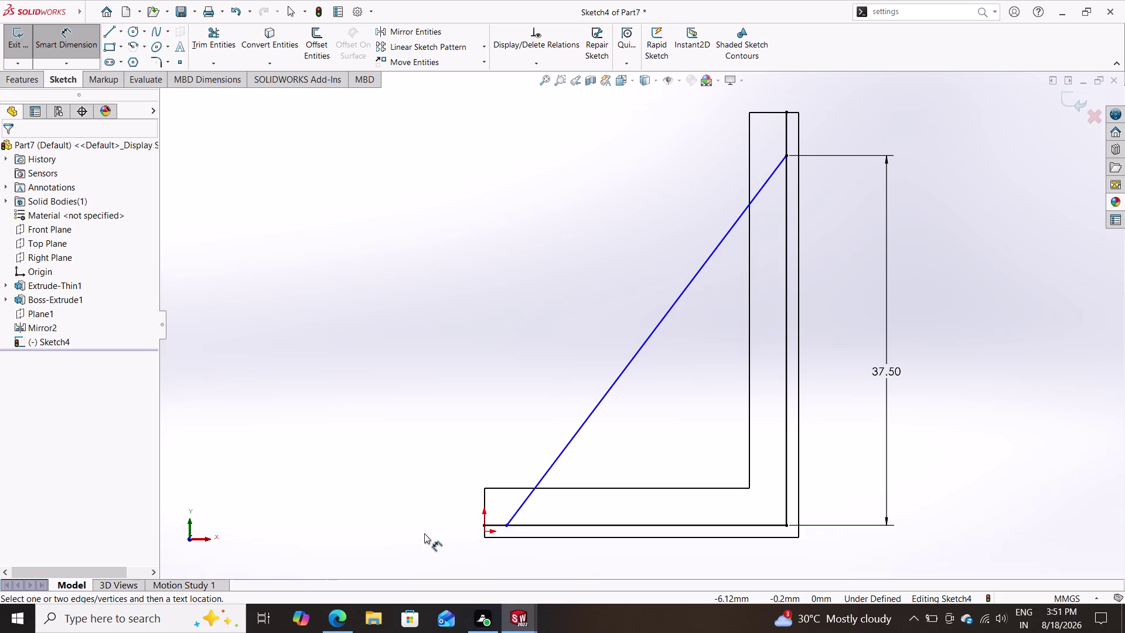
Dimension the diagonal line's base at 27.50 mm from the vertical line, fully defining the sketch.
click(506, 525)
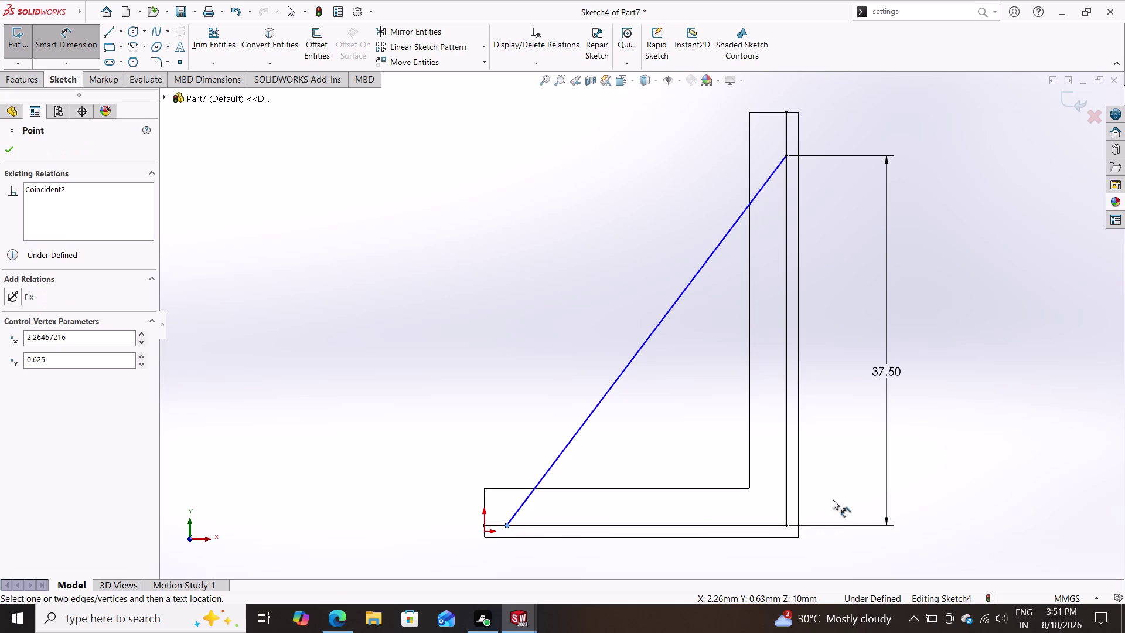
drag(786, 489, 731, 536)
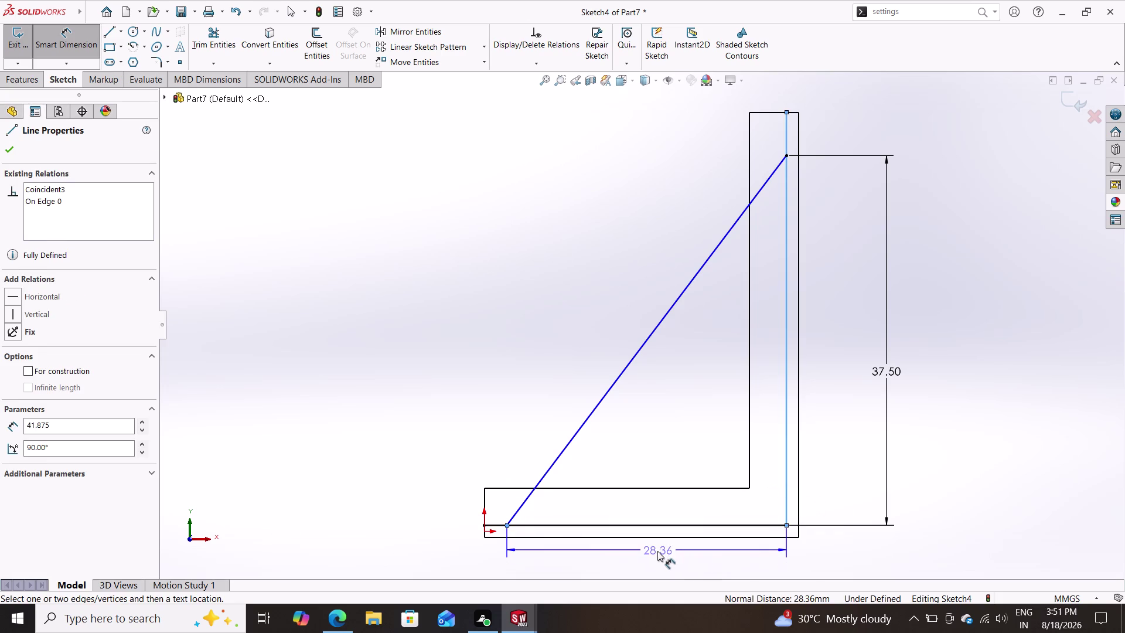
click(657, 551)
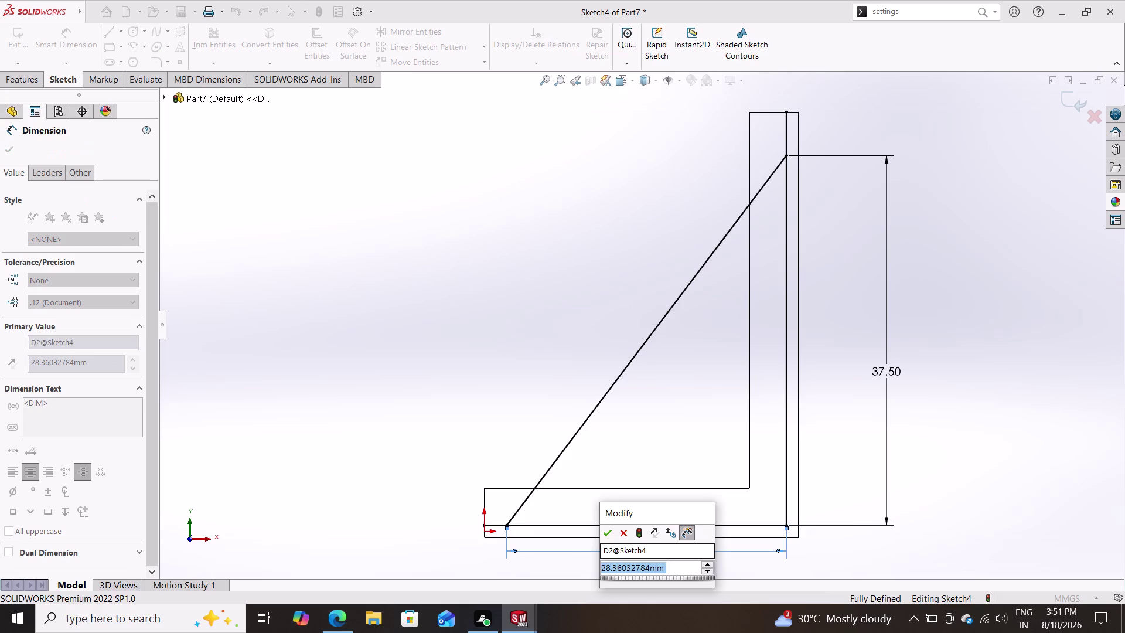
text(27.5)
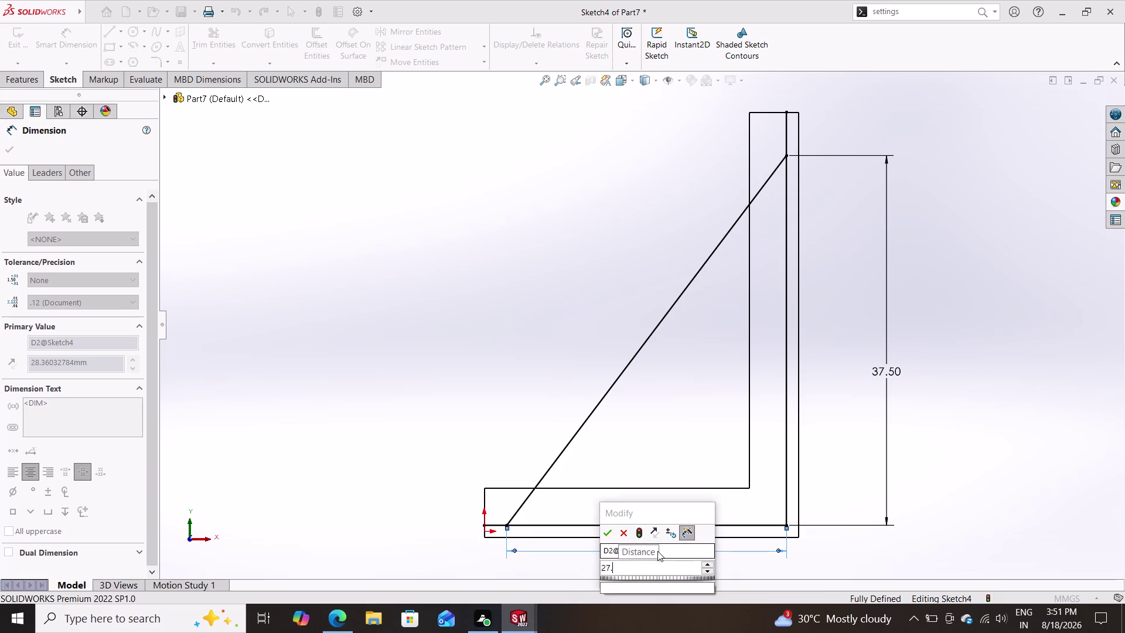
text(0)
key(Return)
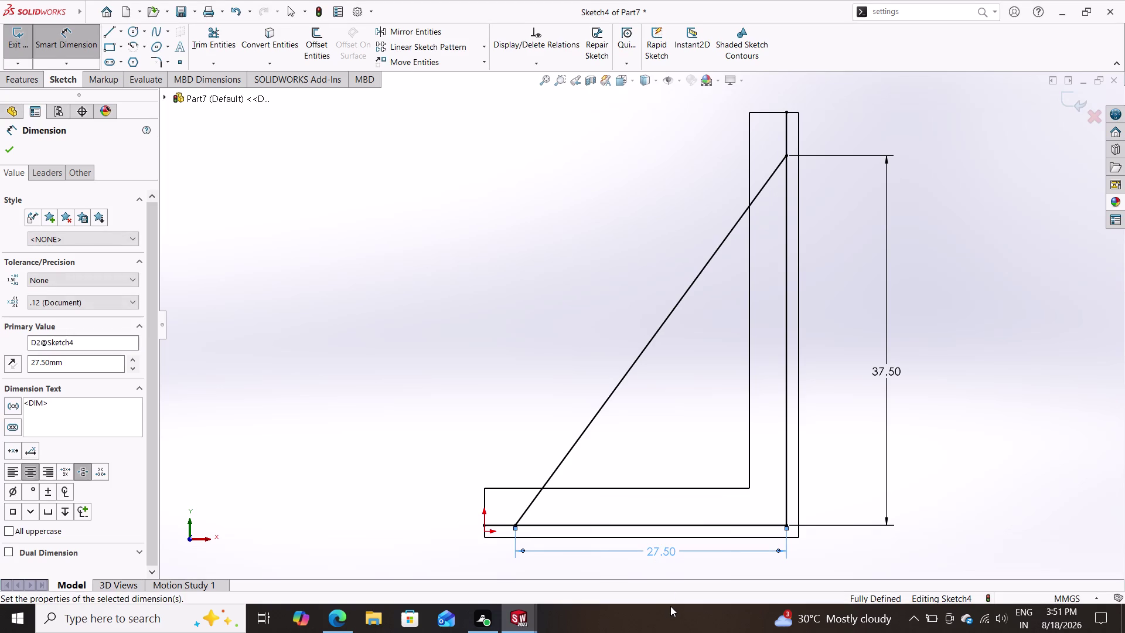
Return to the face-on sketch view and clear the active command.
key(space)
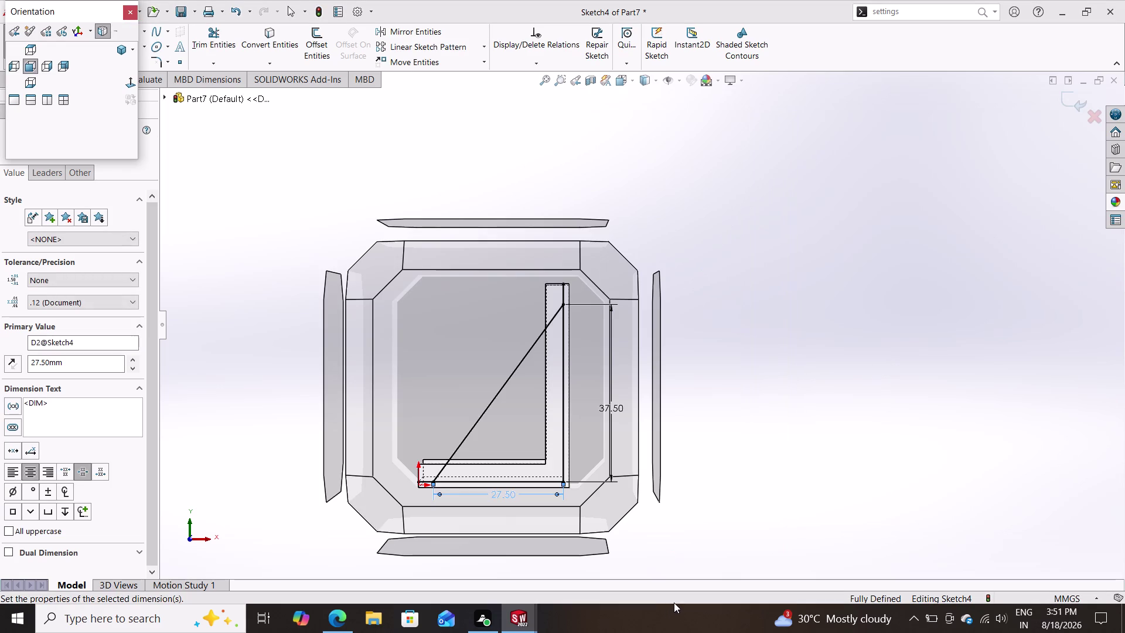
key(Escape)
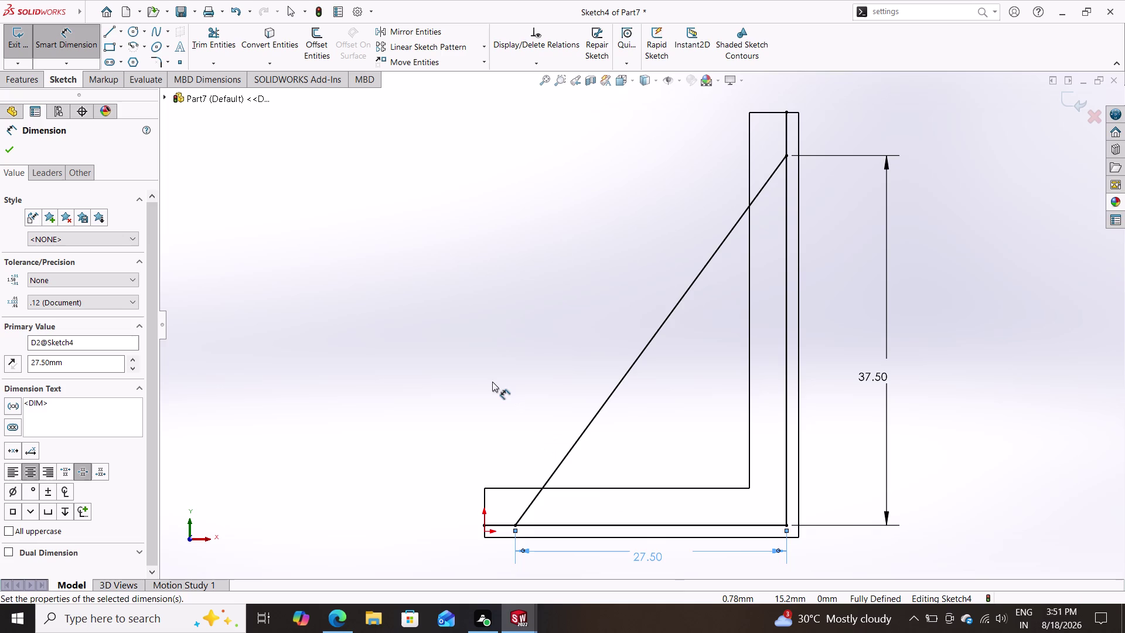
key(Escape)
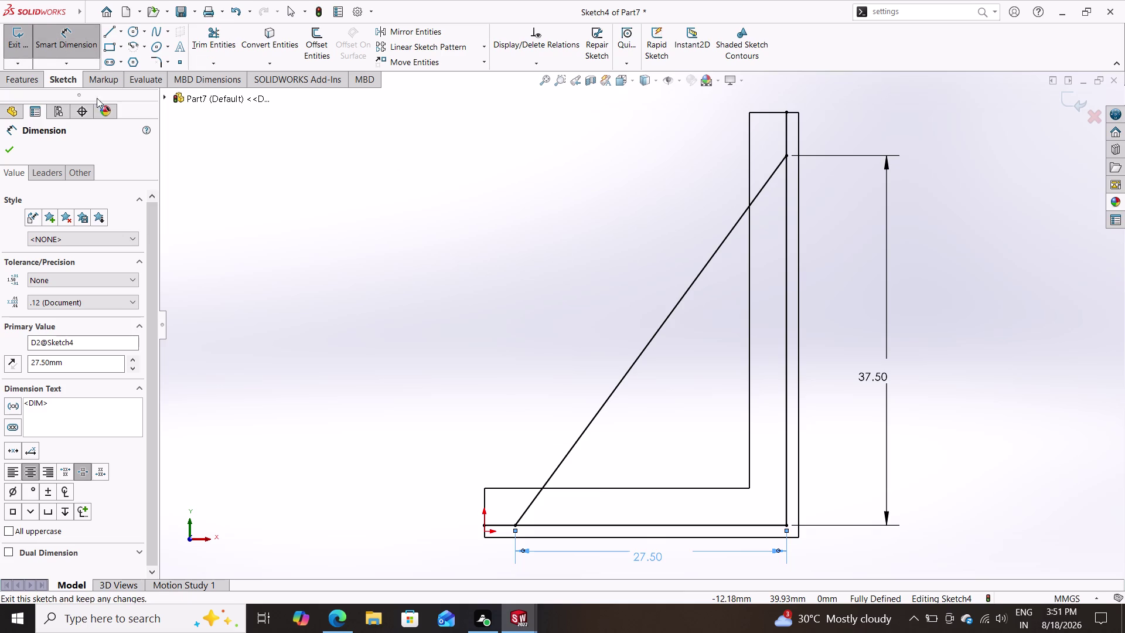
click(212, 39)
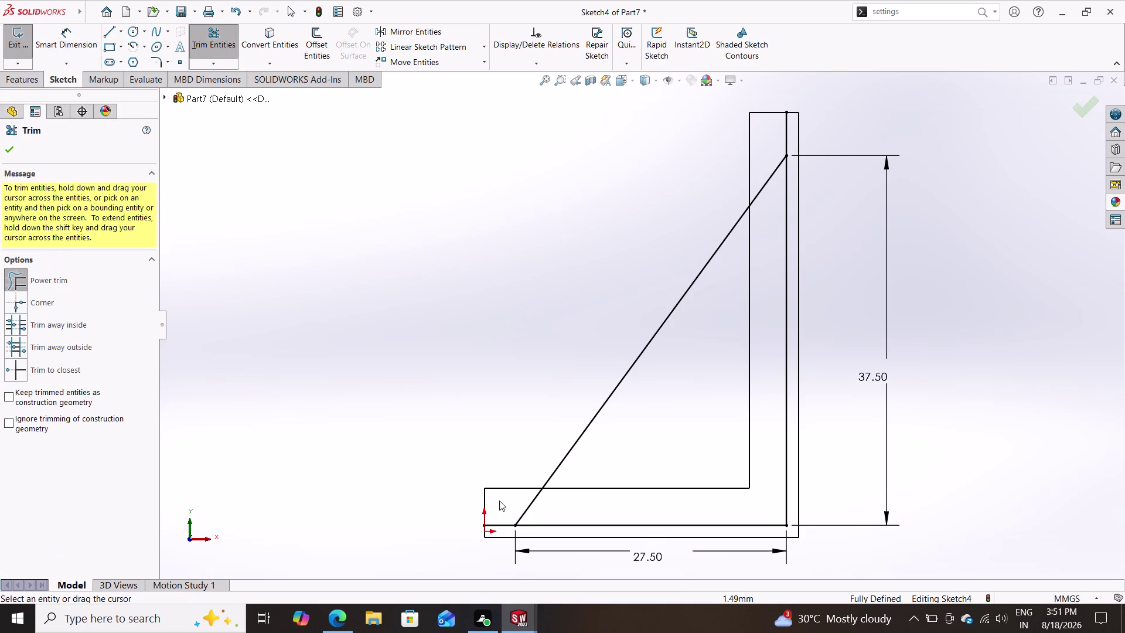
Power-trim the four stray line ends so the rib sketch forms a closed triangle.
drag(499, 500, 497, 529)
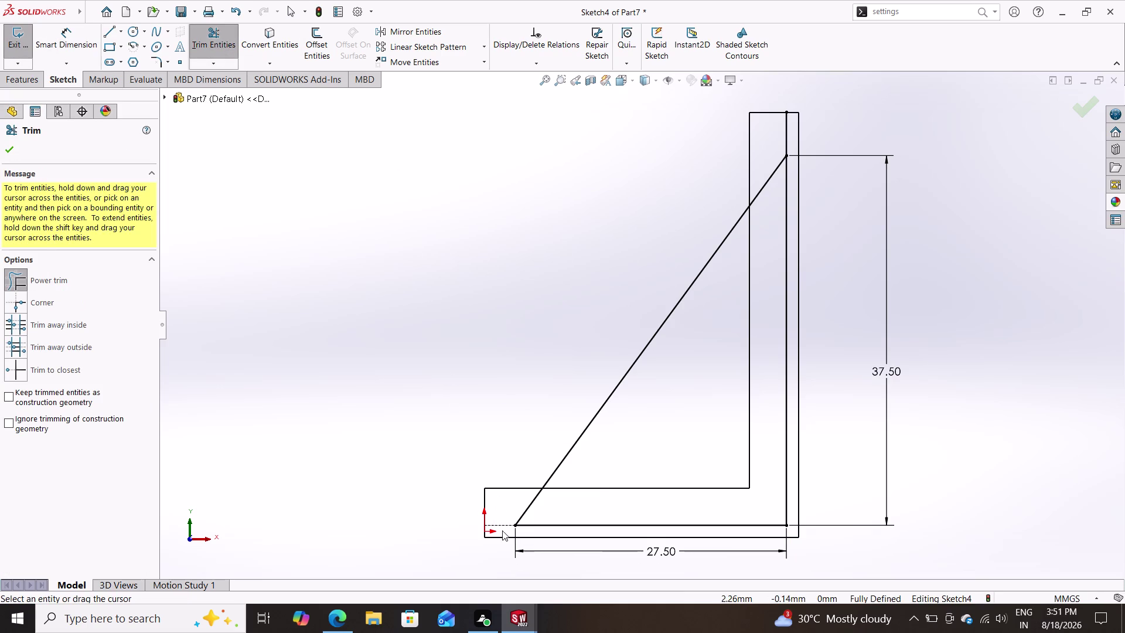
drag(499, 529, 497, 549)
drag(465, 514, 486, 508)
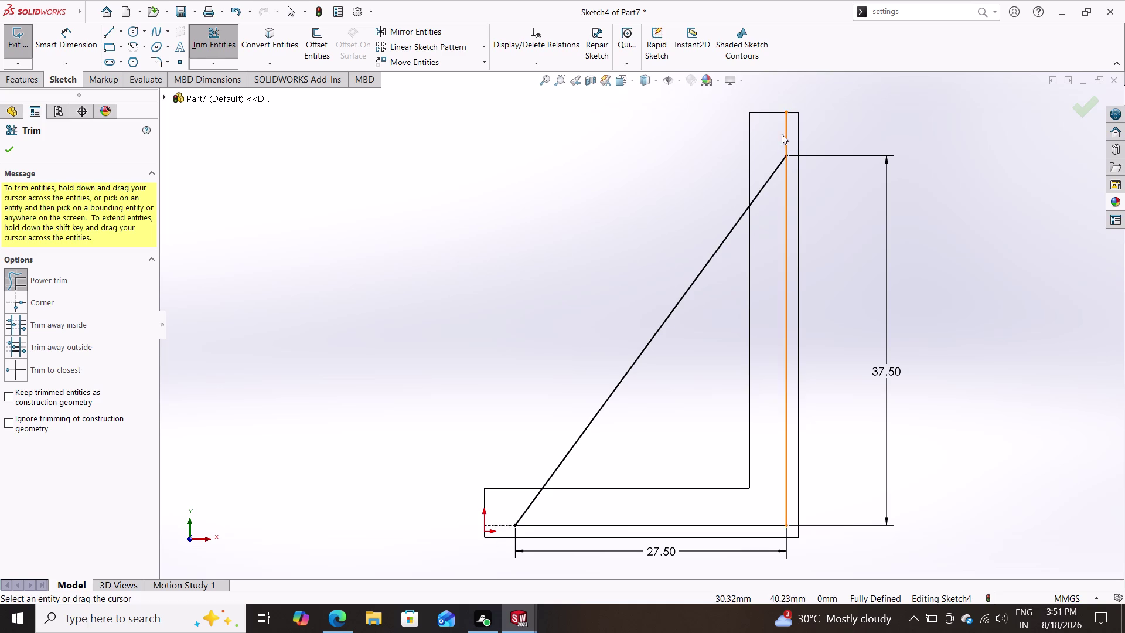
drag(768, 128, 808, 127)
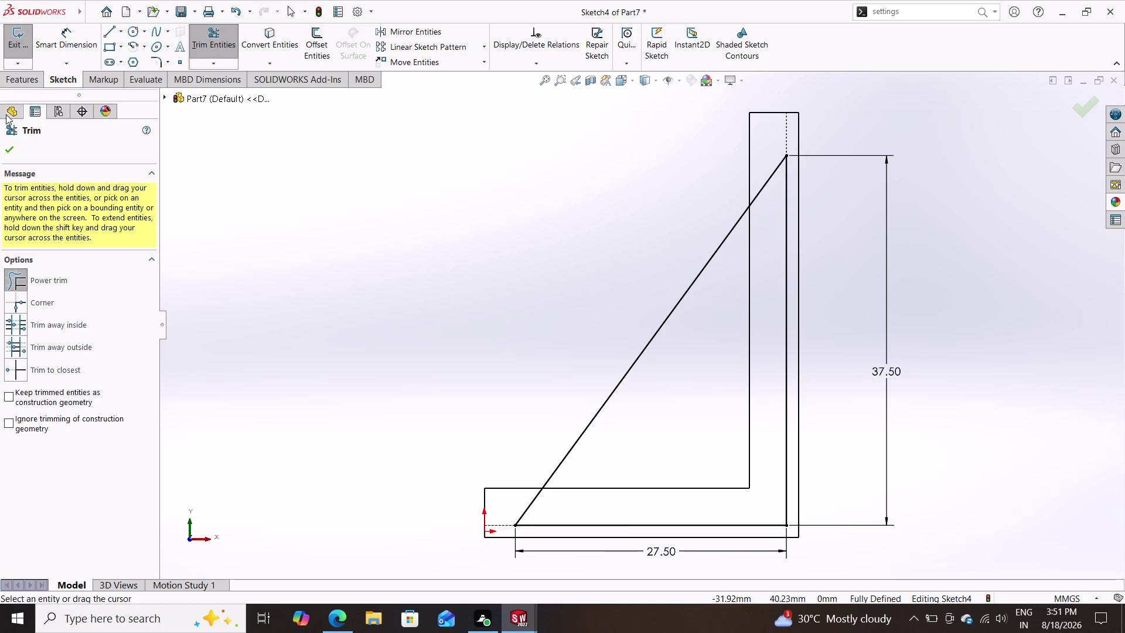
click(5, 151)
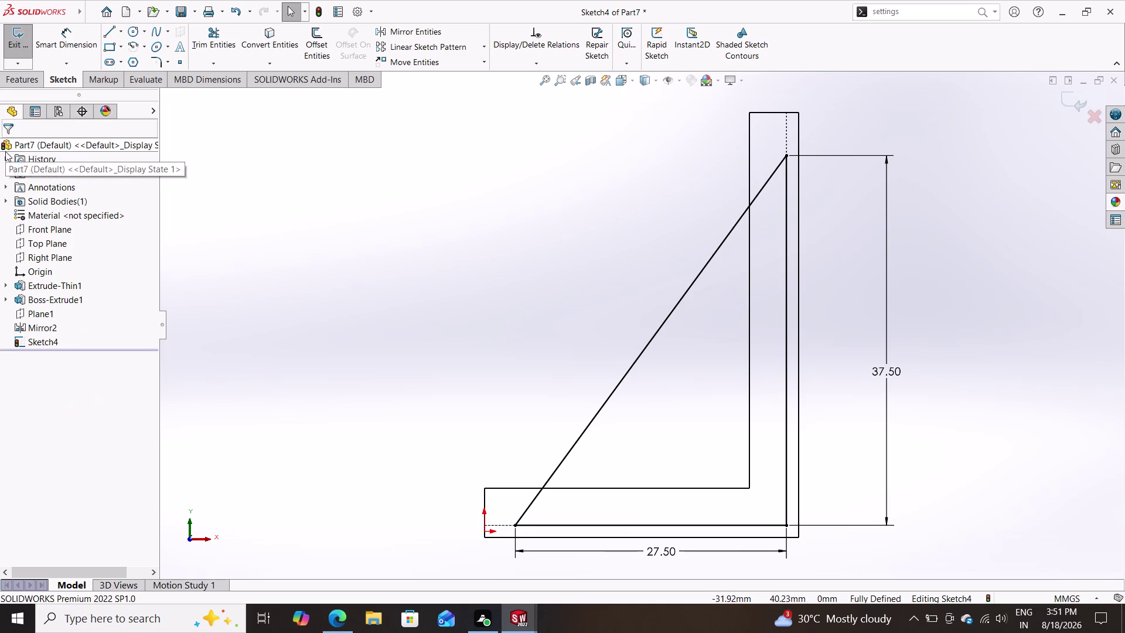
click(36, 82)
click(30, 43)
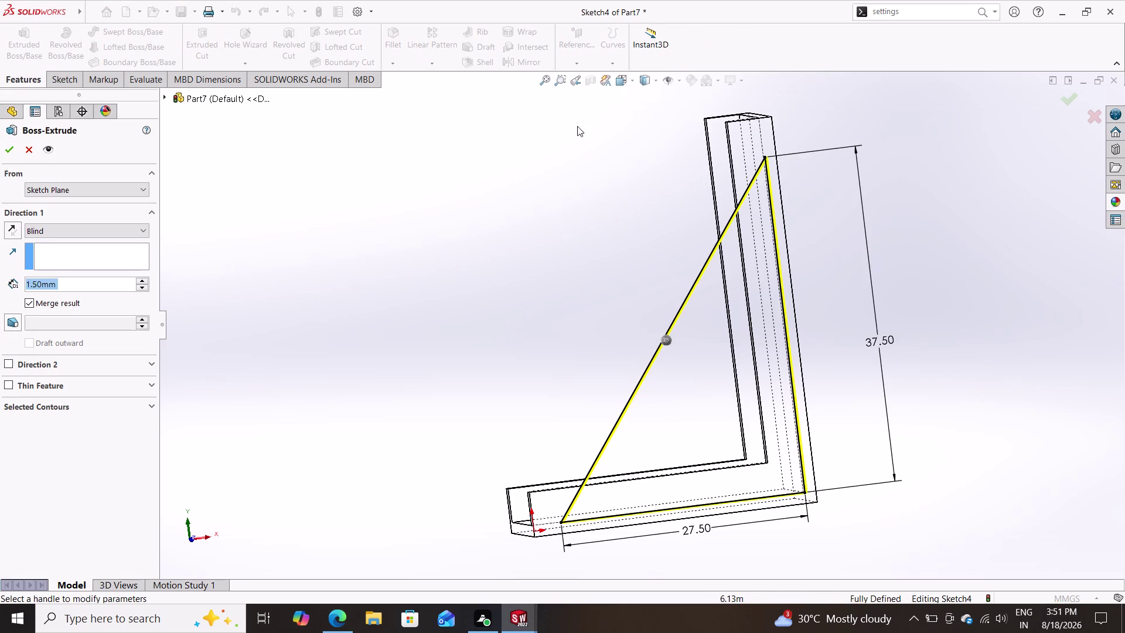
Switch to shaded display and inspect the rib extrusion preview.
click(658, 82)
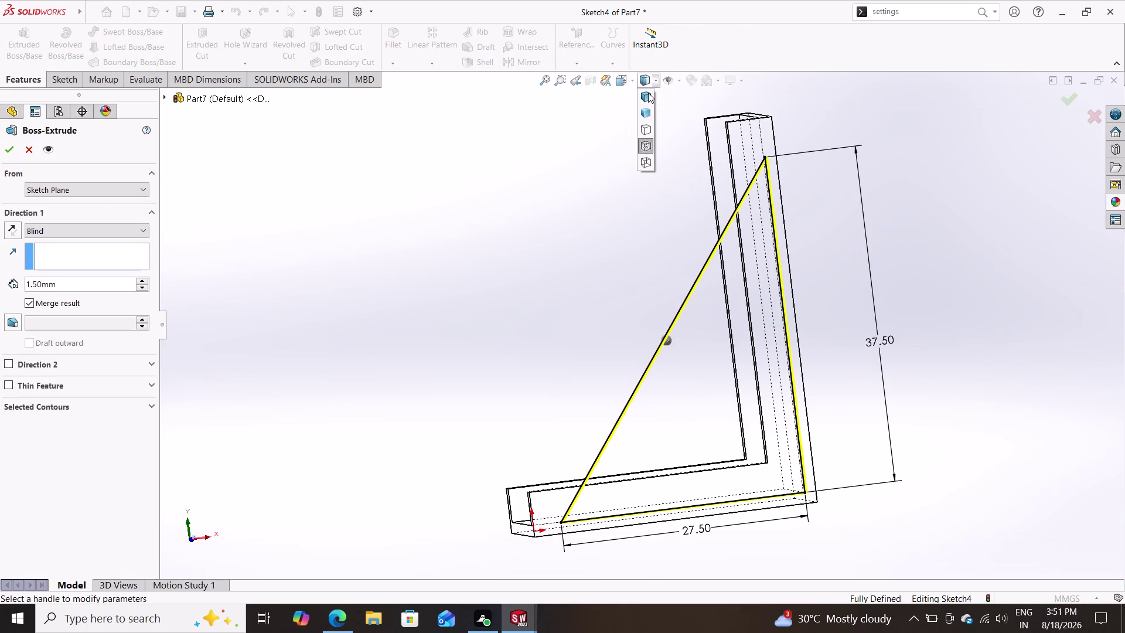
click(647, 94)
middle_drag(499, 182, 594, 238)
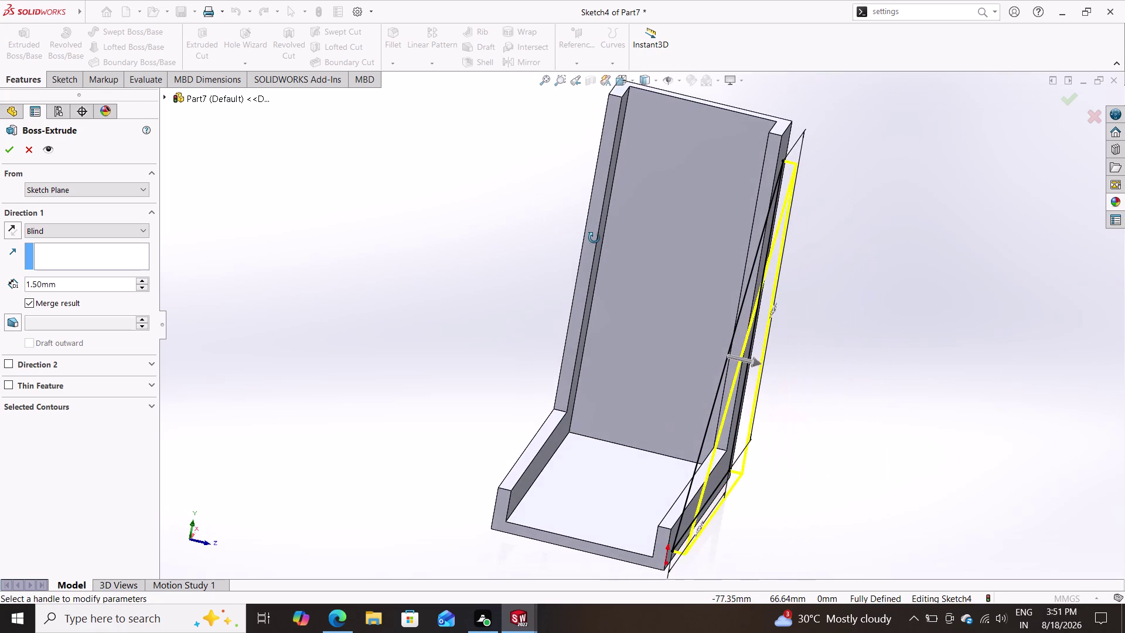
middle_drag(594, 238, 595, 263)
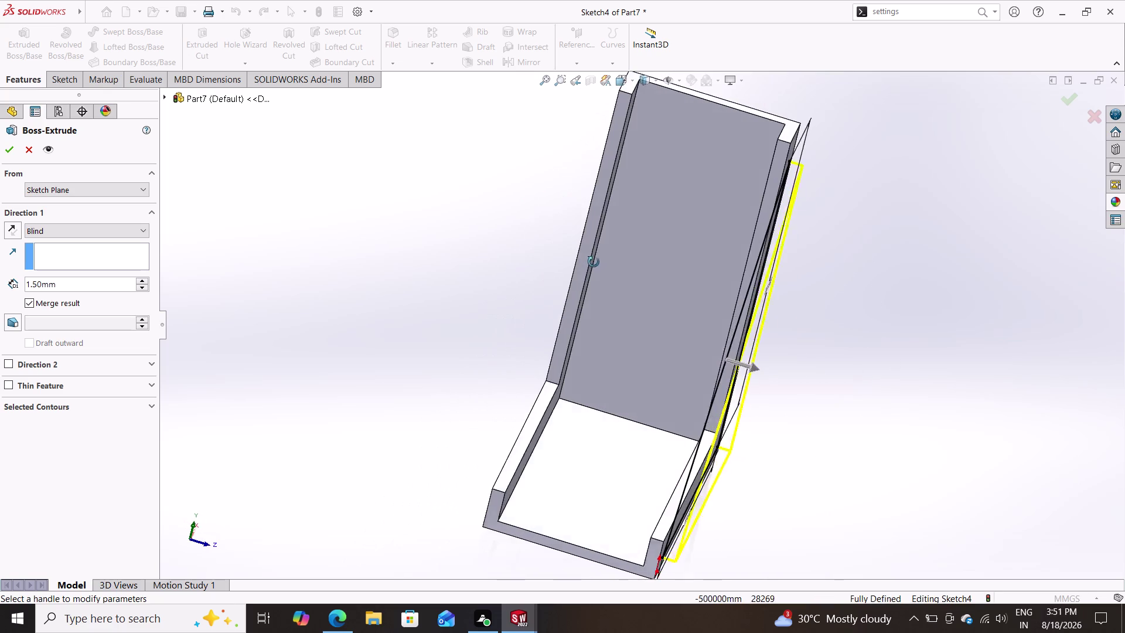
middle_drag(595, 264, 590, 260)
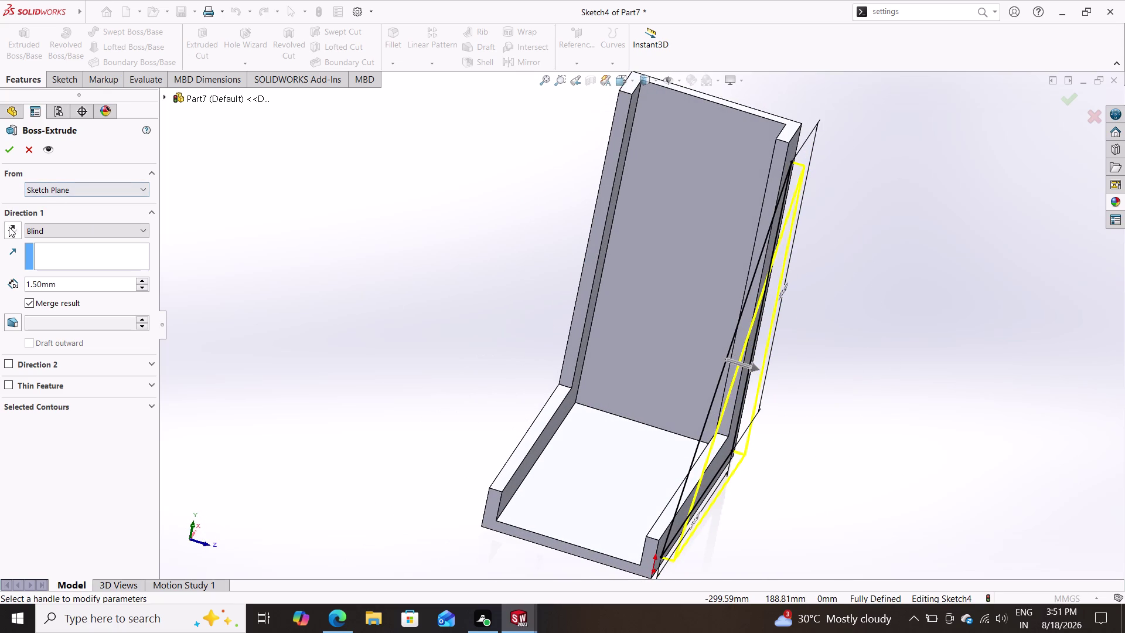
Reverse the rib extrusion into the bracket and accept the 1.50 mm Blind gusset.
click(9, 227)
middle_drag(140, 296, 206, 325)
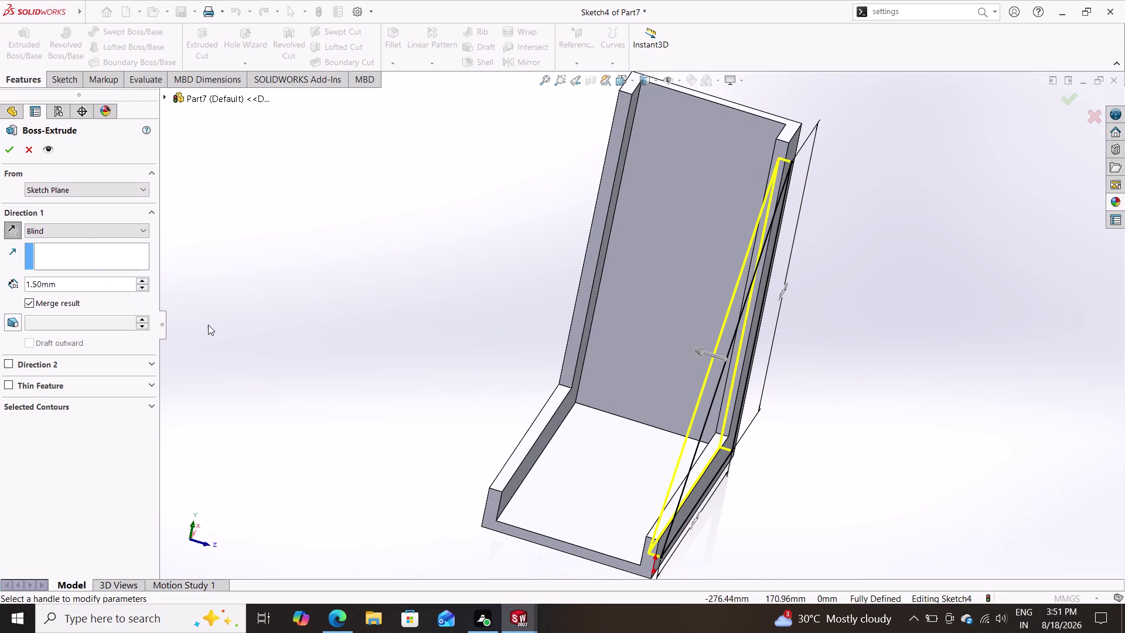
middle_drag(241, 323, 275, 339)
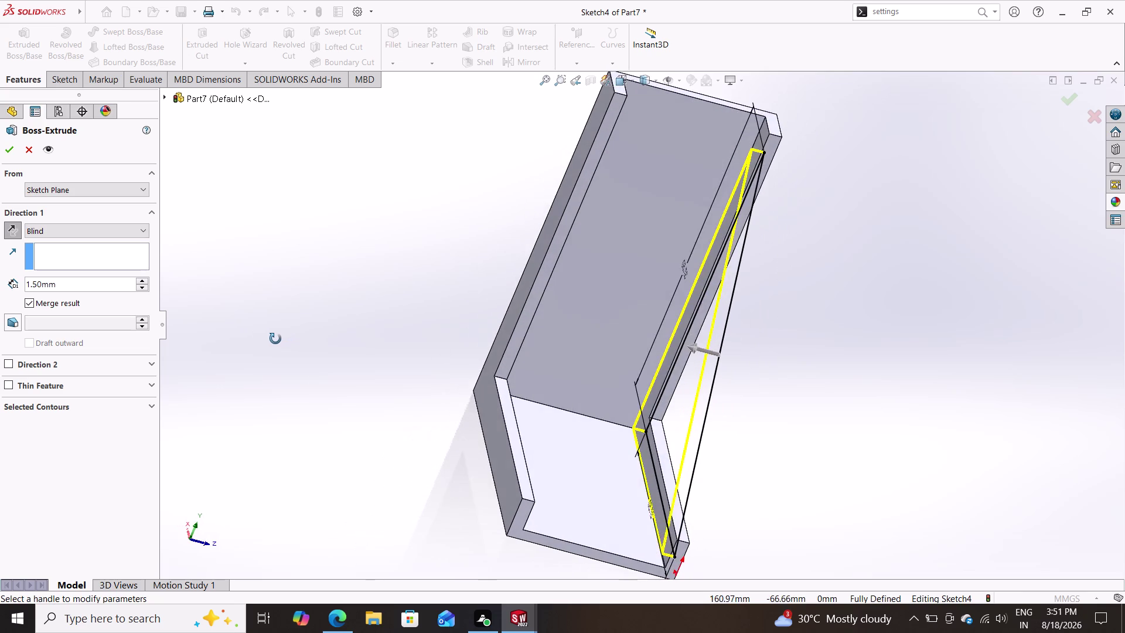
middle_drag(275, 339, 248, 317)
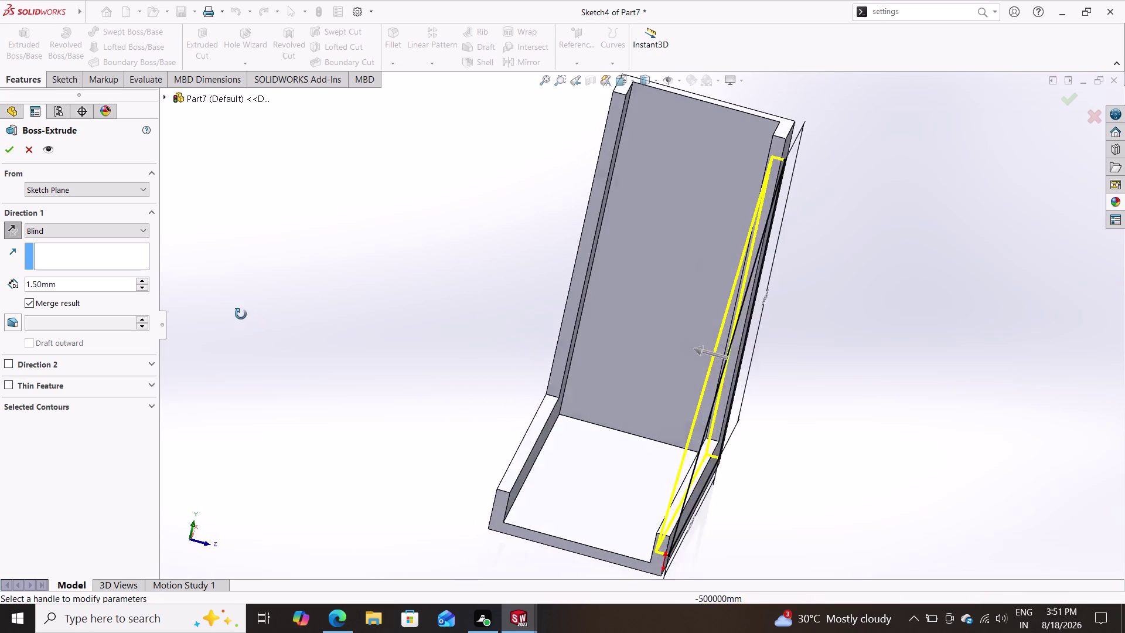
middle_drag(248, 316, 284, 314)
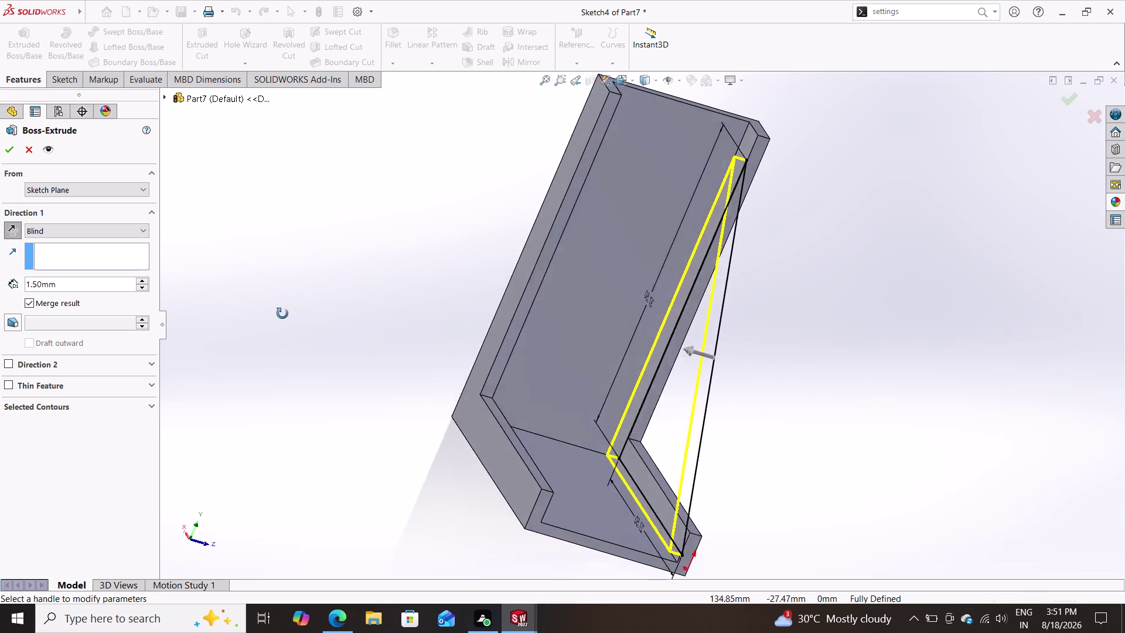
middle_drag(285, 314, 235, 287)
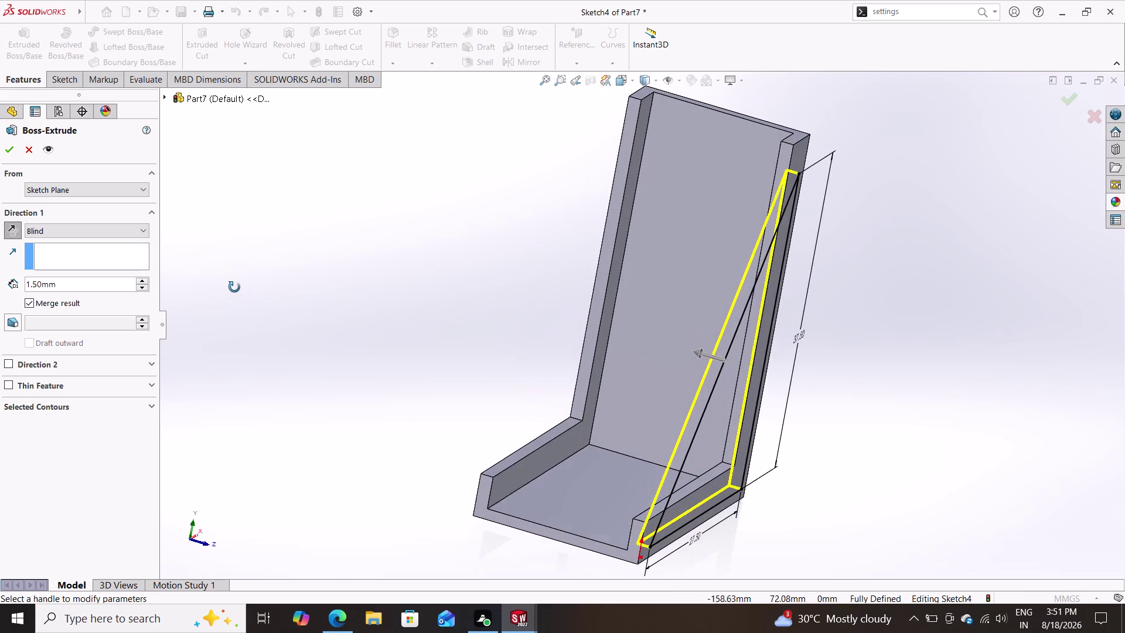
middle_drag(235, 287, 179, 269)
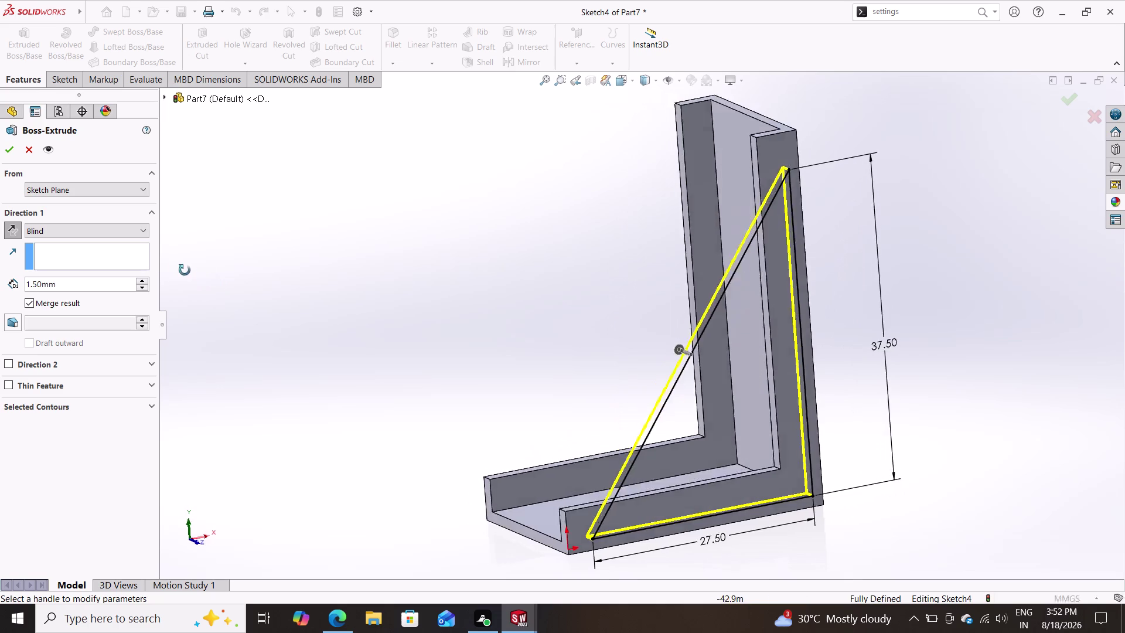
middle_drag(179, 268, 283, 315)
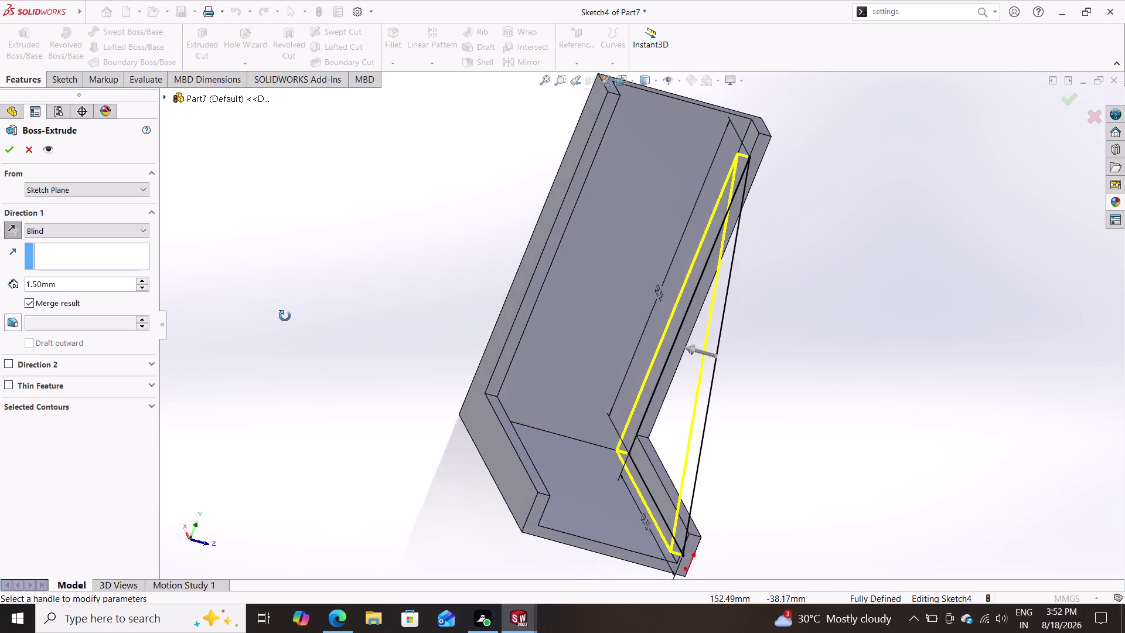
middle_drag(283, 315, 253, 270)
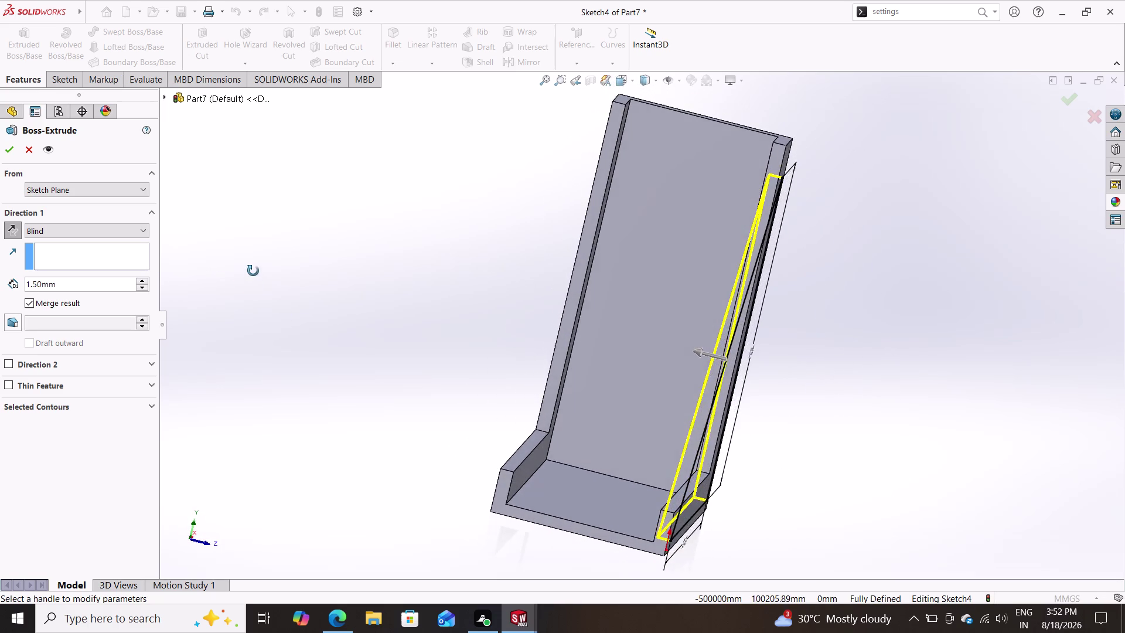
middle_drag(253, 270, 259, 281)
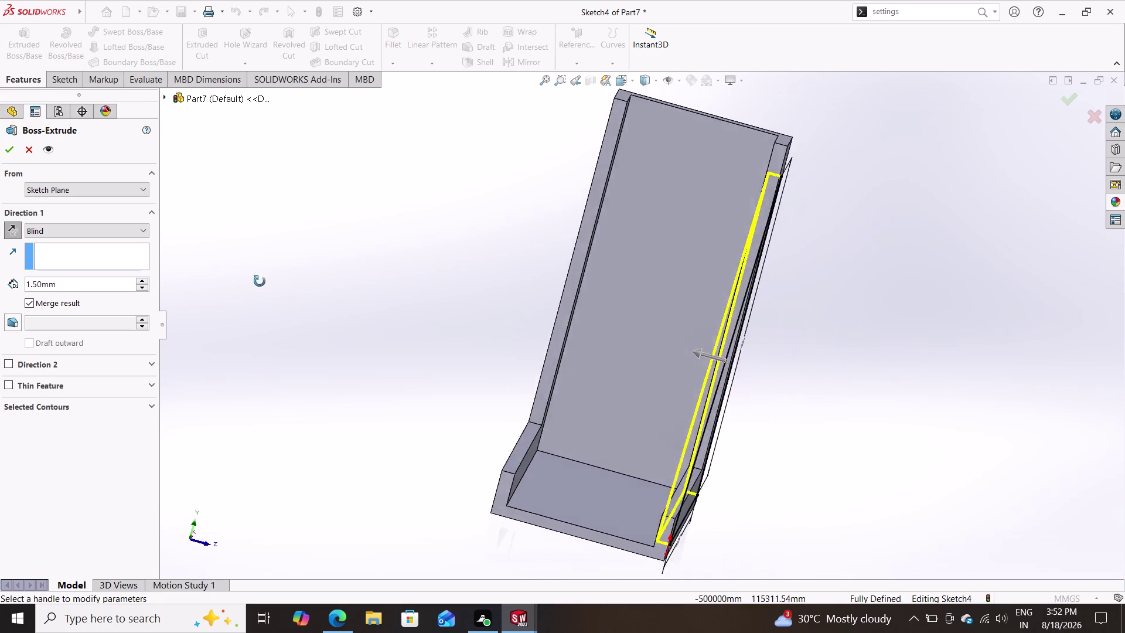
middle_drag(259, 281, 262, 286)
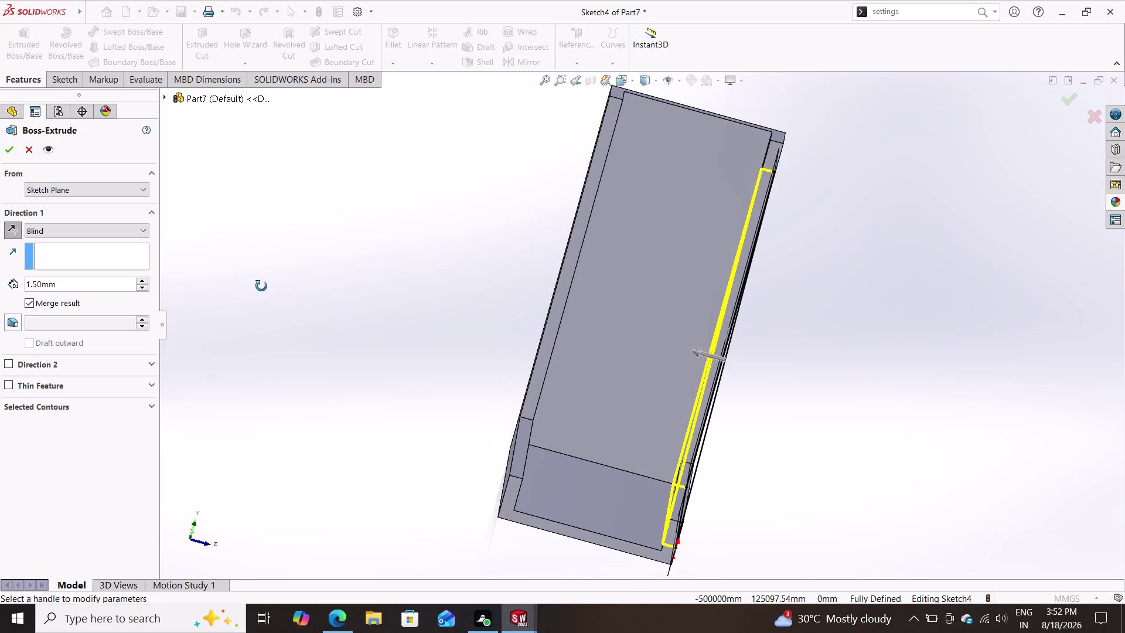
middle_drag(262, 286, 261, 286)
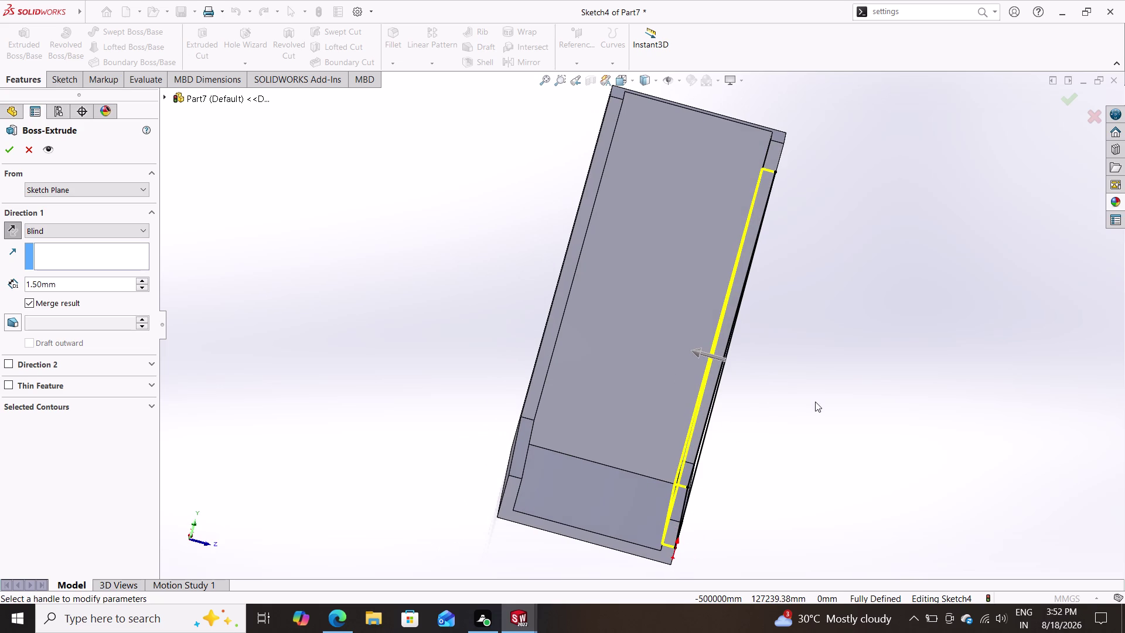
middle_drag(814, 401, 766, 411)
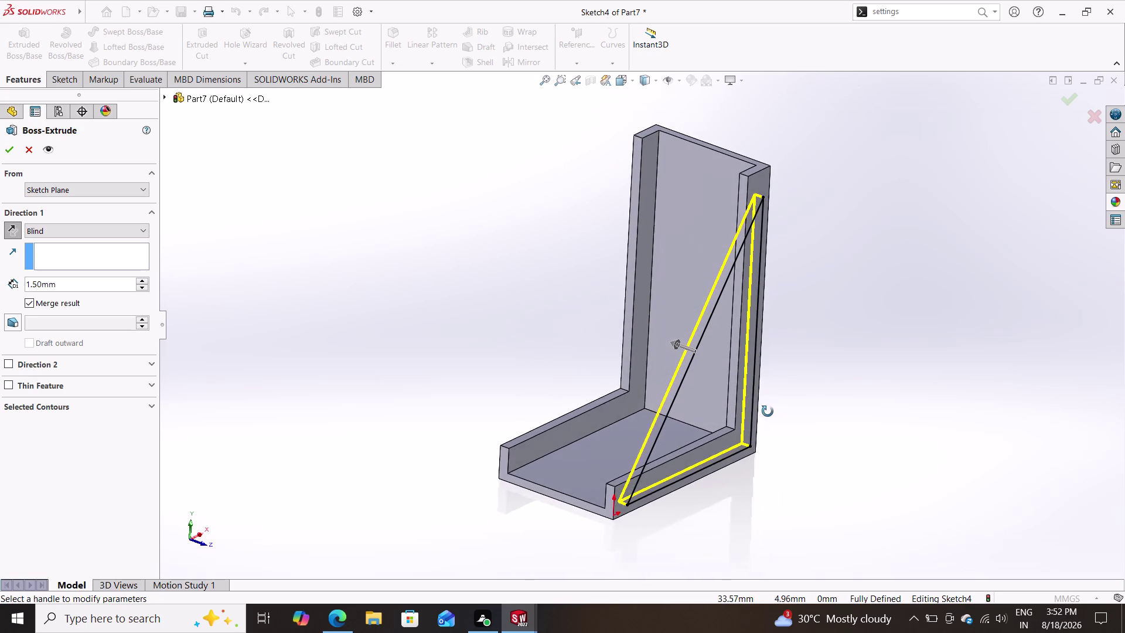
middle_drag(766, 411, 854, 418)
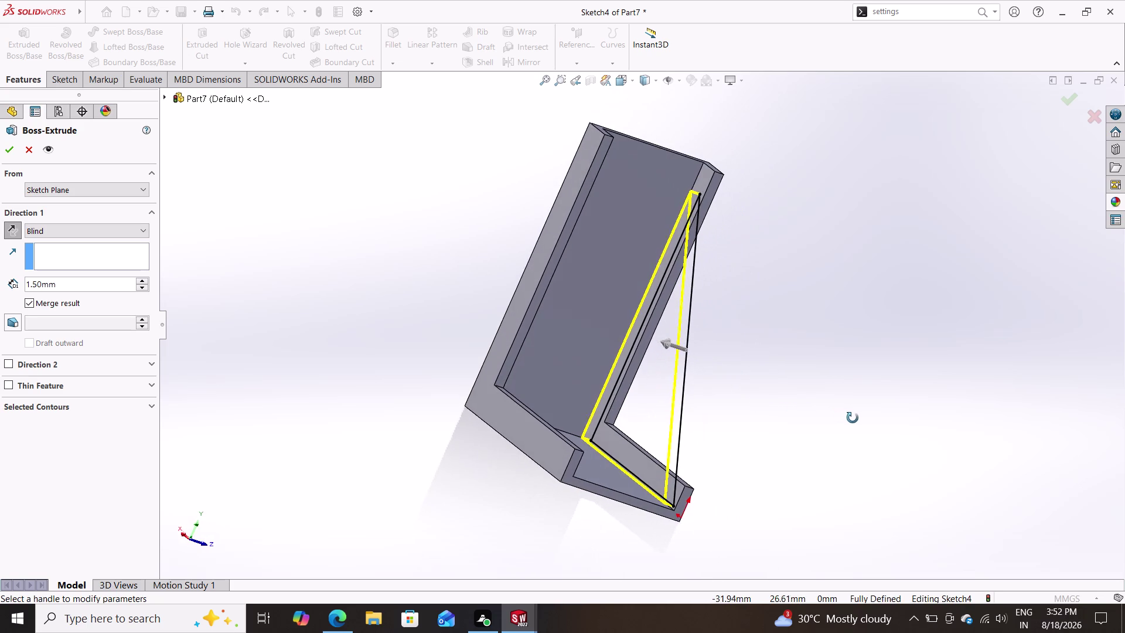
middle_drag(854, 417, 795, 413)
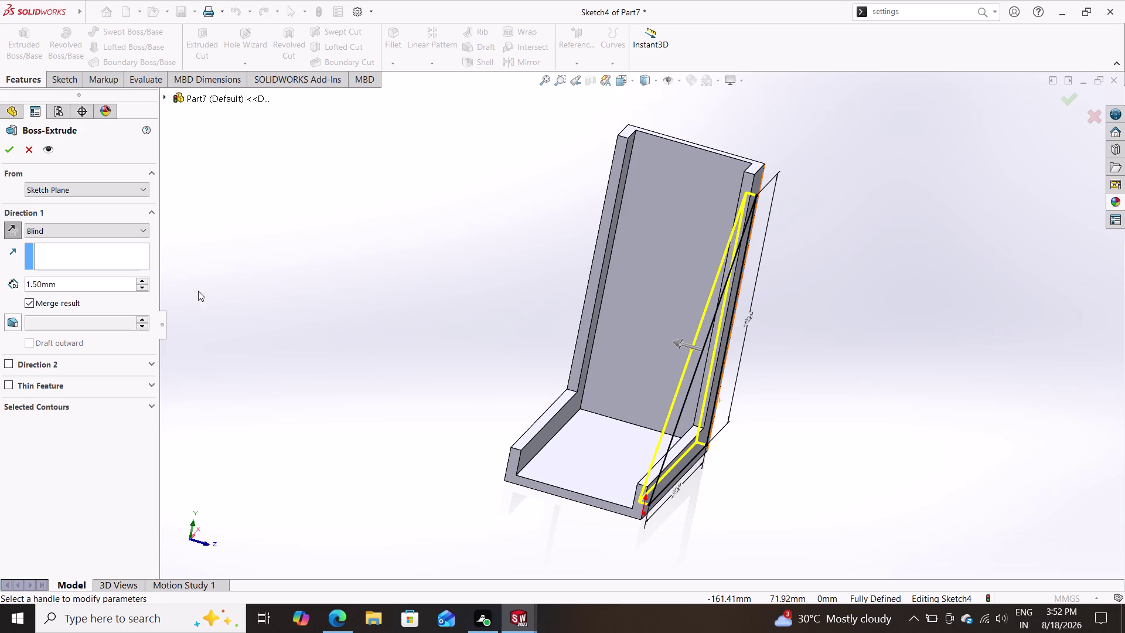
click(9, 155)
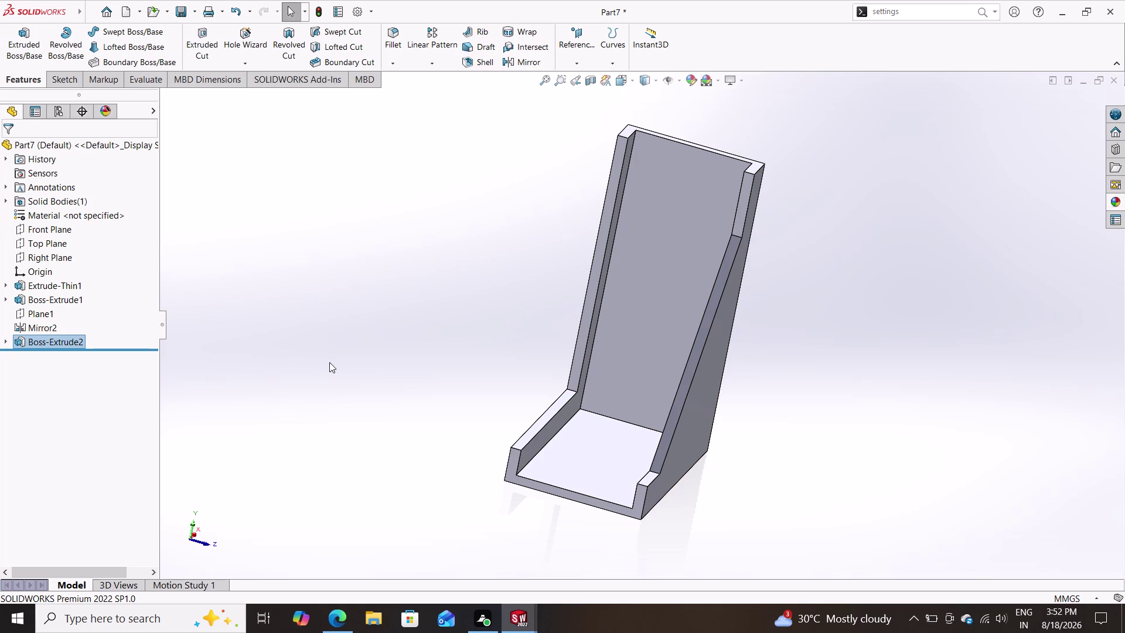
Undo Boss-Extrude2 to return to the 37.50 × 27.50 triangle Sketch4, checking its placement.
middle_drag(343, 380, 387, 393)
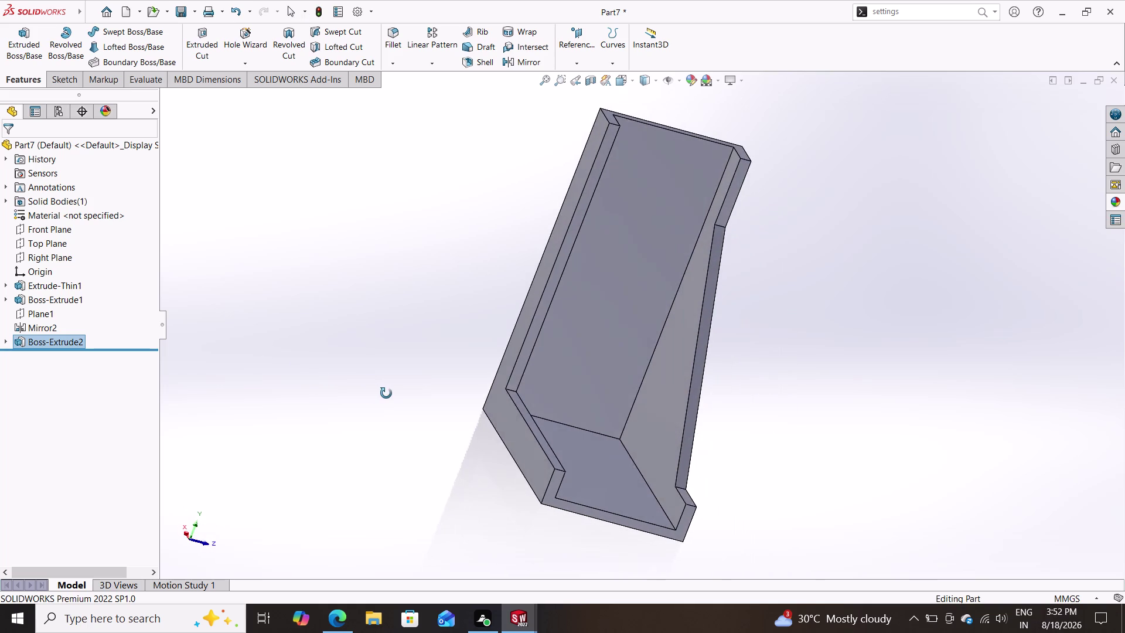
middle_drag(386, 393, 380, 387)
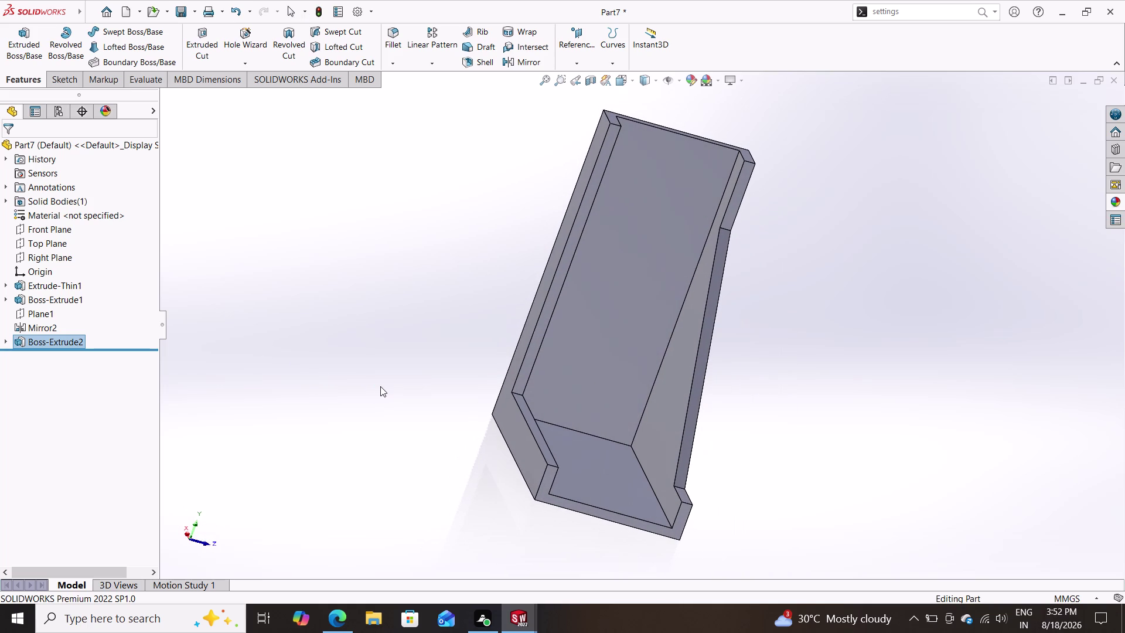
key(ctrl+z)
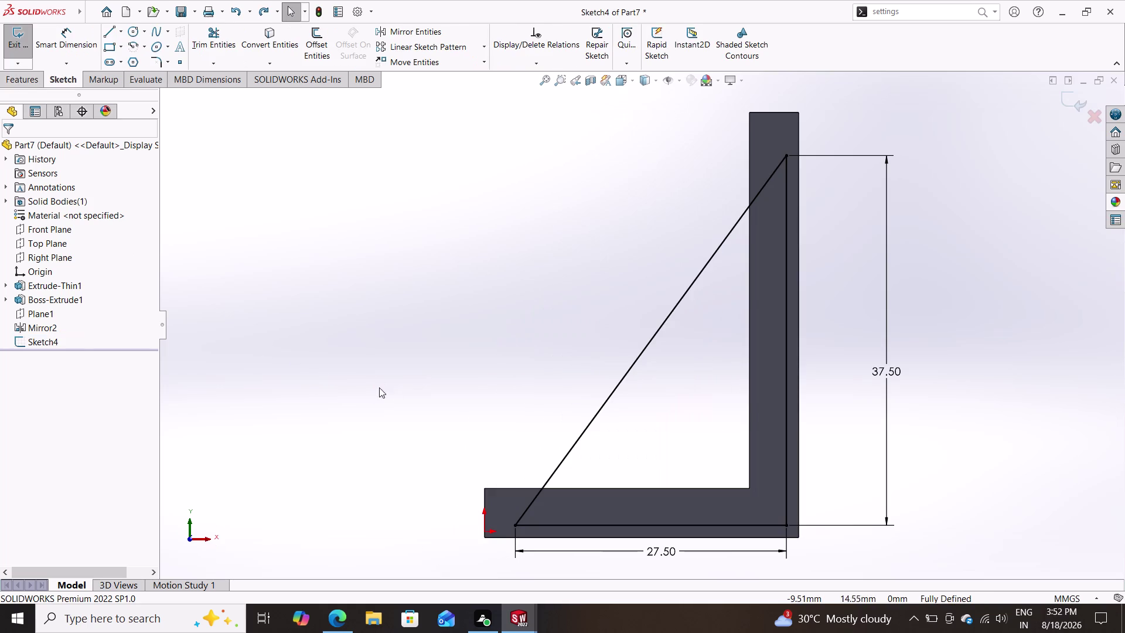
middle_drag(362, 388, 491, 414)
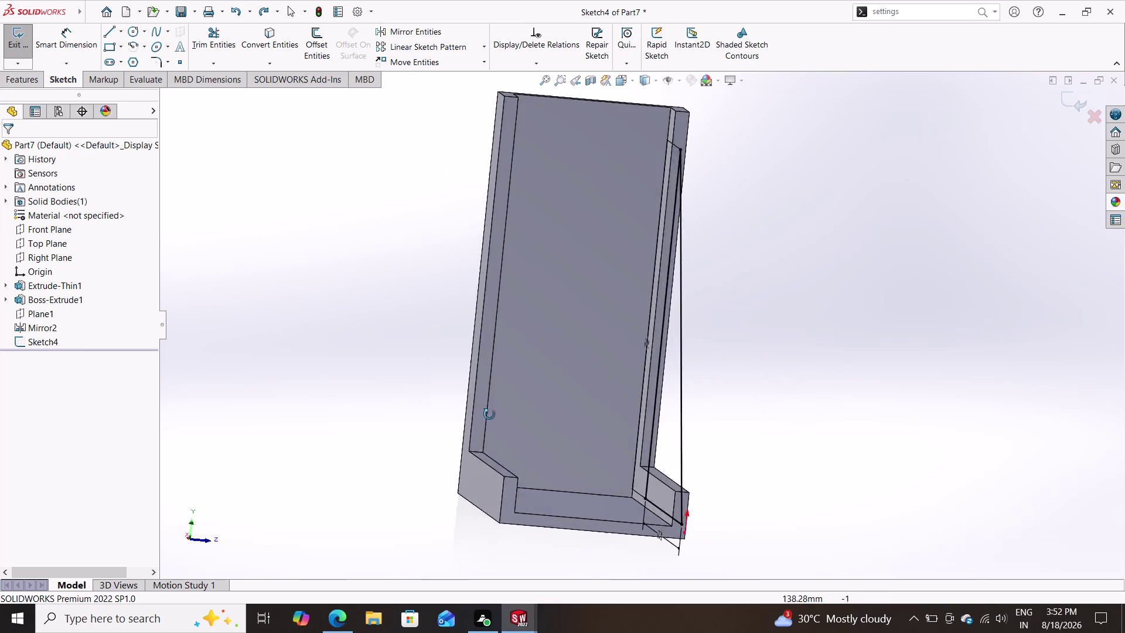
middle_drag(491, 414, 452, 409)
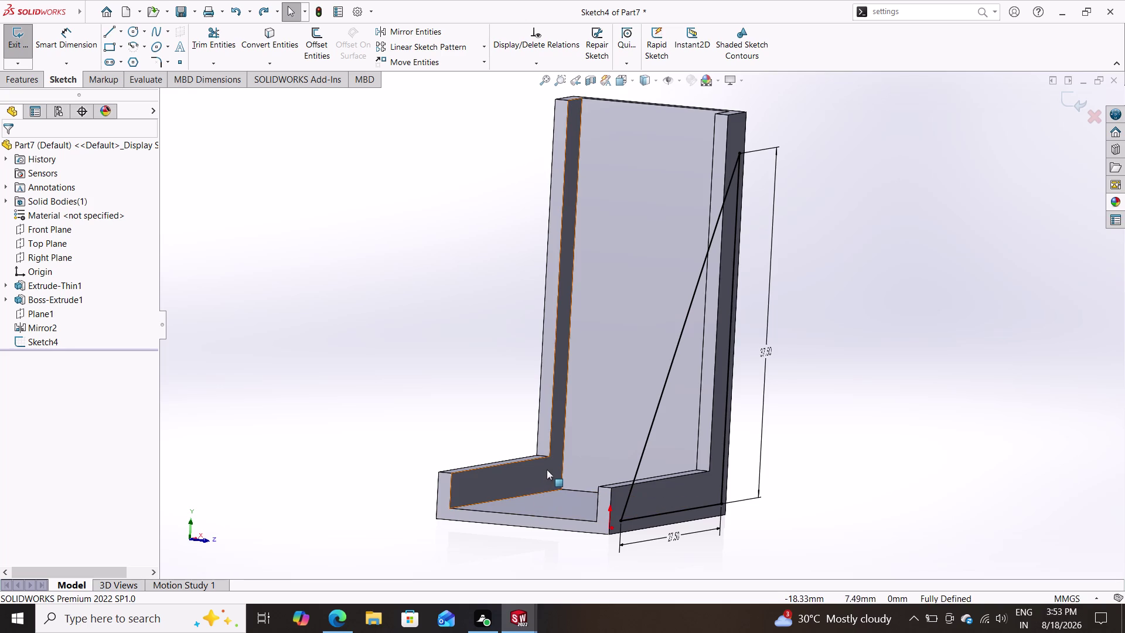
middle_drag(337, 446, 367, 466)
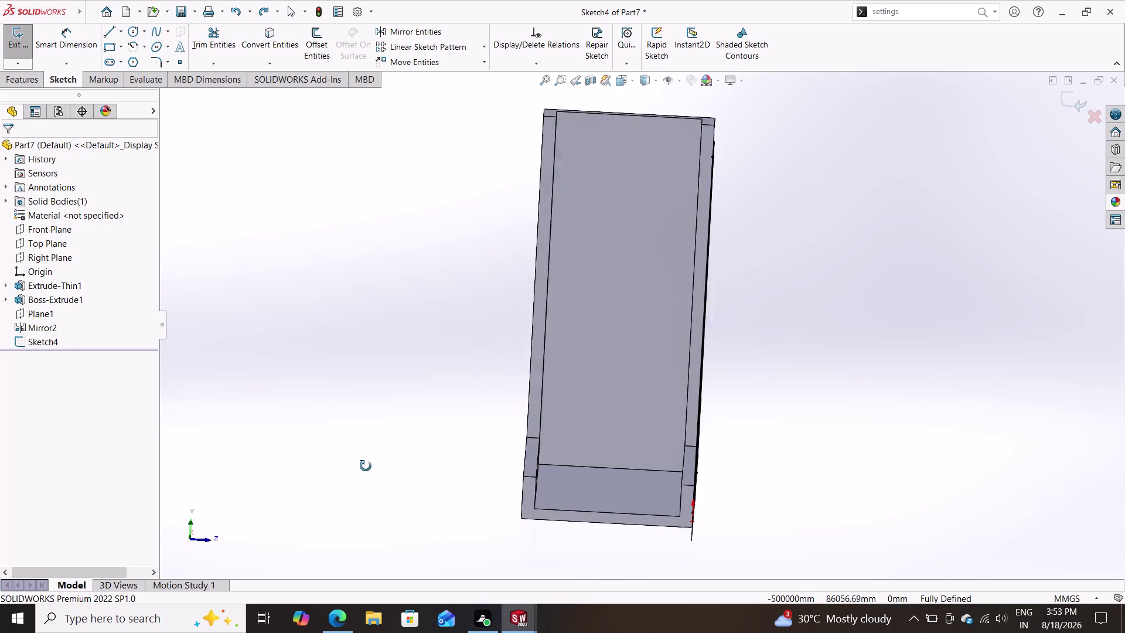
middle_drag(367, 466, 378, 471)
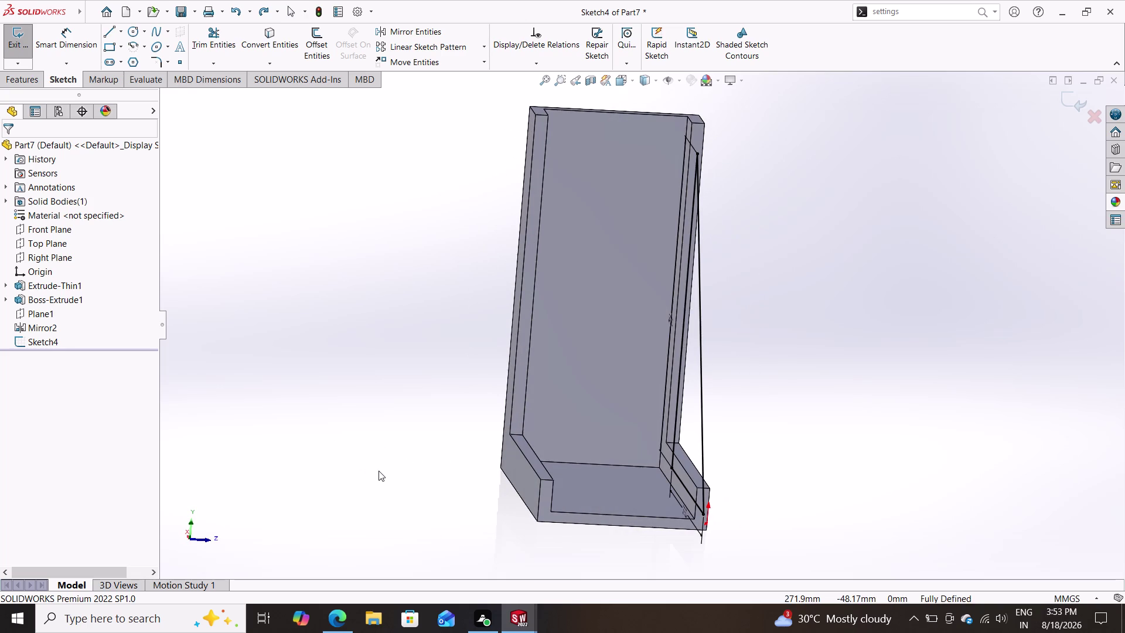
middle_click(378, 471)
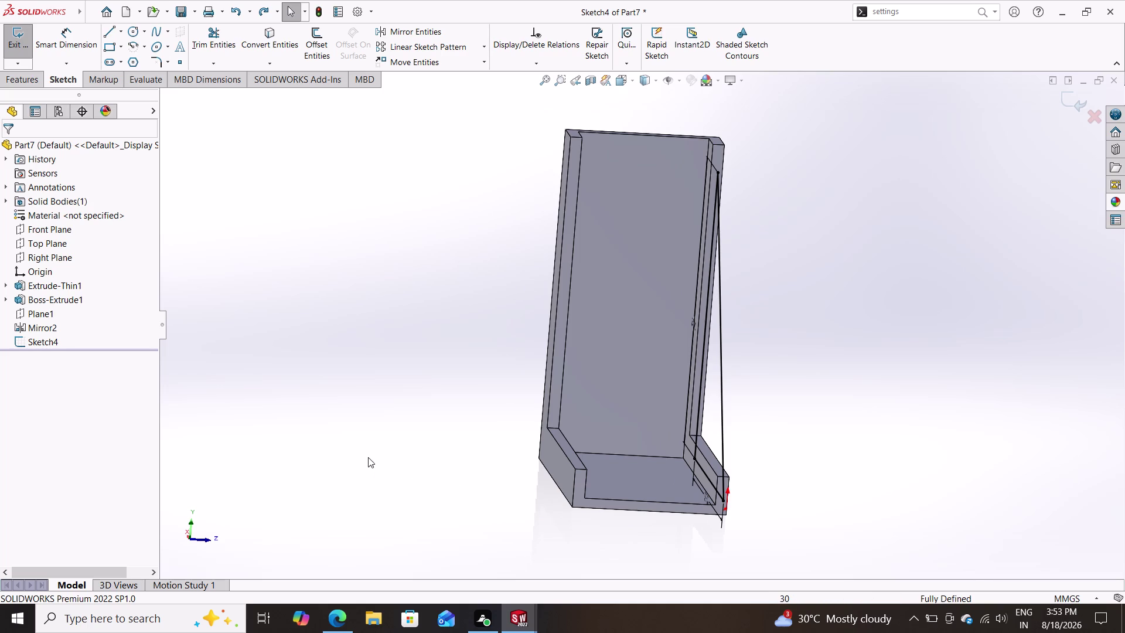
click(18, 82)
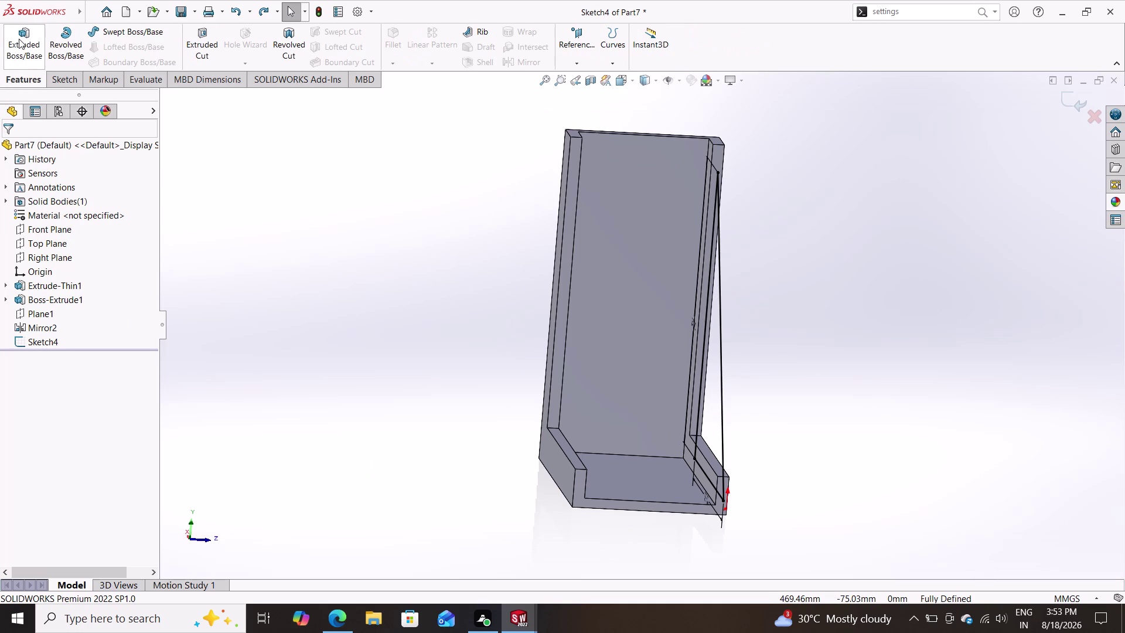
Extrude the triangle sketch 2.5 mm Blind, reversed into the bracket, as Boss-Extrude3.
click(19, 38)
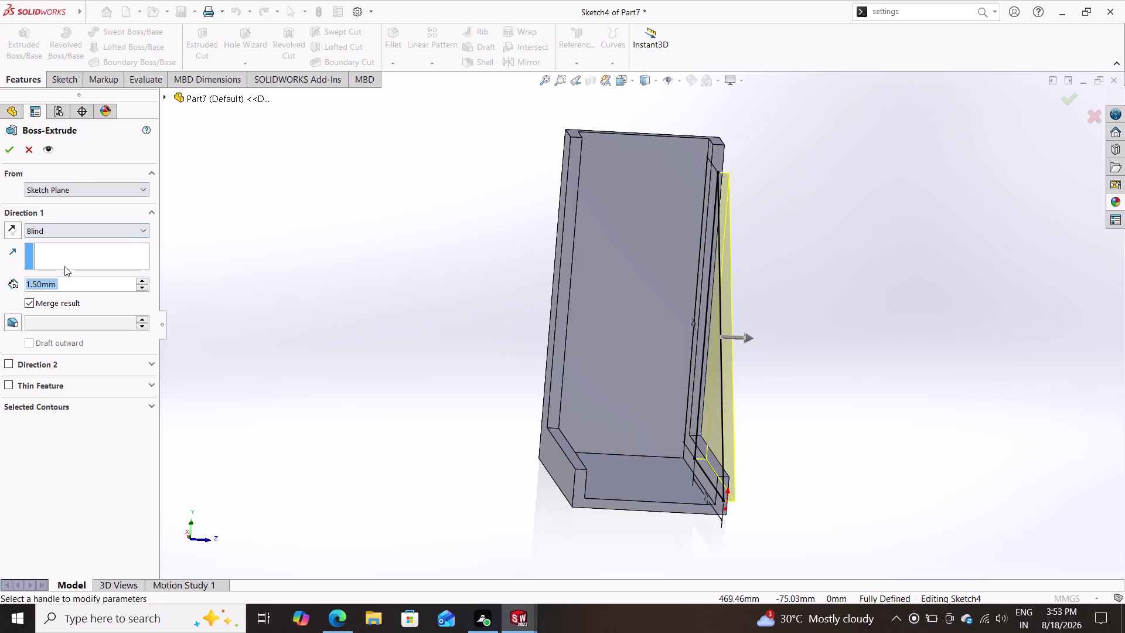
key(2)
key(Return)
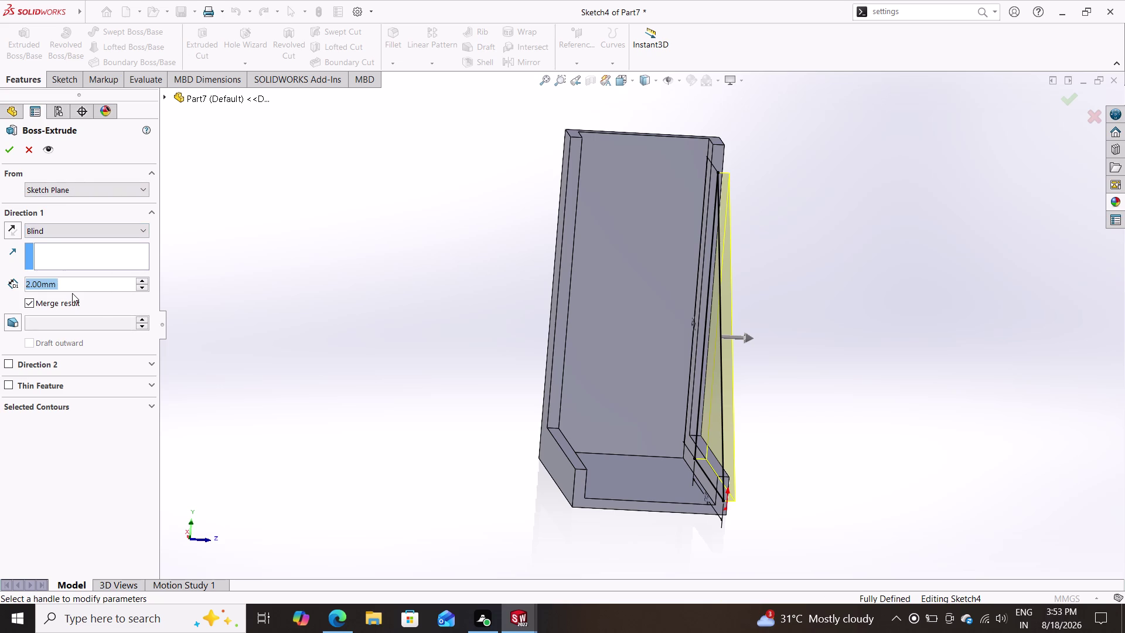
click(13, 231)
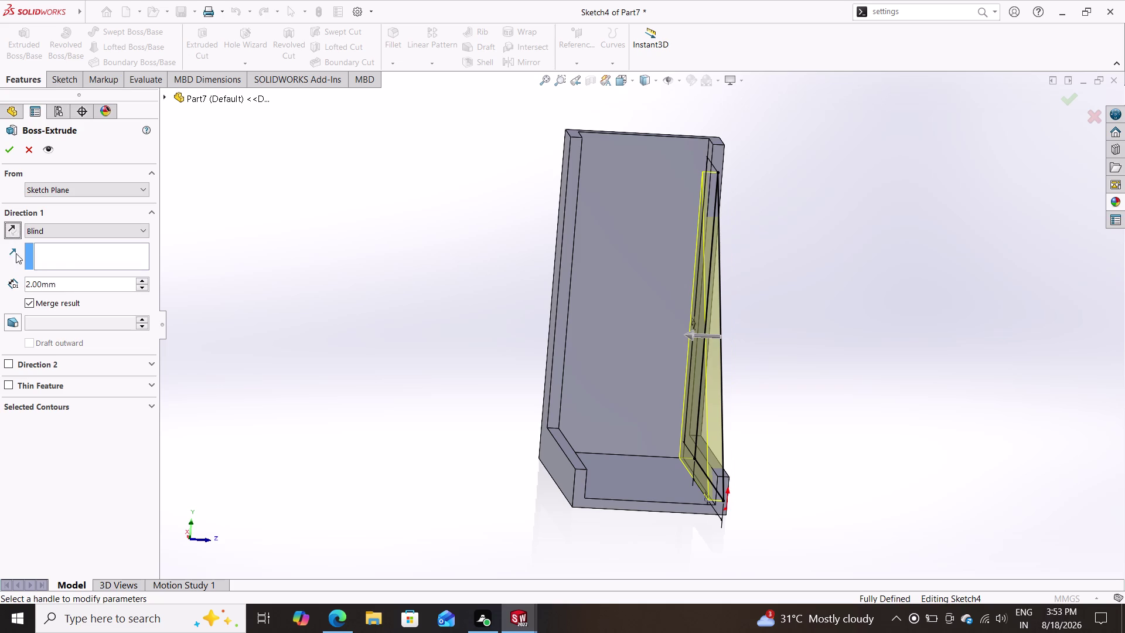
drag(77, 285, 0, 293)
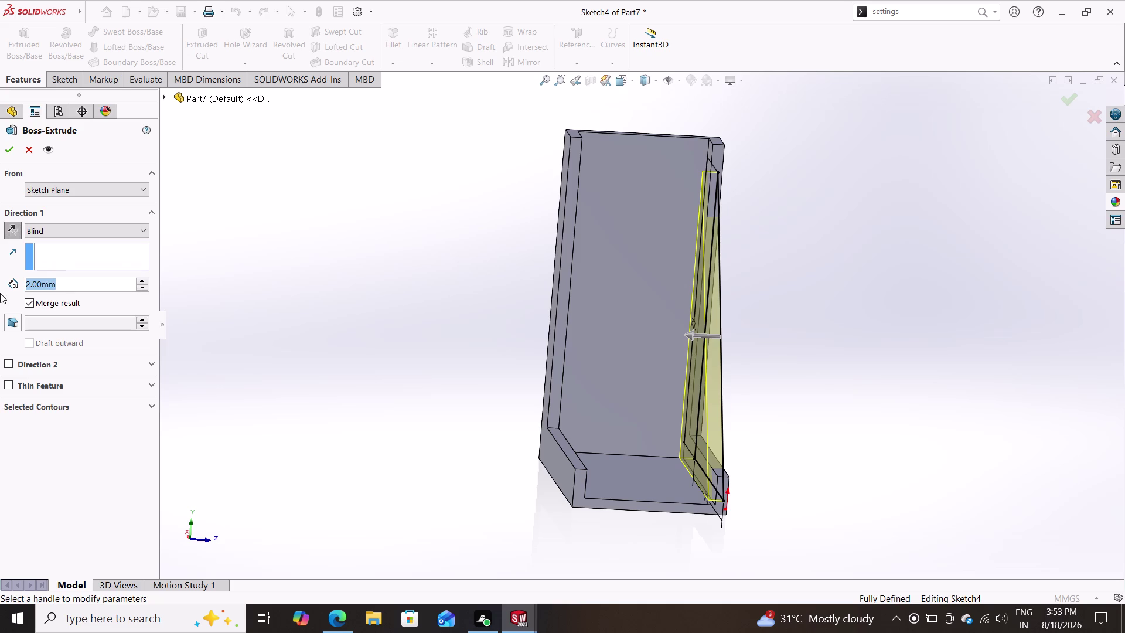
text(2.5)
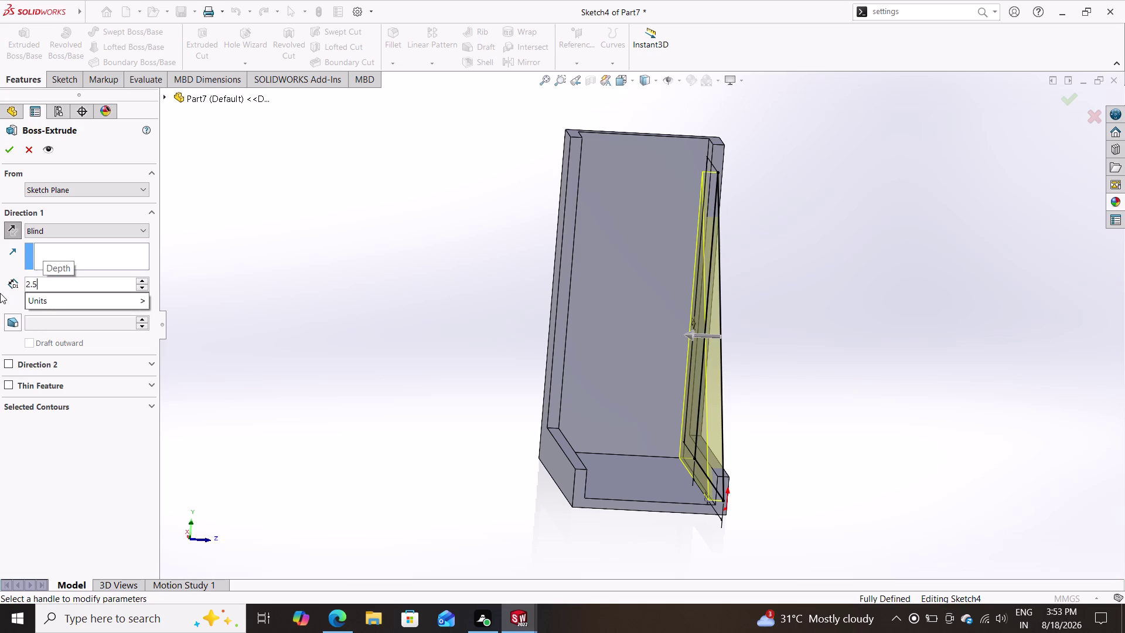
key(Return)
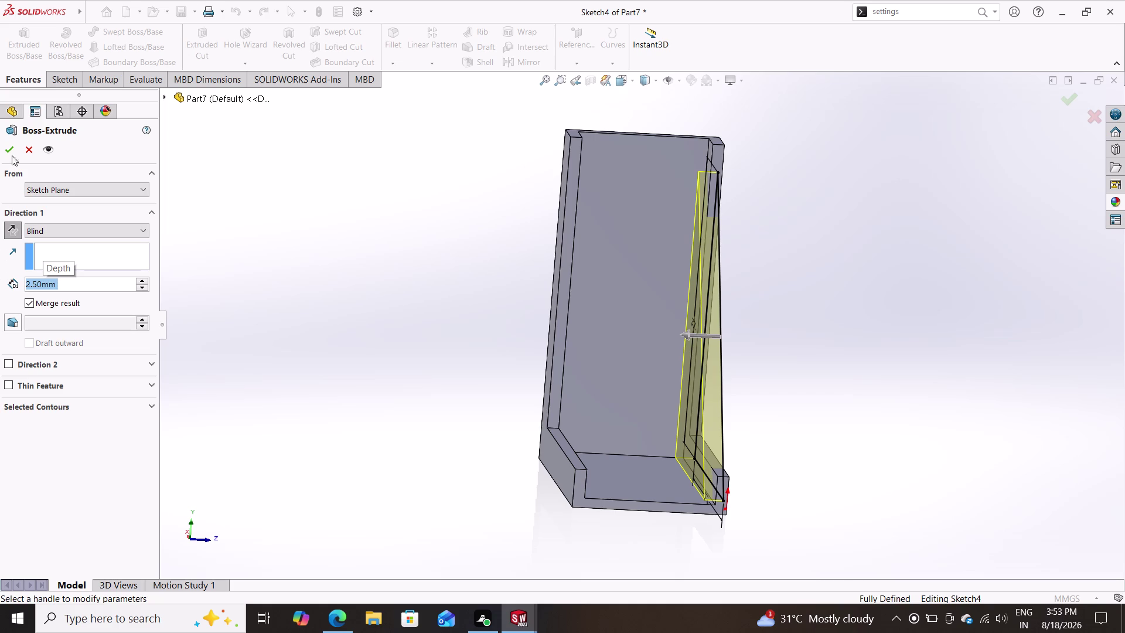
click(9, 148)
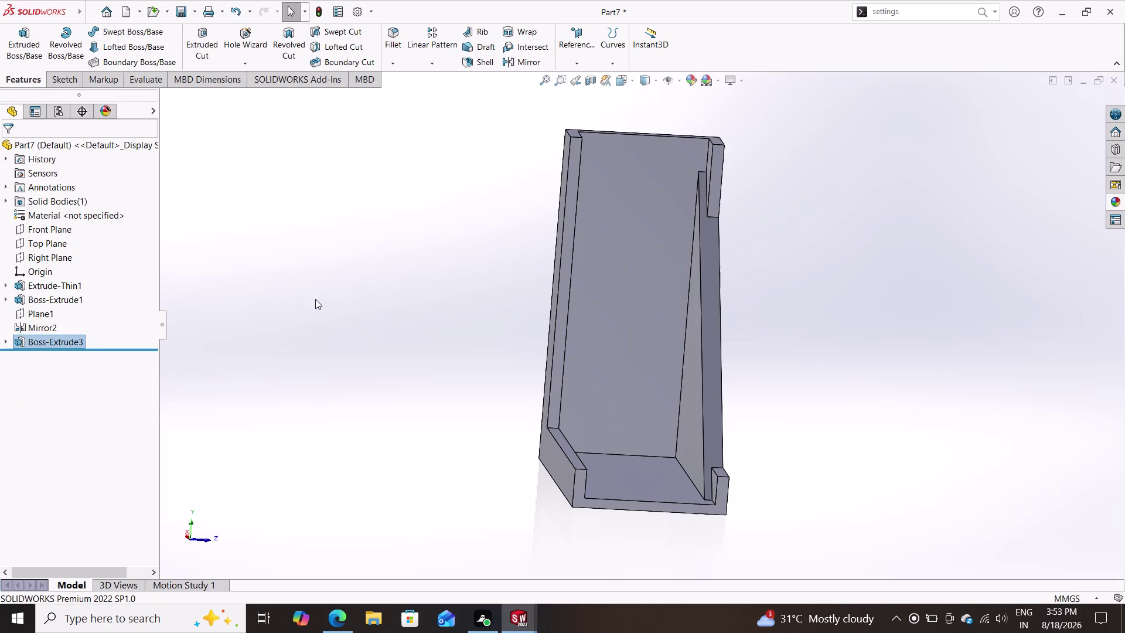
Inspect the 2.5 mm gusset from several angles, then undo Boss-Extrude3.
middle_drag(777, 363, 719, 382)
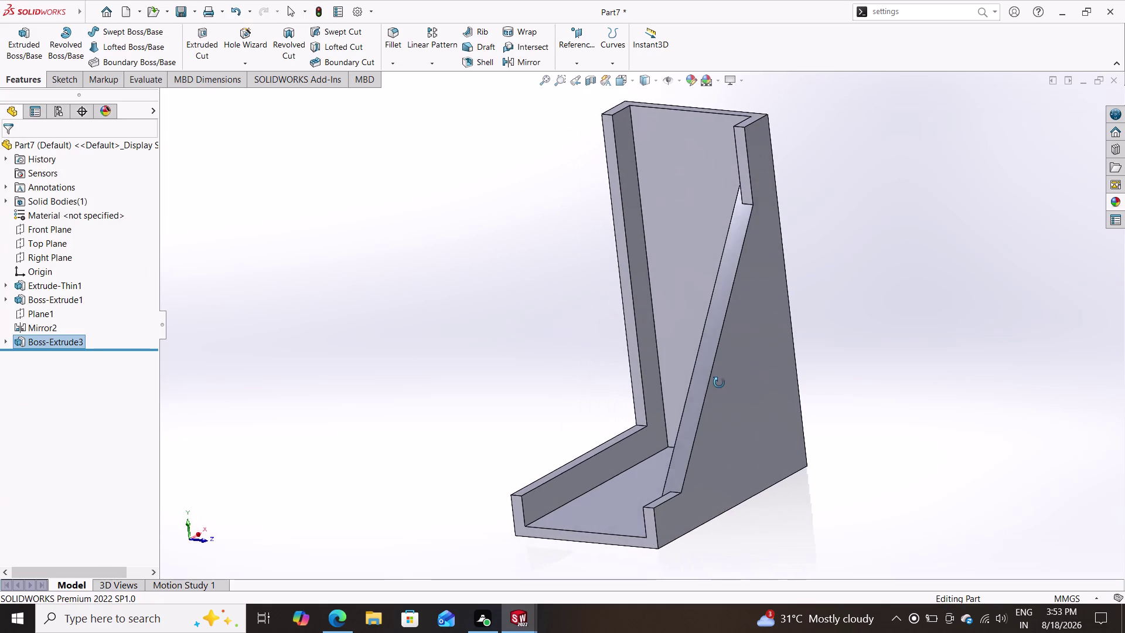
middle_drag(719, 383, 767, 410)
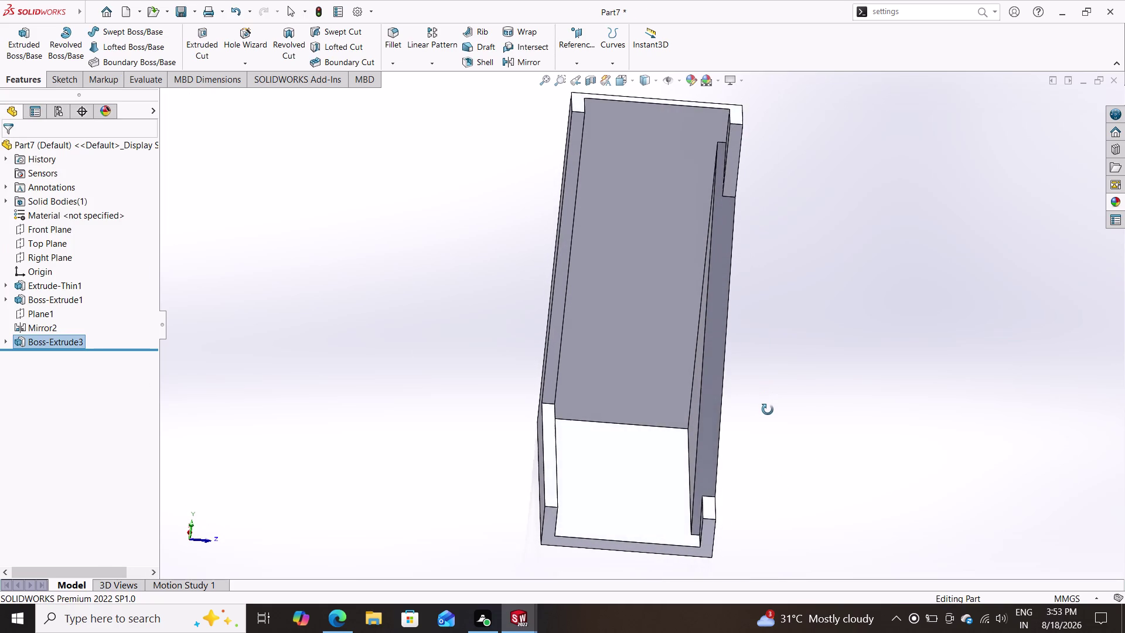
middle_drag(768, 409, 796, 398)
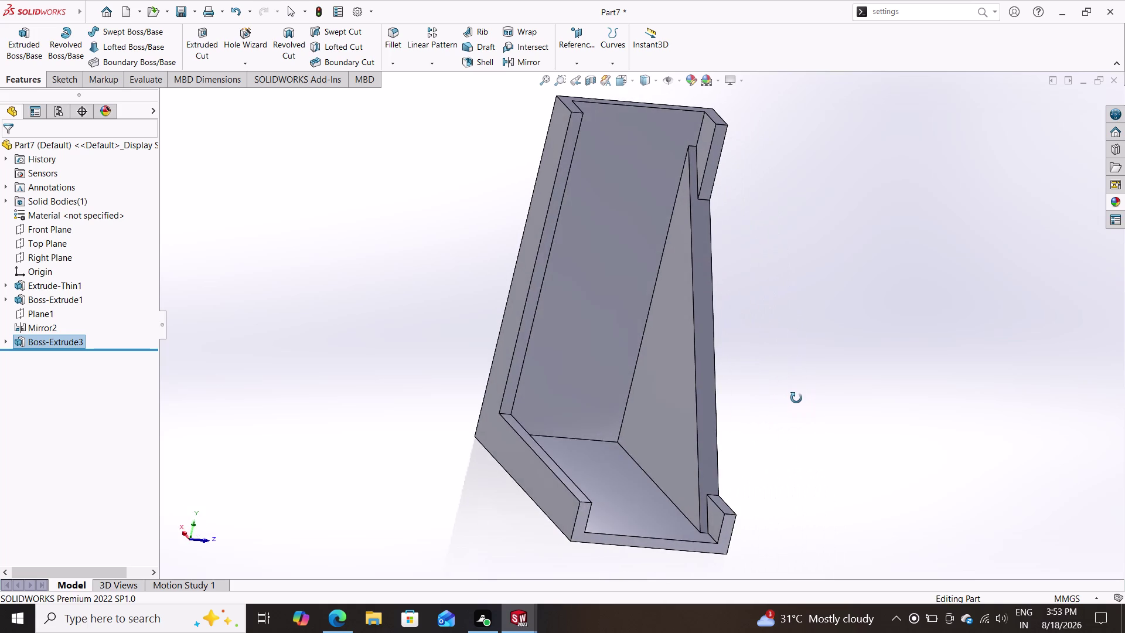
middle_drag(796, 398, 726, 382)
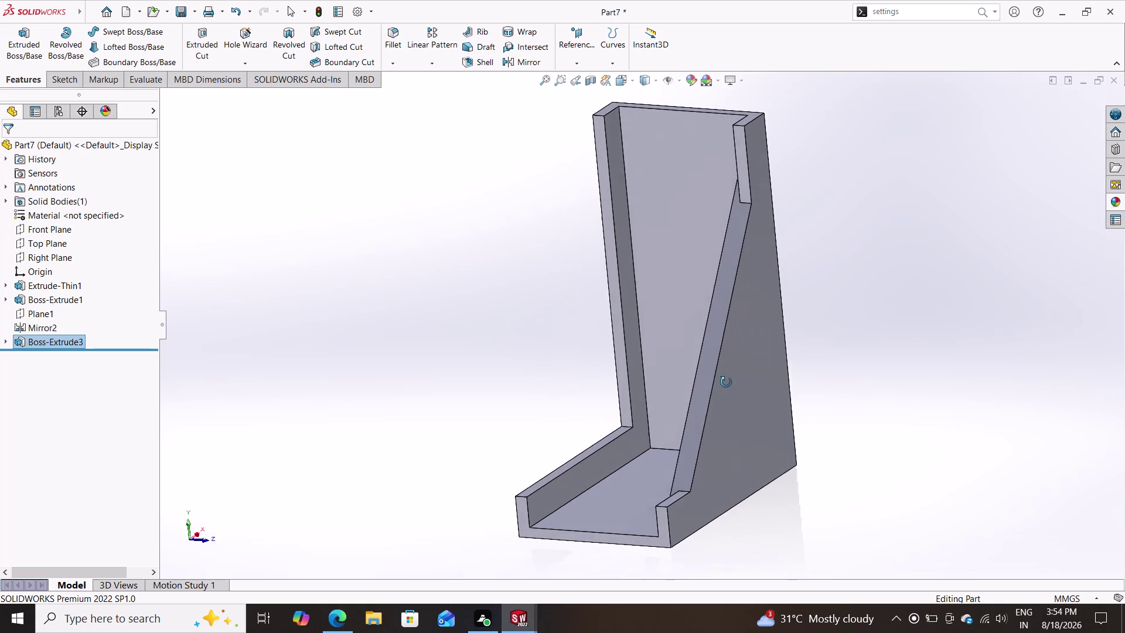
middle_drag(726, 382, 747, 390)
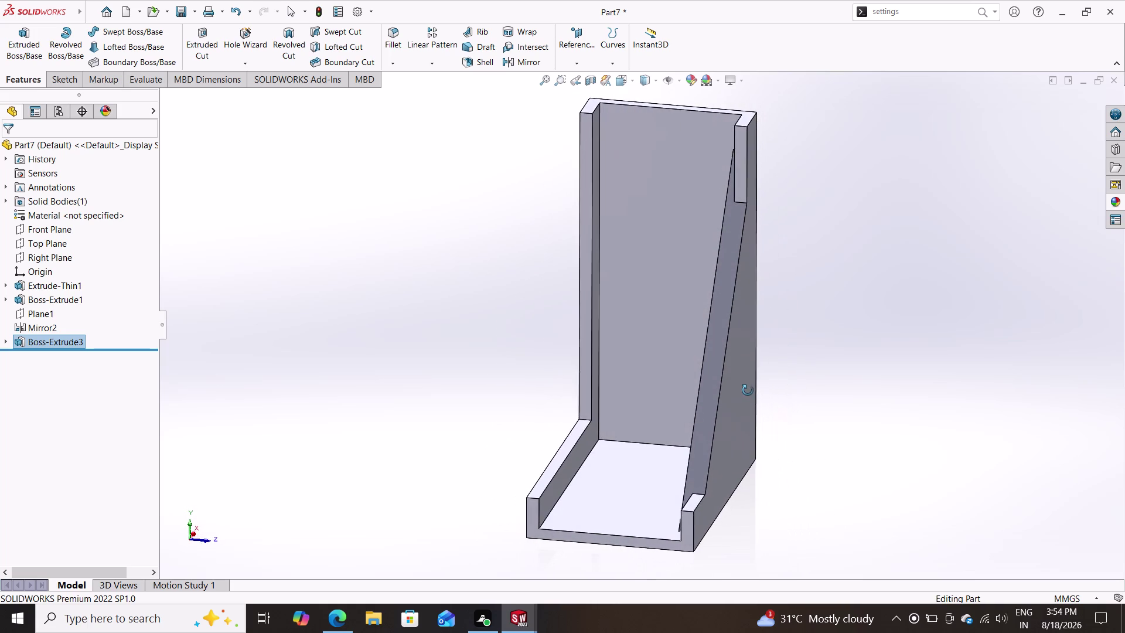
middle_drag(747, 390, 764, 389)
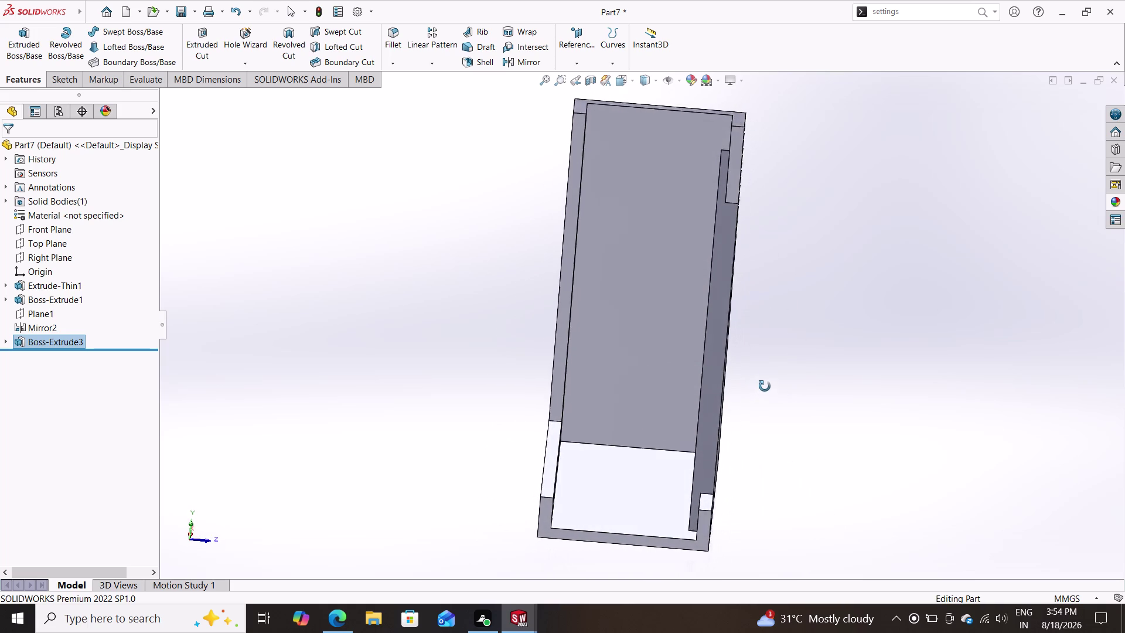
middle_drag(764, 389, 761, 371)
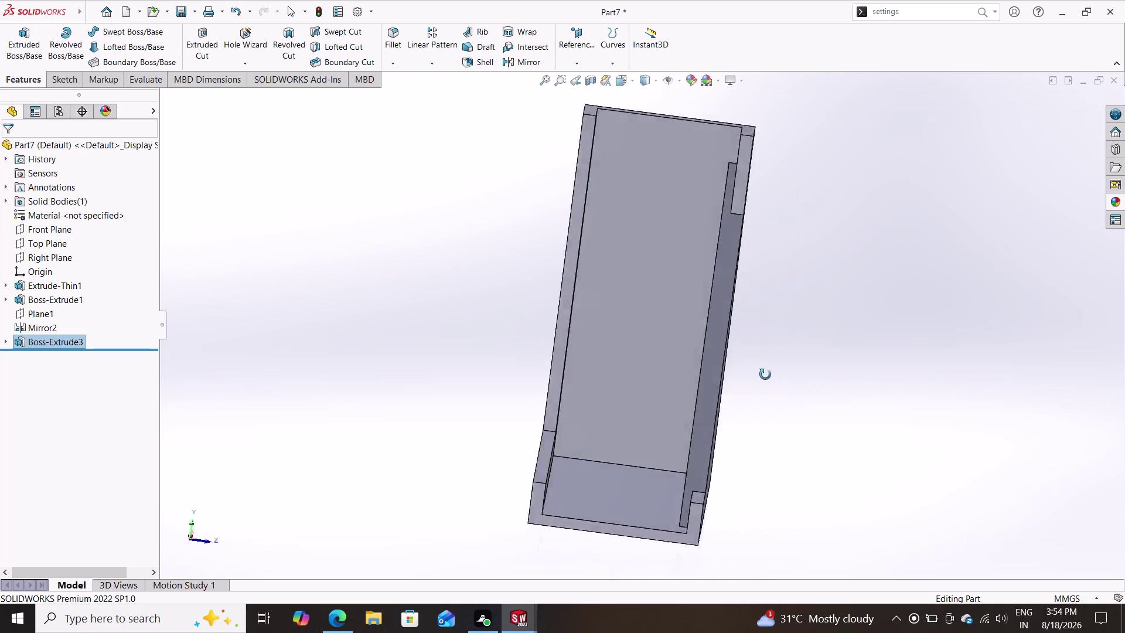
middle_drag(762, 371, 764, 382)
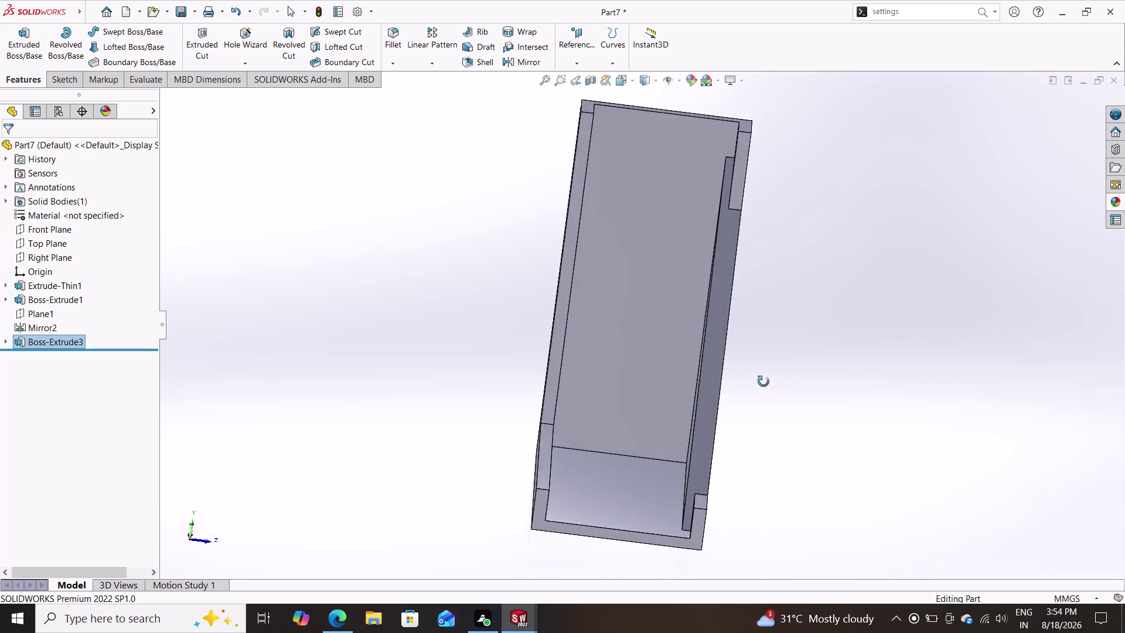
middle_drag(764, 382, 739, 367)
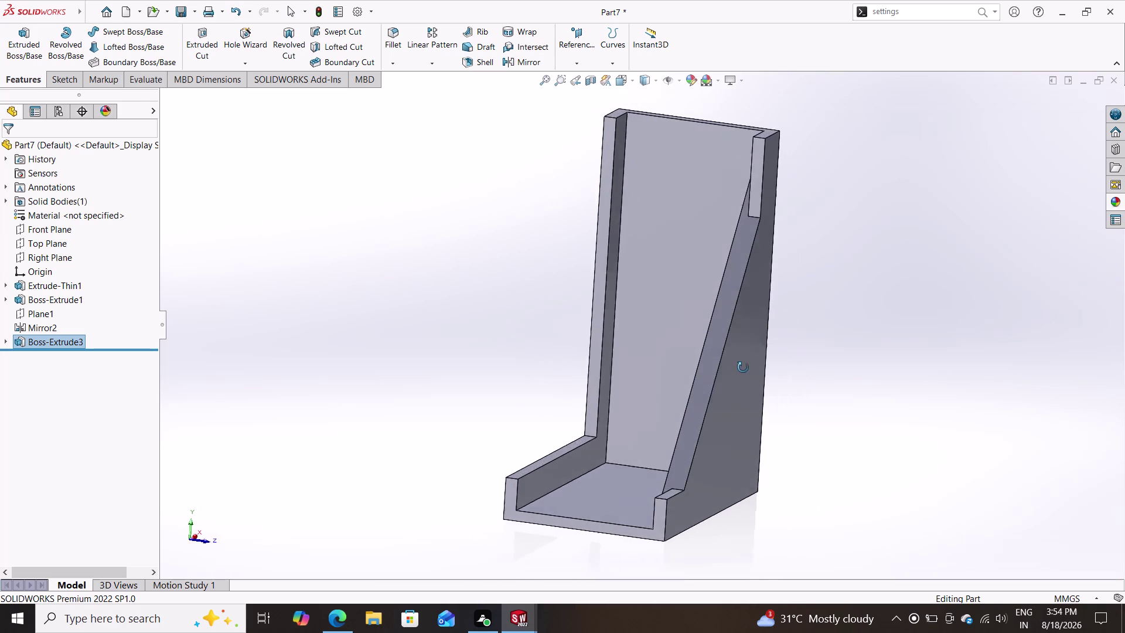
middle_drag(740, 368, 782, 374)
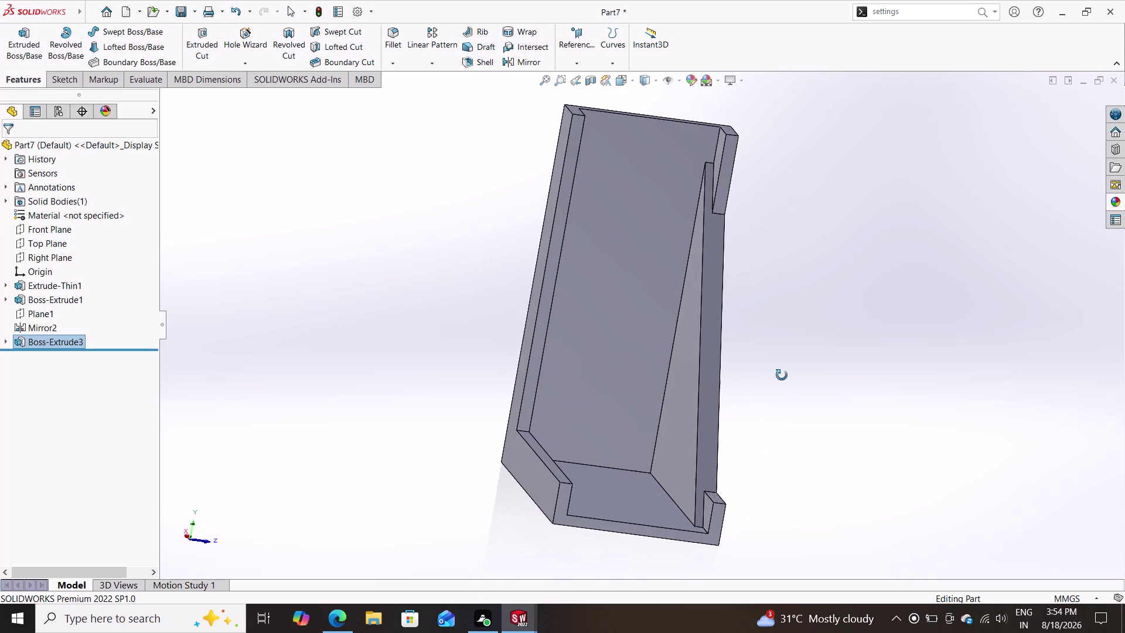
middle_drag(781, 375, 764, 374)
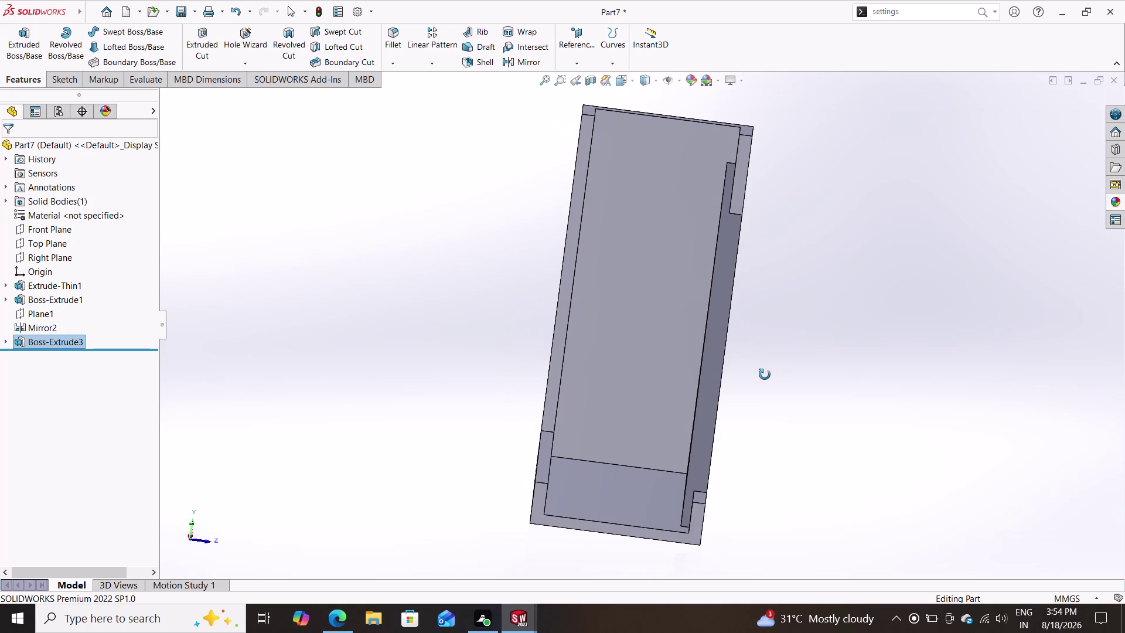
middle_drag(765, 374, 744, 374)
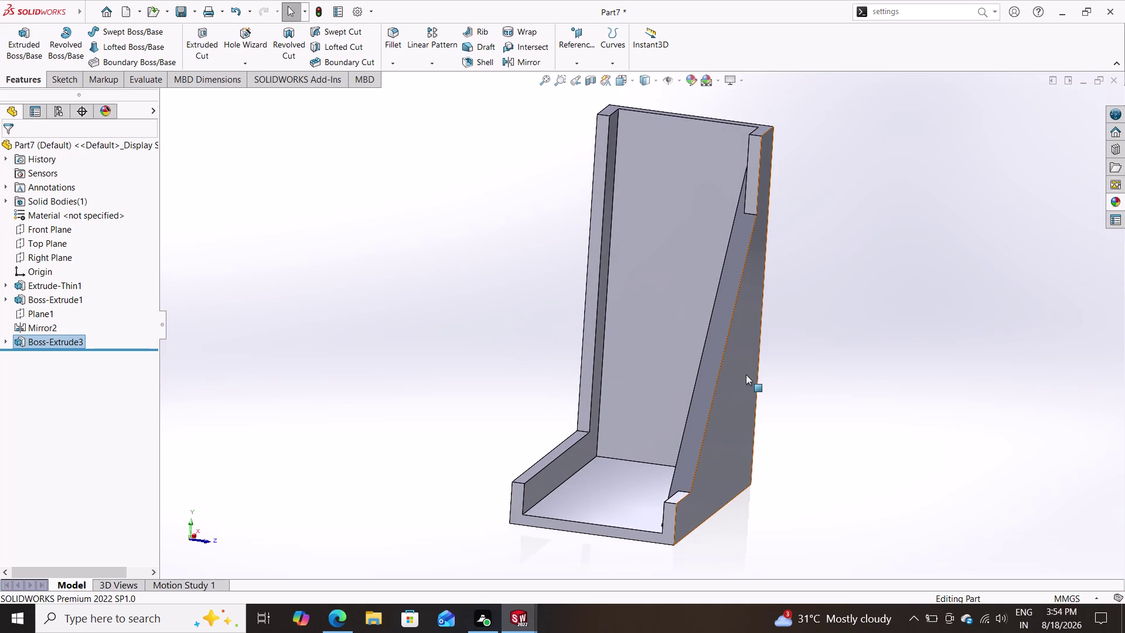
key(ctrl+z)
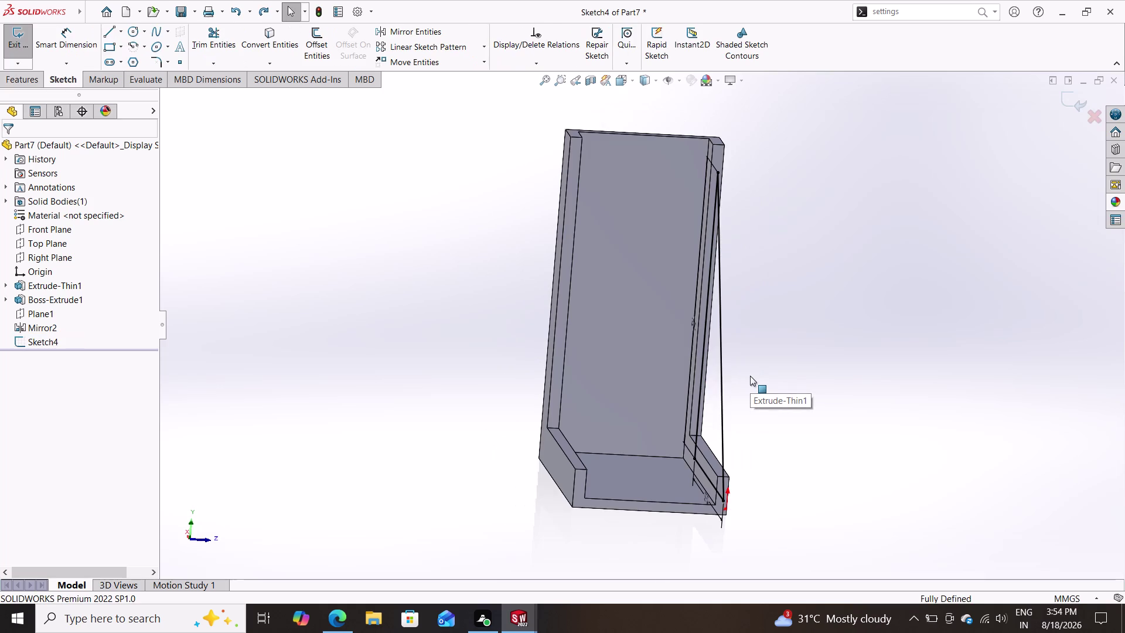
Delete the triangle's dimensioned edge lines from Sketch4, confirming each deletion.
click(721, 375)
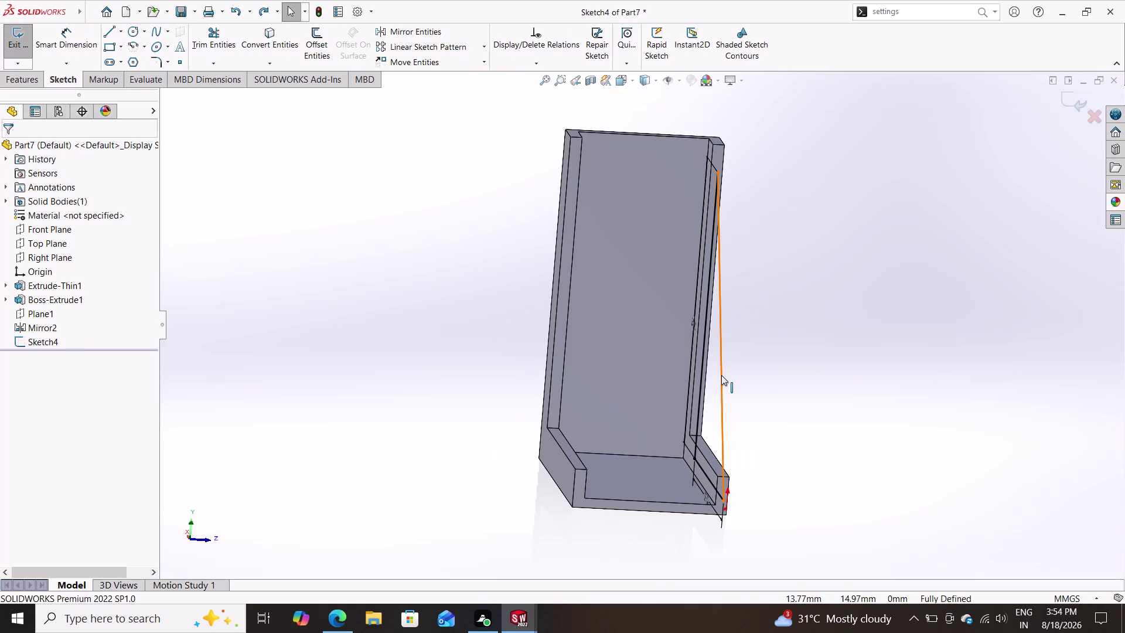
key(Delete)
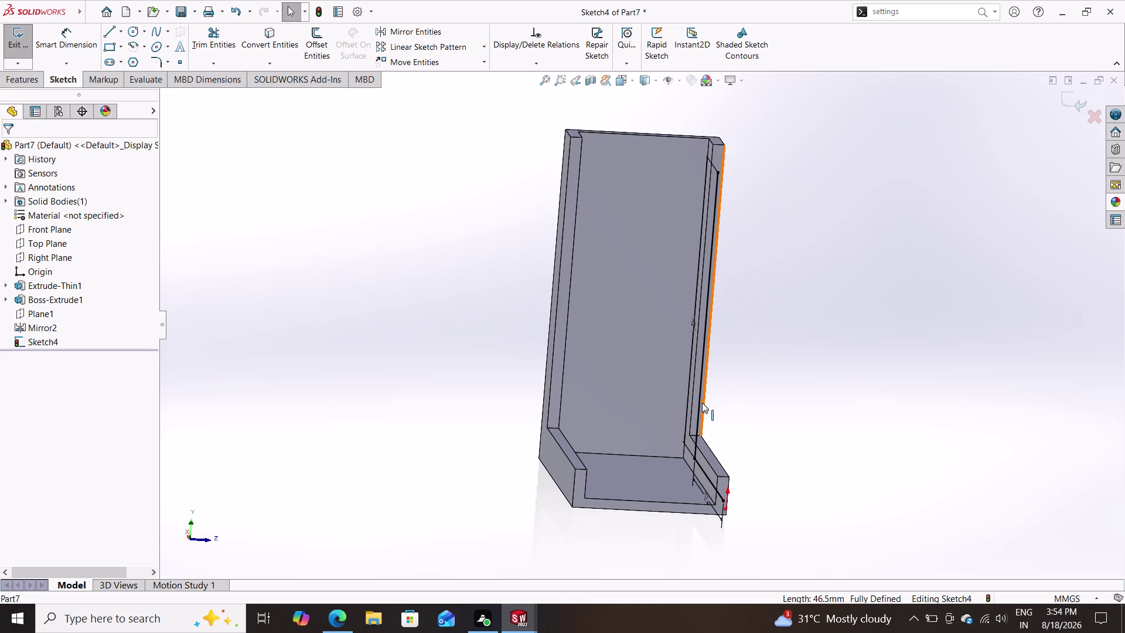
middle_drag(777, 399, 693, 421)
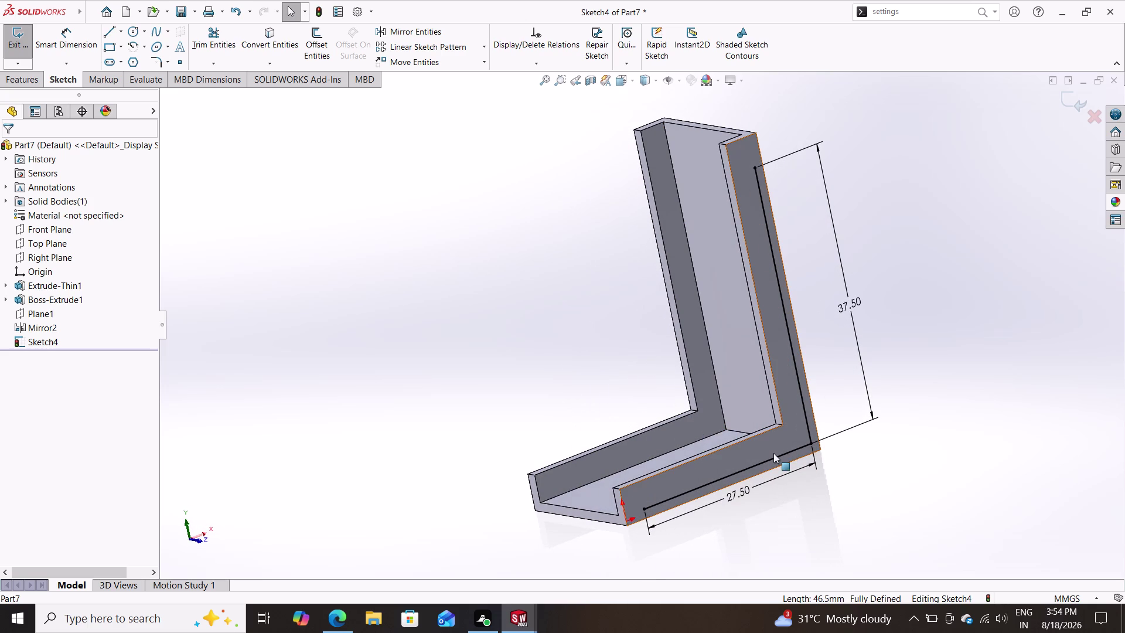
click(771, 456)
key(Delete)
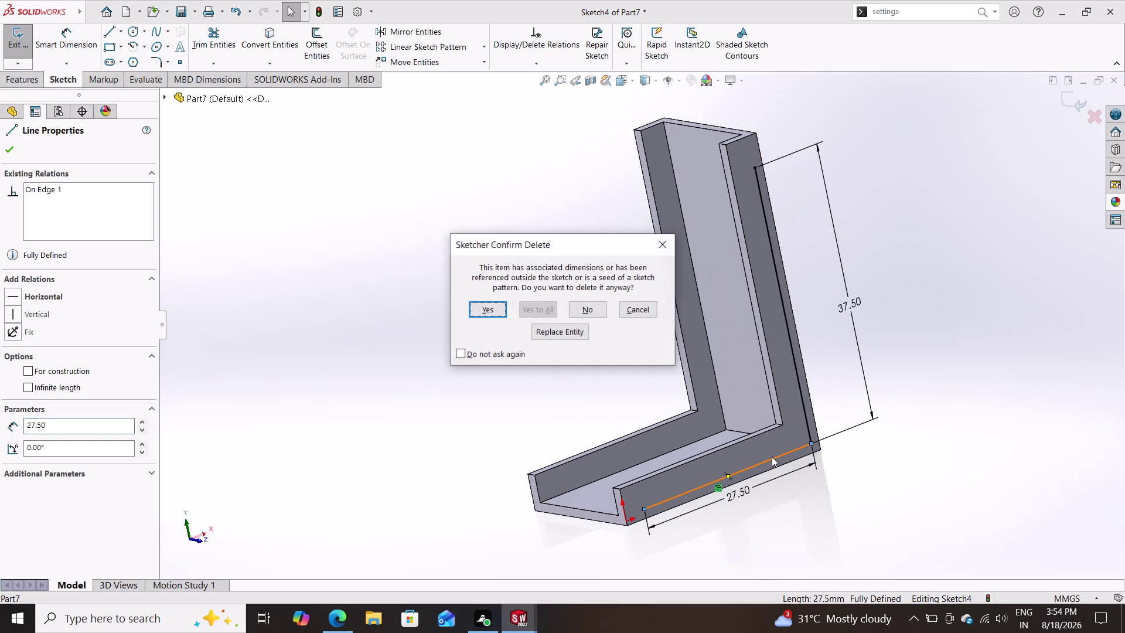
click(483, 309)
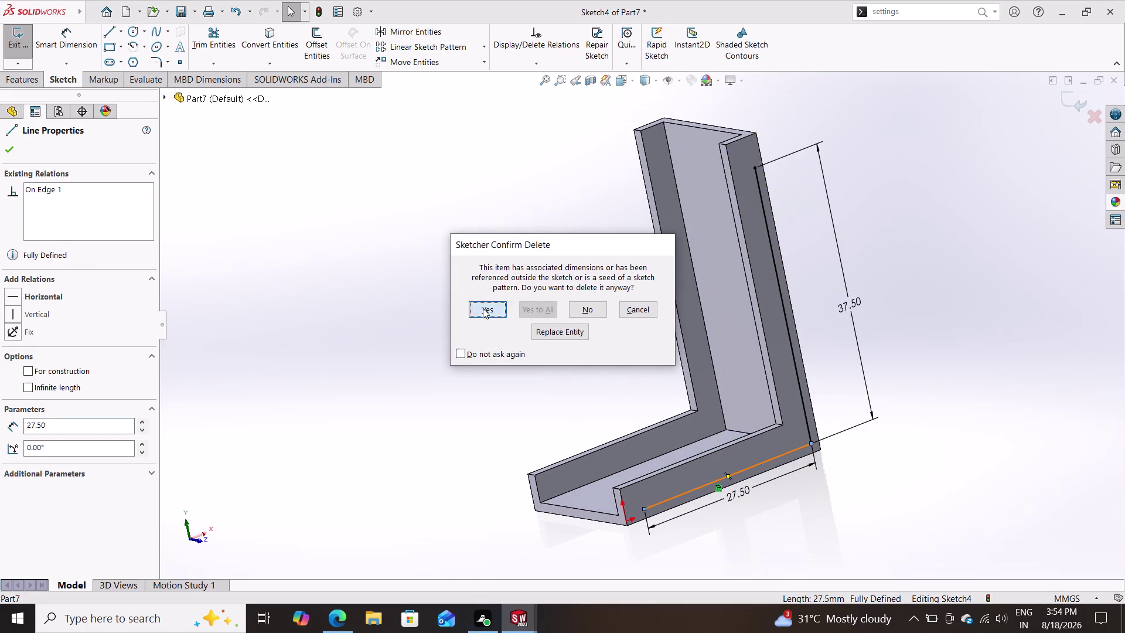
click(784, 314)
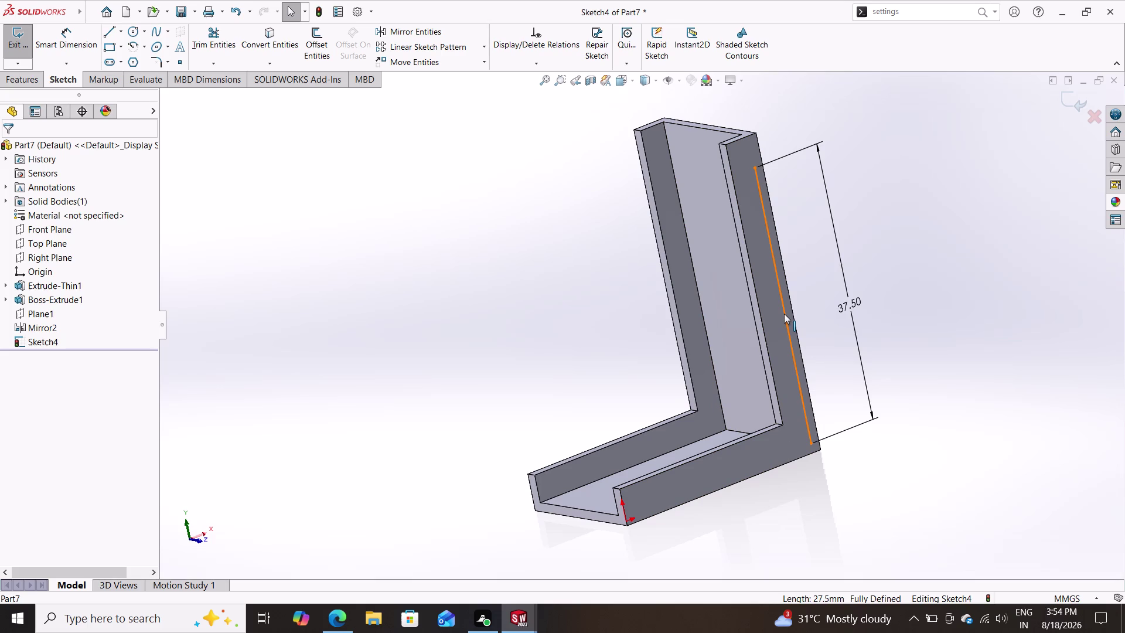
key(Delete)
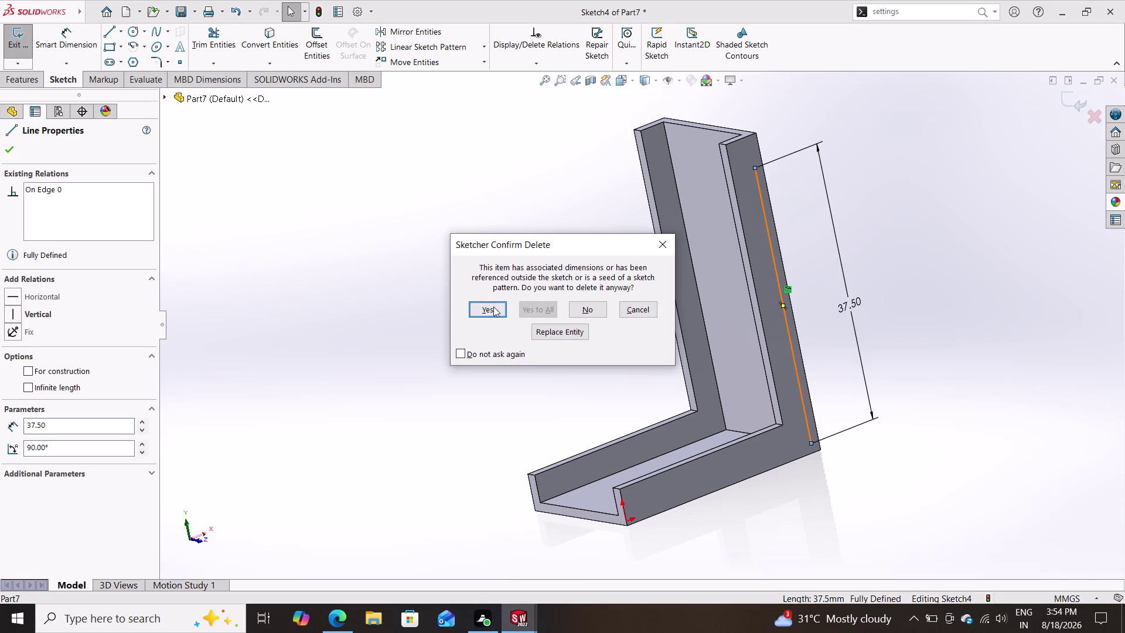
click(491, 309)
Discard the empty Sketch4 and select the inner face of the back plate.
middle_drag(506, 335, 511, 335)
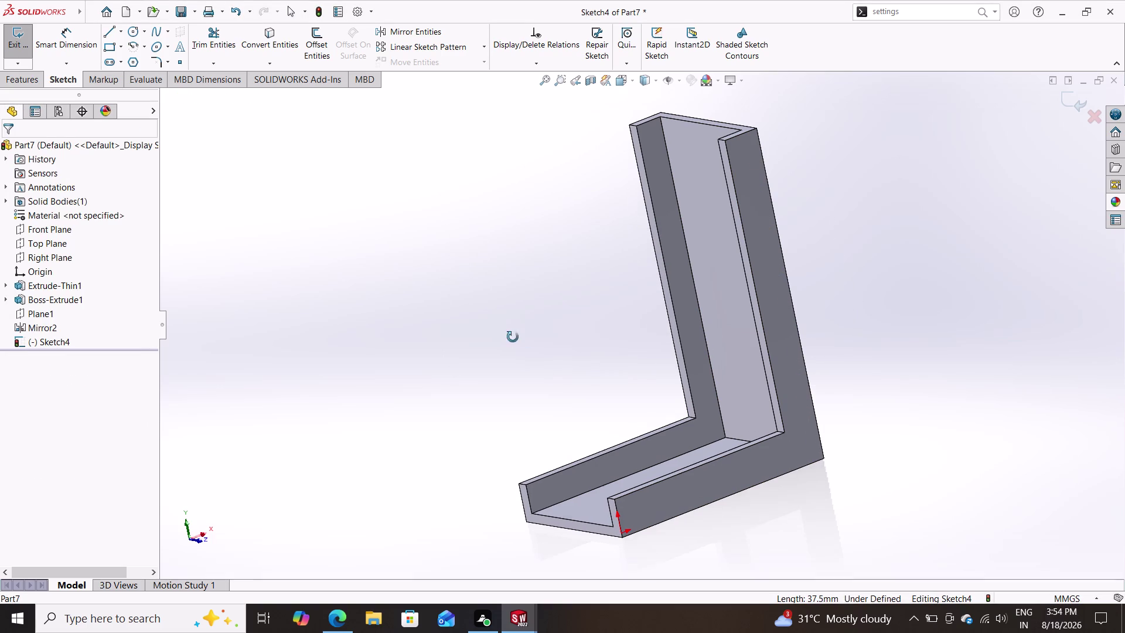
middle_drag(510, 335, 539, 343)
click(669, 276)
drag(697, 238, 604, 249)
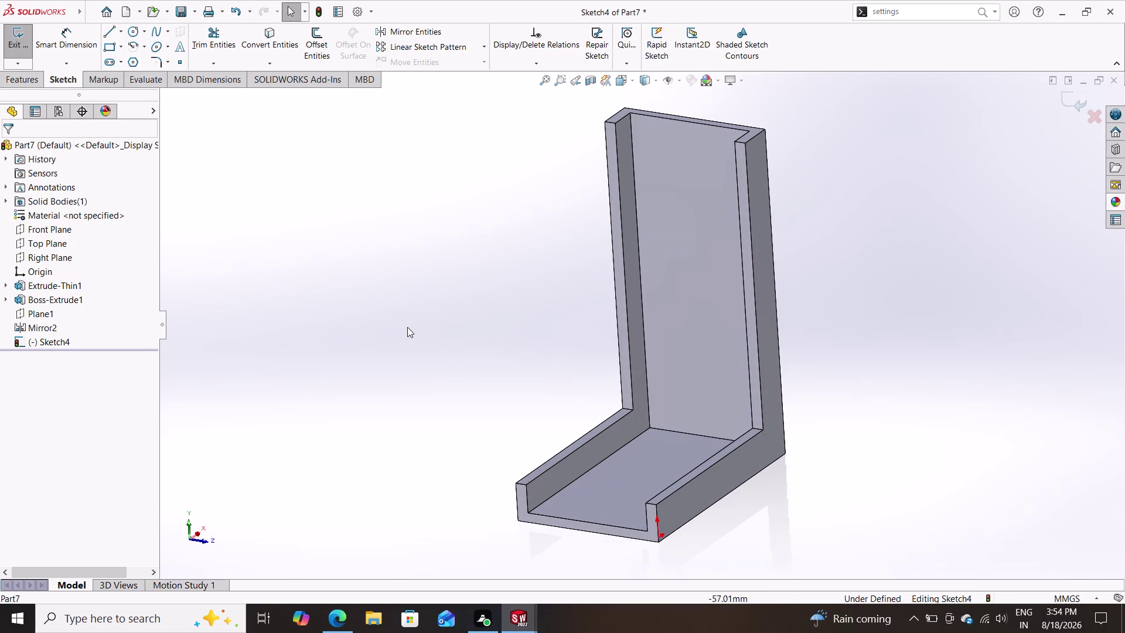
click(1079, 96)
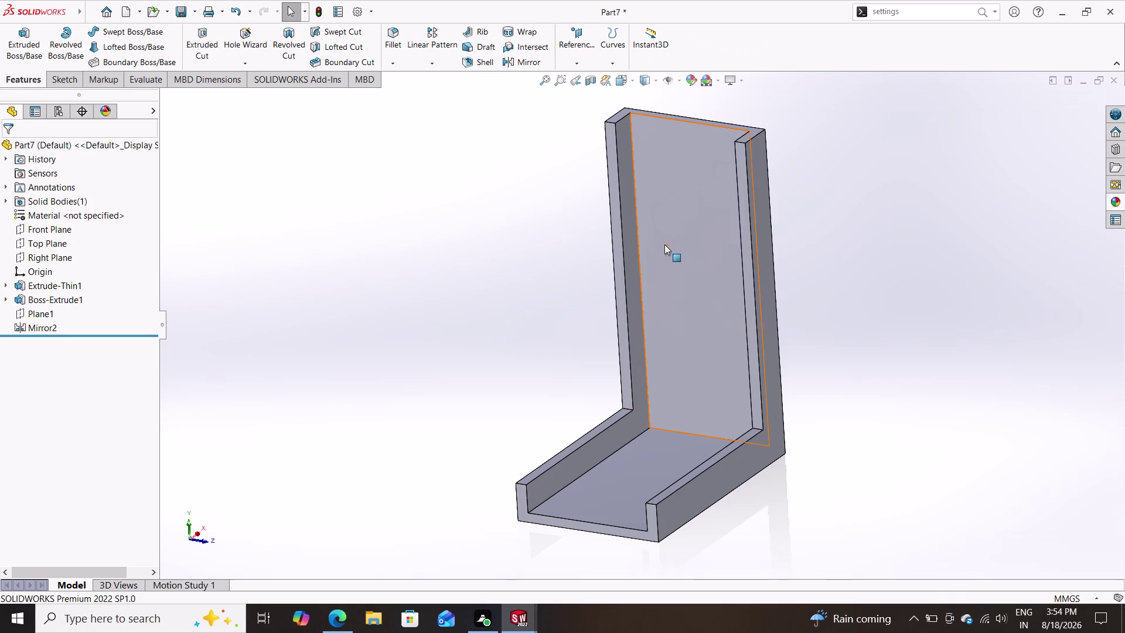
click(665, 244)
Sketch a tall corner rectangle near the top of the back plate's inner face.
click(715, 208)
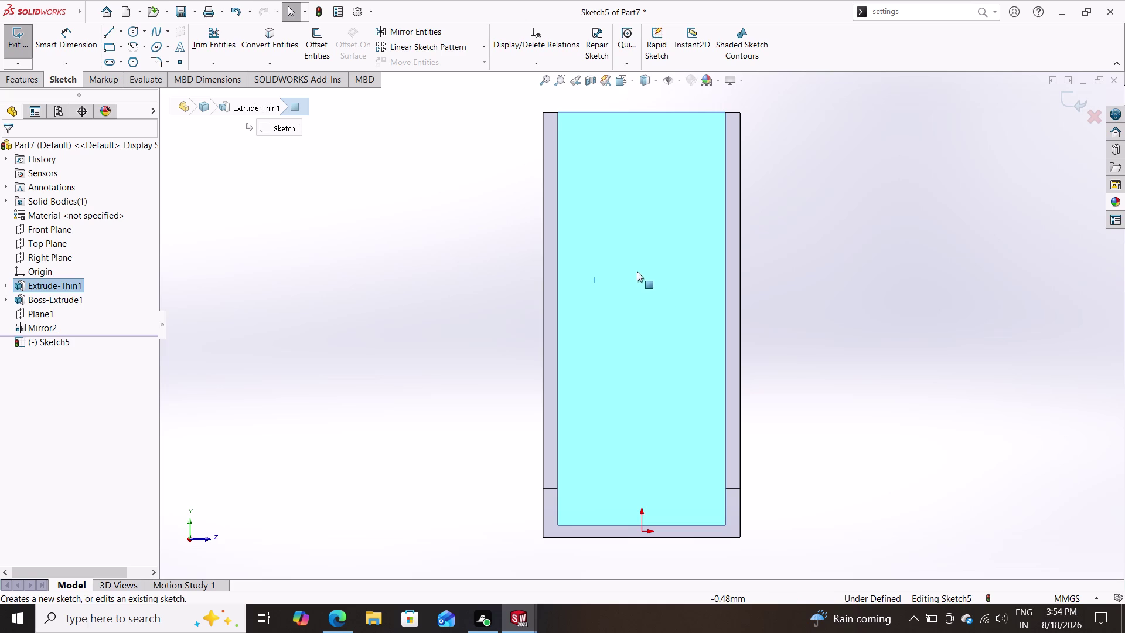
click(110, 48)
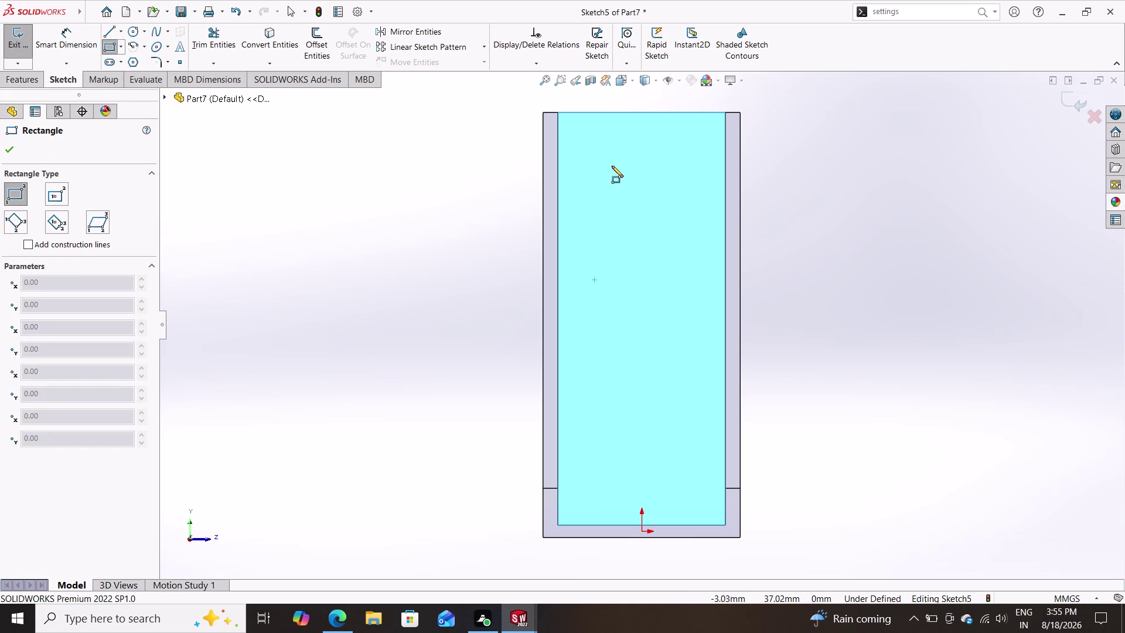
click(607, 163)
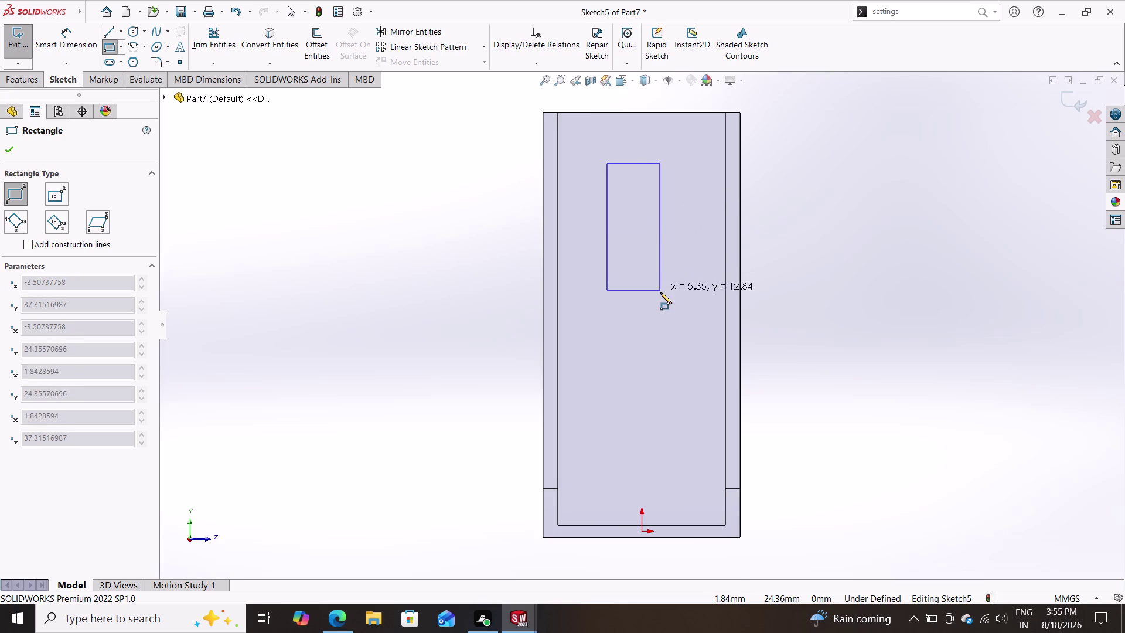
click(660, 293)
key(Escape)
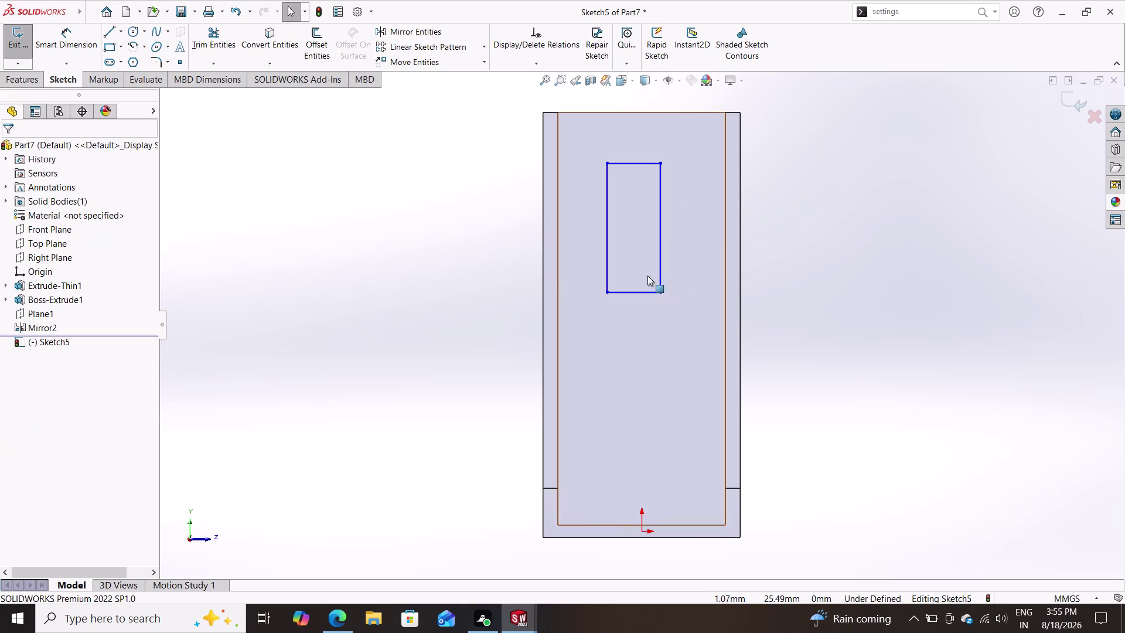
click(65, 48)
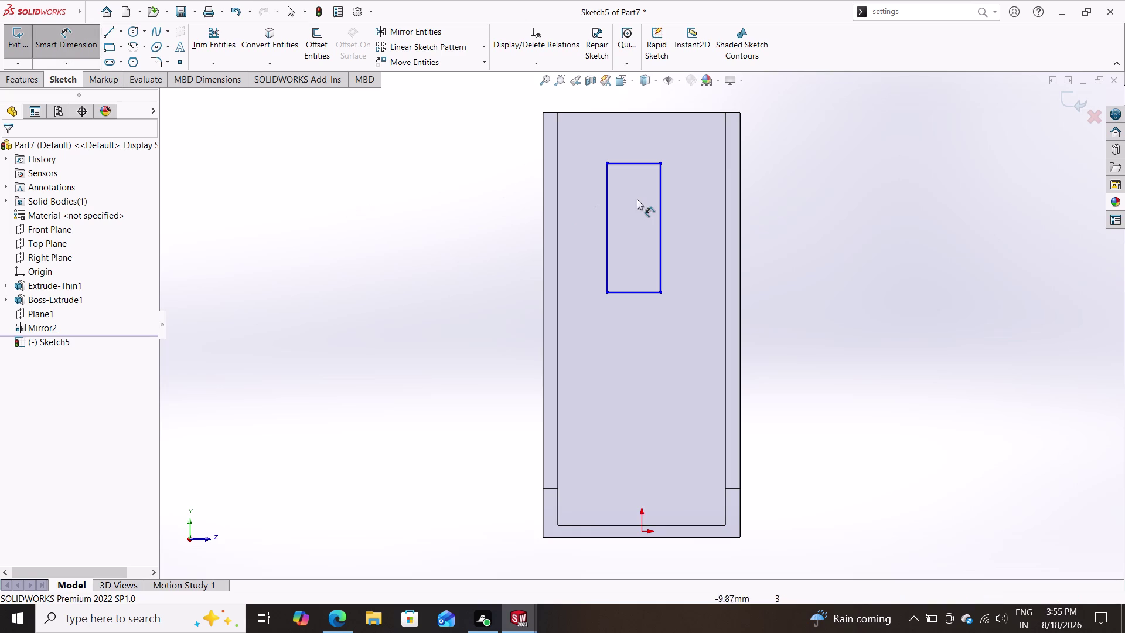
Dimension the rectangle's left edge to a height of 22.50 mm.
click(607, 208)
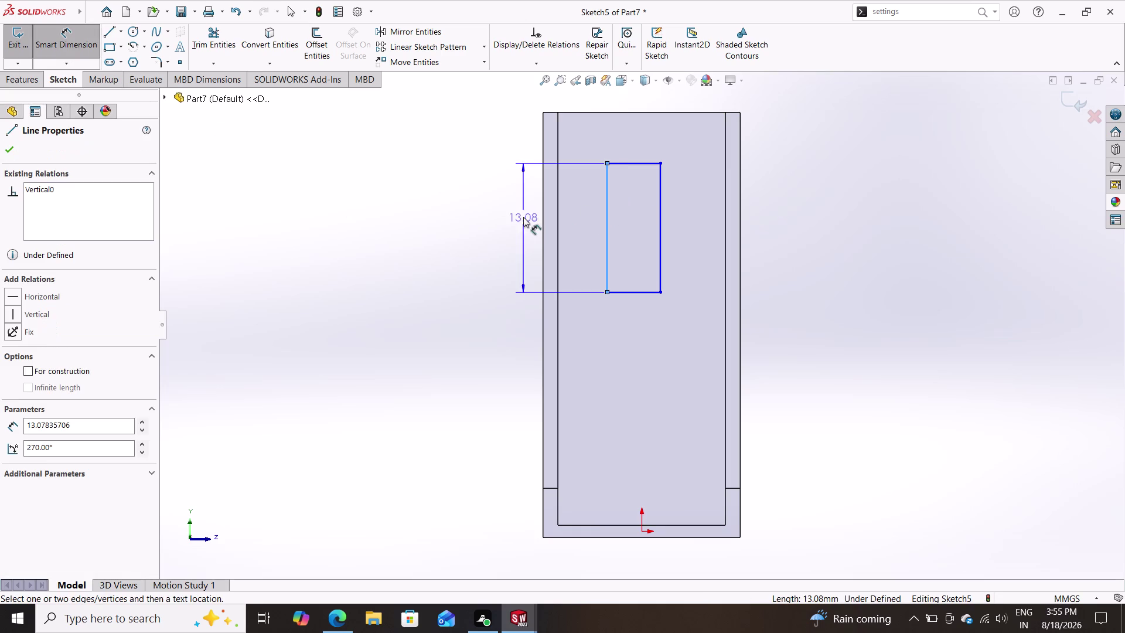
click(476, 220)
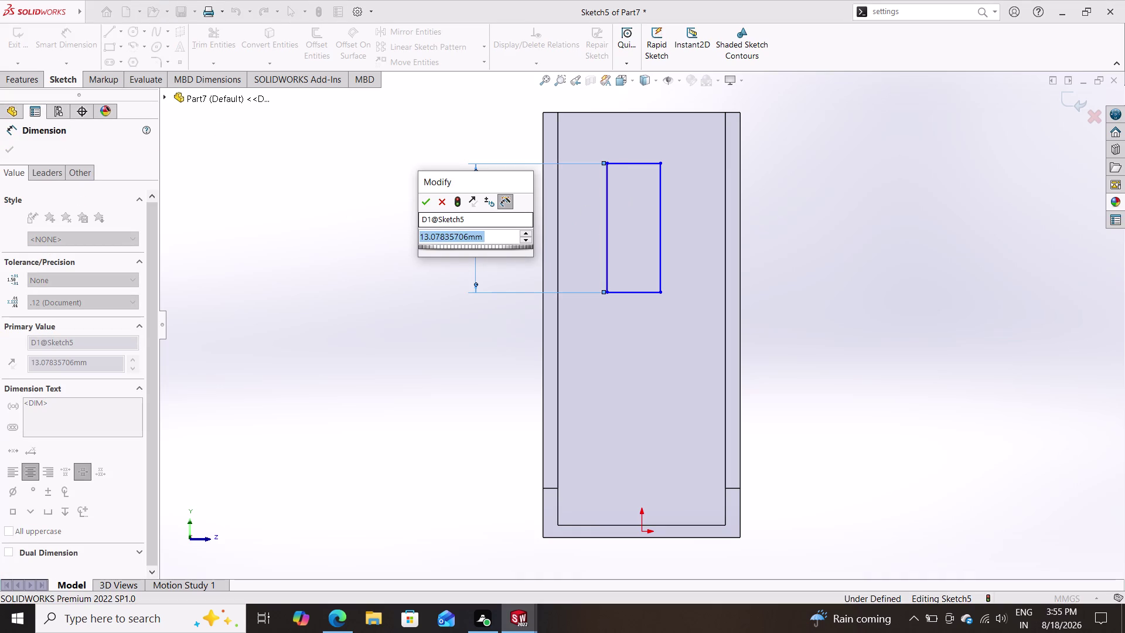
text(22.)
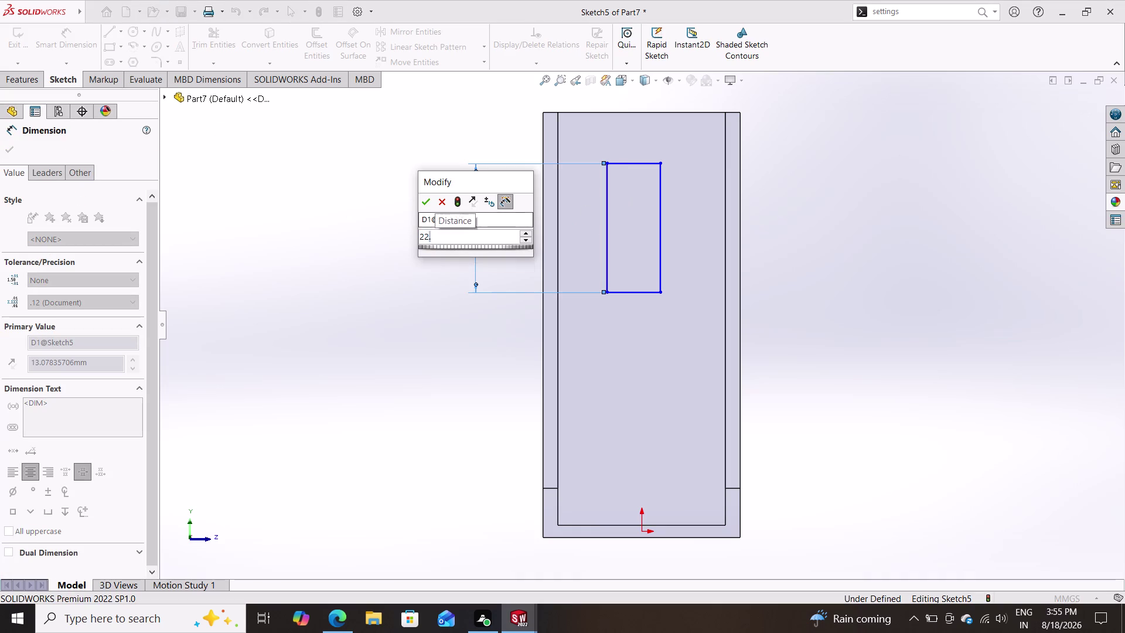
text(5)
key(Return)
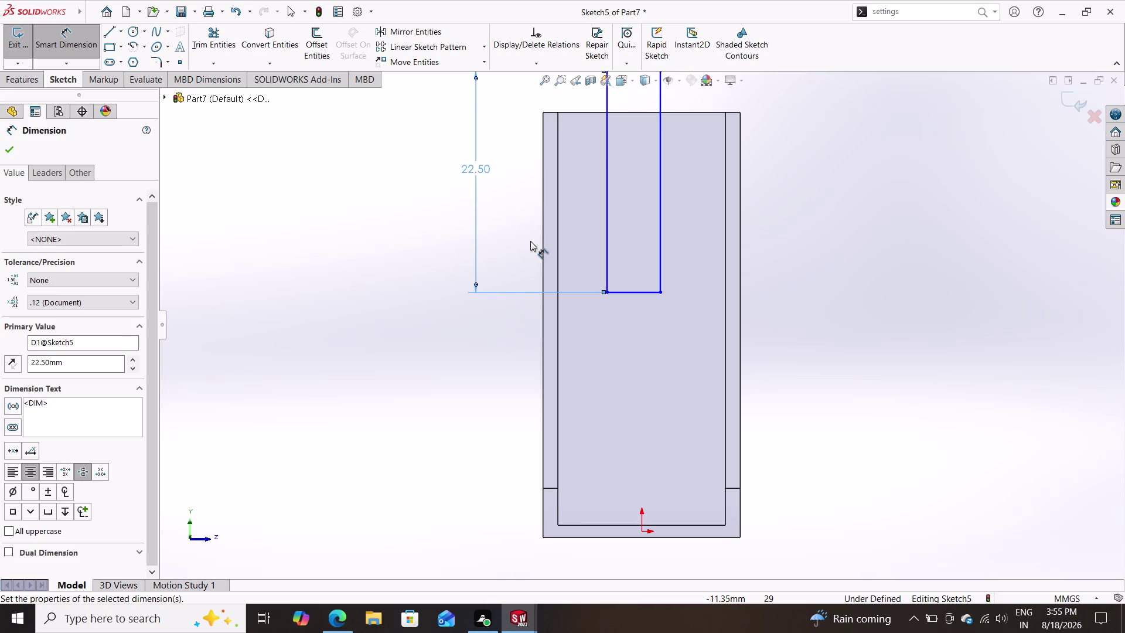
Zoom out, start a dimension from the rectangle's top-left corner to the plate's top corner, then cancel it.
scroll(down, 3)
scroll(up, 3)
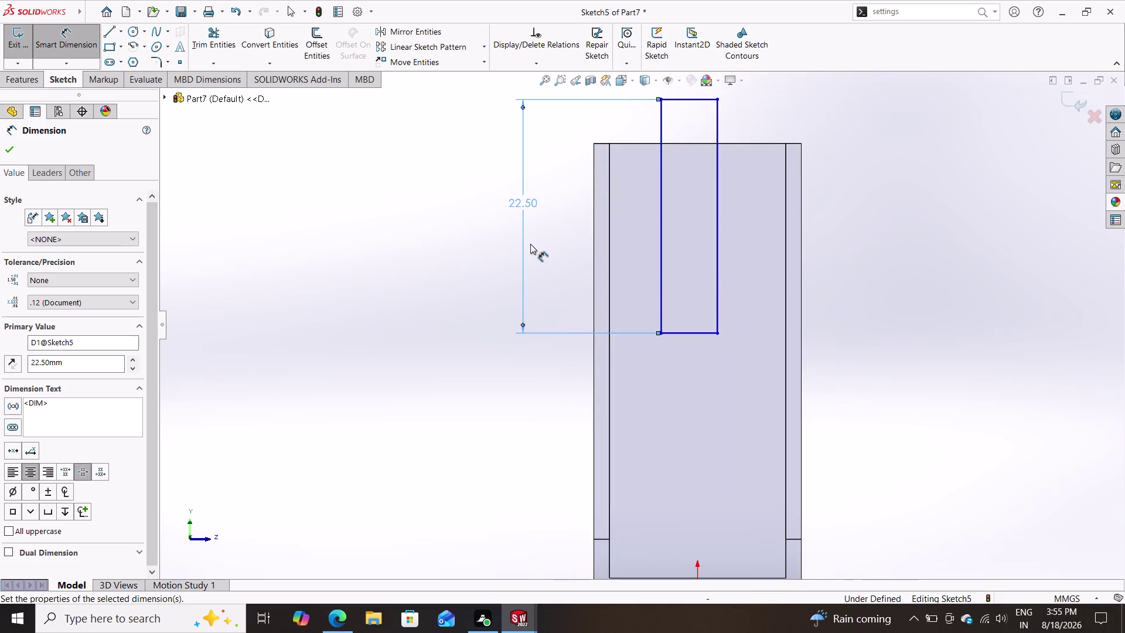
scroll(up, 3)
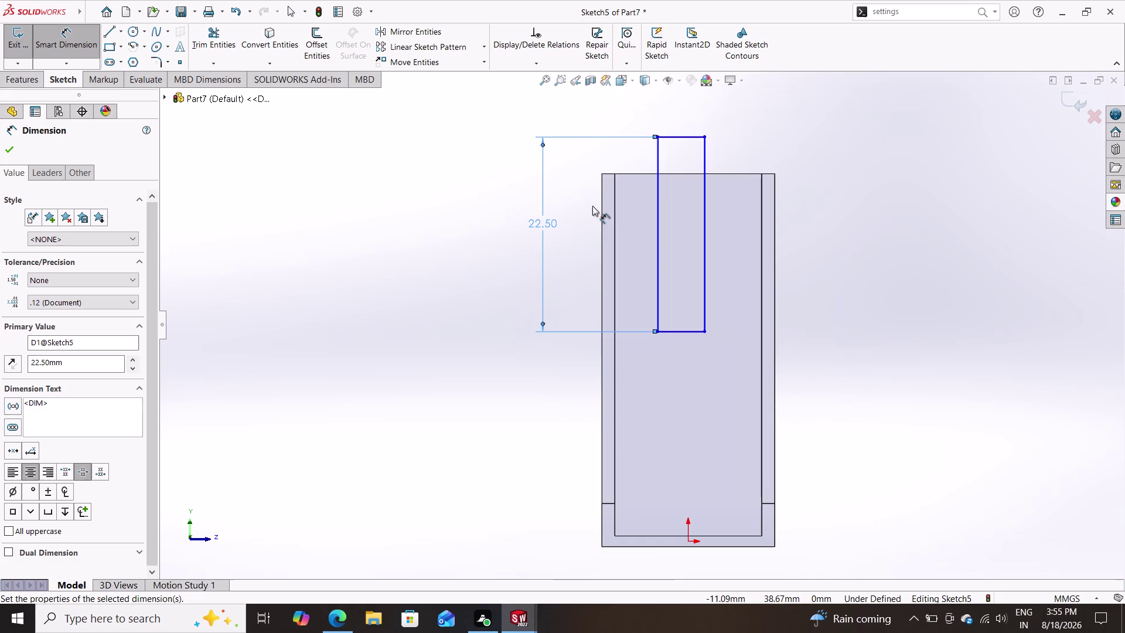
click(616, 175)
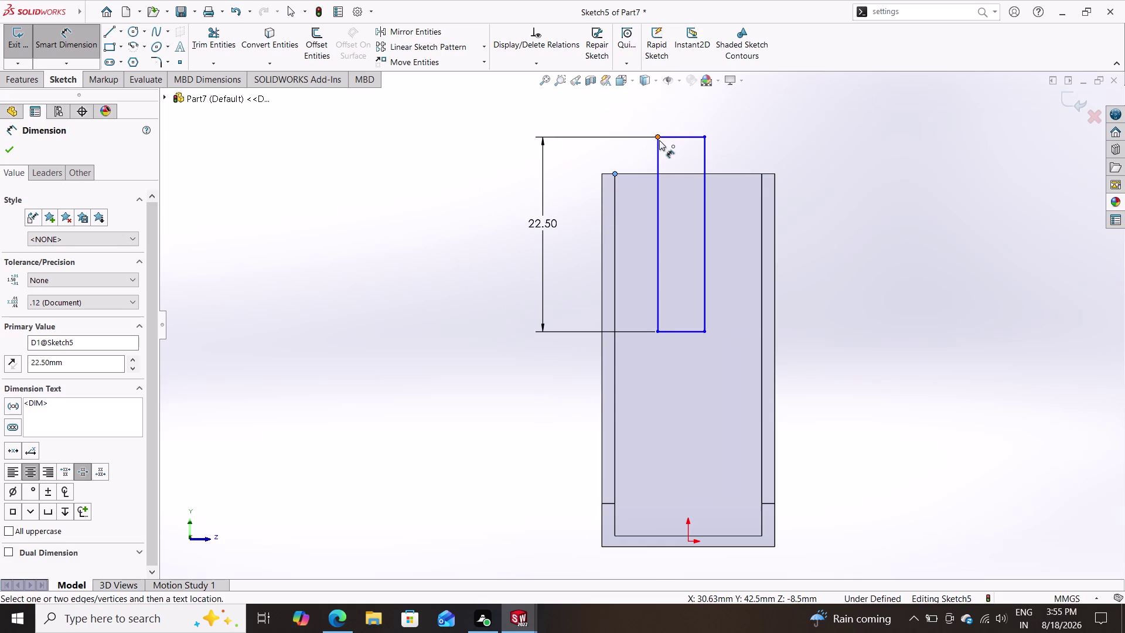
click(659, 137)
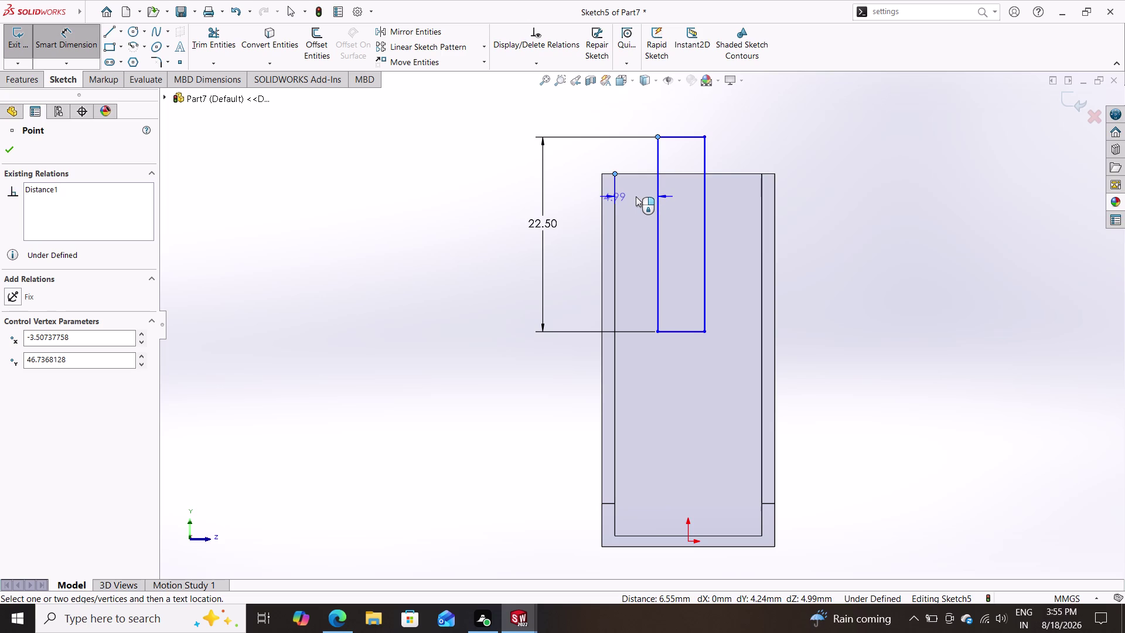
key(Escape)
key(Escape)
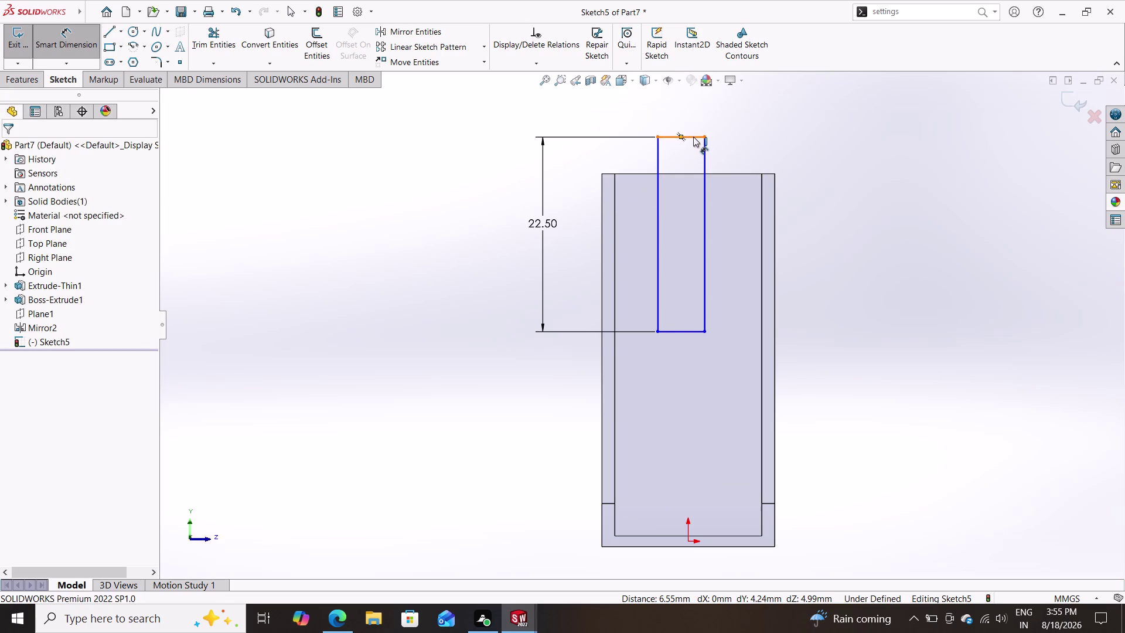
Orbit slightly and try repositioning the rectangle by dragging its left edge.
middle_drag(693, 137, 691, 157)
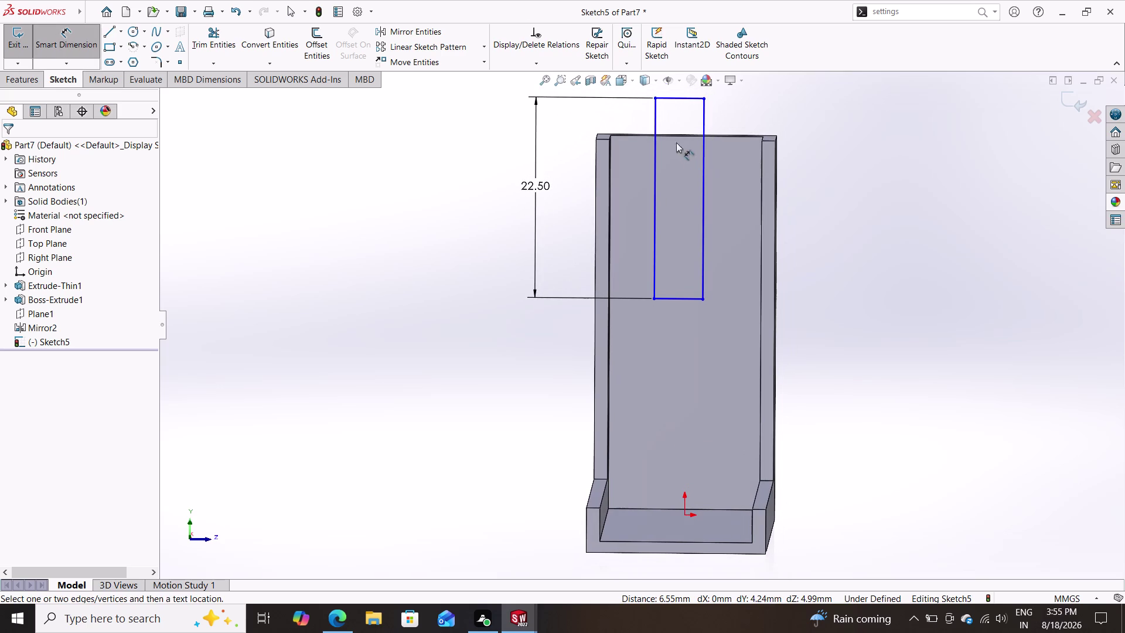
drag(654, 122, 655, 193)
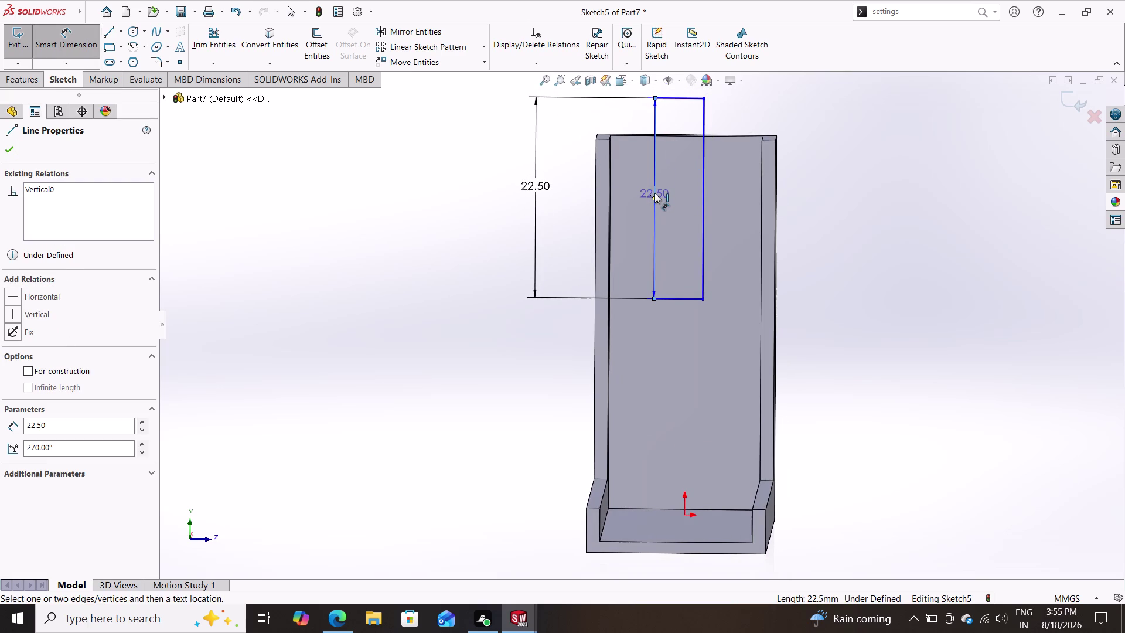
key(Escape)
key(Escape)
key(Escape)
drag(654, 191, 659, 242)
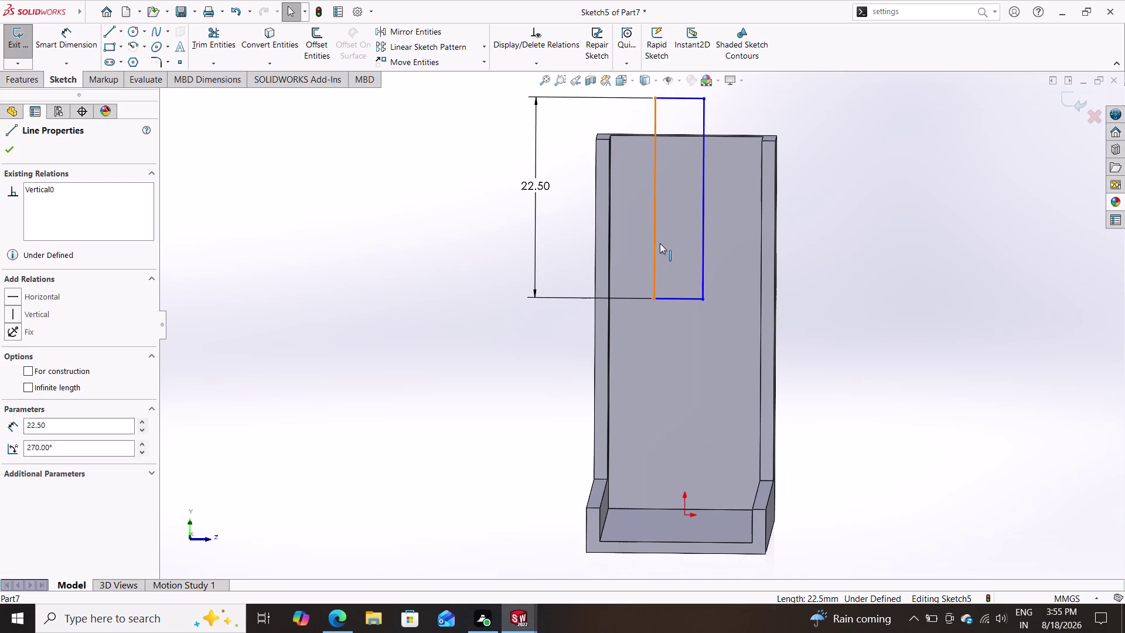
drag(660, 242, 659, 242)
key(Escape)
key(grave)
key(Escape)
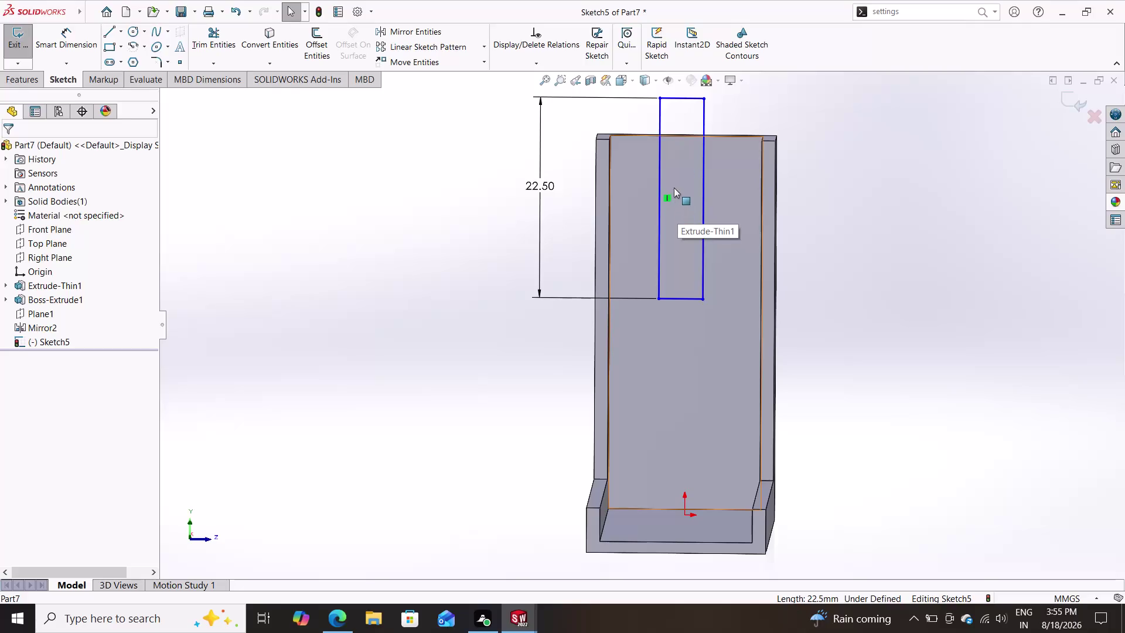
Drag the rectangle's top edge down so the whole rectangle lies inside the back plate.
drag(687, 96, 684, 156)
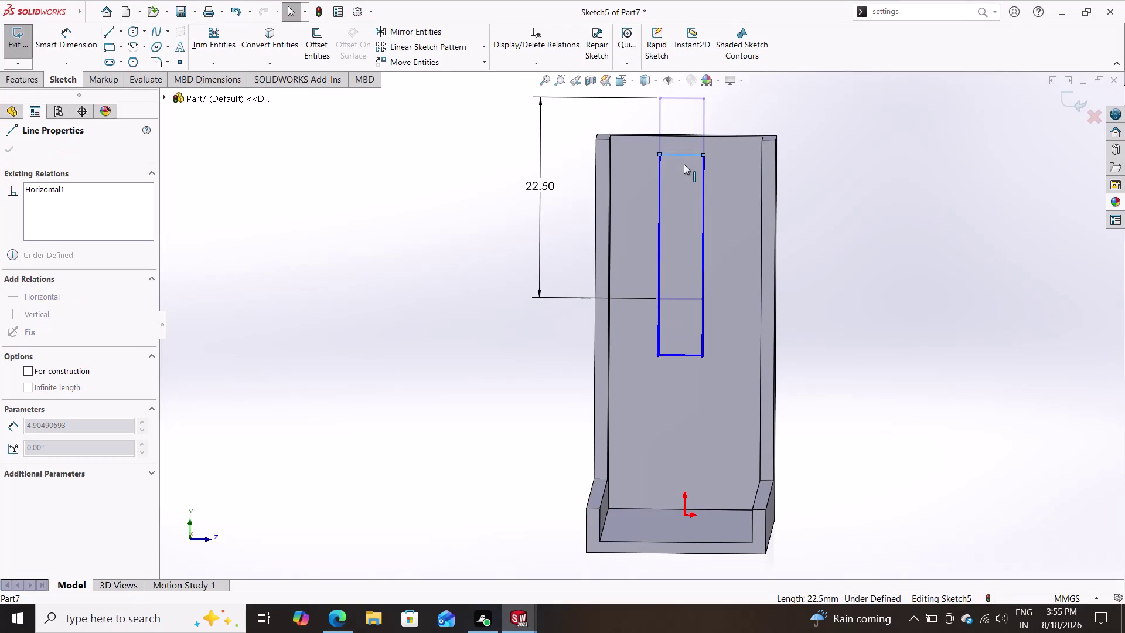
drag(684, 156, 683, 196)
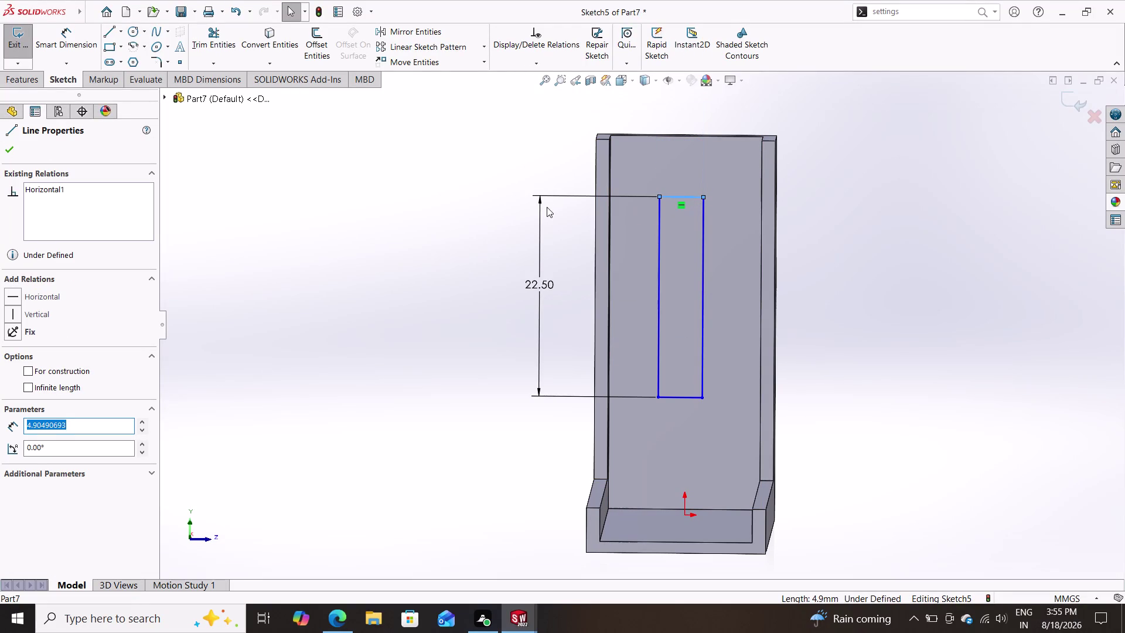
key(Escape)
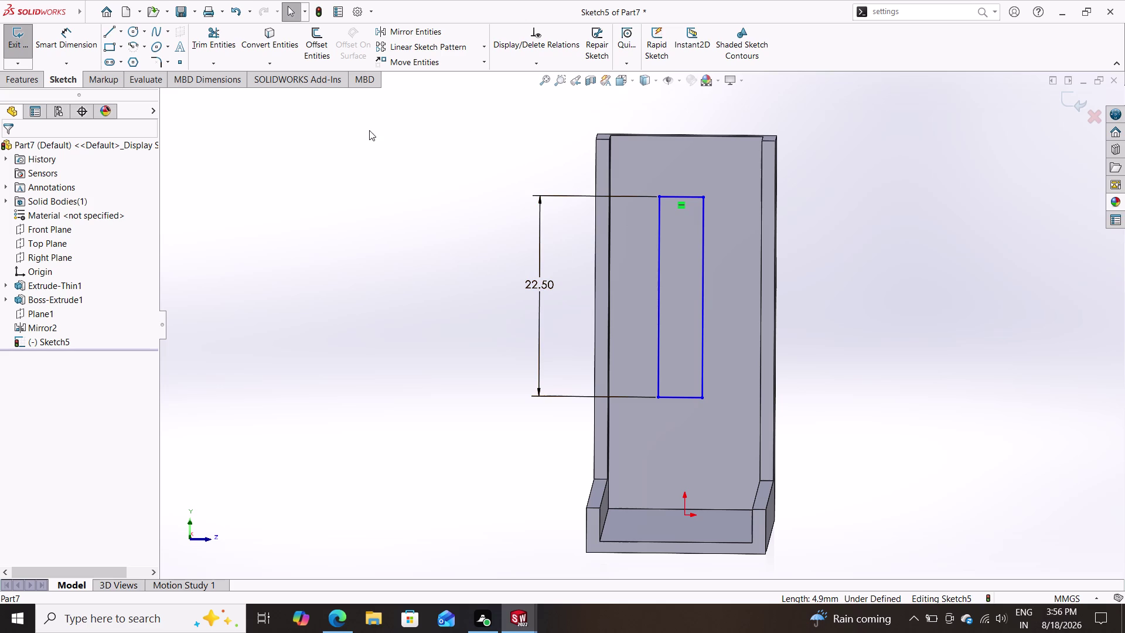
click(137, 31)
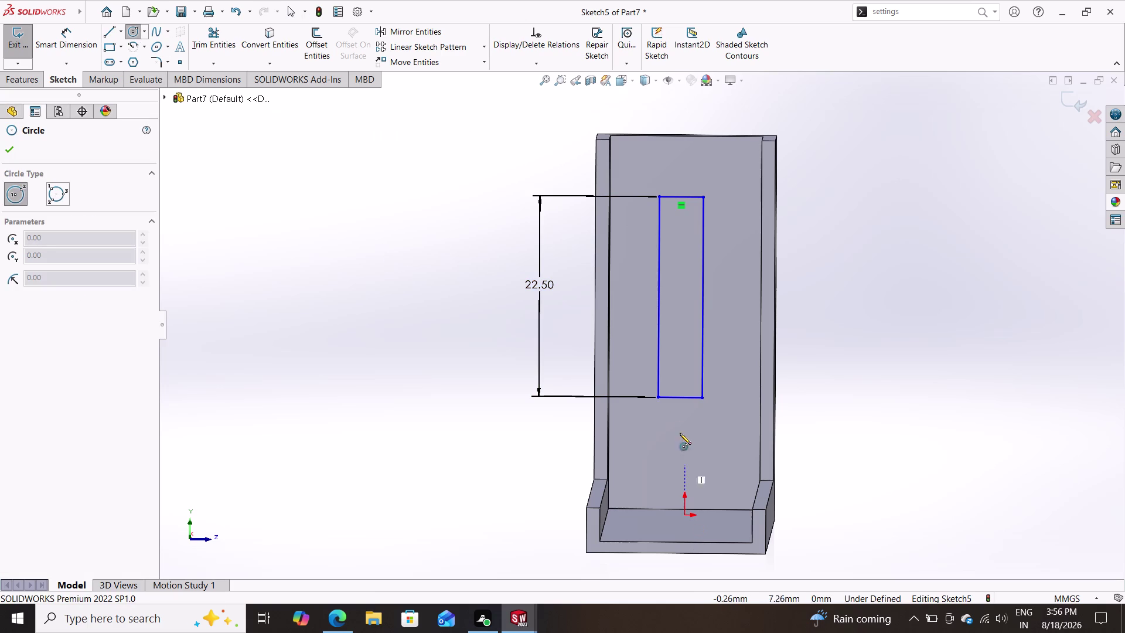
Place a circle inside the slot rectangle.
click(683, 229)
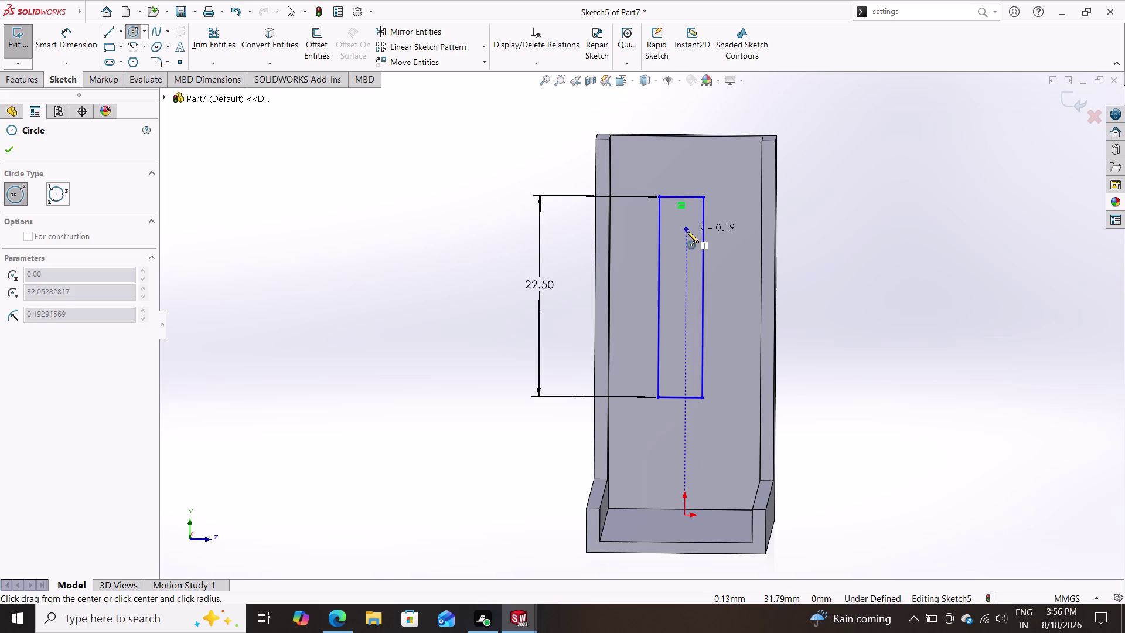
click(693, 236)
key(Escape)
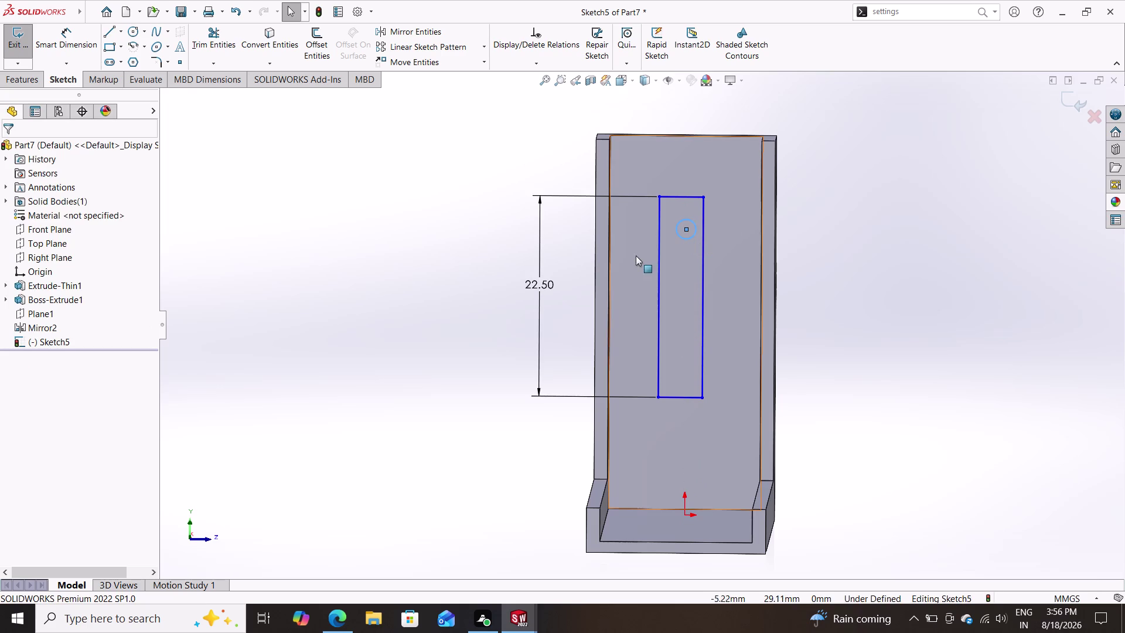
Dimension the circle centre 7.50 mm below the bracket's top edge.
click(69, 34)
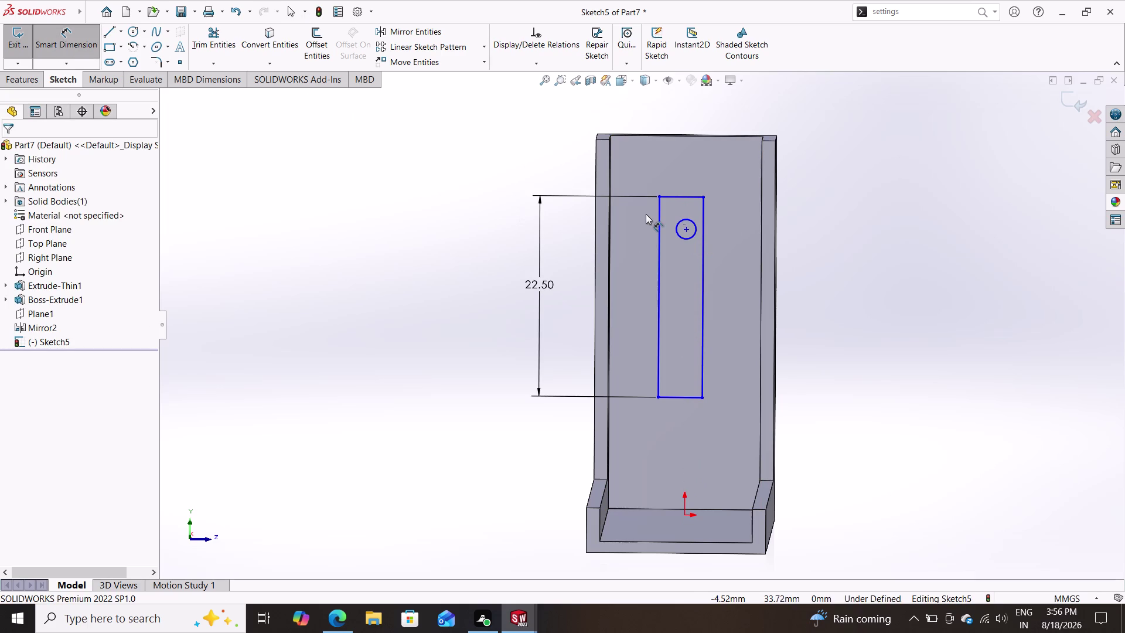
click(686, 226)
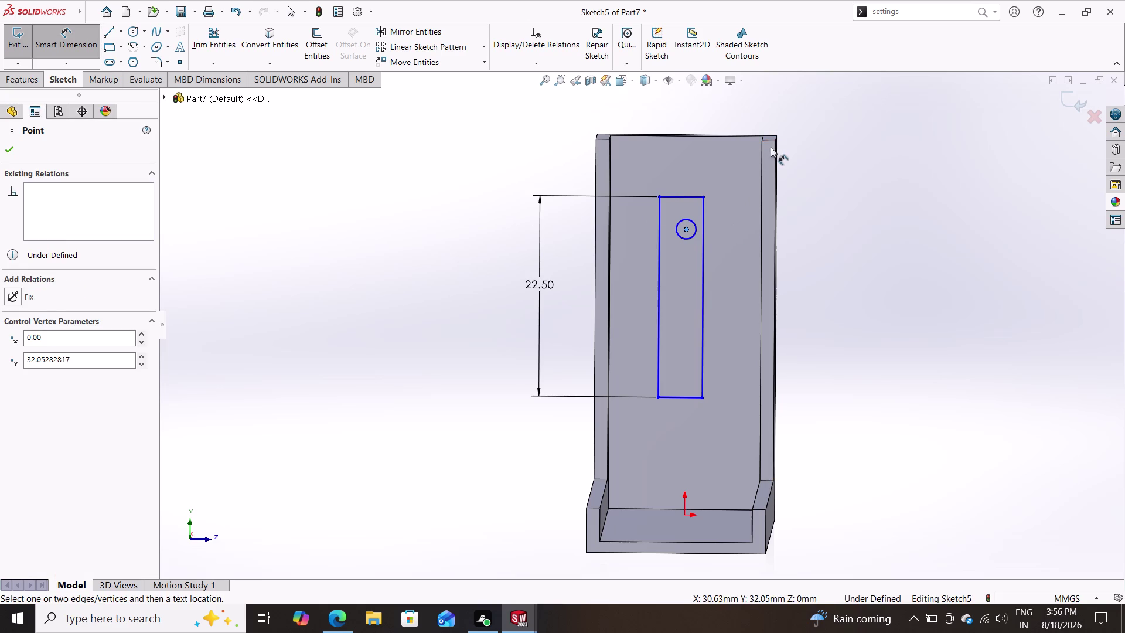
click(775, 142)
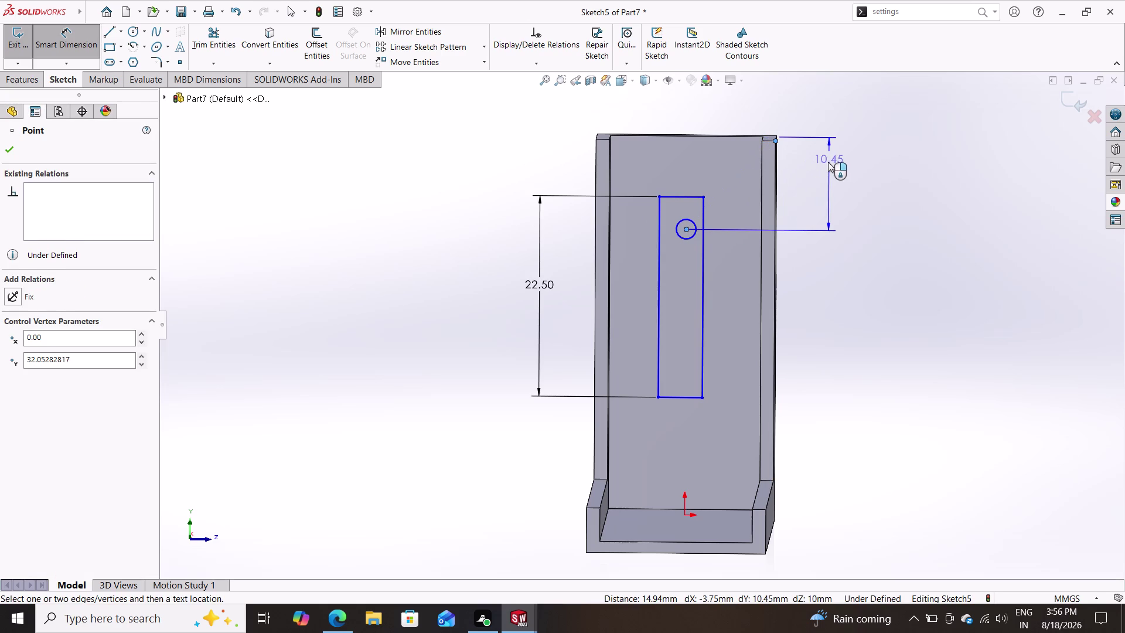
click(828, 162)
text(7)
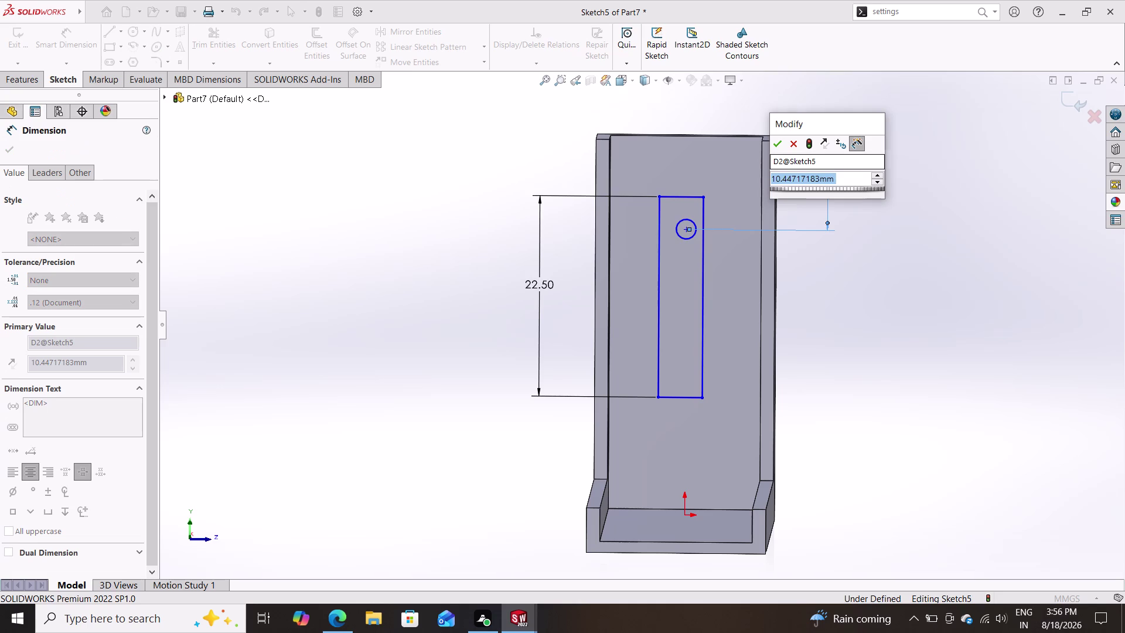
text(.5)
key(Return)
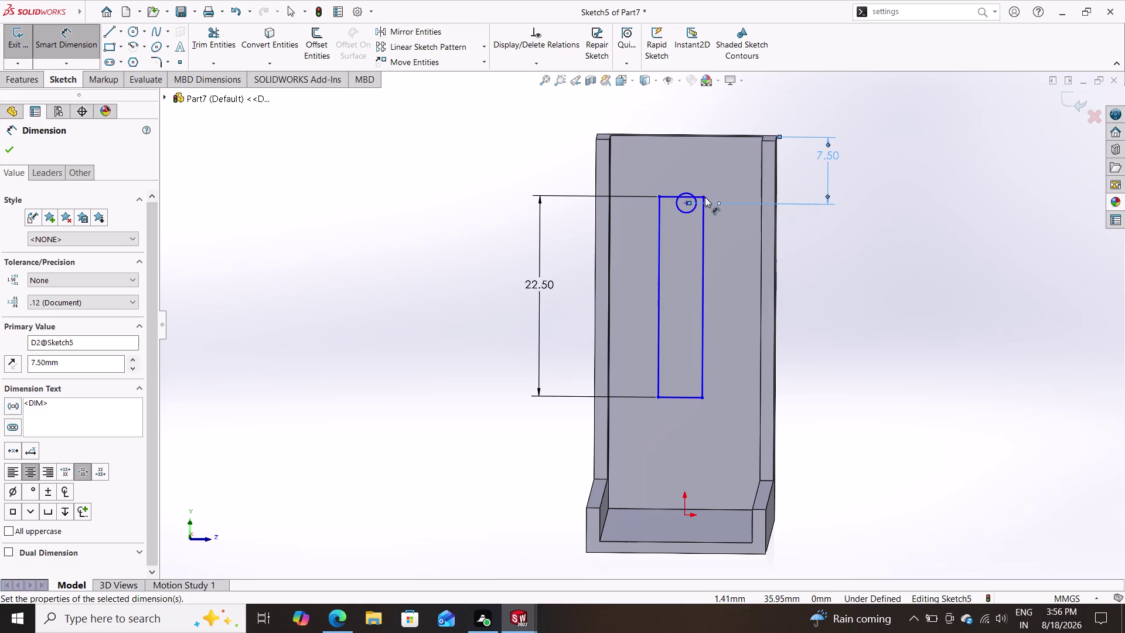
Dimension the rectangle's top corner 2.50 mm below the bracket's top edge.
click(706, 196)
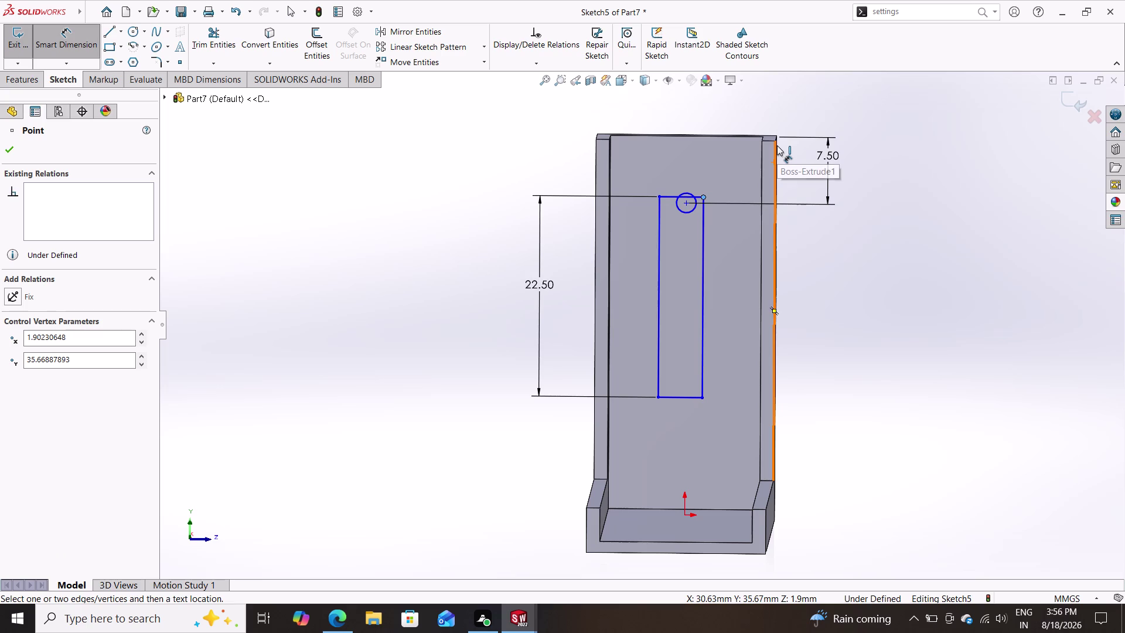
click(776, 142)
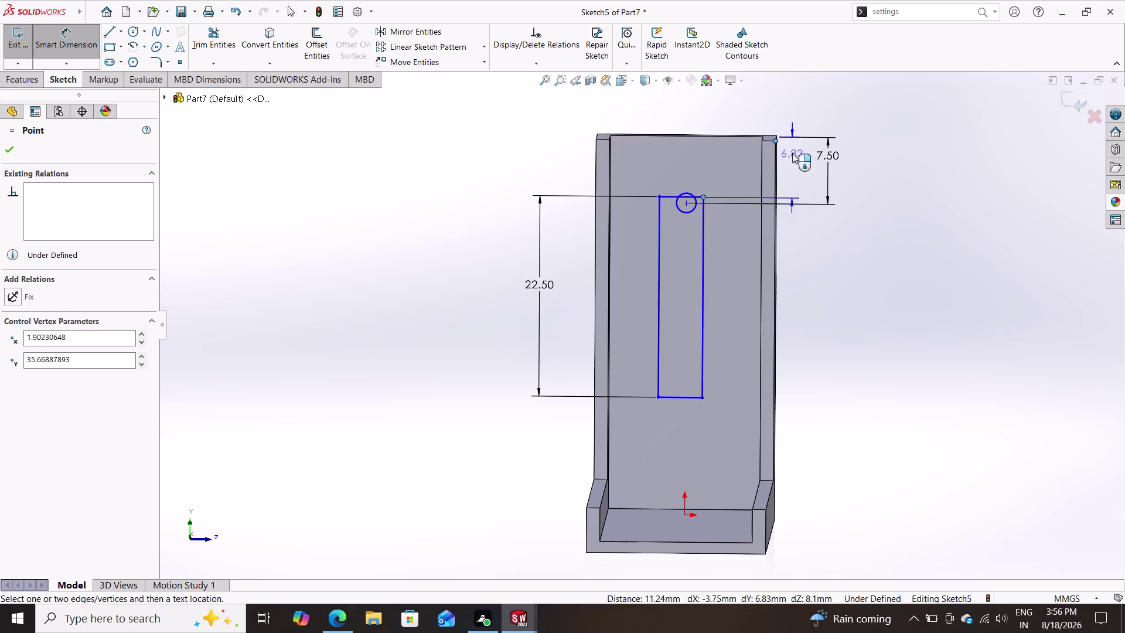
click(792, 154)
text(2.)
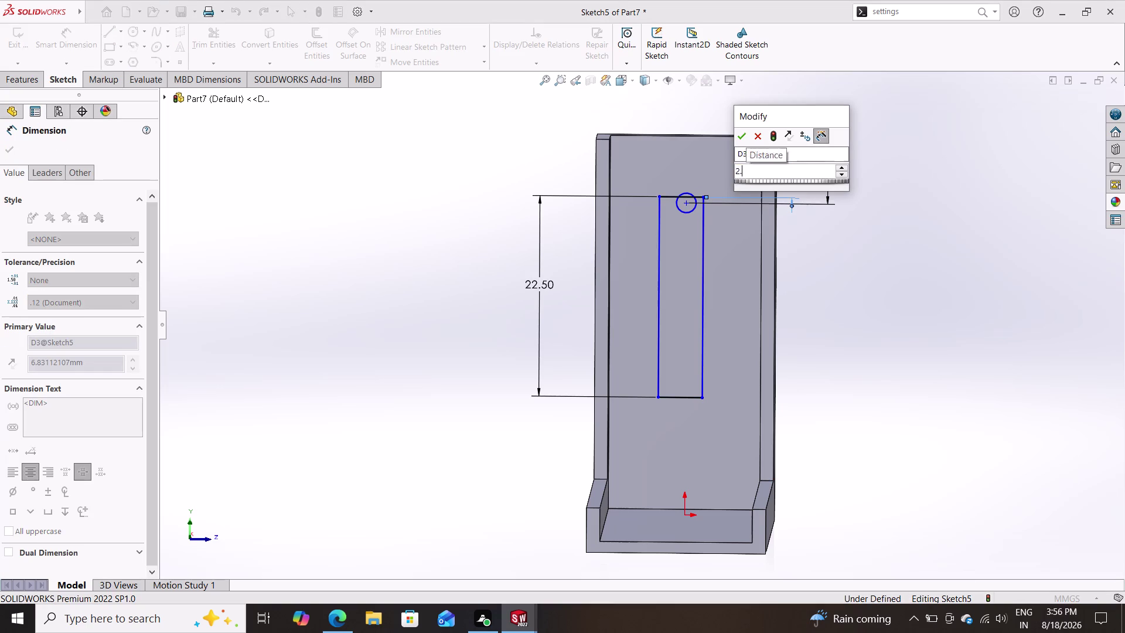
text(5)
key(Return)
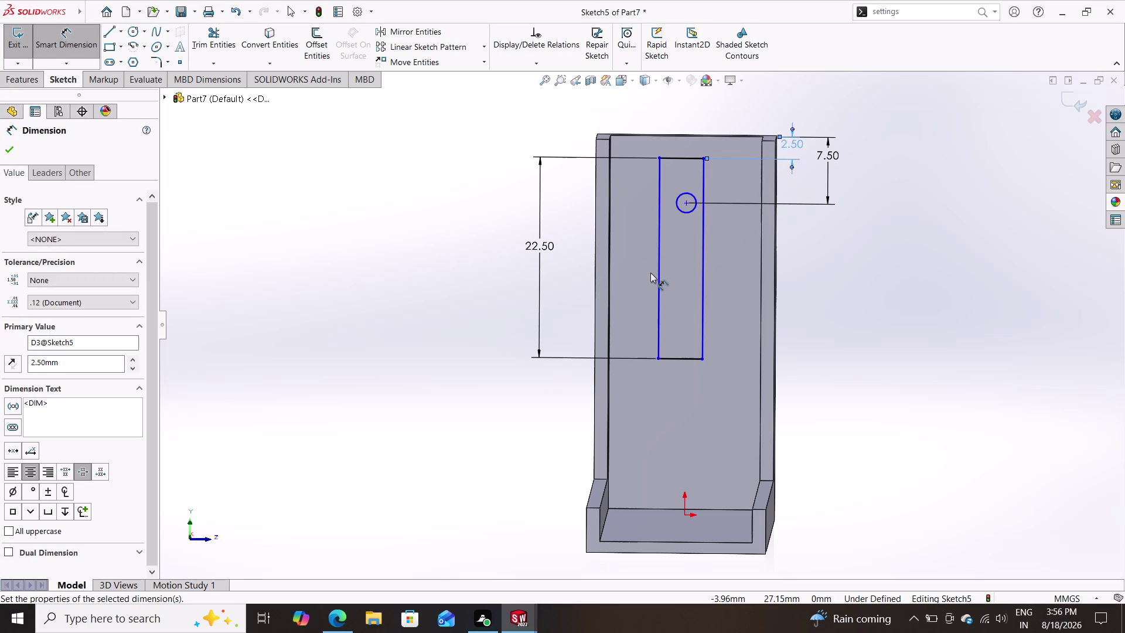
key(Escape)
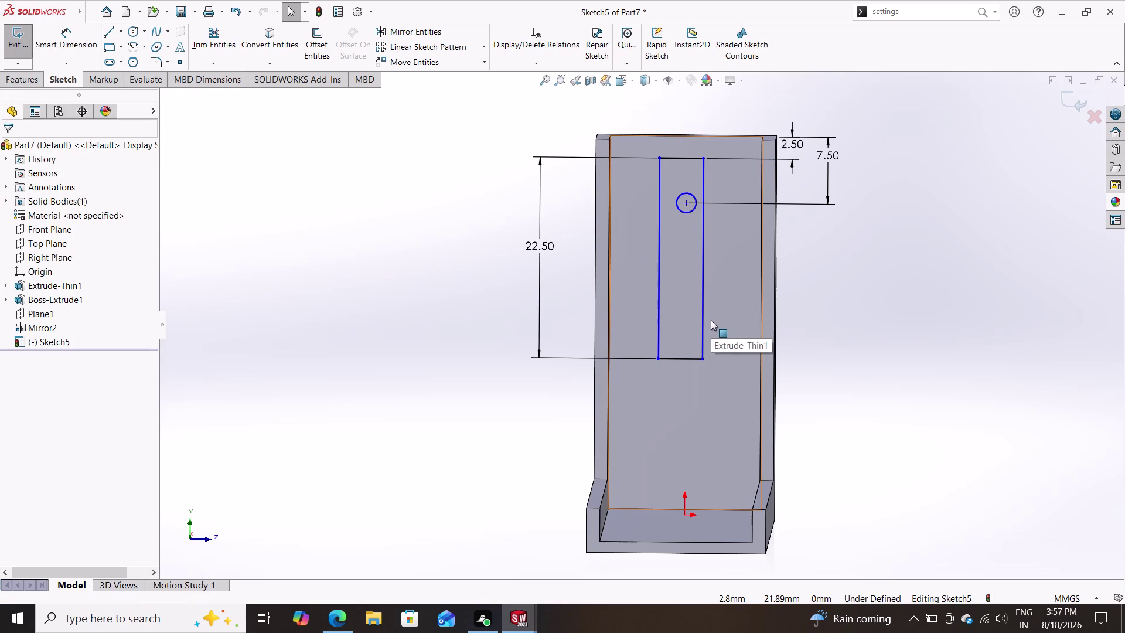
Undo the 2.50 and 7.50 offsets, the circle and the rectangle, clearing Sketch5.
key(ctrl+z)
key(ctrl+z)
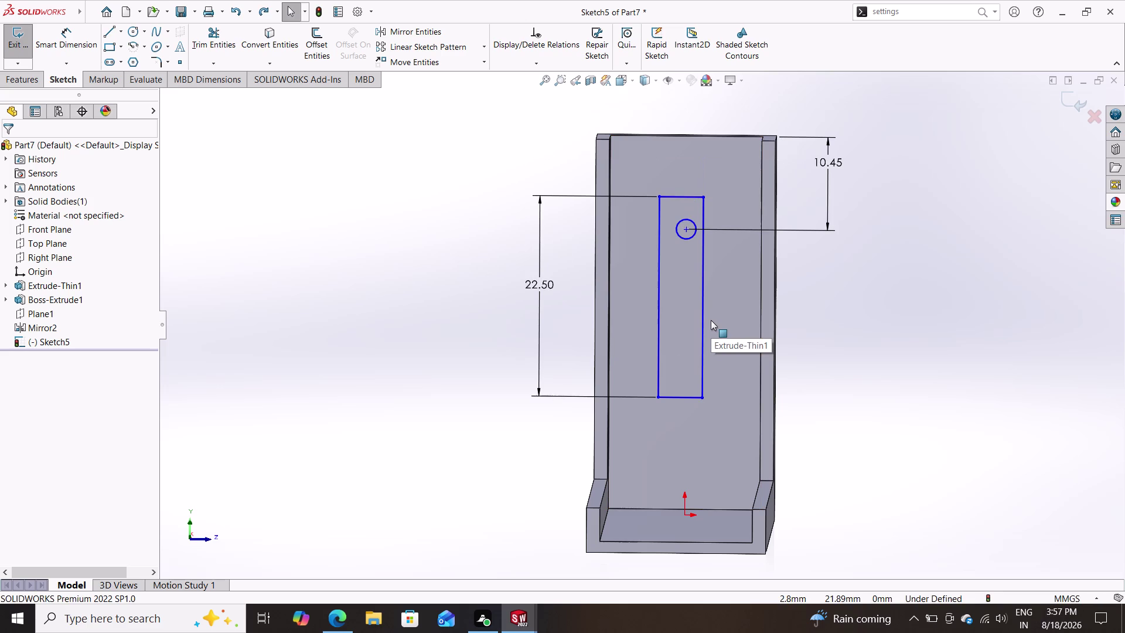
key(ctrl+z)
key(ctrl+z)
key(ctrl+z)
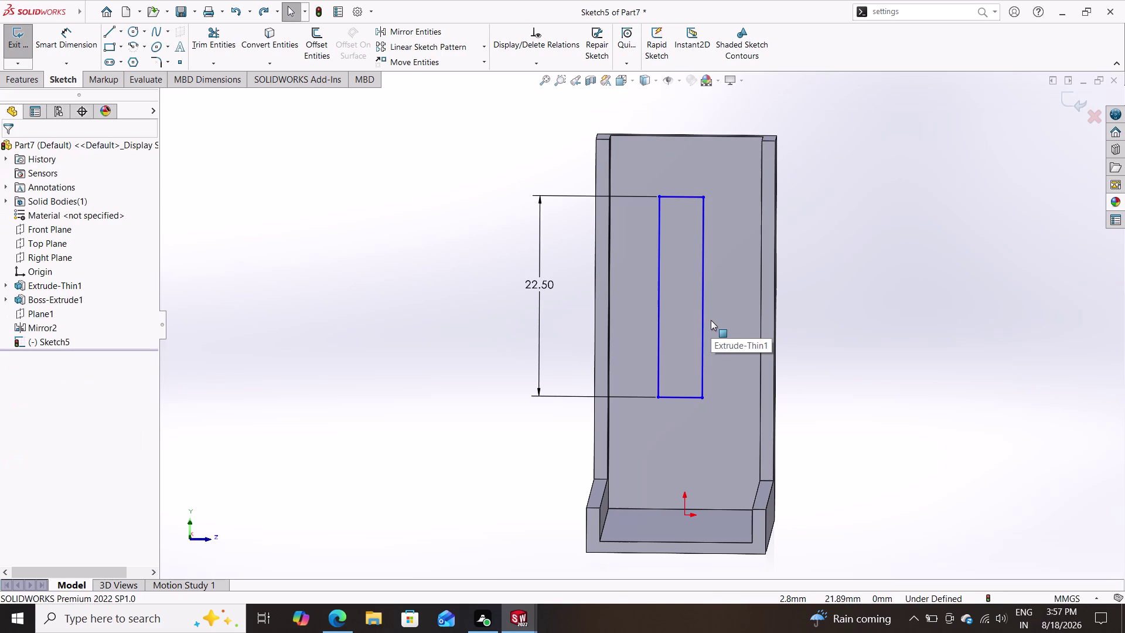
key(ctrl+z)
key(ctrl+z)
key(ctrl+z)
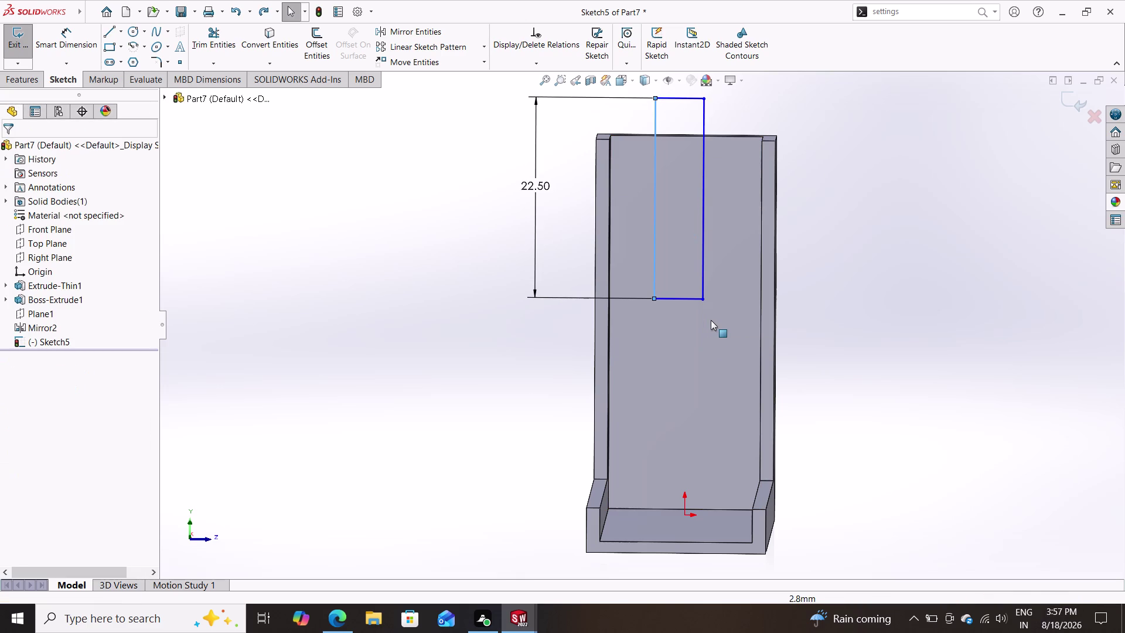
key(ctrl+z)
key(ctrl+z)
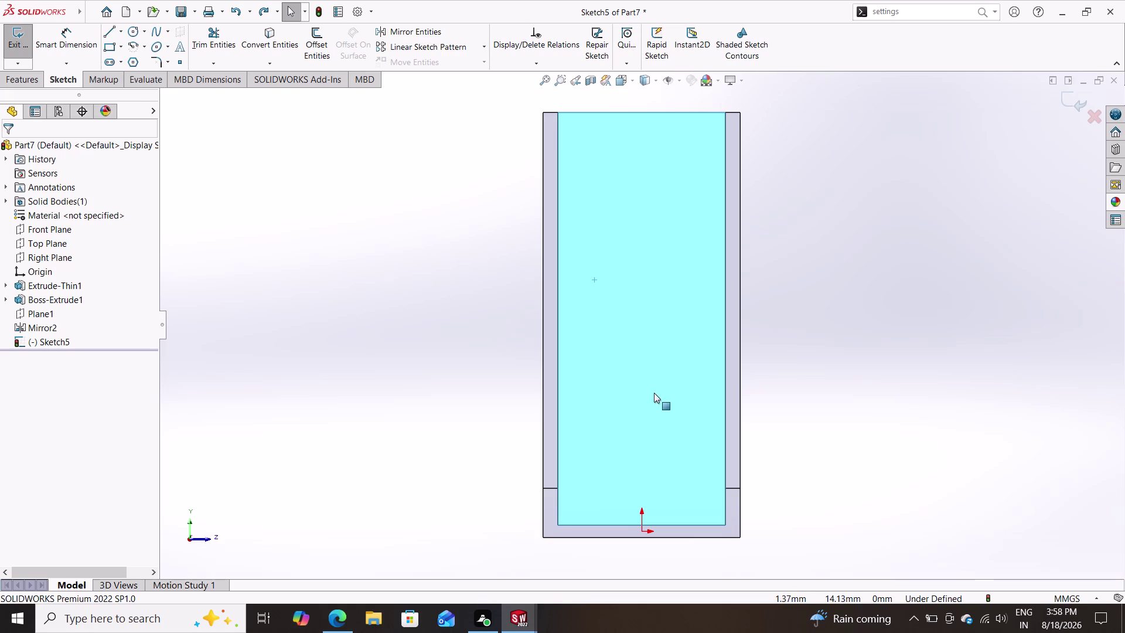
click(110, 48)
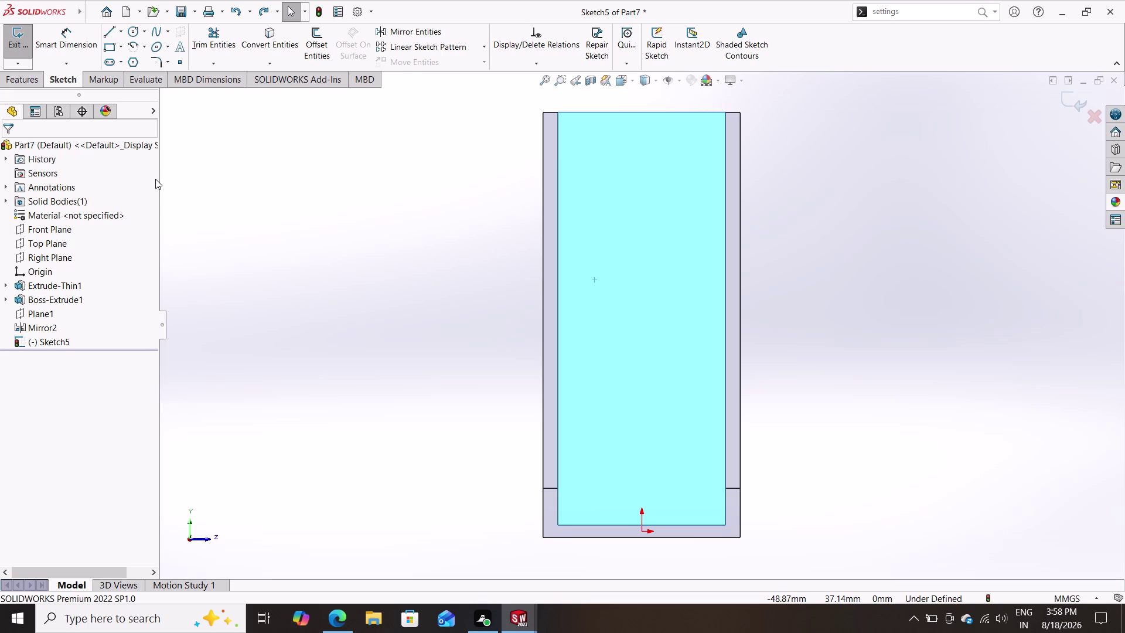
Activate the Rectangle tool for the empty Sketch5 on the back plate.
click(106, 48)
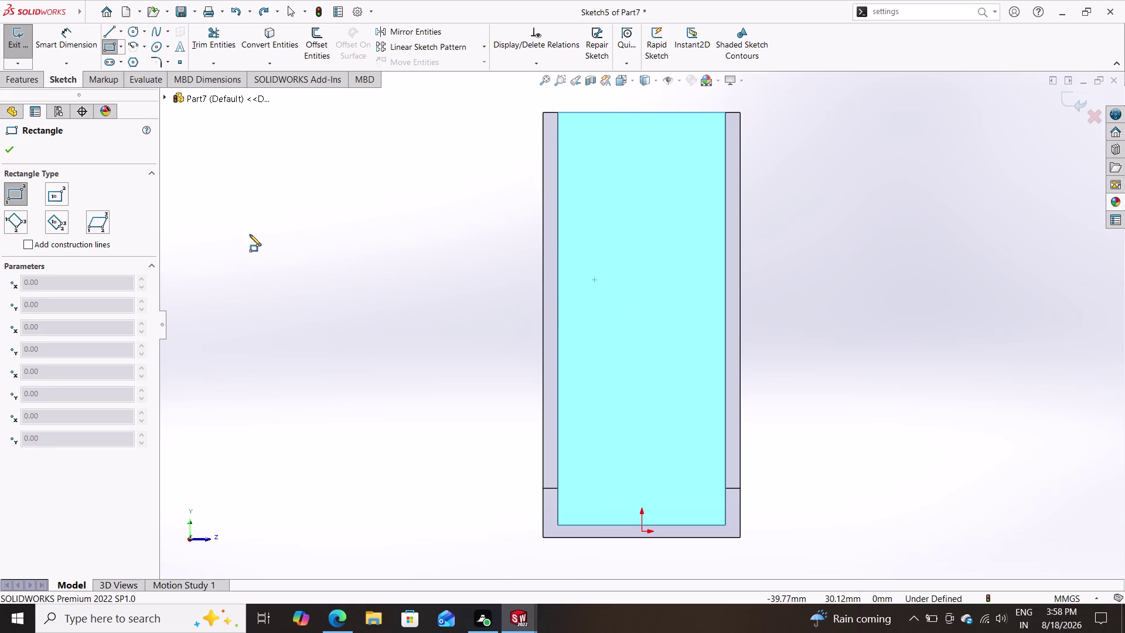
Draw a center rectangle centred above the origin on the back plate.
click(121, 45)
click(134, 76)
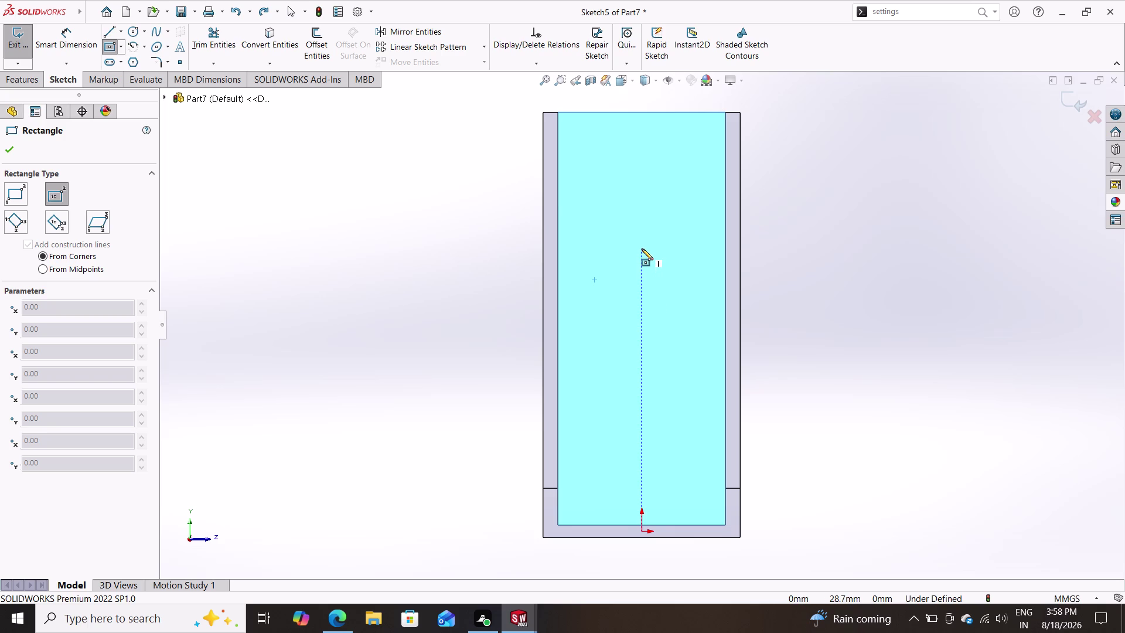
click(642, 264)
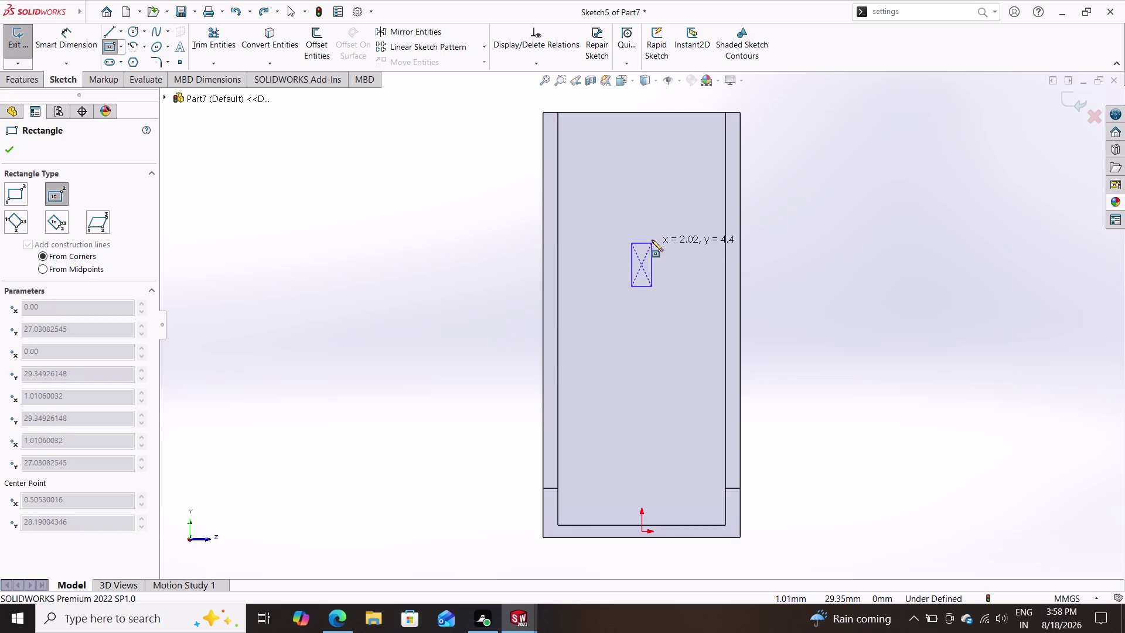
click(666, 207)
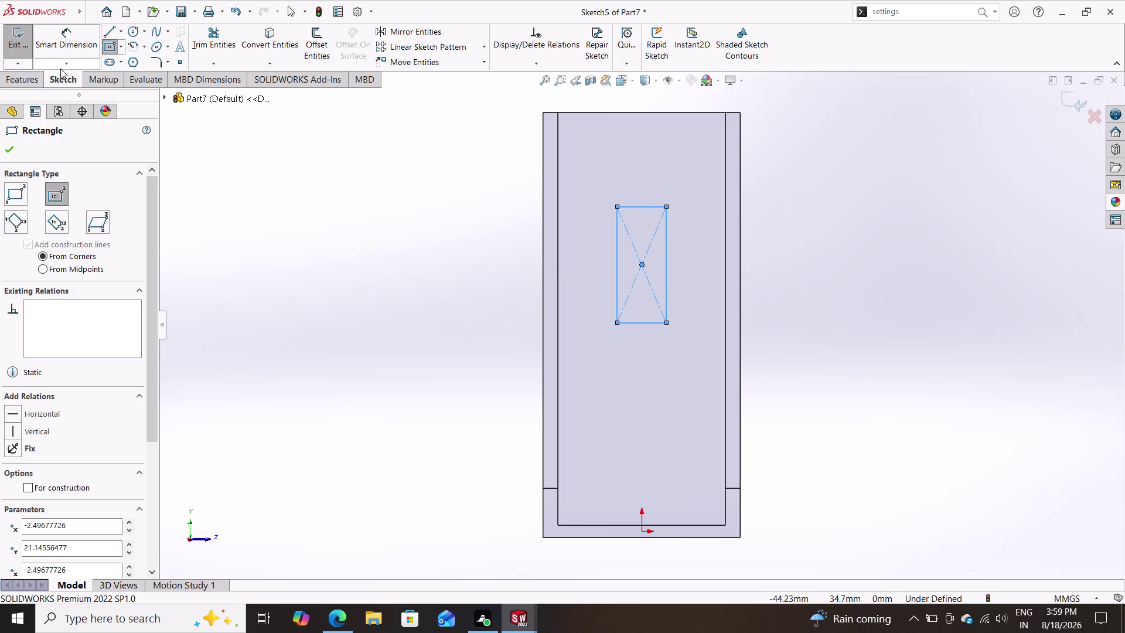
Dimension the rectangle 22.50 mm tall and 7.50 mm wide.
click(77, 42)
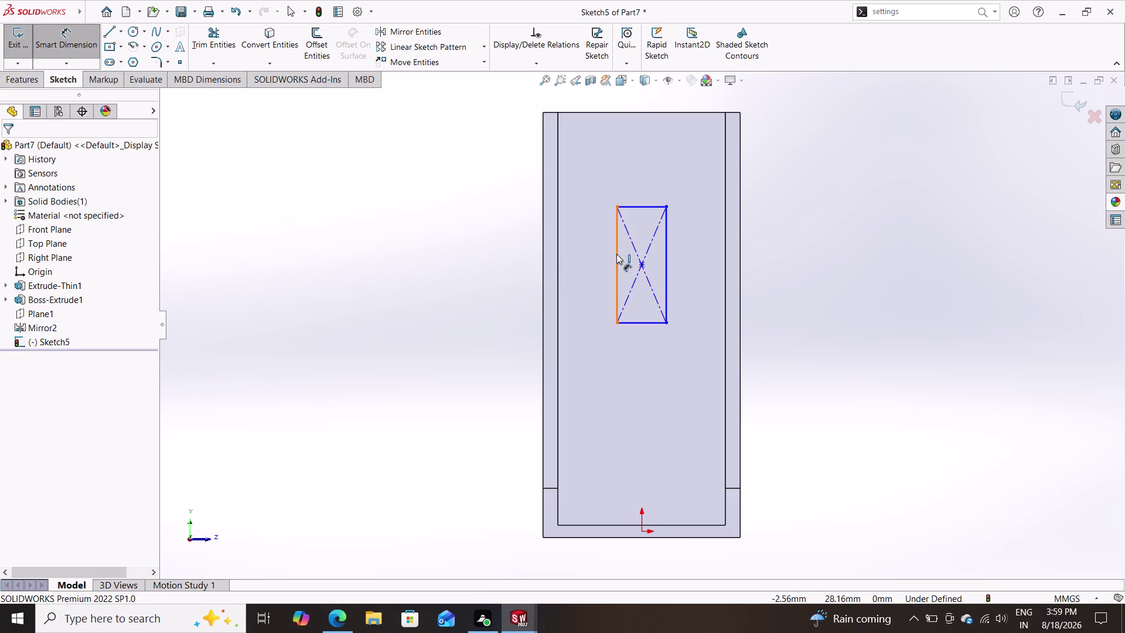
drag(617, 253, 591, 255)
click(479, 242)
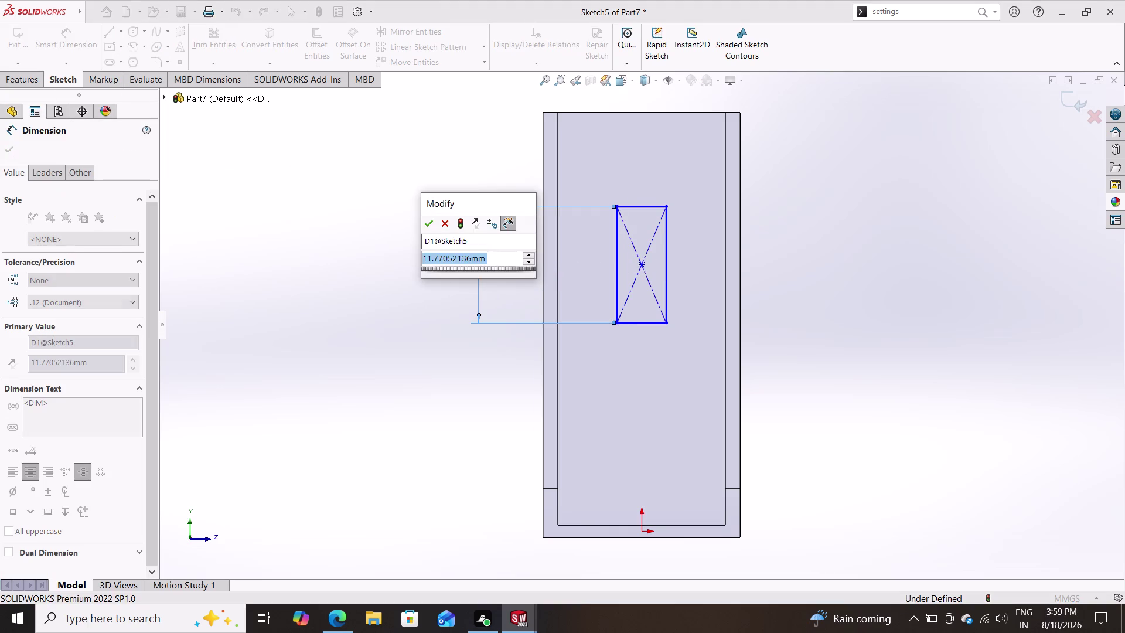
text(22.5)
key(Return)
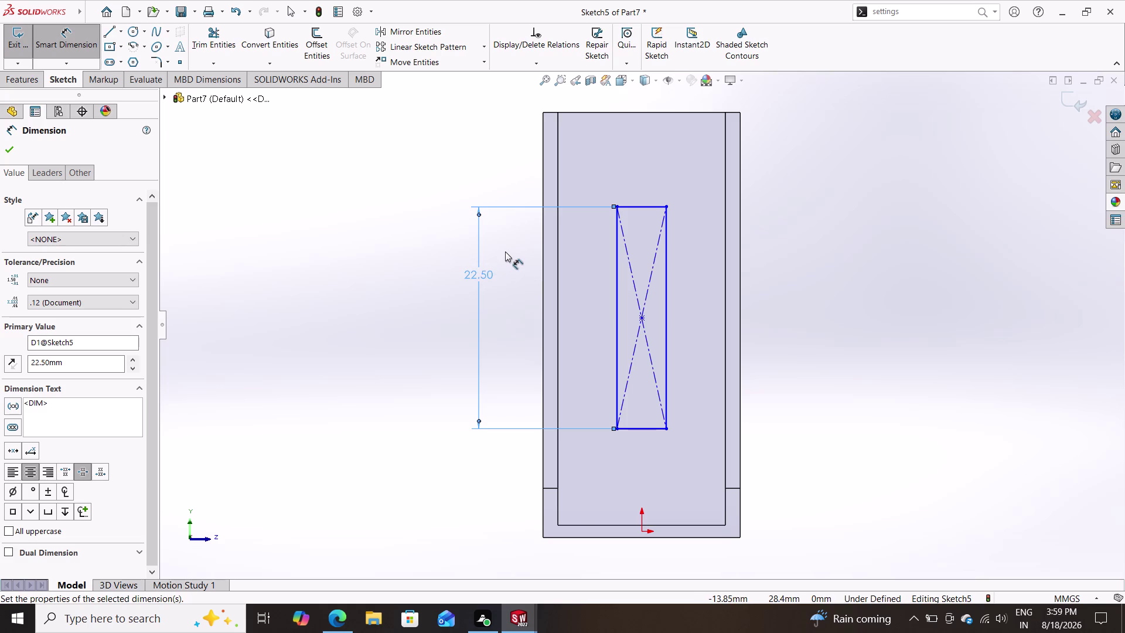
click(639, 205)
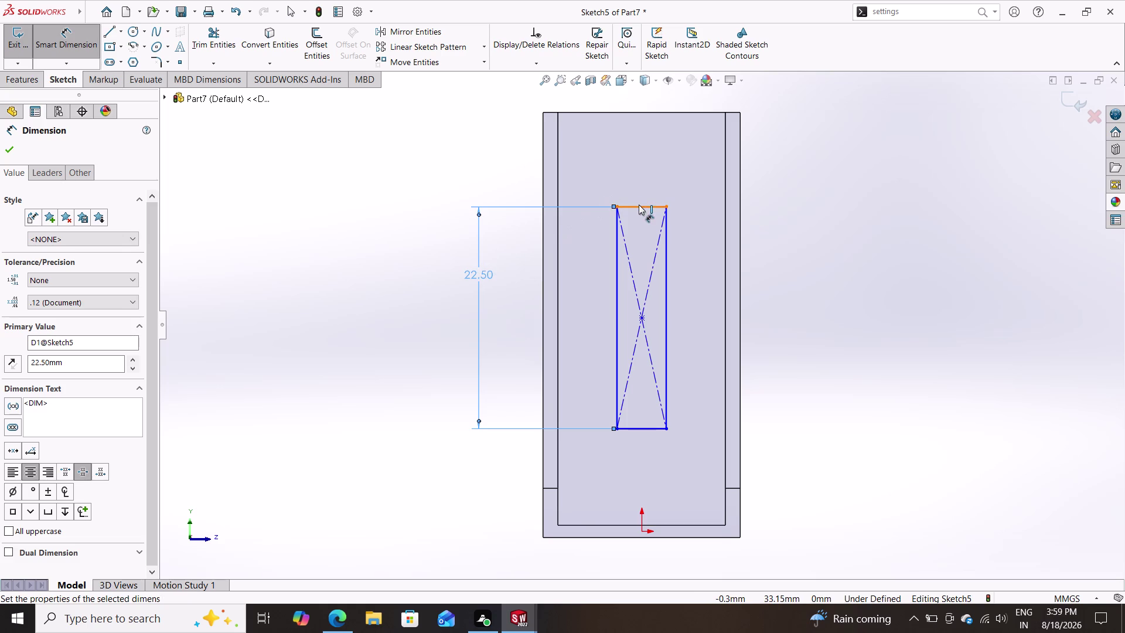
click(638, 167)
text(7)
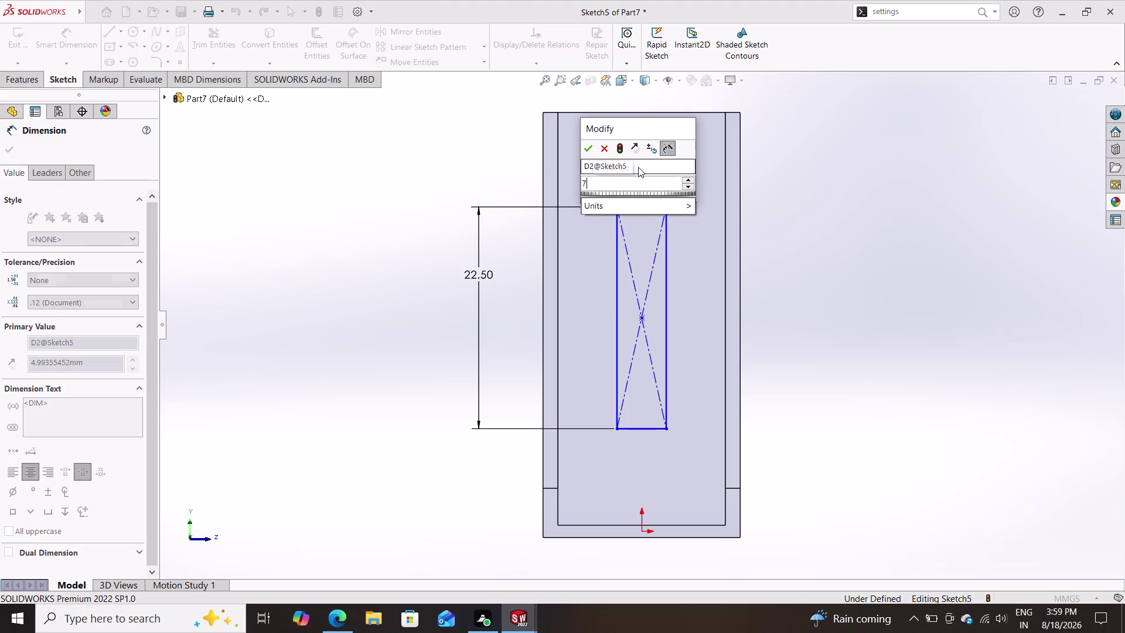
text(.5)
key(Return)
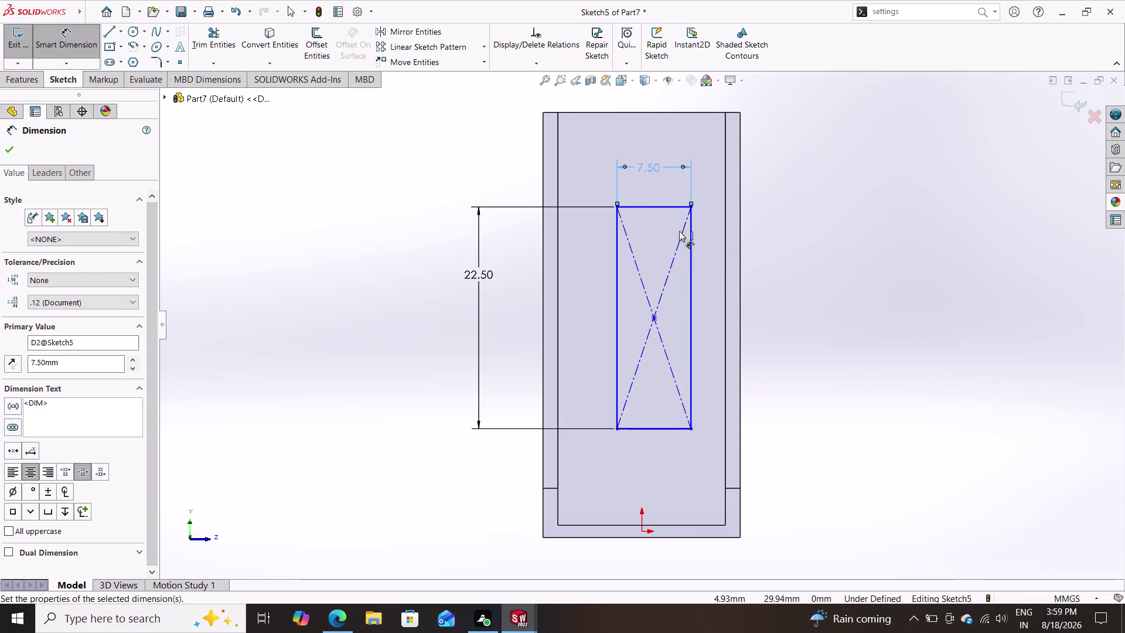
click(617, 205)
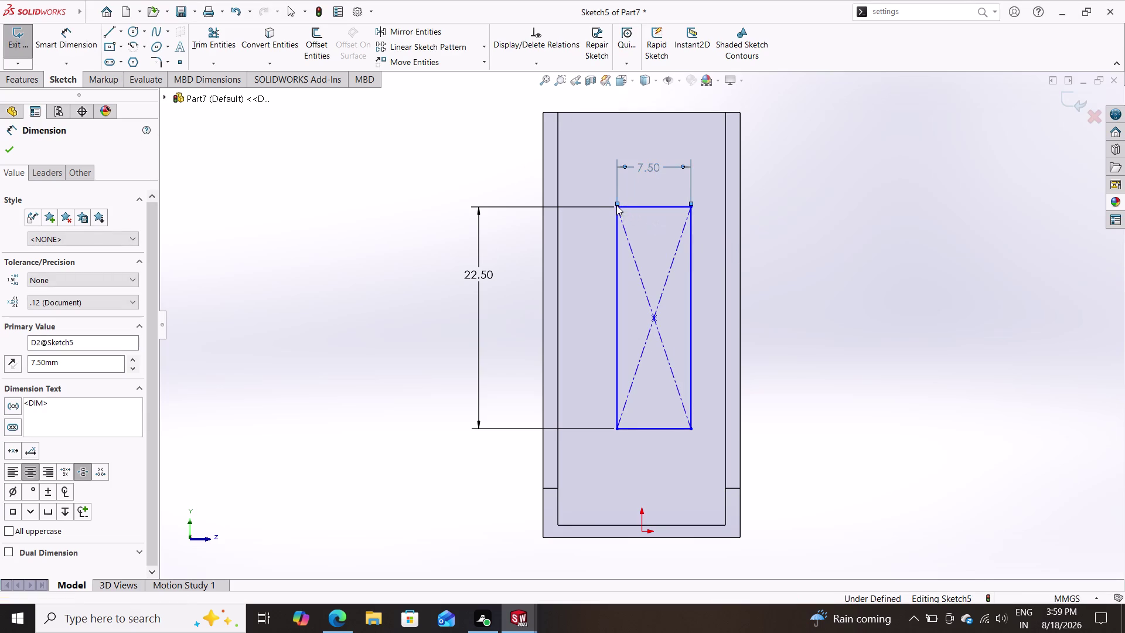
Dimension the rectangle's top corner 6.25 mm from the bracket's top edge.
key(Escape)
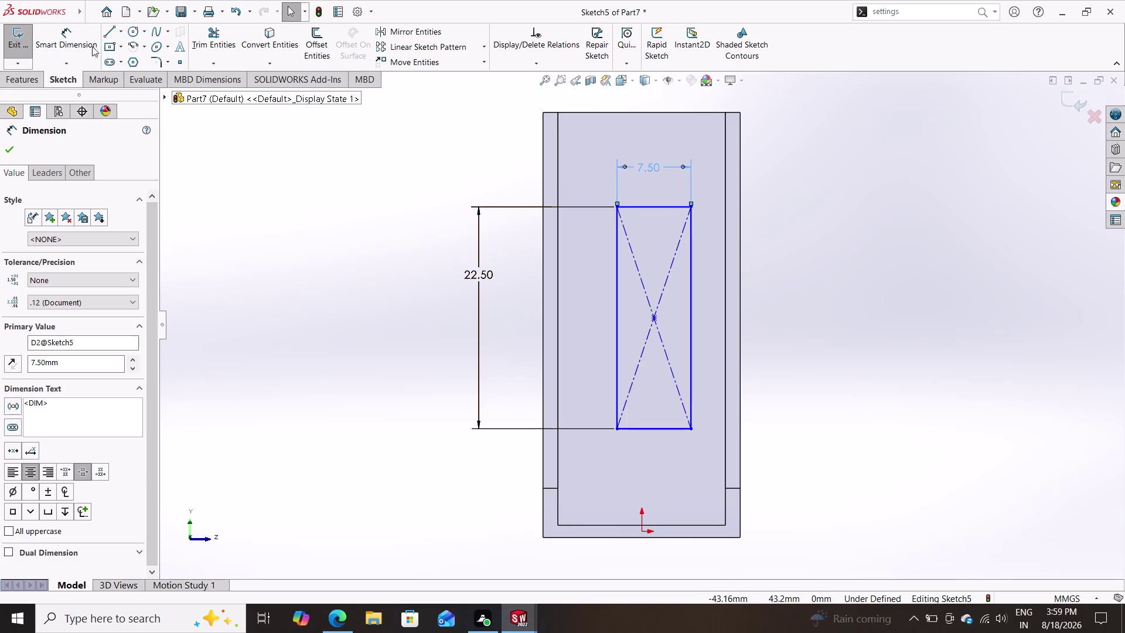
click(75, 39)
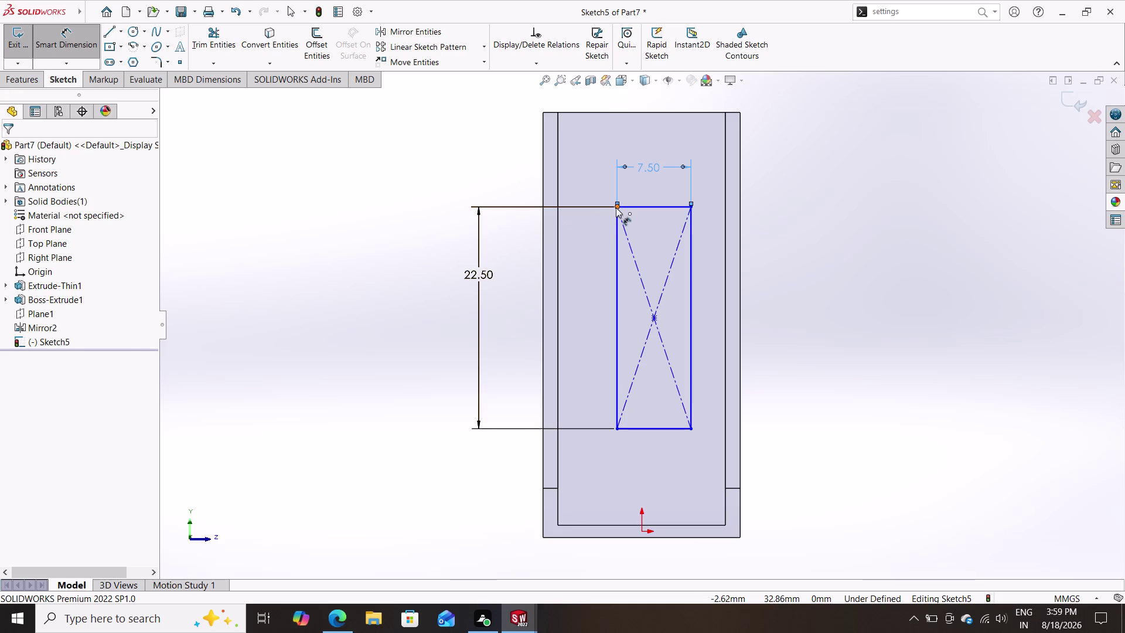
click(615, 207)
click(558, 113)
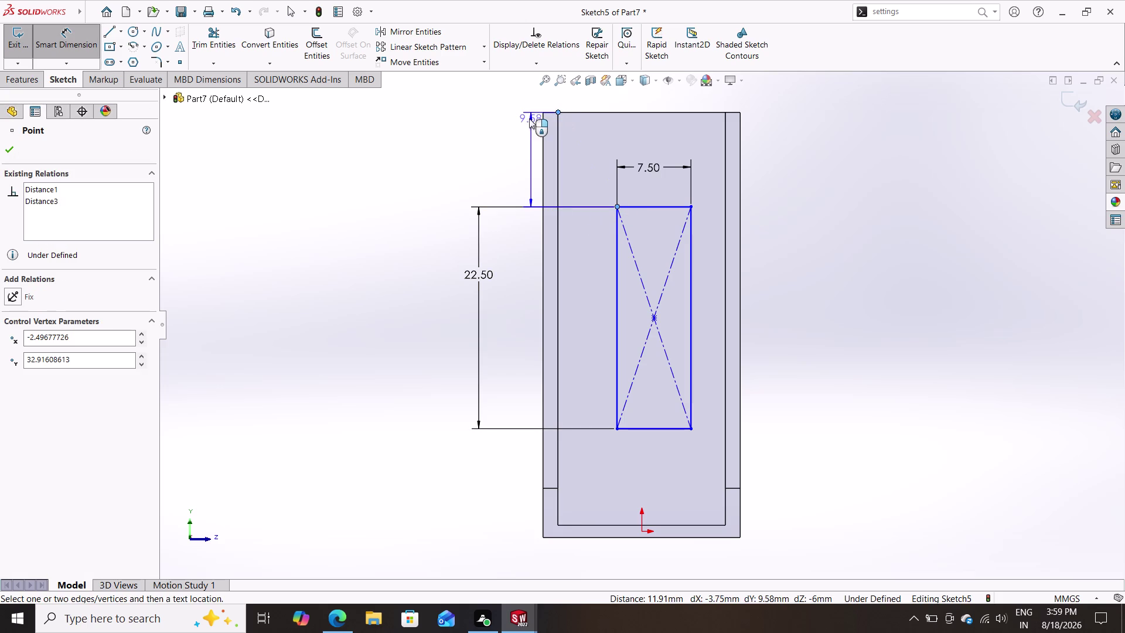
click(475, 144)
key(3)
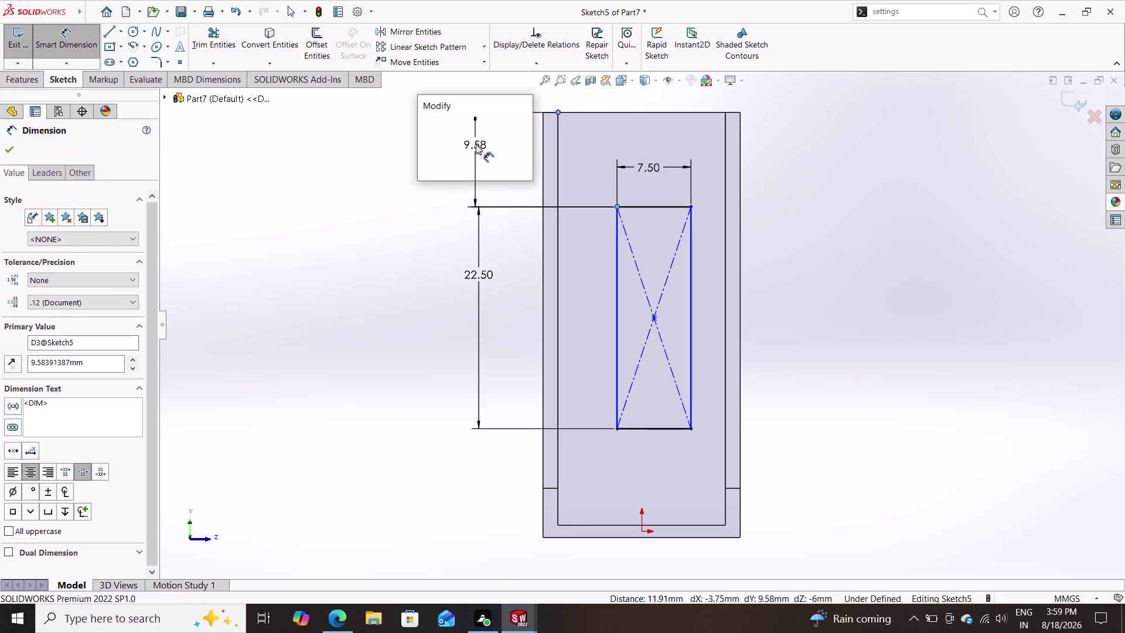
key(BackSpace)
text(6)
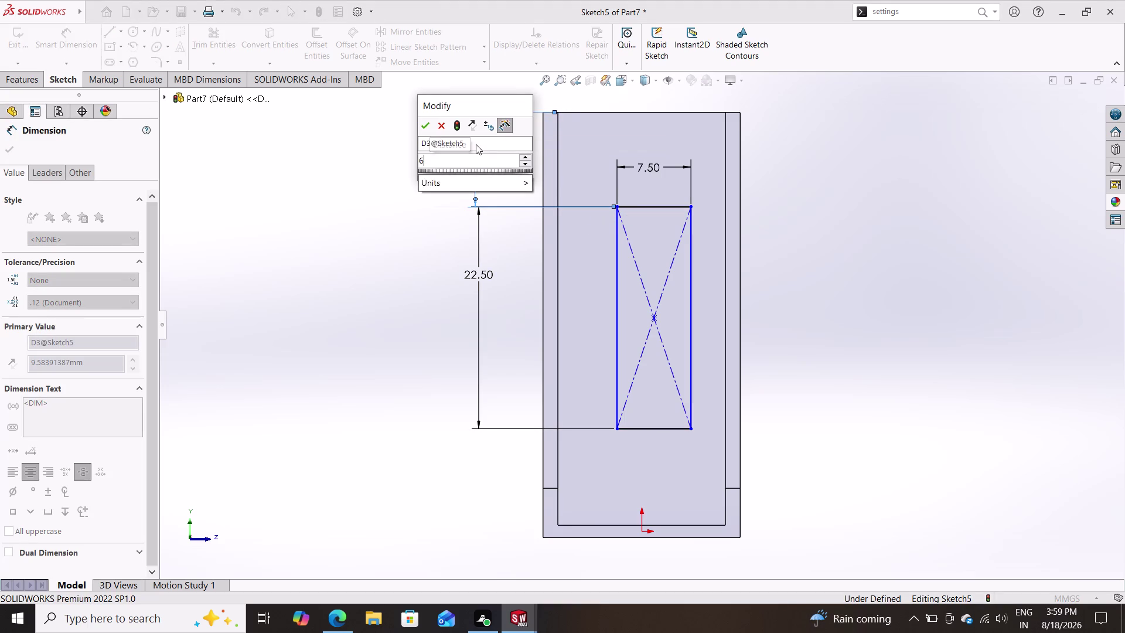
text(.25)
key(Return)
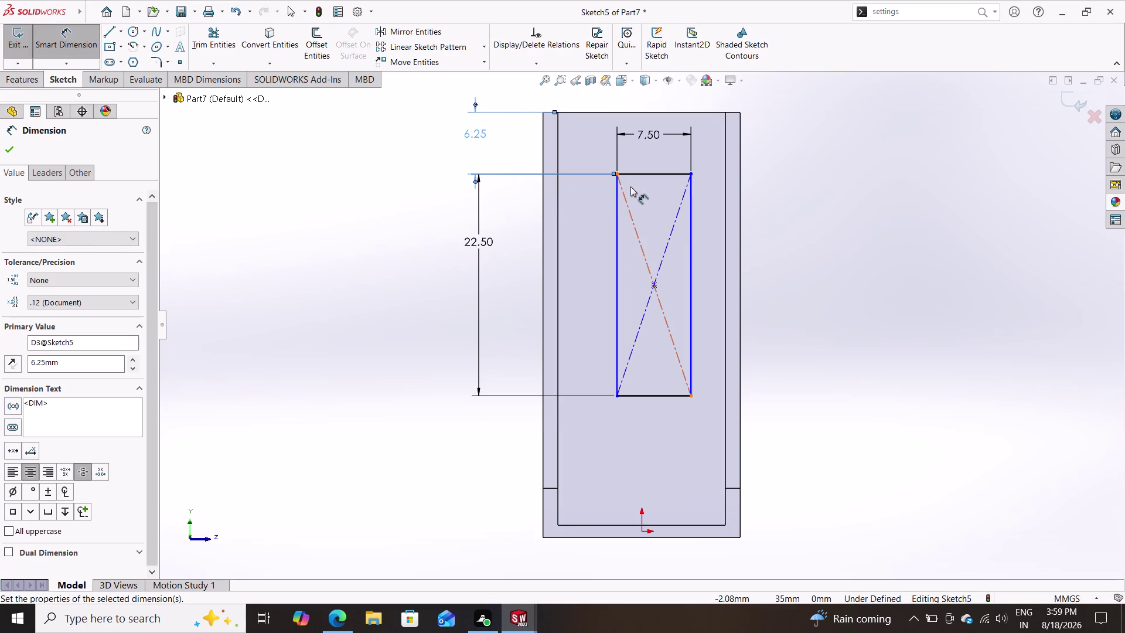
Reject an over-defining corner dimension and delete the 6.25 offset.
click(692, 173)
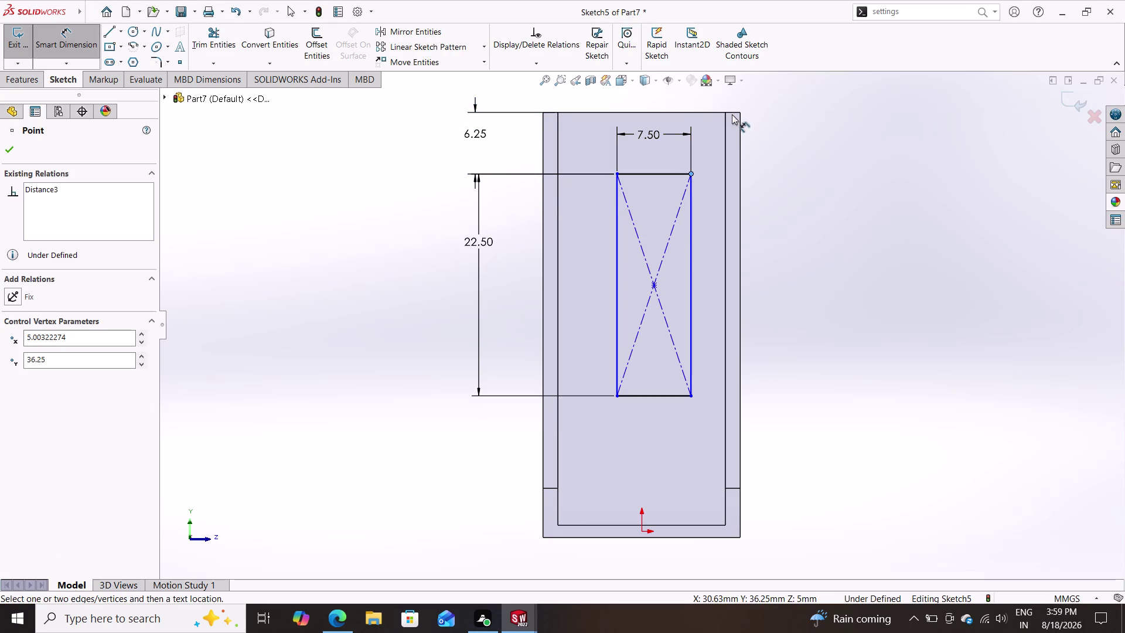
click(739, 113)
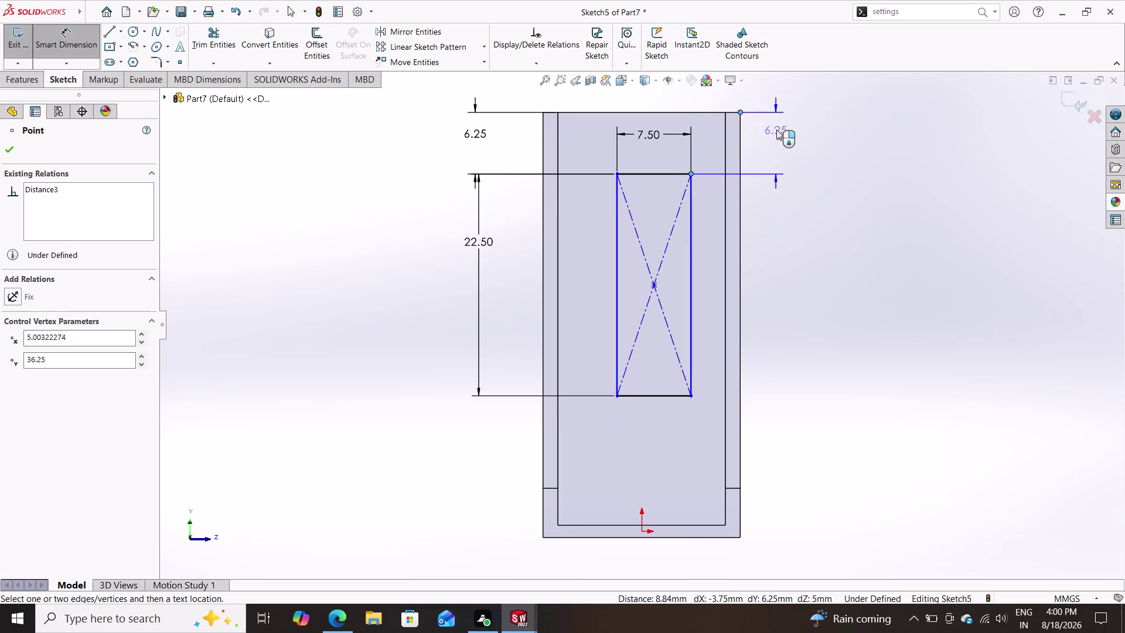
click(777, 128)
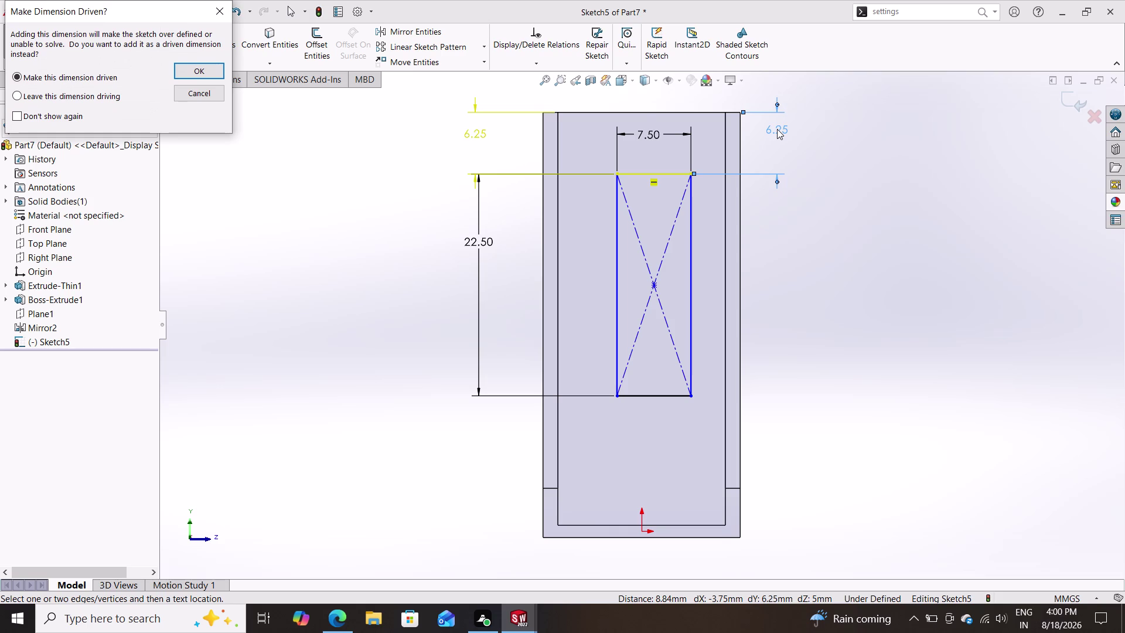
click(195, 99)
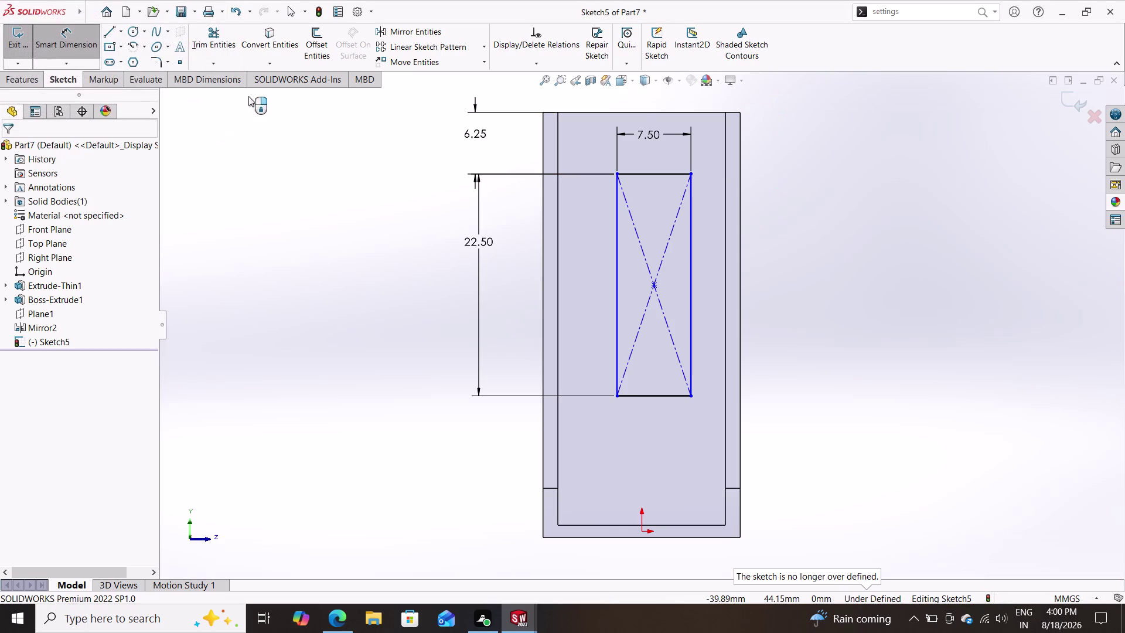
key(Escape)
key(Escape)
click(490, 110)
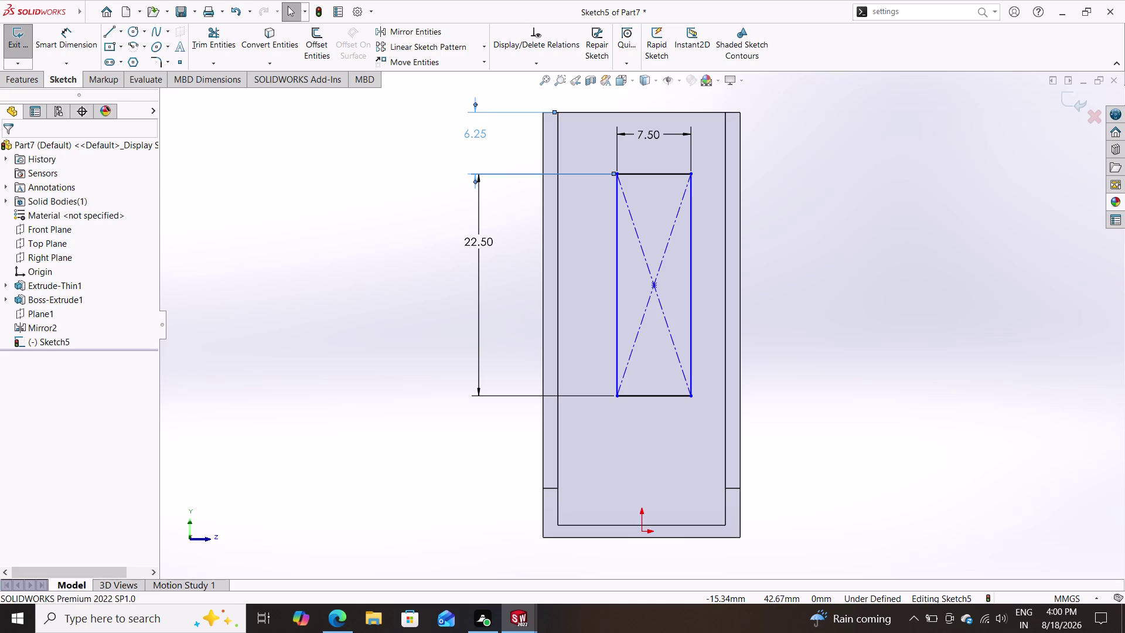
key(Delete)
click(69, 39)
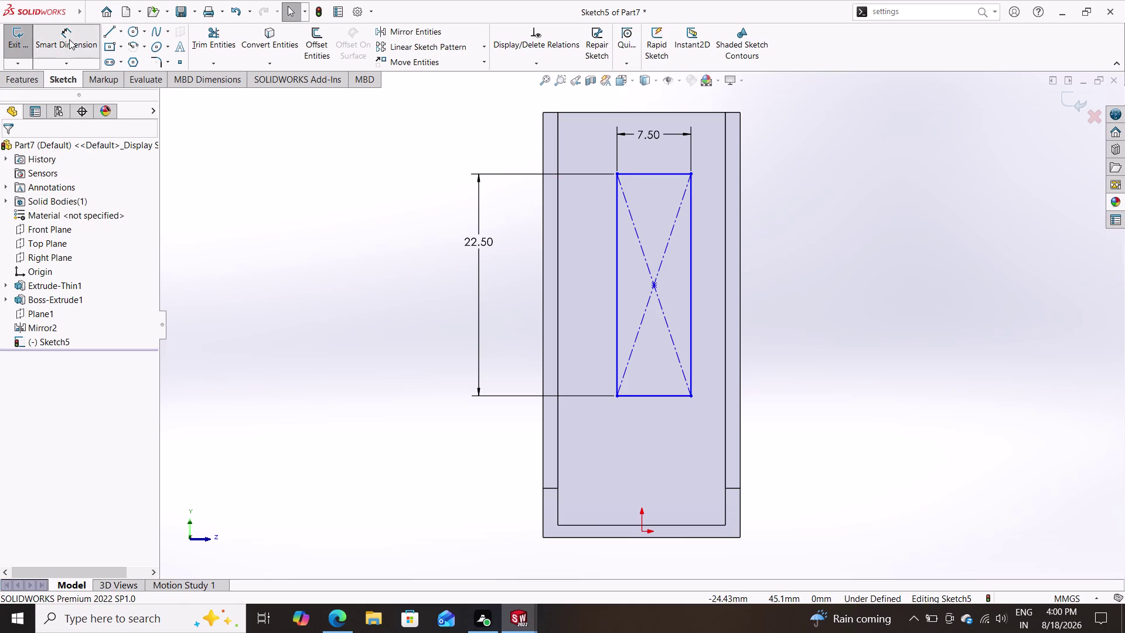
Dimension the rectangle's top-left corner 6.50 mm from the bracket's left corner.
click(617, 173)
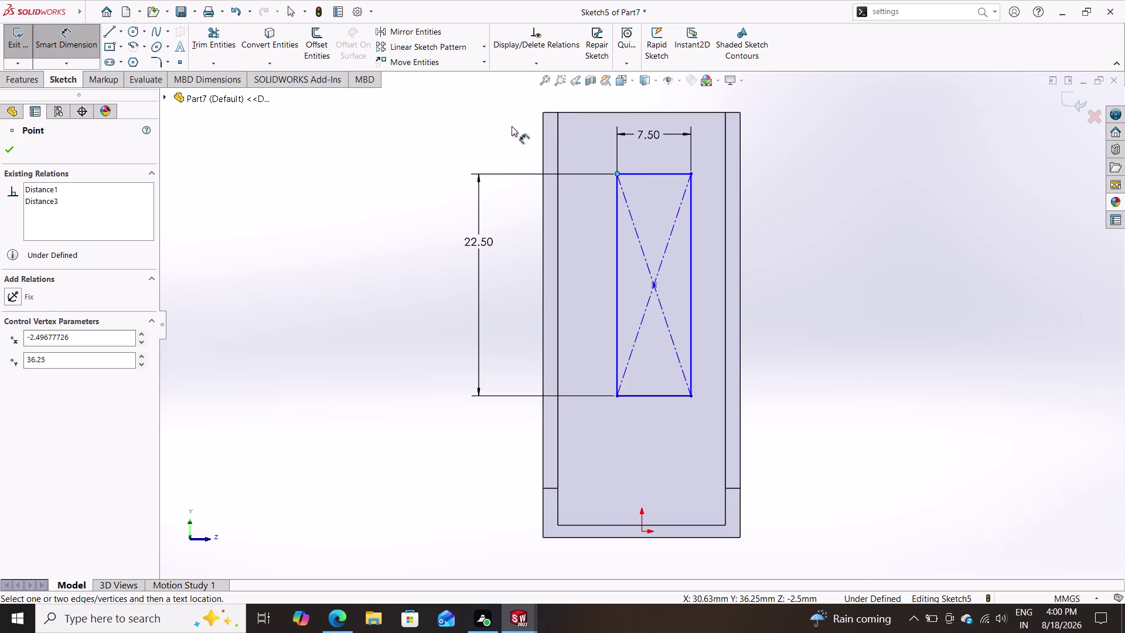
click(75, 39)
click(75, 40)
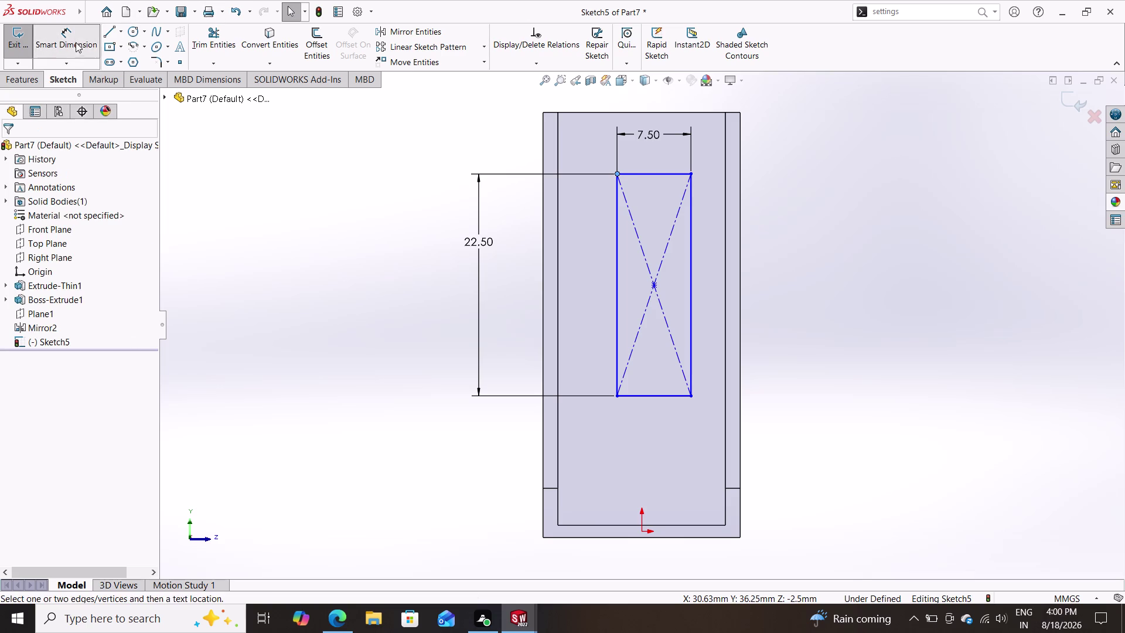
click(617, 171)
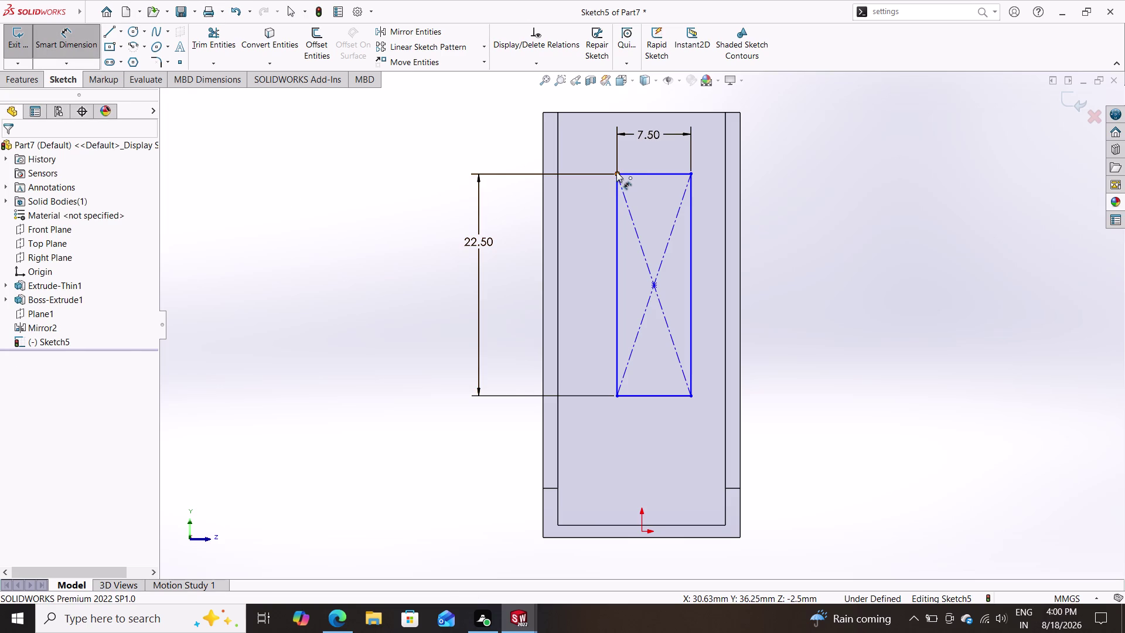
click(544, 111)
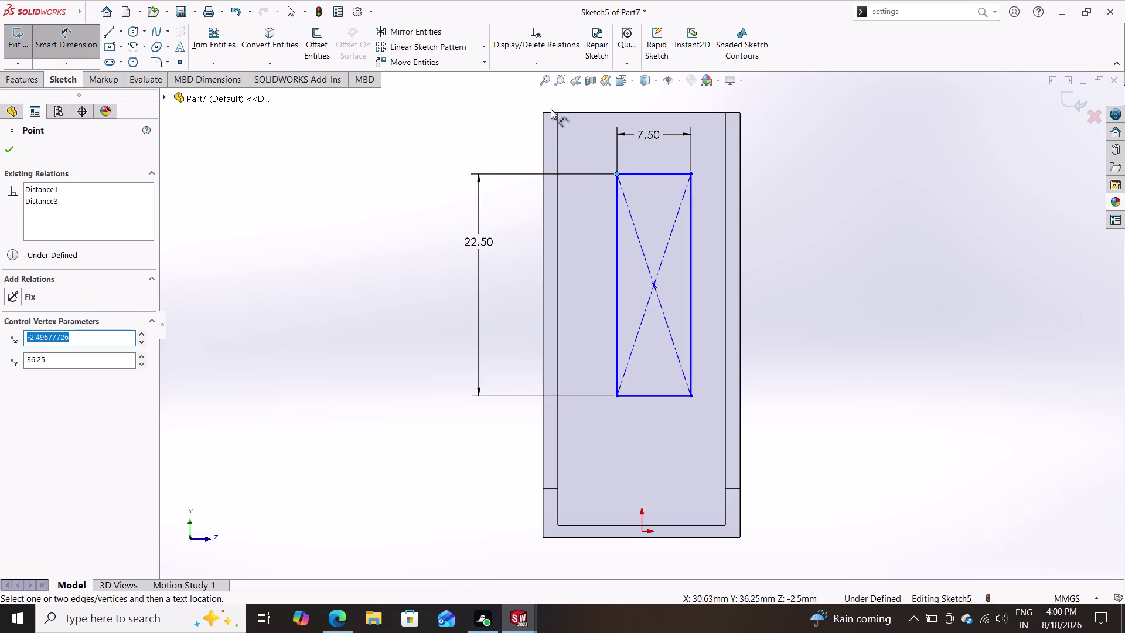
click(543, 112)
click(565, 89)
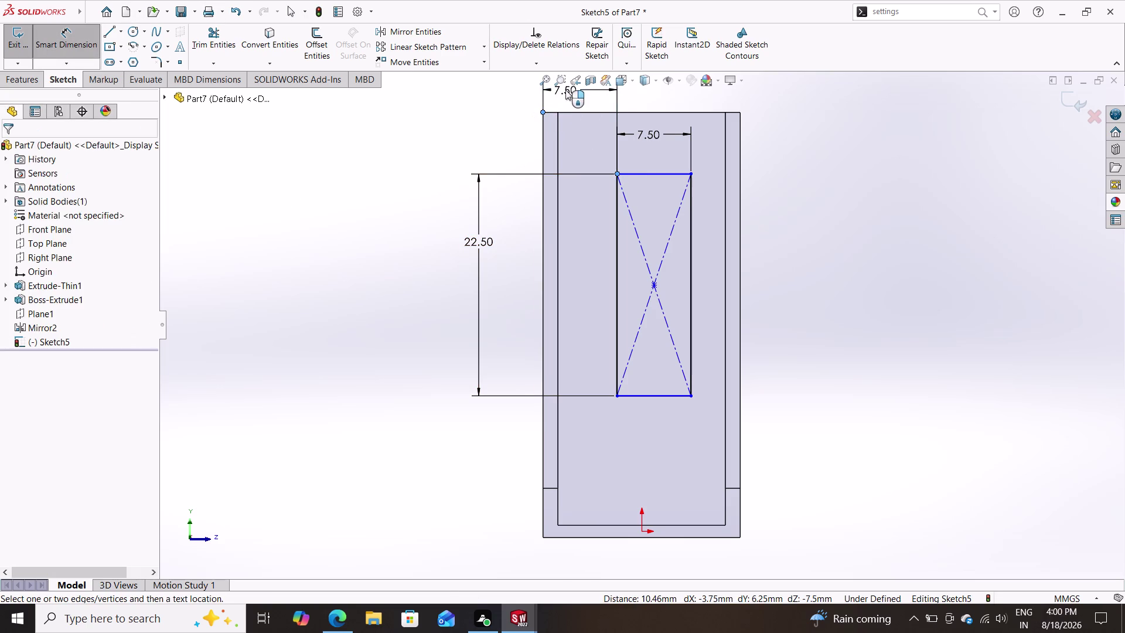
text(6.5)
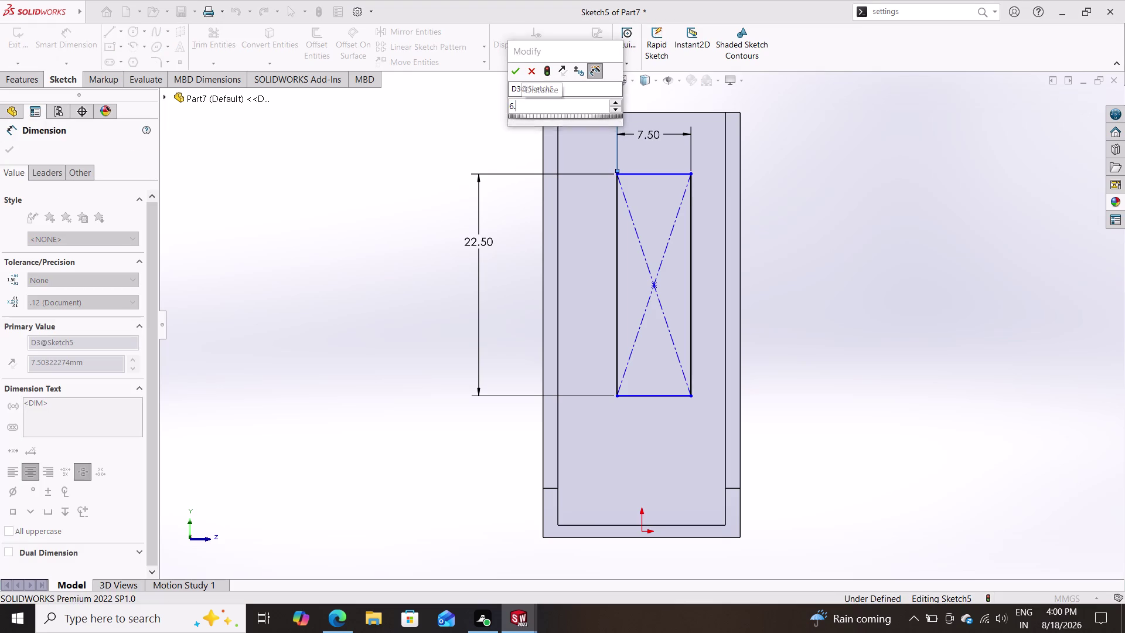
key(Return)
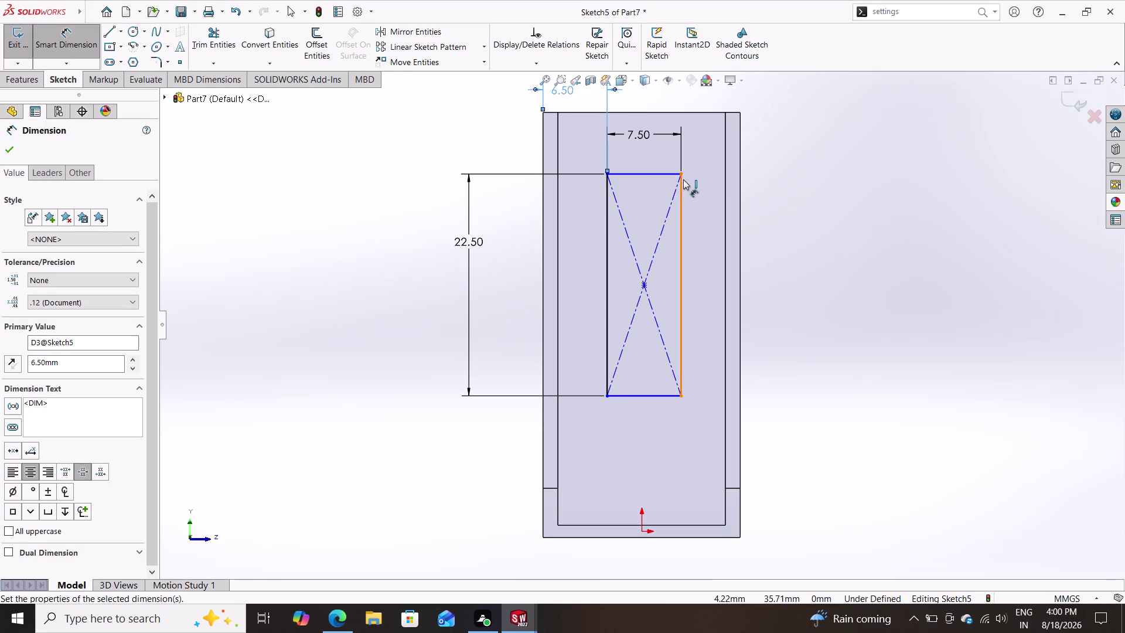
Dimension the rectangle's top-right corner 2.50 mm below the bracket's right wall top.
click(681, 173)
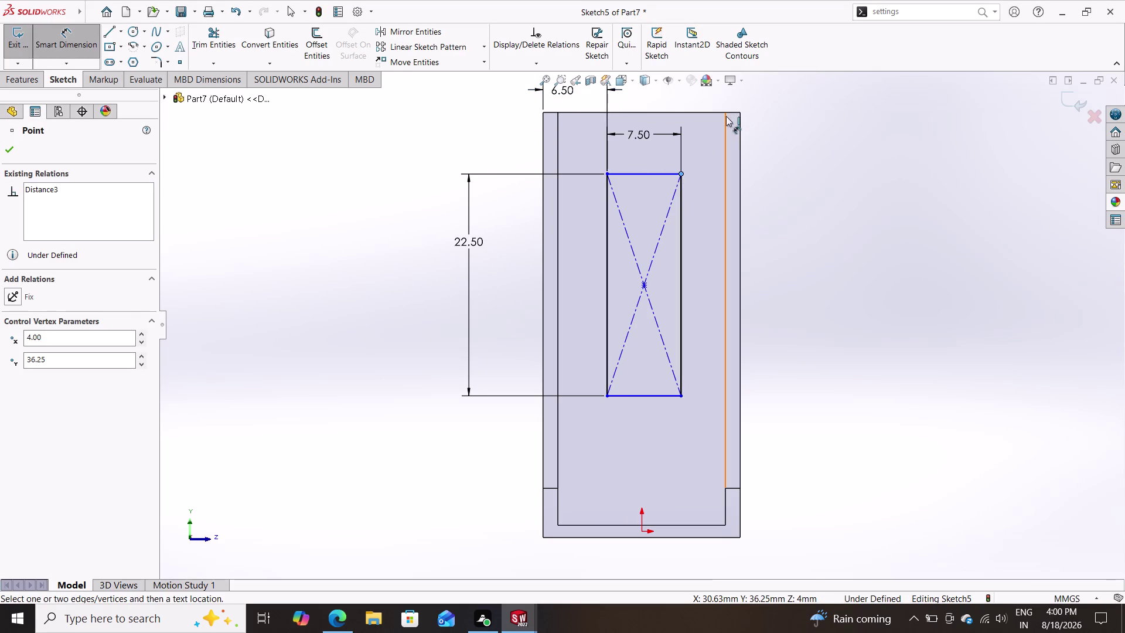
click(725, 112)
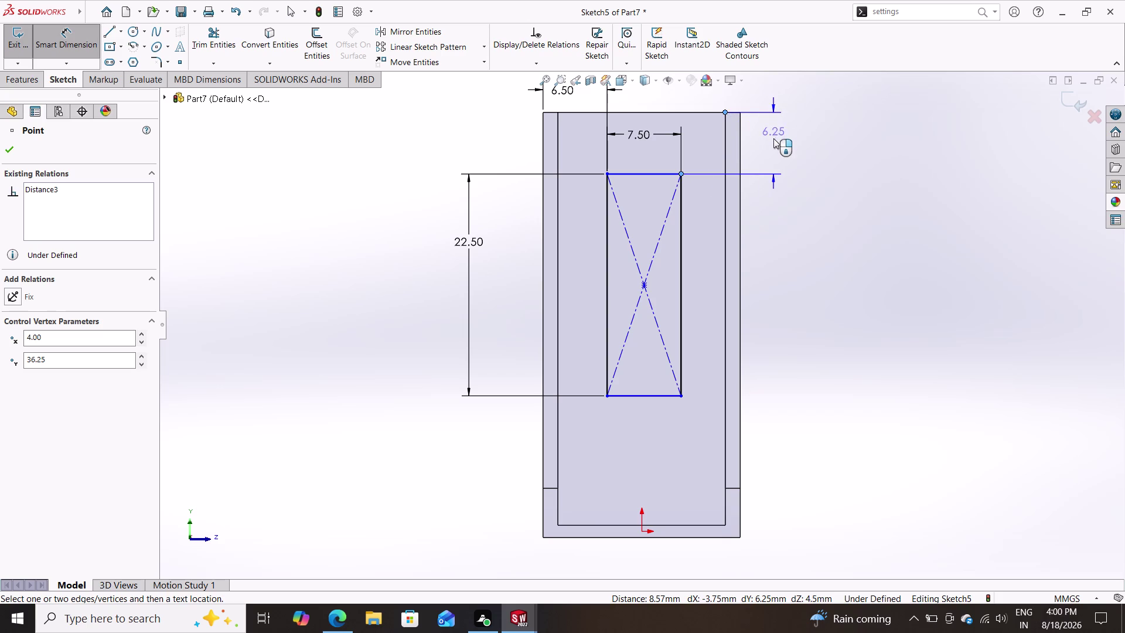
click(774, 138)
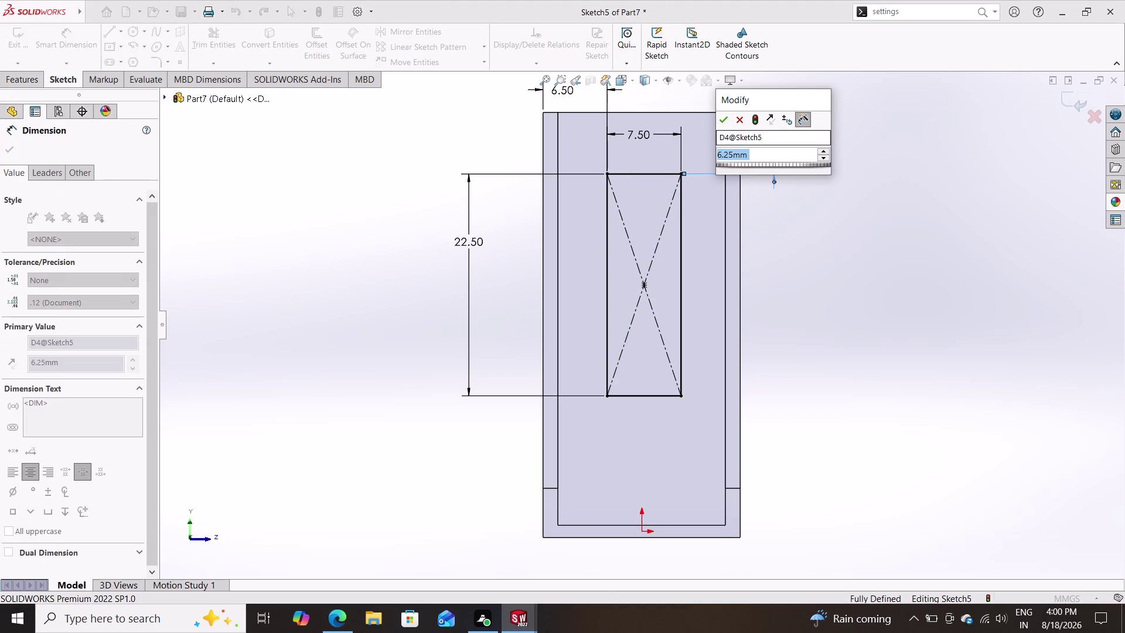
text(2.5)
key(Return)
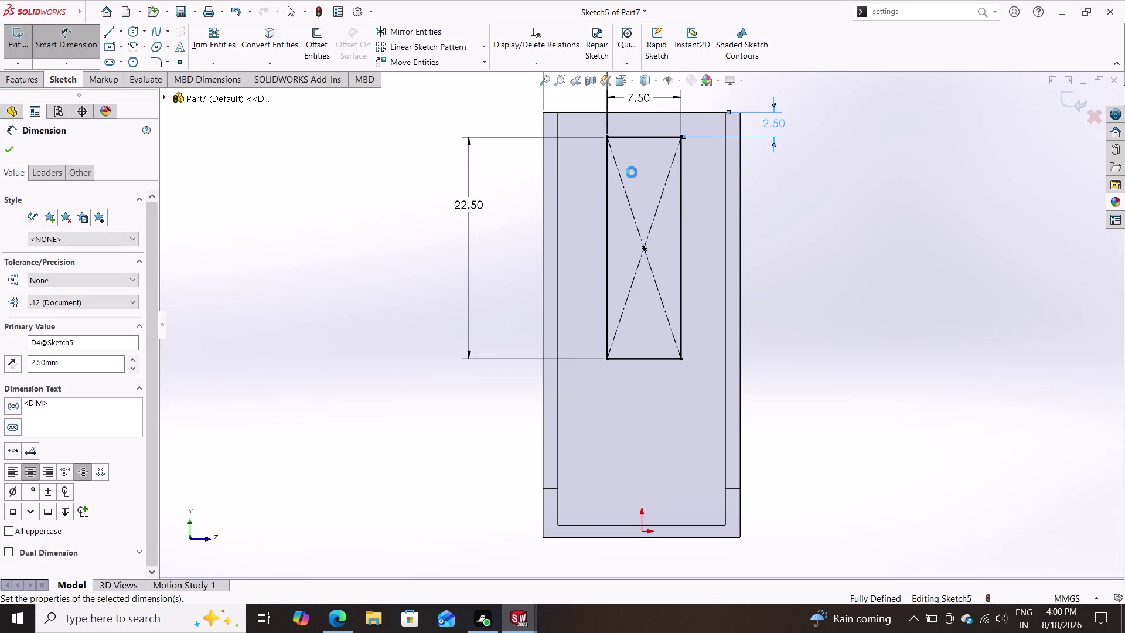
click(12, 148)
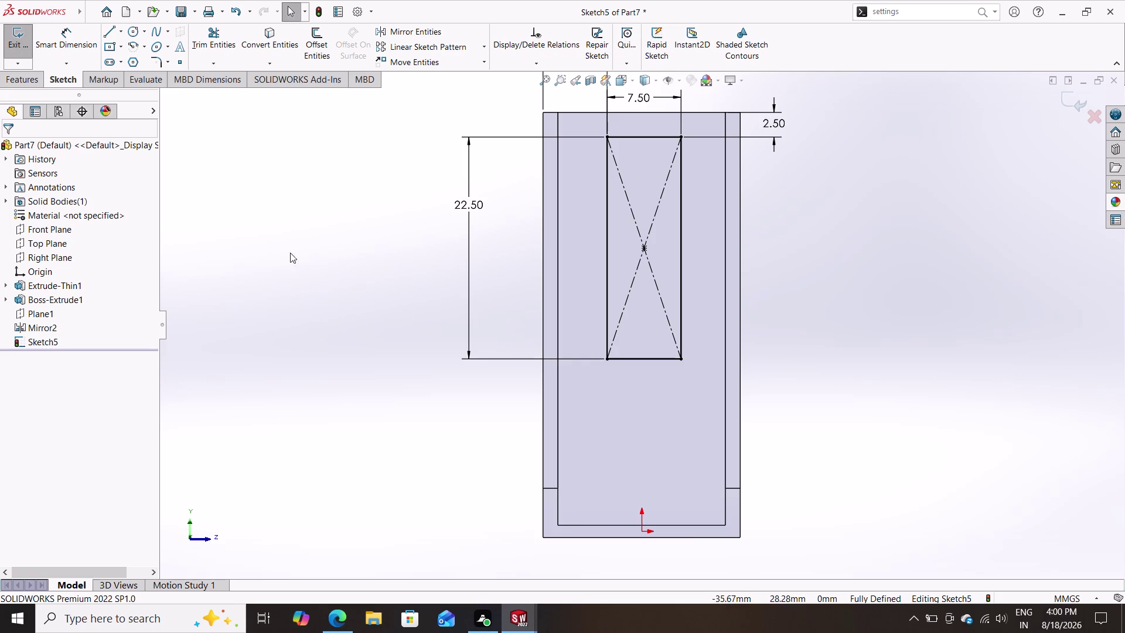
click(22, 75)
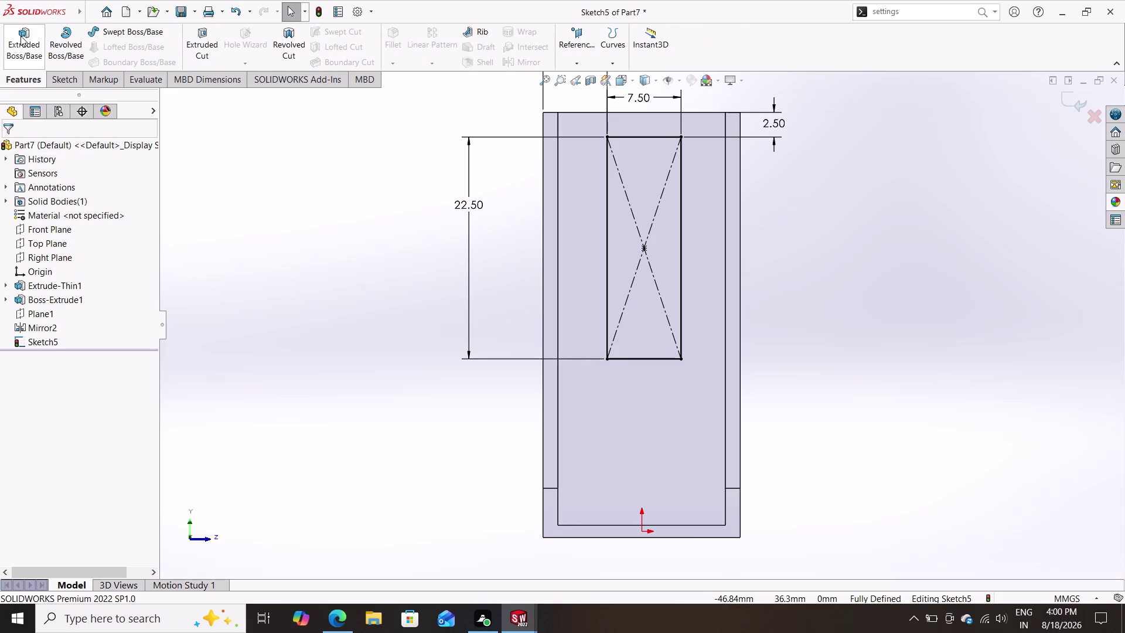
Extrude Sketch5's rectangle to a depth of 5-1.25 (3.75 mm) as Boss-Extrude4.
click(20, 36)
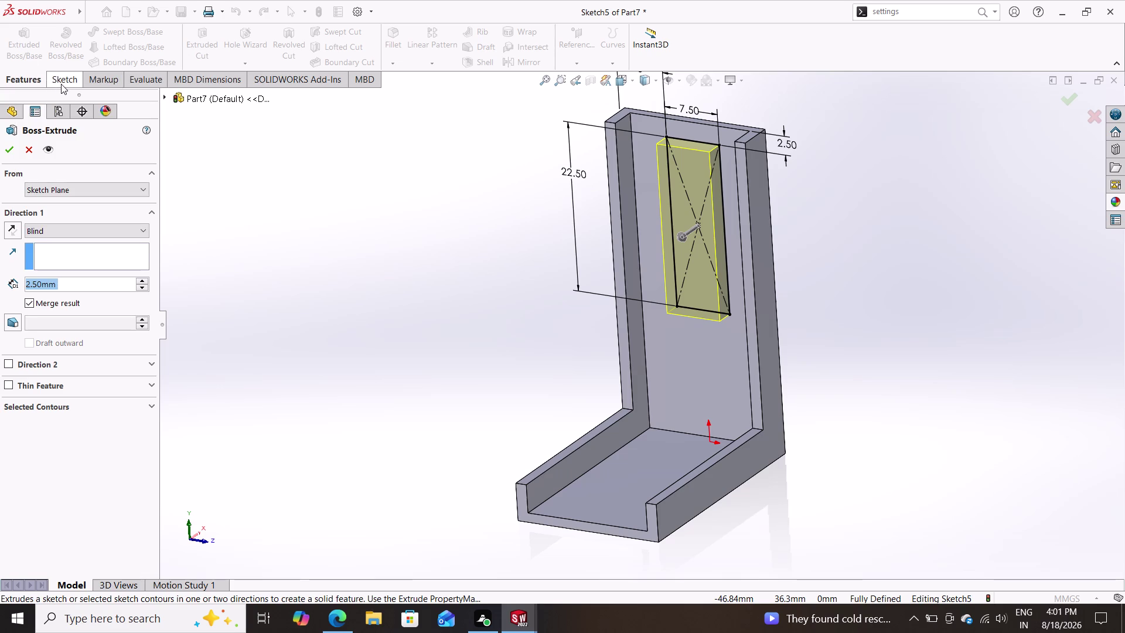
text(5-)
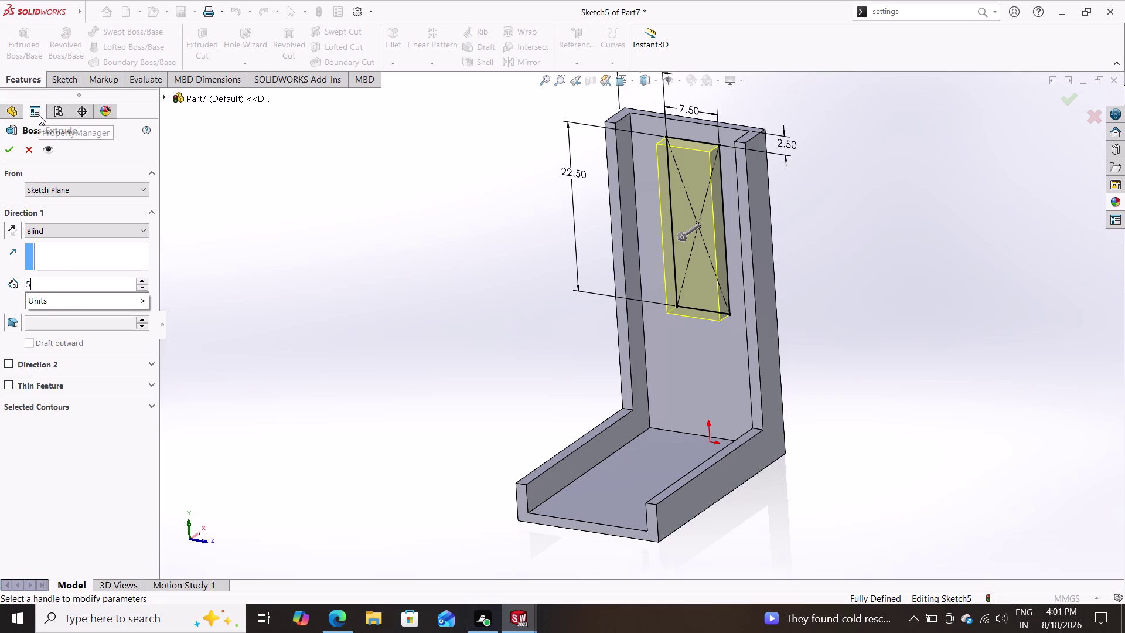
text(12)
key(BackSpace)
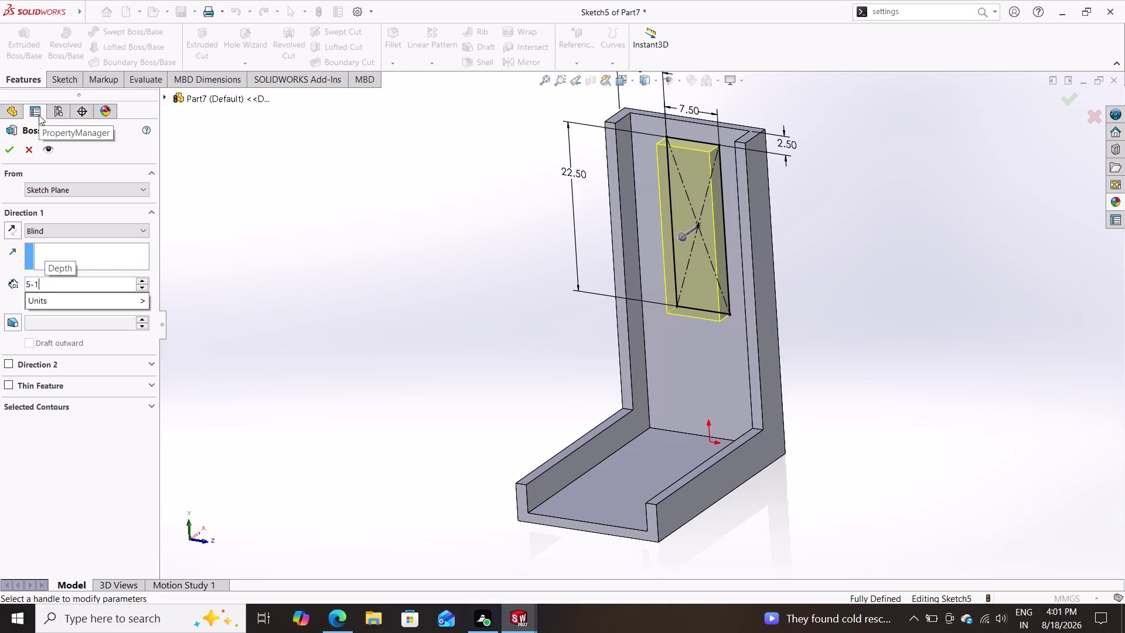
text(.25)
key(Return)
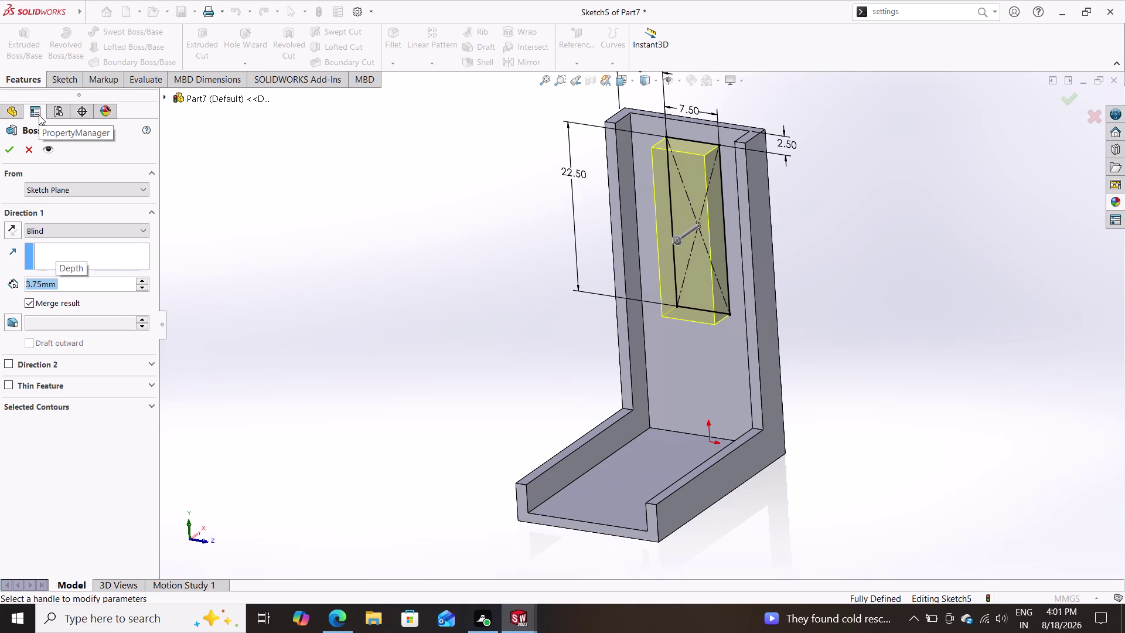
click(11, 150)
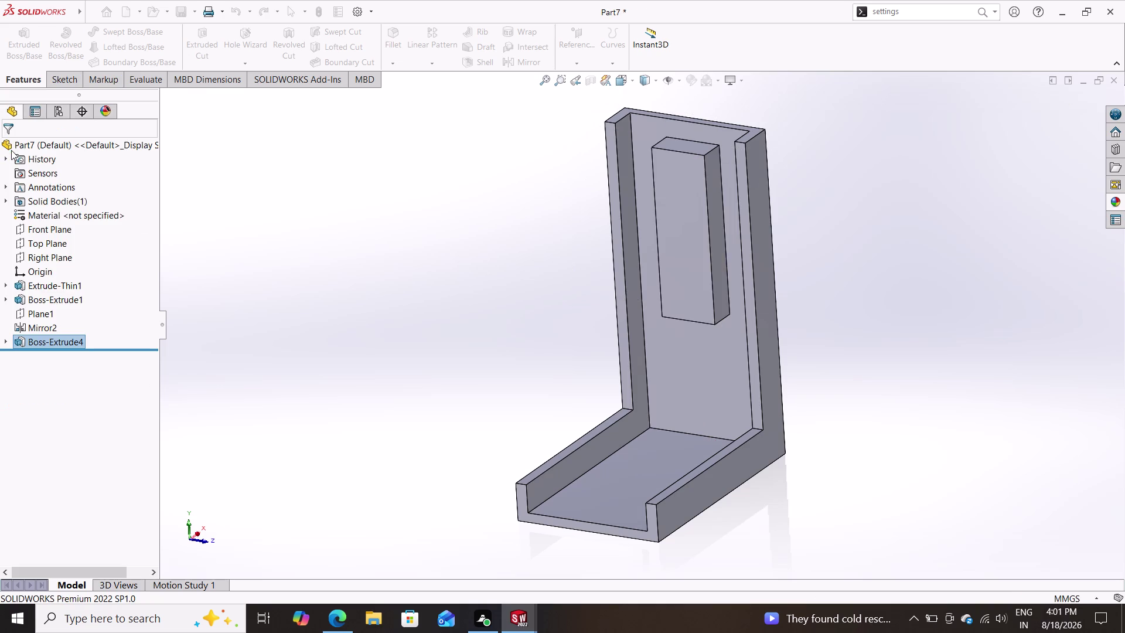
Orbit the bracket to show its back face and start the Hole Wizard.
middle_drag(225, 271, 299, 273)
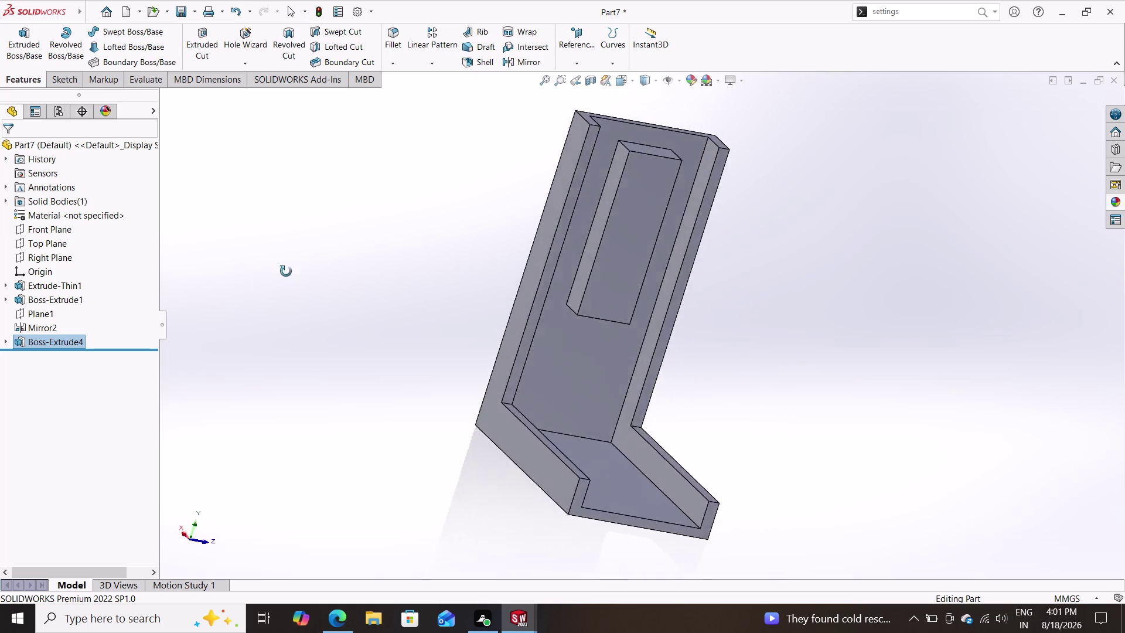
middle_drag(300, 273, 493, 424)
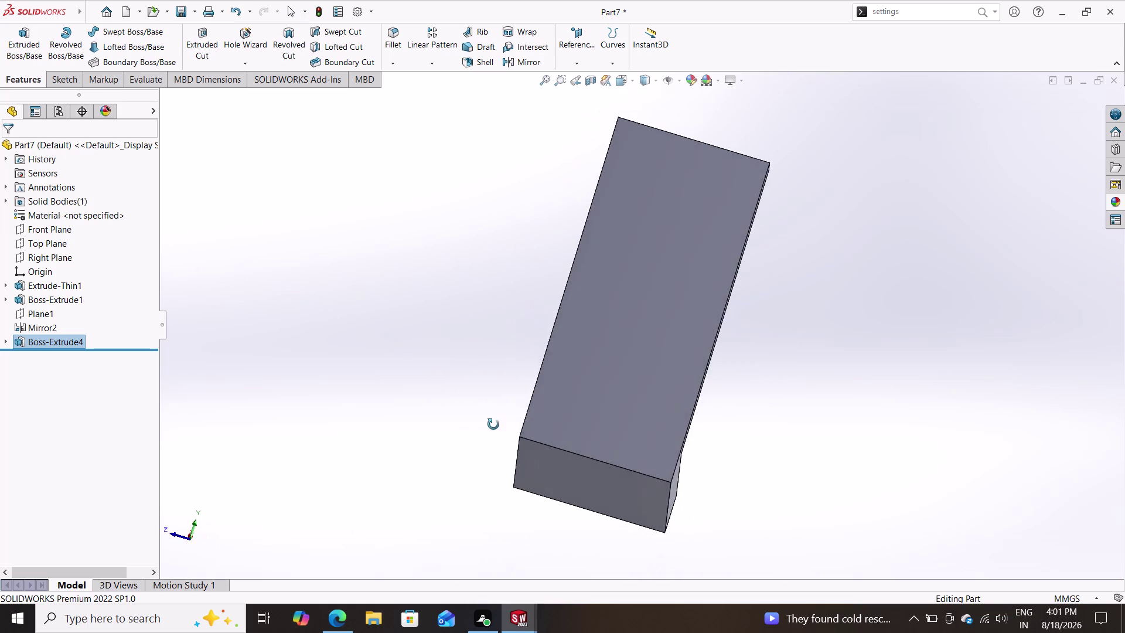
middle_drag(493, 424, 476, 483)
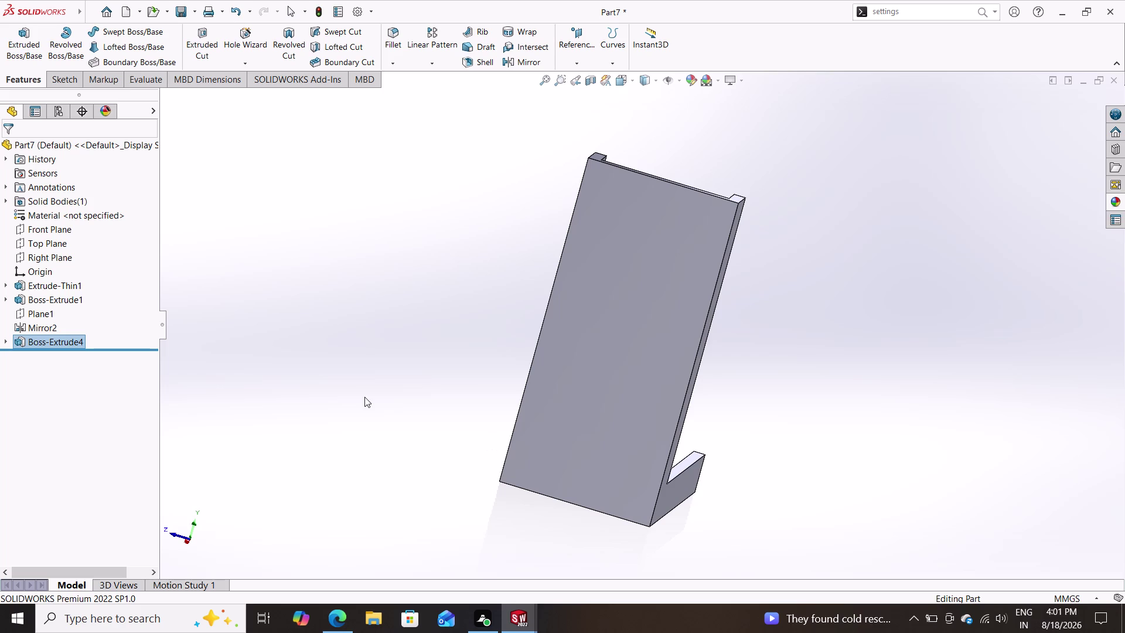
click(250, 37)
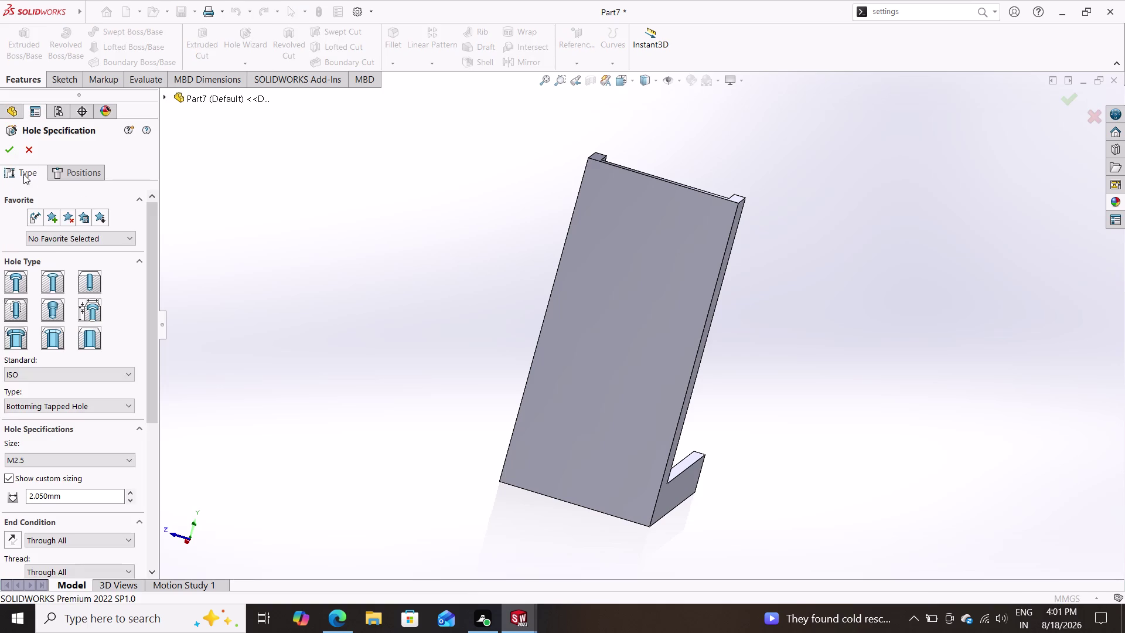
Choose ISO hole size M2.5 in the Hole Wizard settings.
click(13, 311)
click(60, 461)
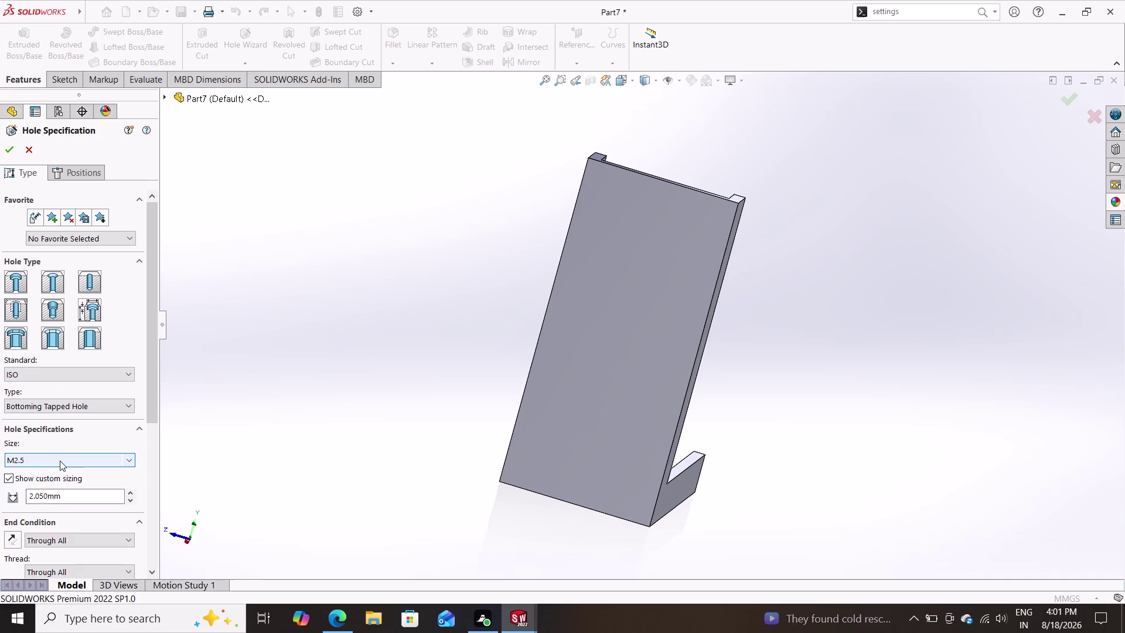
click(51, 476)
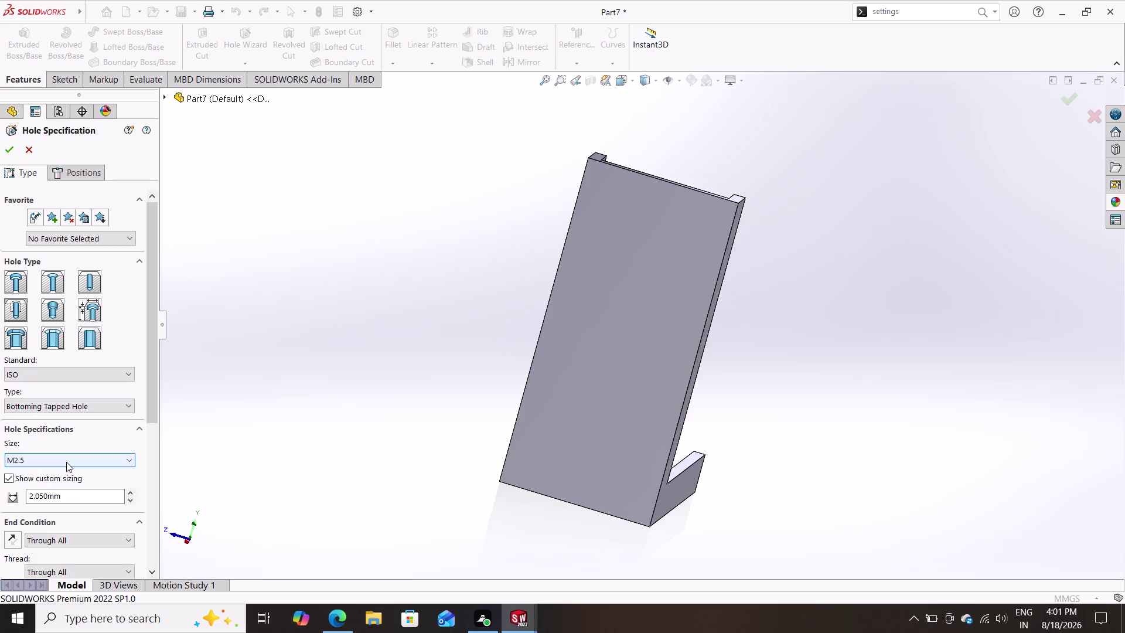
scroll(down, 3)
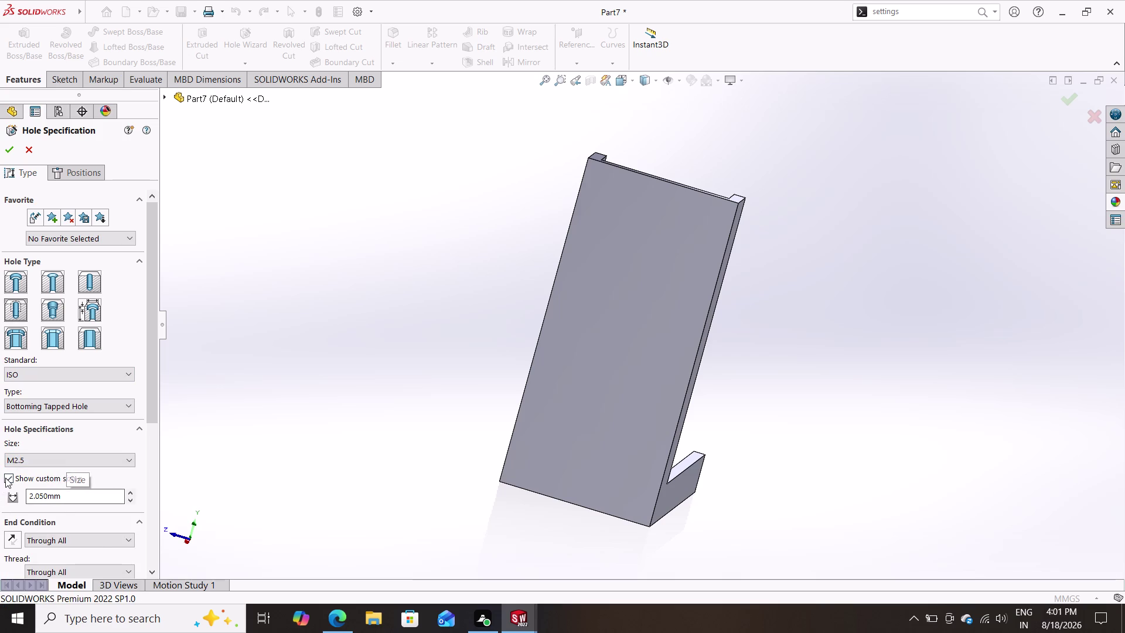
click(7, 477)
drag(151, 358, 152, 370)
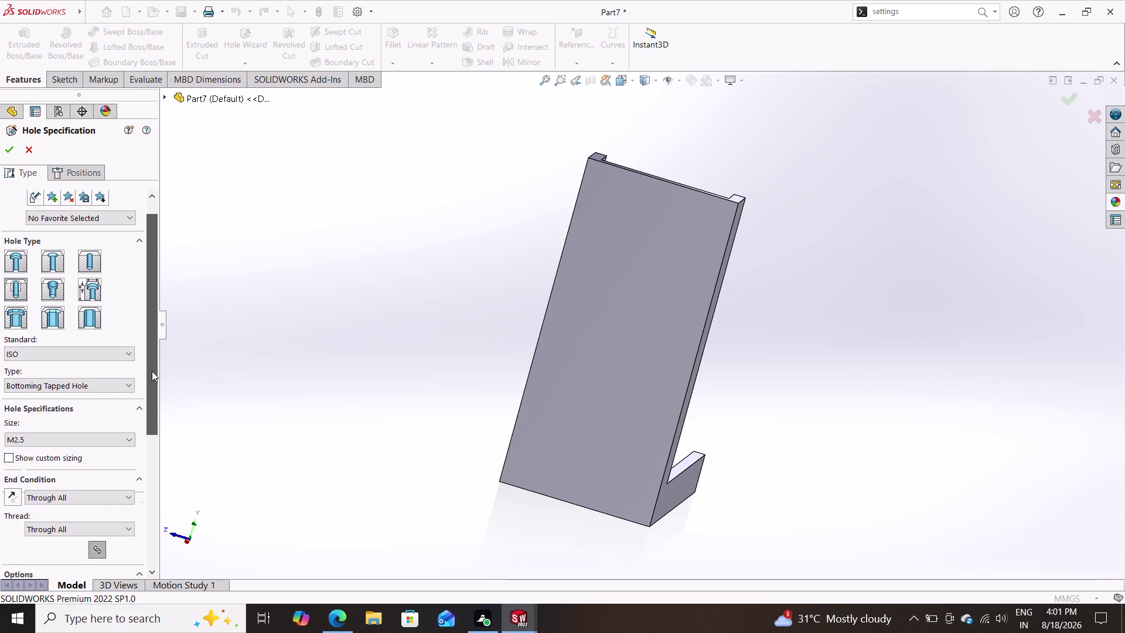
drag(151, 369, 147, 439)
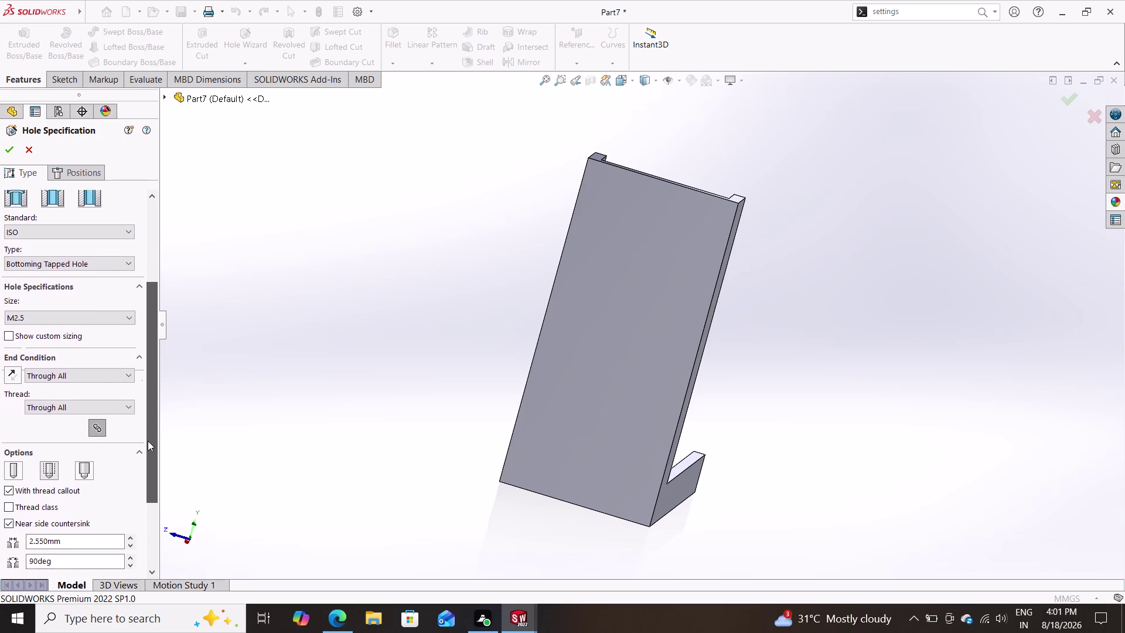
drag(147, 438, 128, 479)
click(50, 404)
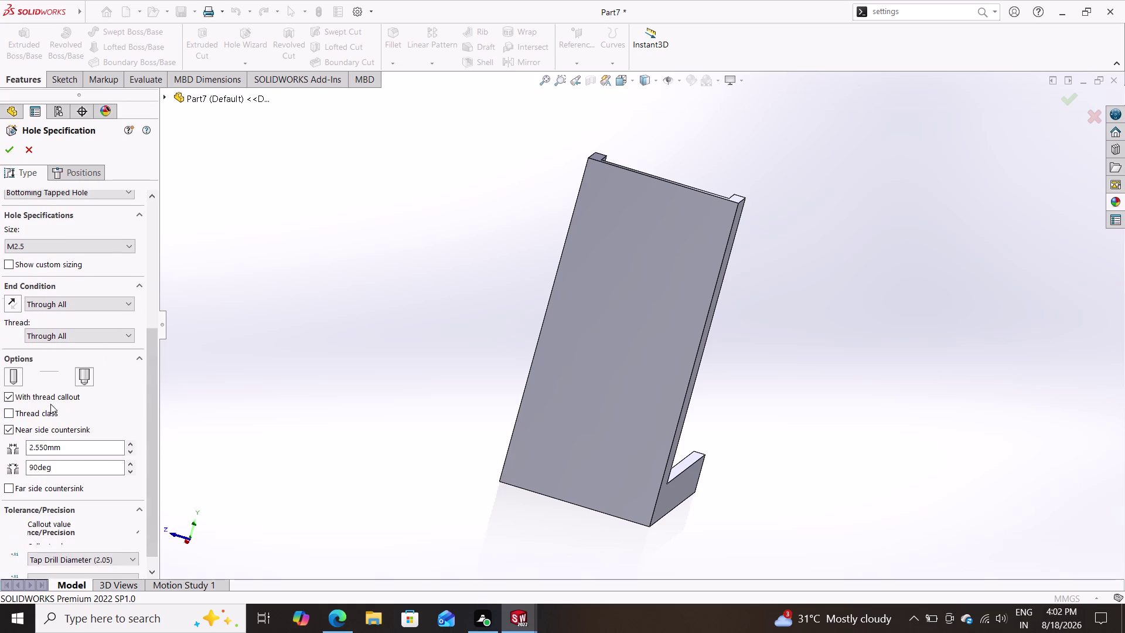
click(48, 376)
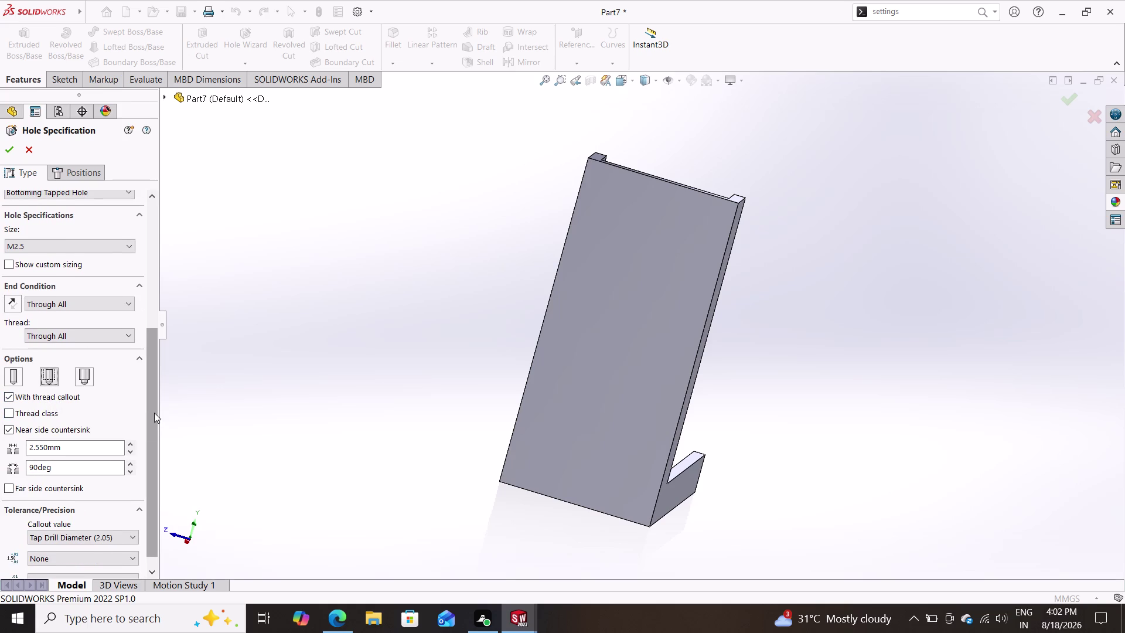
drag(154, 413, 153, 441)
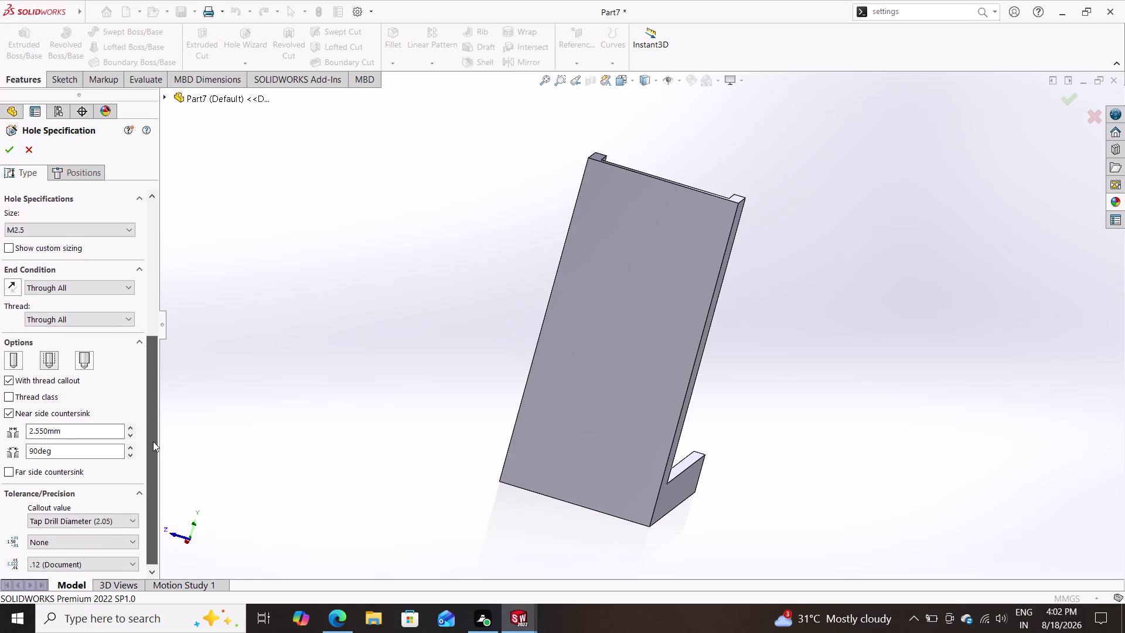
drag(153, 441, 152, 442)
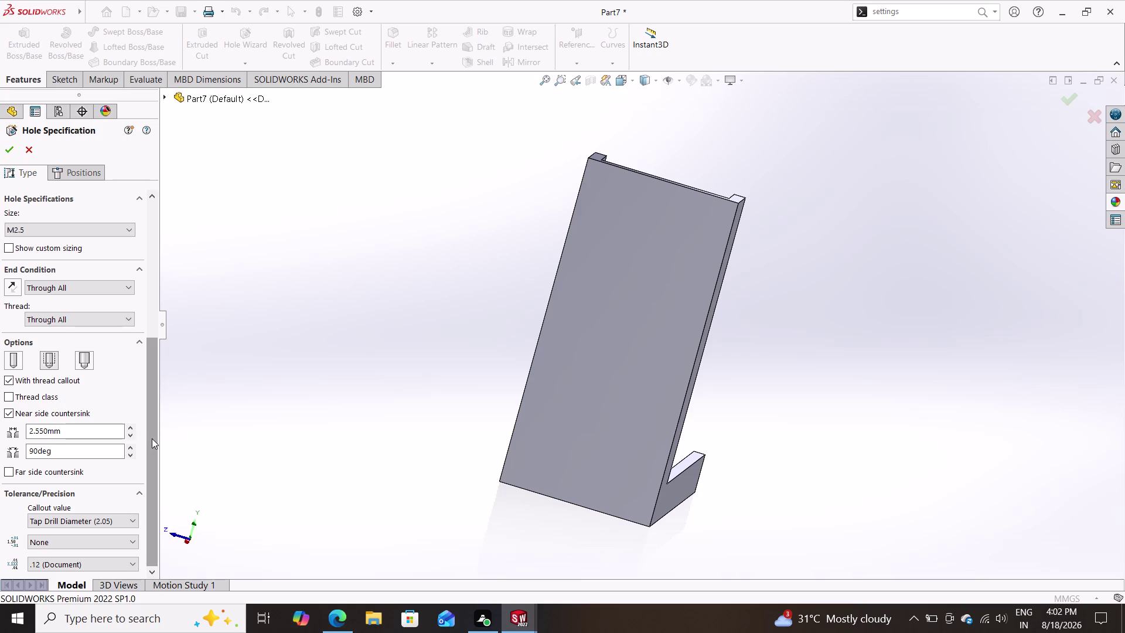
drag(151, 438, 154, 362)
Keep the Bottoming Tapped Hole type with a Through All end condition.
click(112, 303)
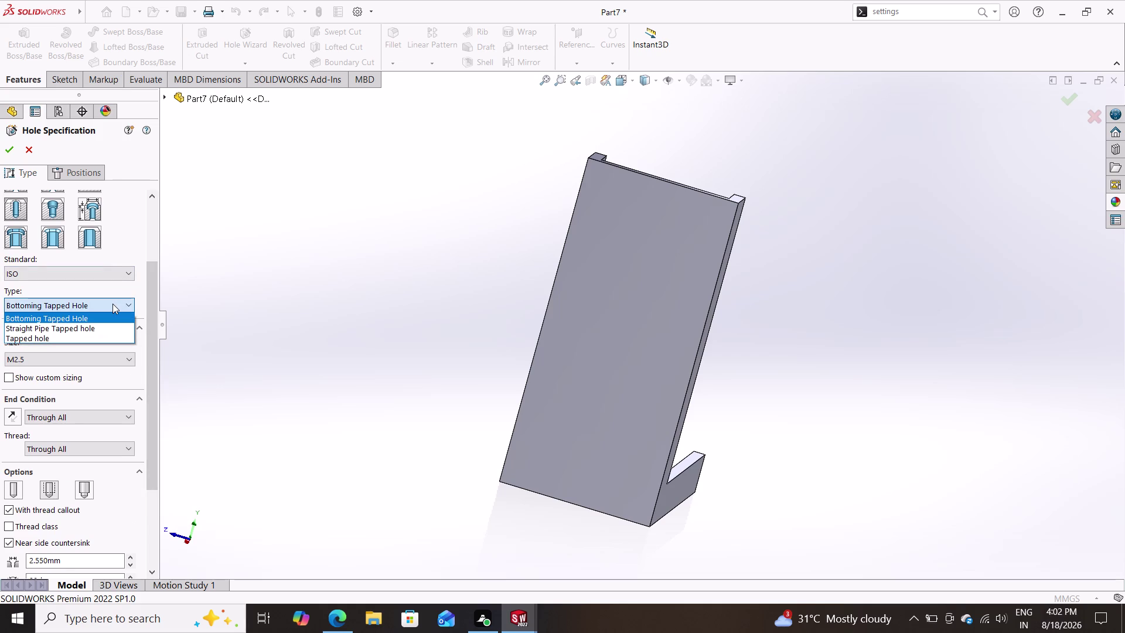
click(112, 304)
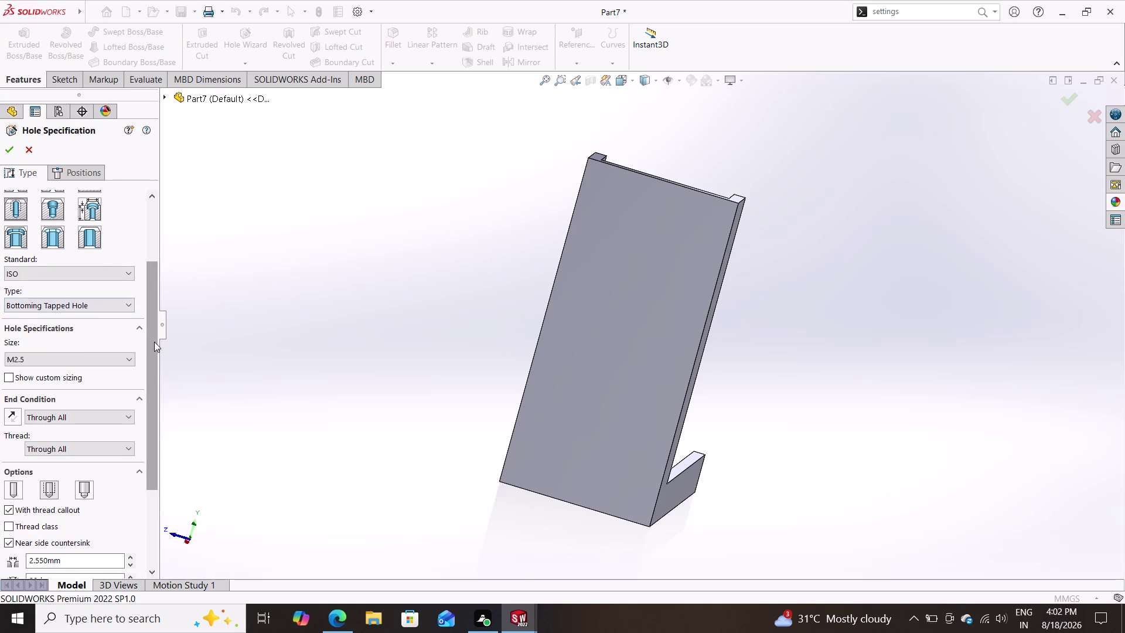
drag(154, 342, 157, 471)
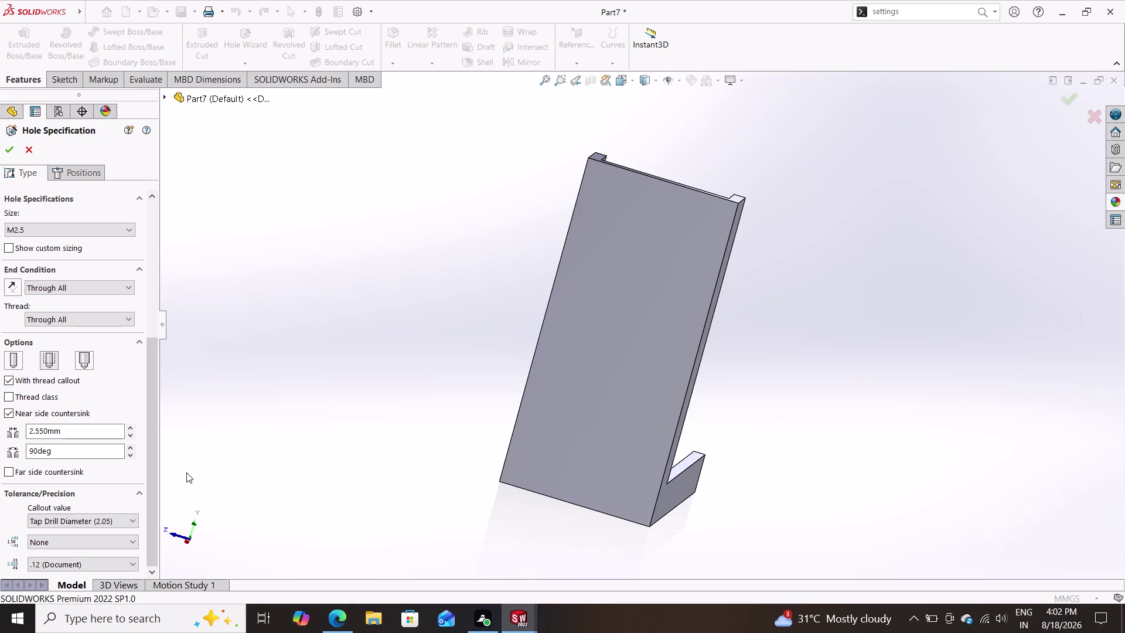
click(75, 173)
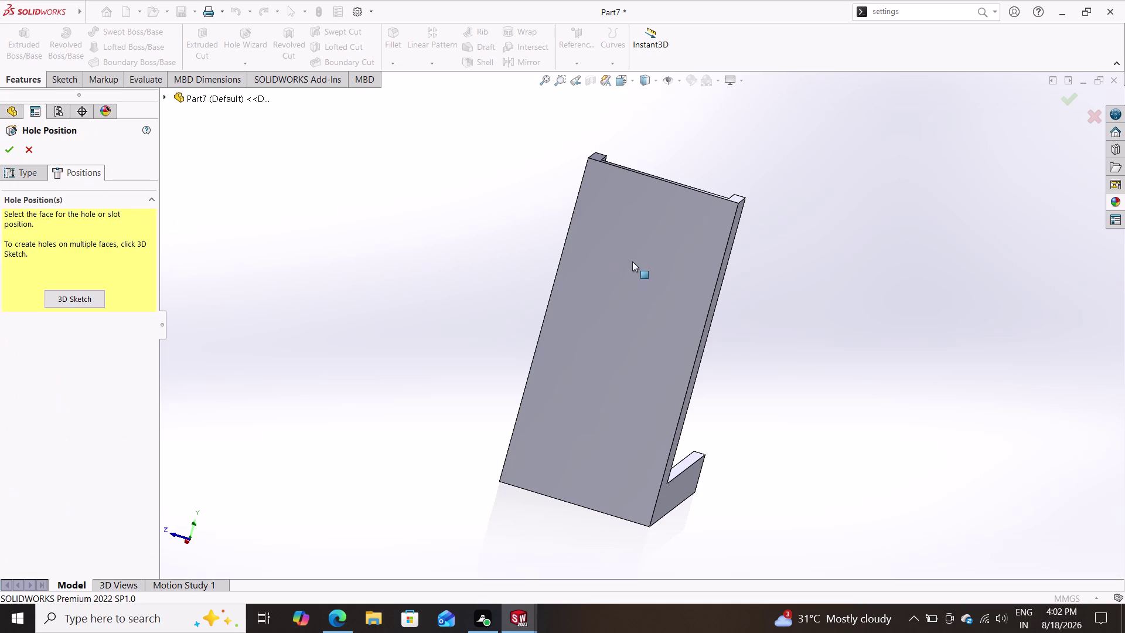
Place two M2.5 hole centres, one above the other, near the top of the back face.
click(634, 262)
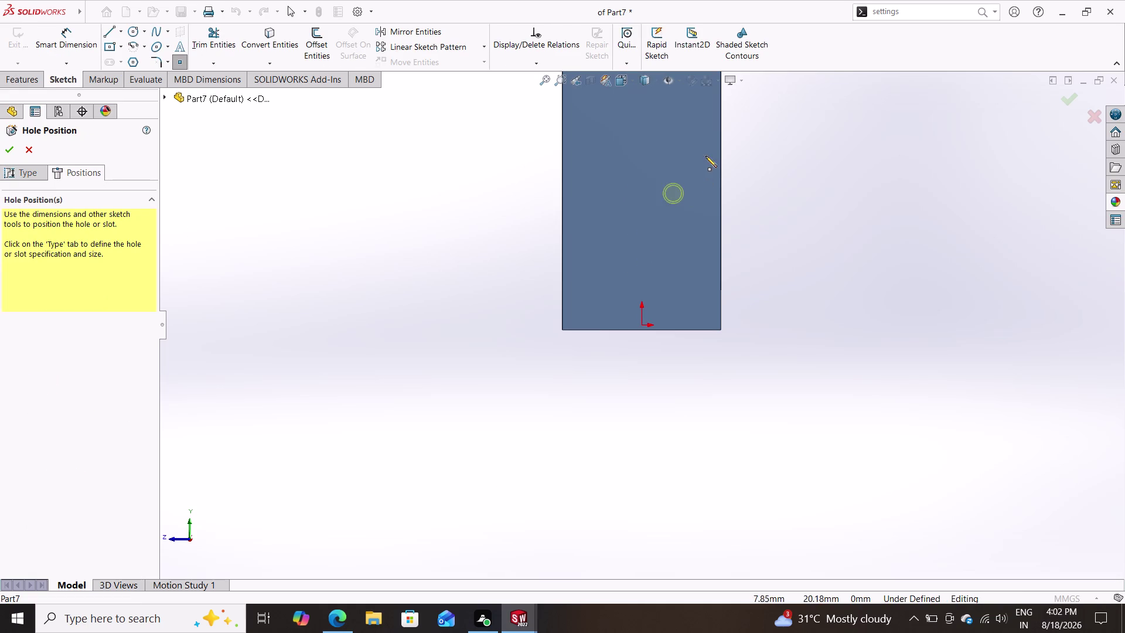
scroll(down, 3)
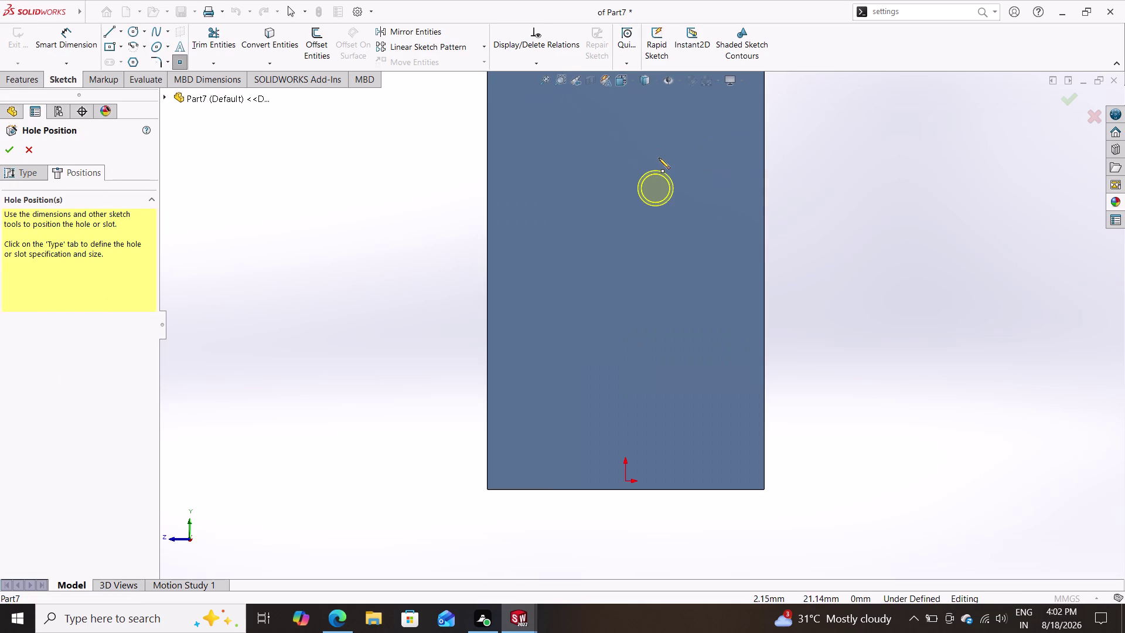
scroll(up, 3)
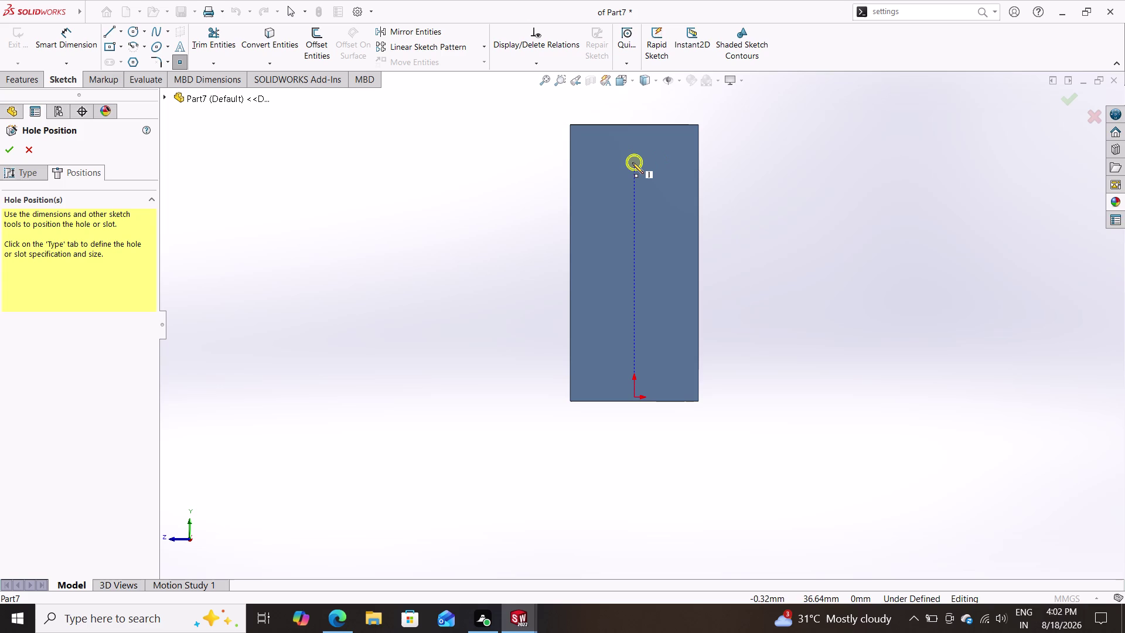
click(632, 162)
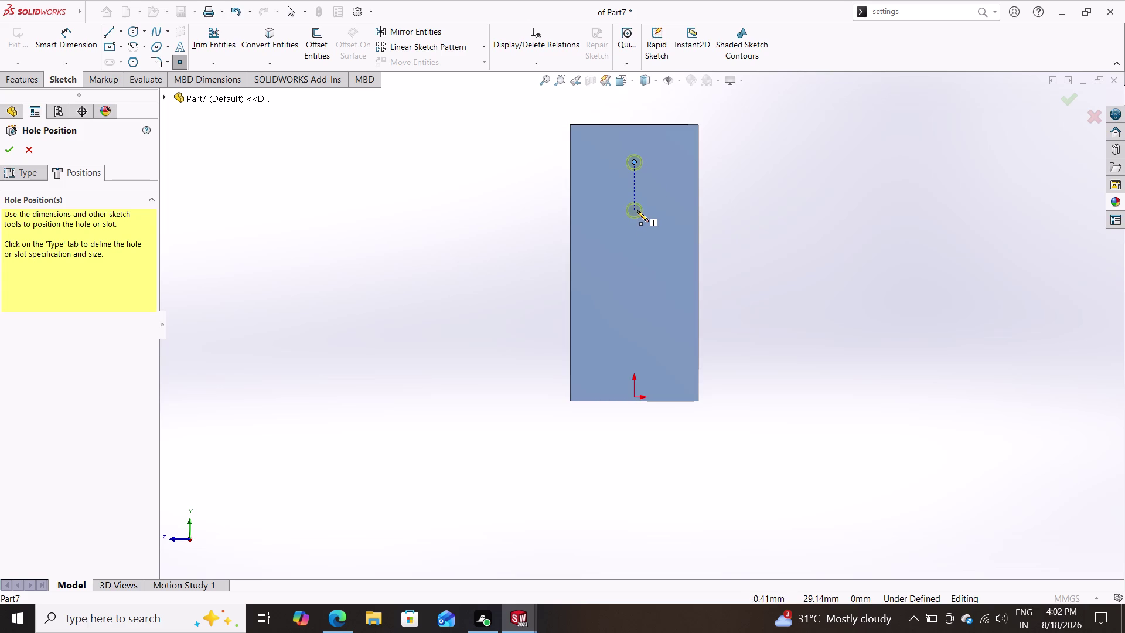
click(637, 211)
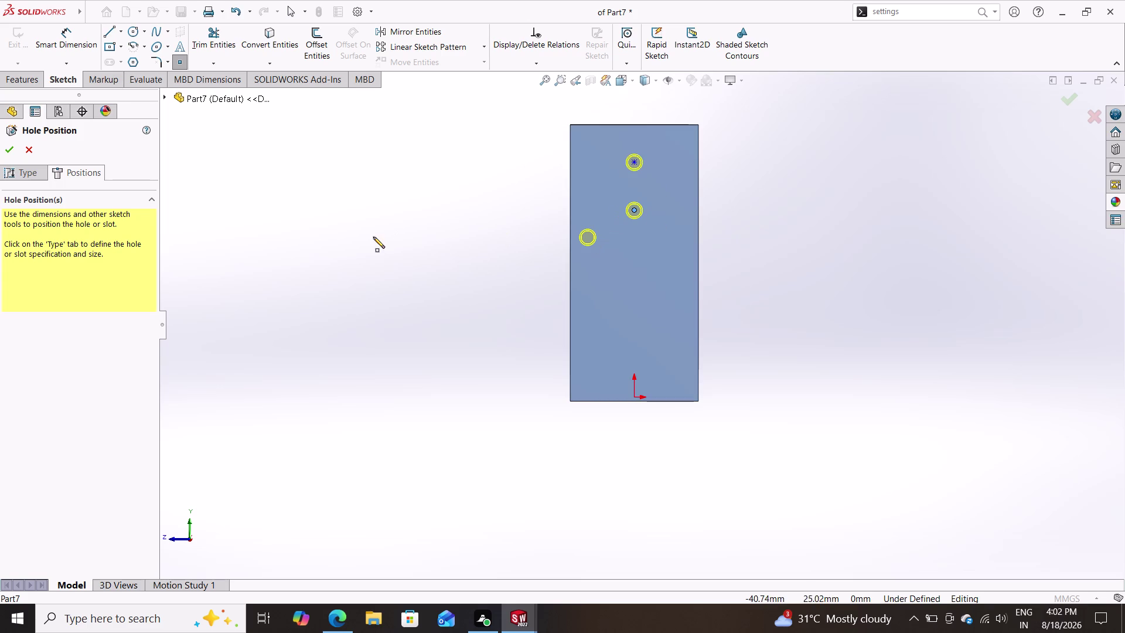
click(111, 32)
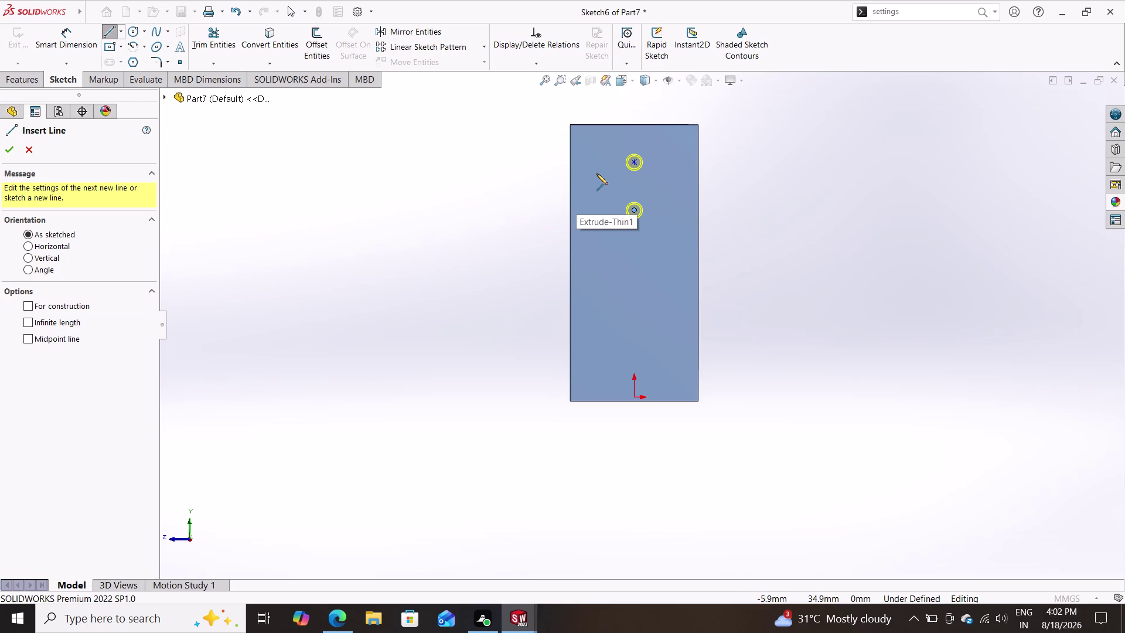
click(65, 35)
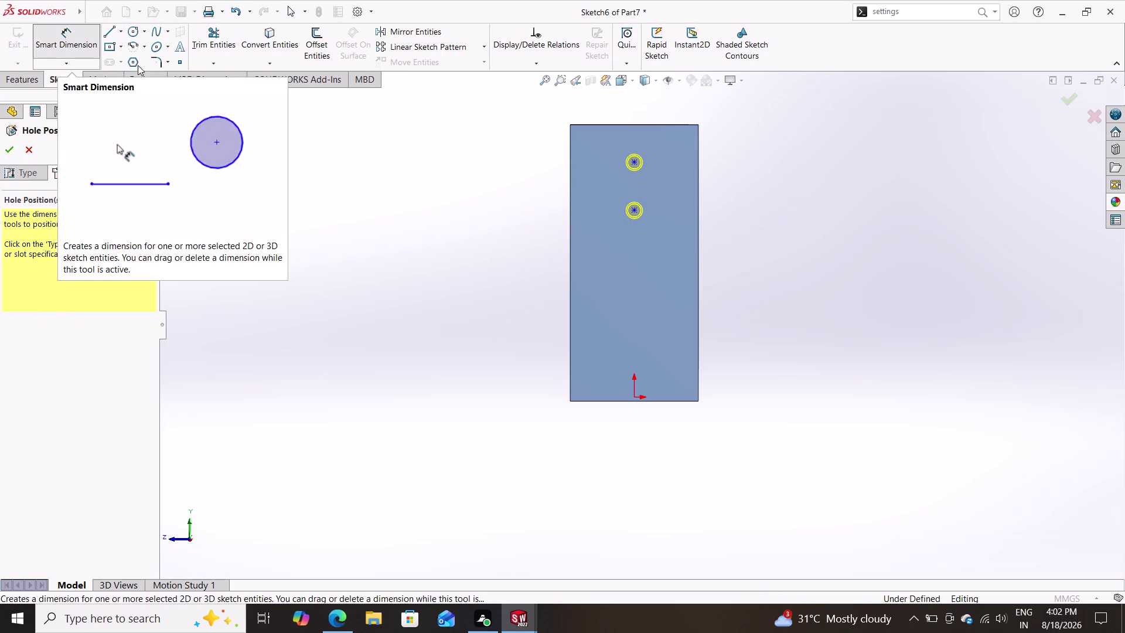
Dimension the hole centres 10 mm apart and 7.5 mm below the top edge.
click(633, 212)
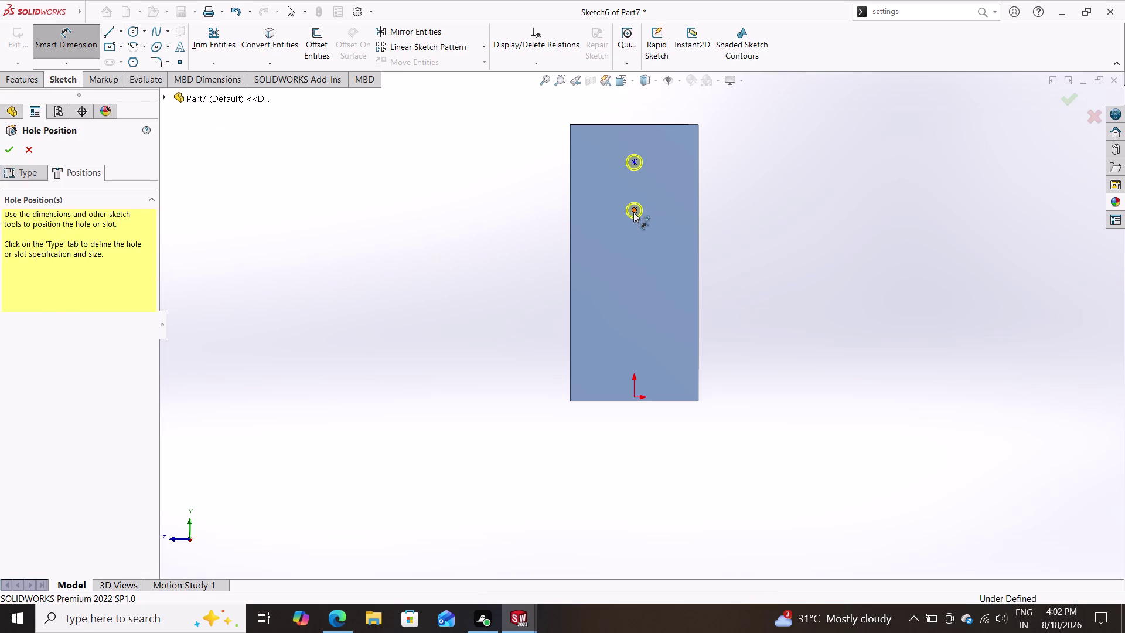
click(636, 159)
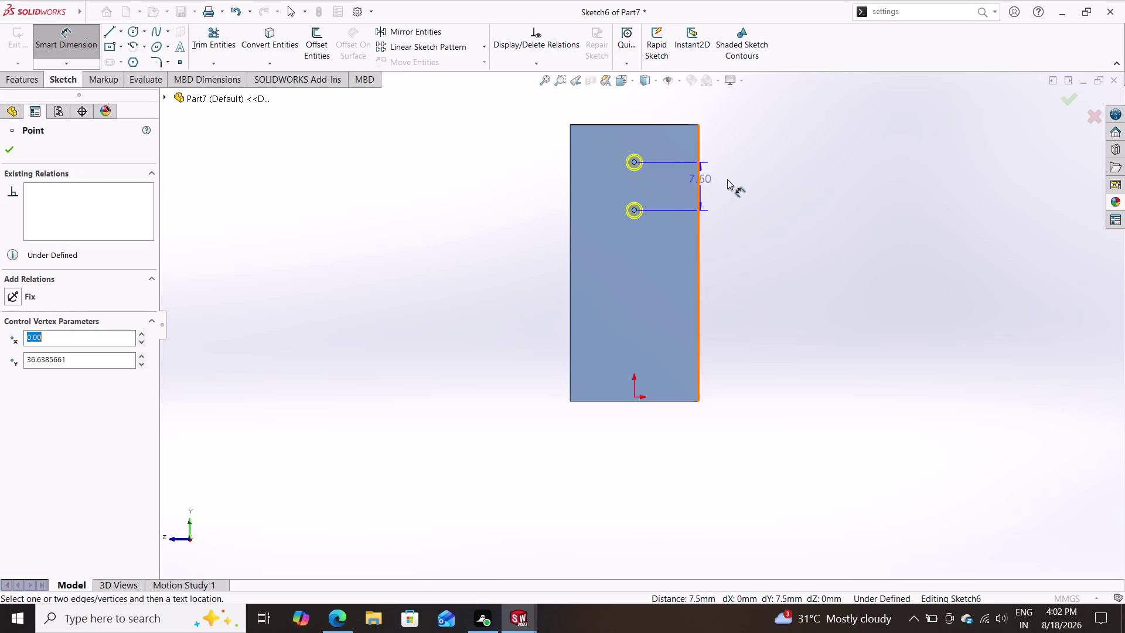
click(733, 179)
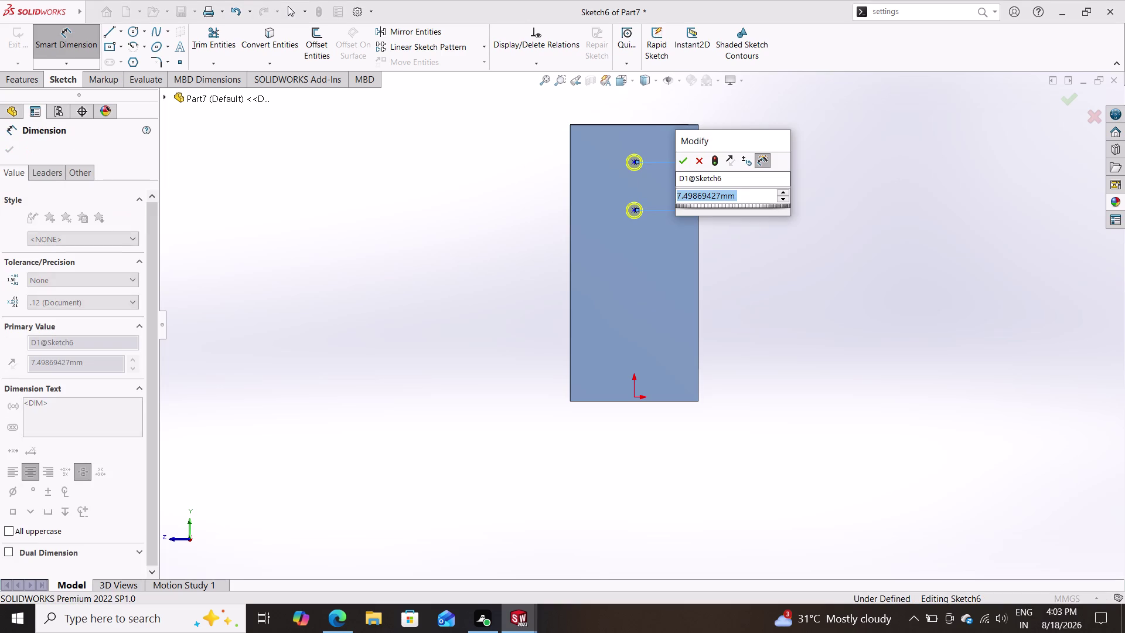
text(10)
key(Return)
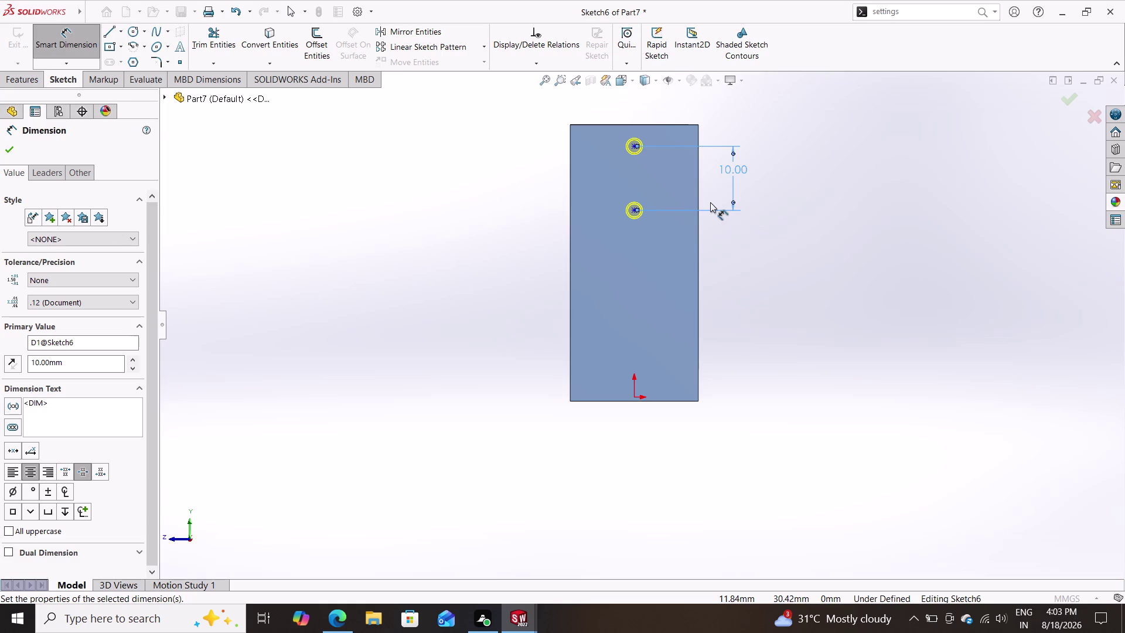
click(698, 123)
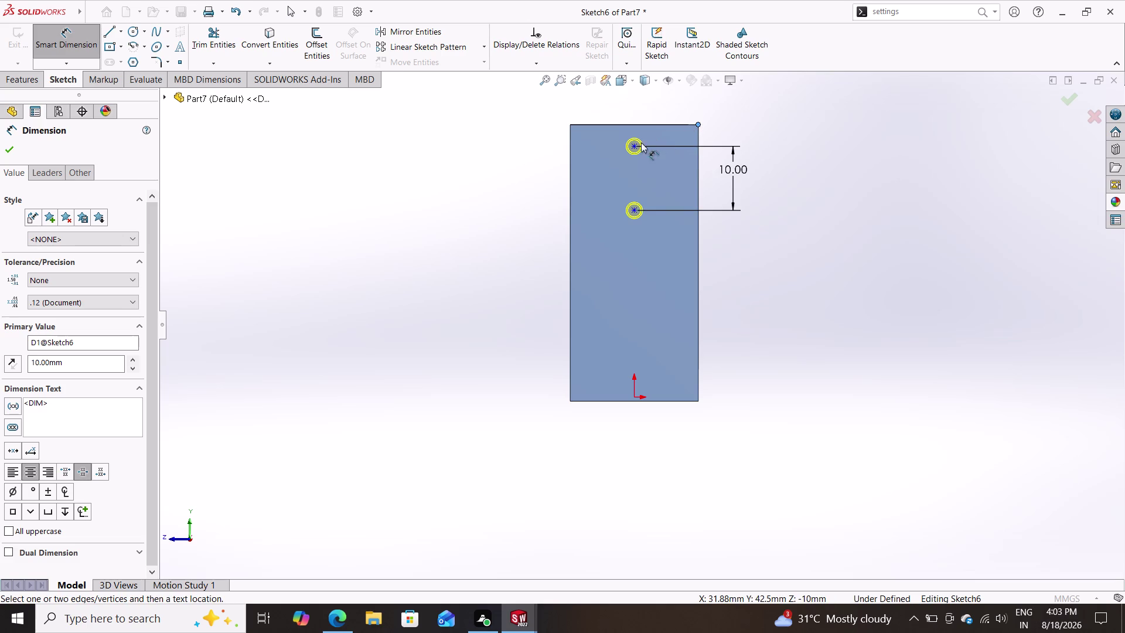
click(633, 145)
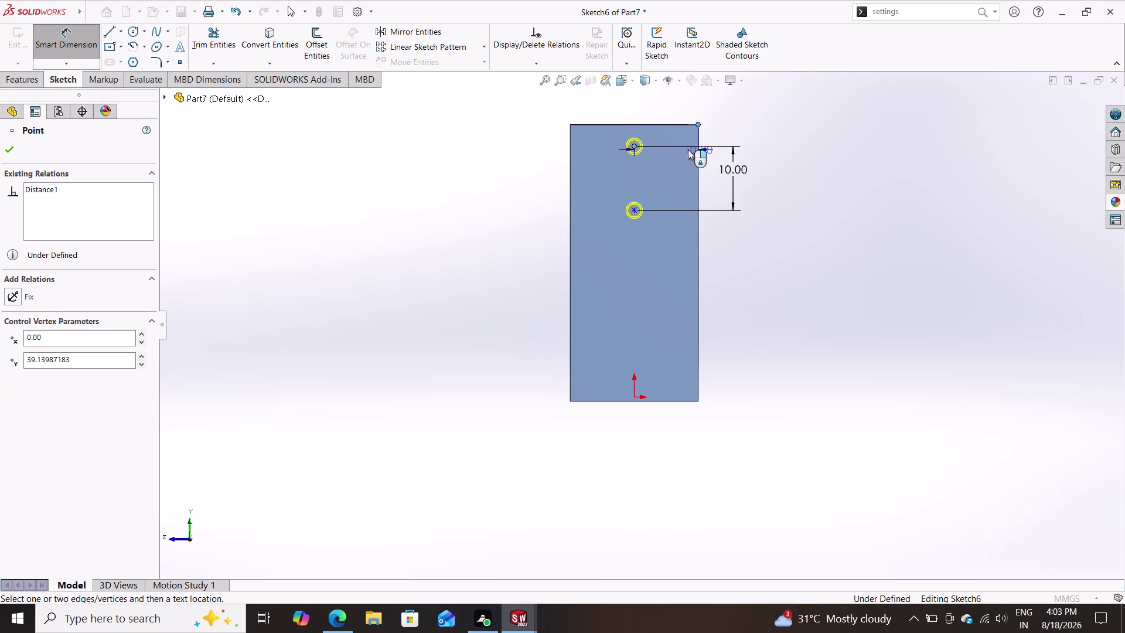
click(720, 128)
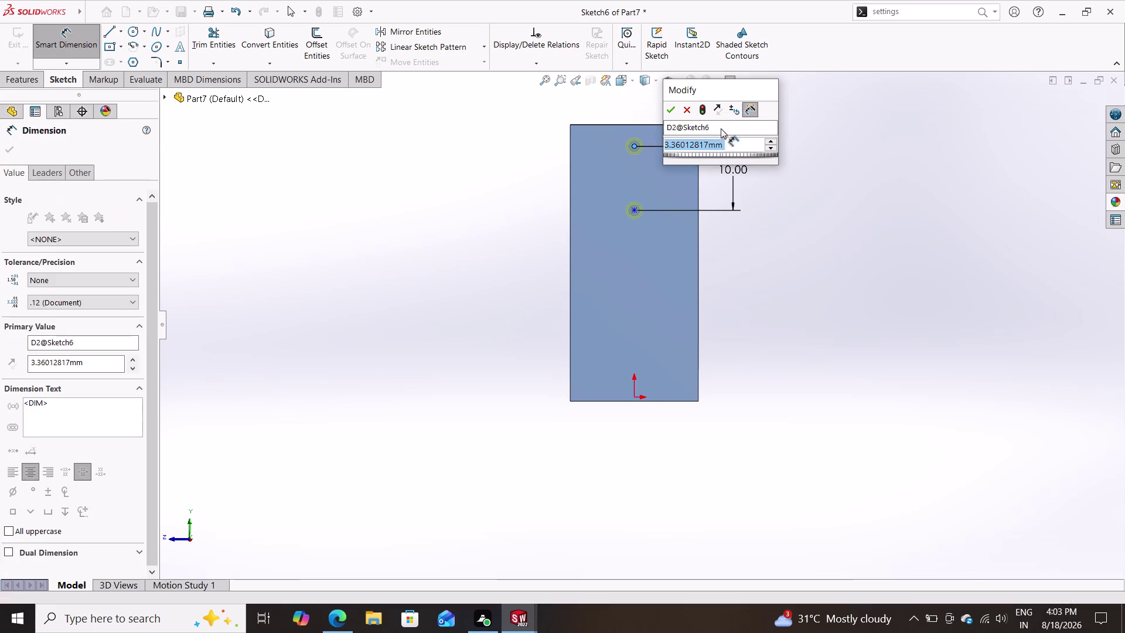
text(7.)
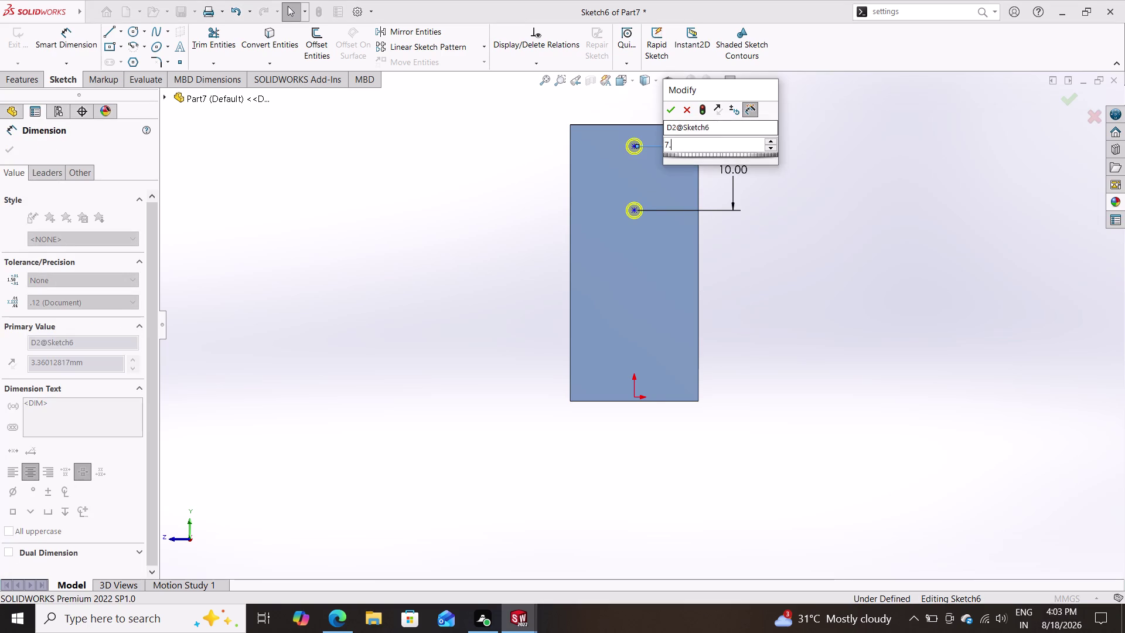
text(5)
key(Return)
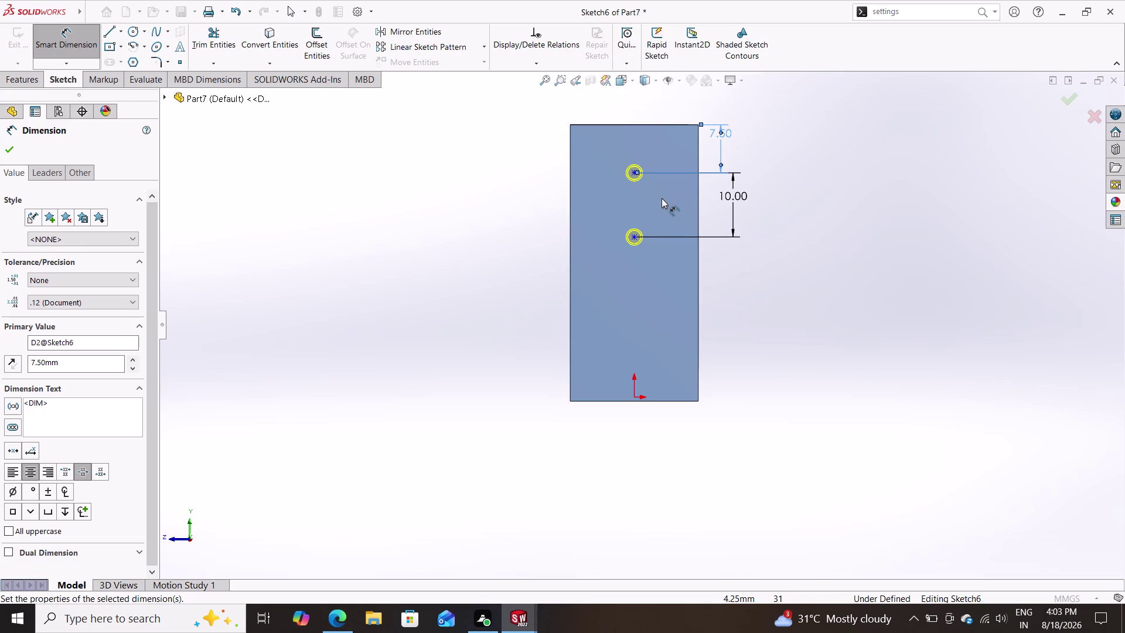
key(Escape)
Make both hole centres vertical with the origin and finish M2.5 Tapped Hole1.
click(633, 173)
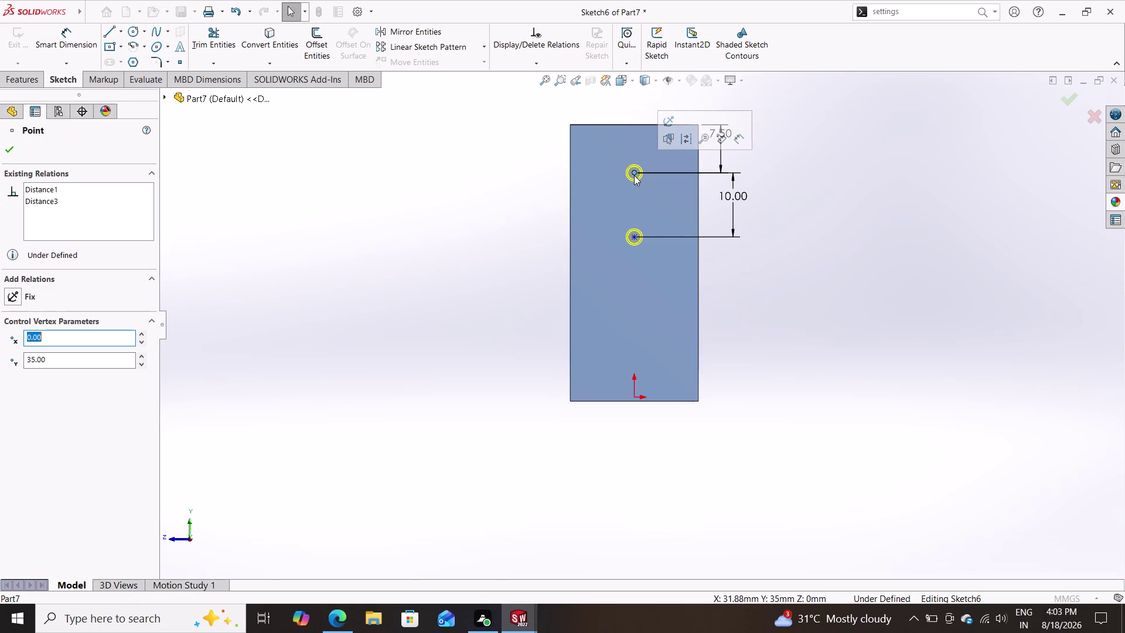
click(633, 239)
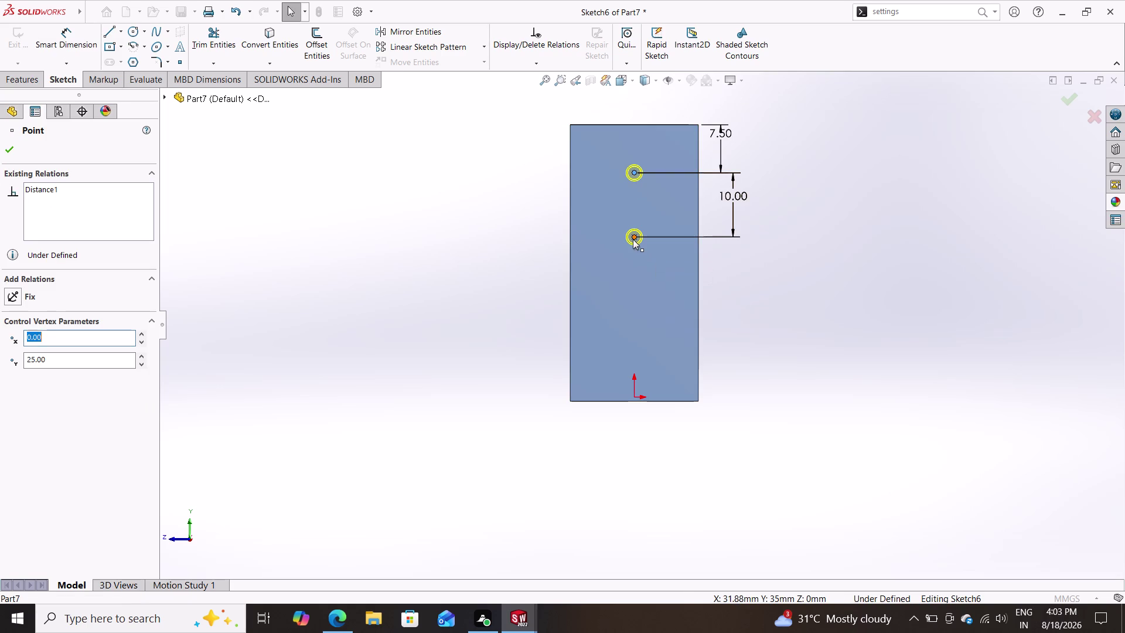
click(635, 395)
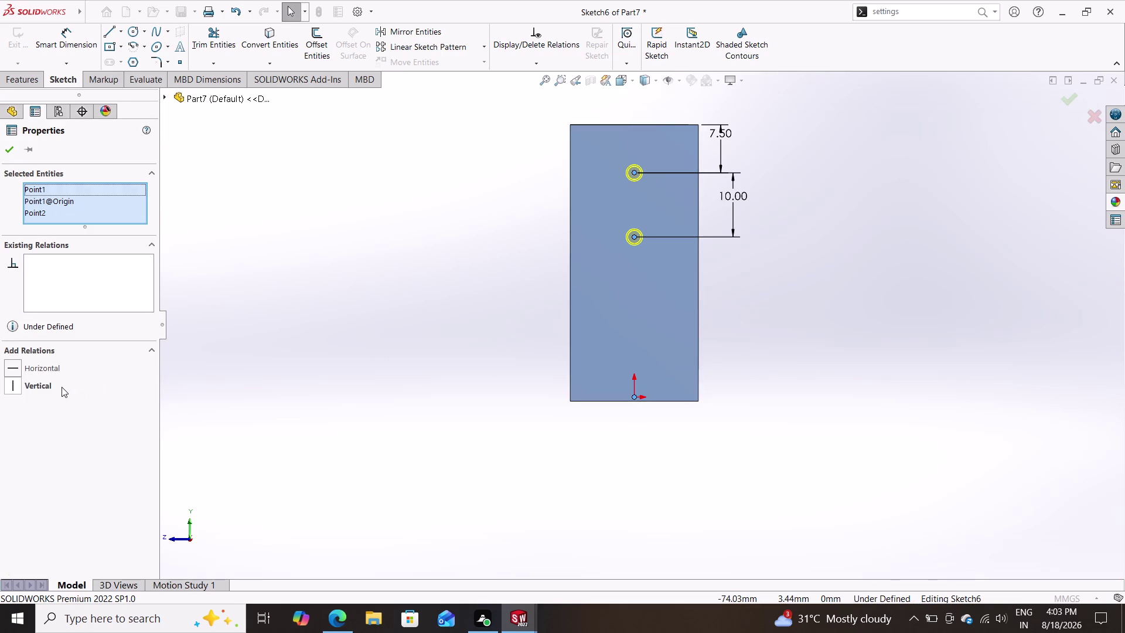
click(61, 387)
click(10, 150)
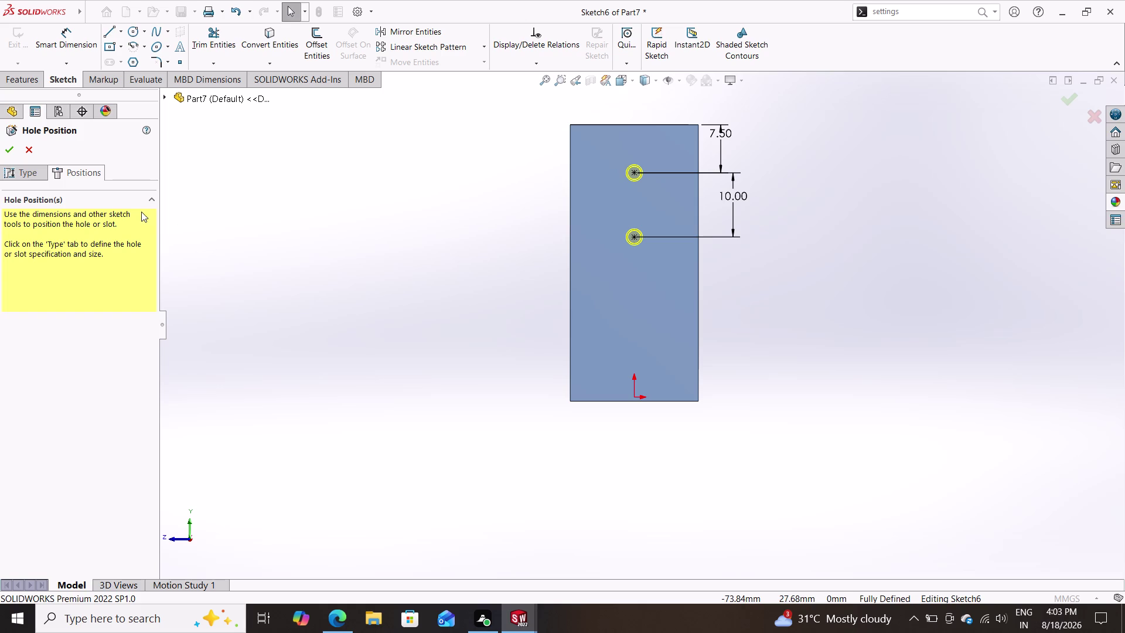
click(10, 147)
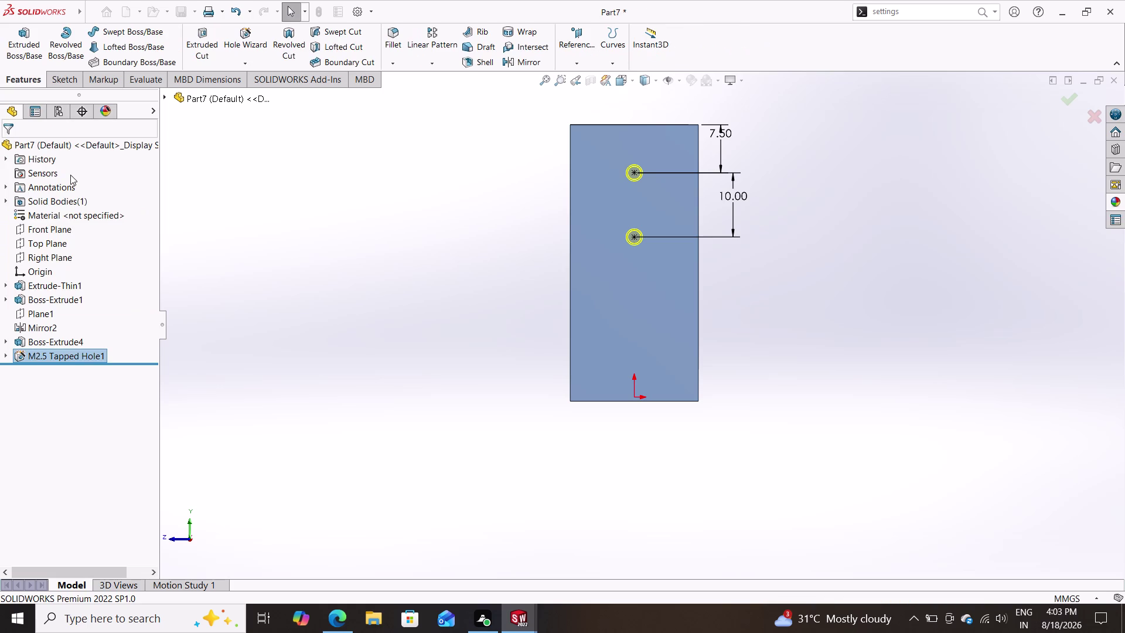
Orbit the bracket to inspect the new holes, then search commands for 'settings'.
middle_drag(431, 320, 491, 336)
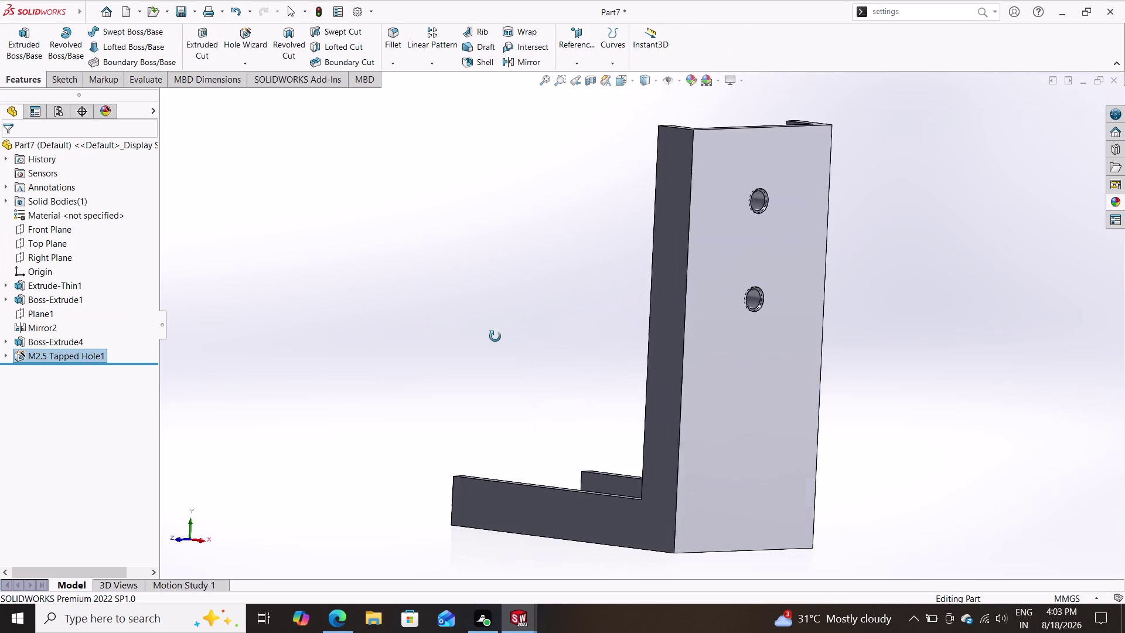
middle_drag(491, 336, 689, 380)
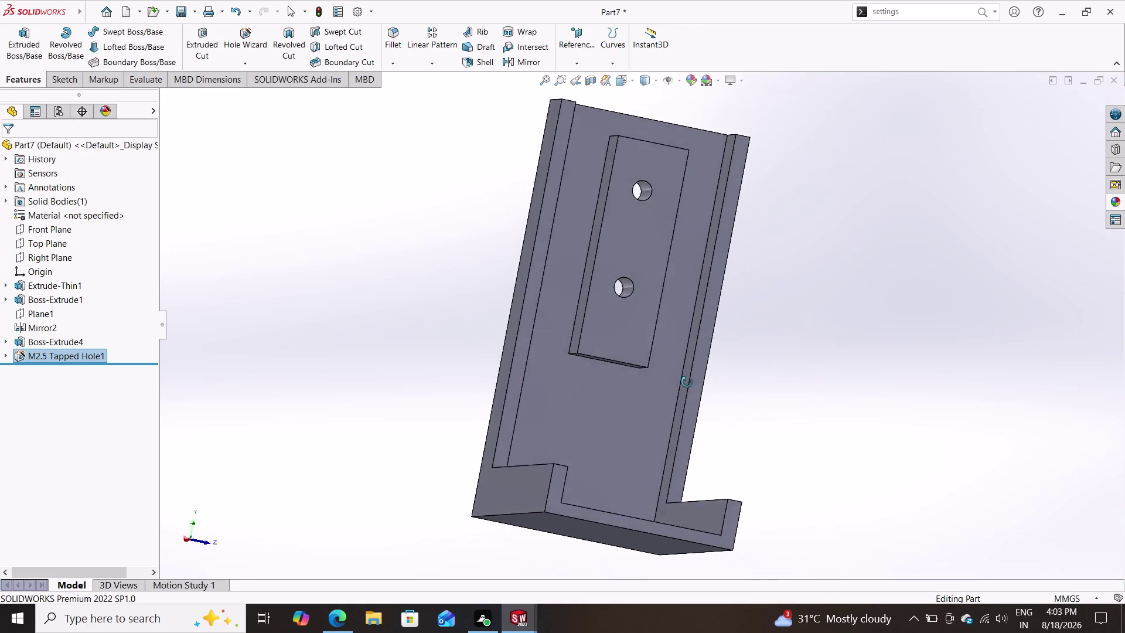
middle_drag(689, 381, 617, 374)
click(963, 12)
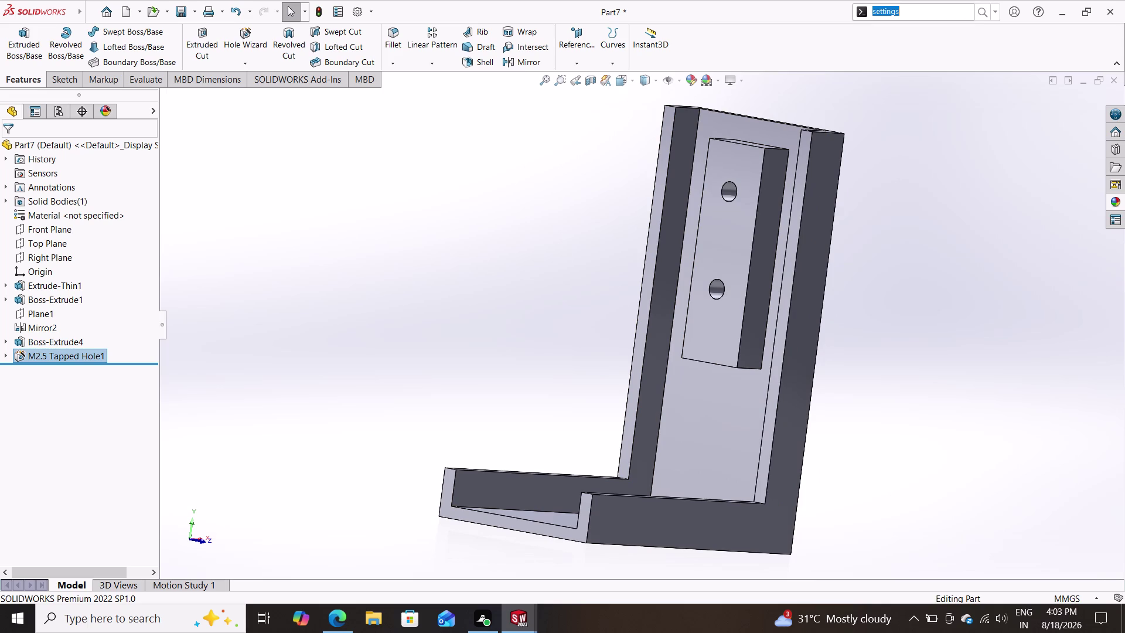
click(988, 10)
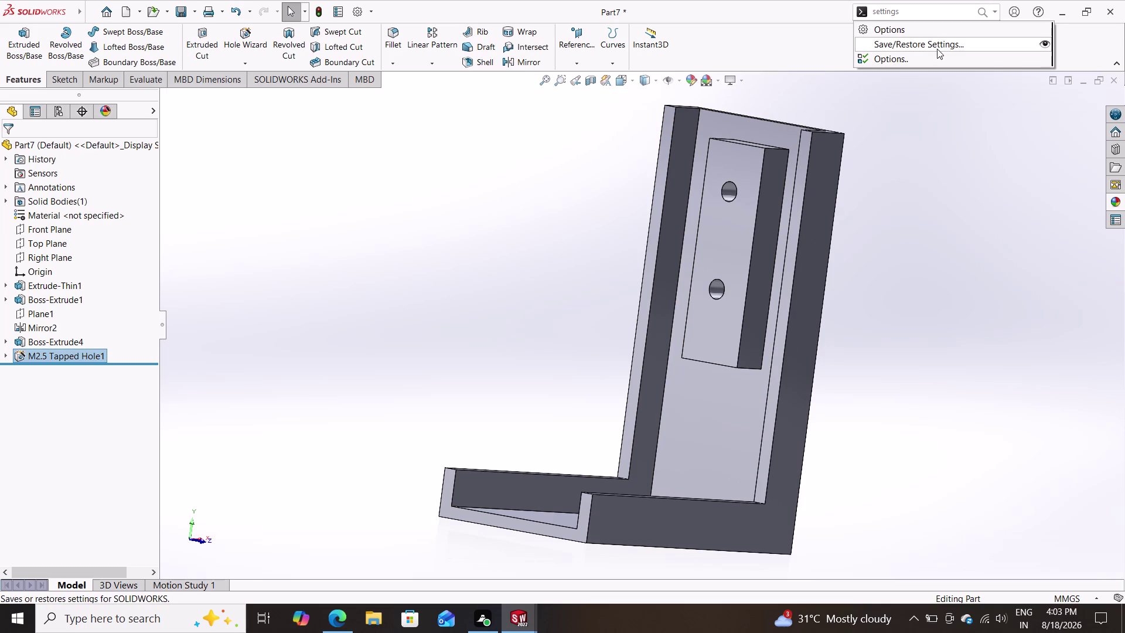
Enable Shaded cosmetic threads under Document Properties > Detailing.
click(938, 31)
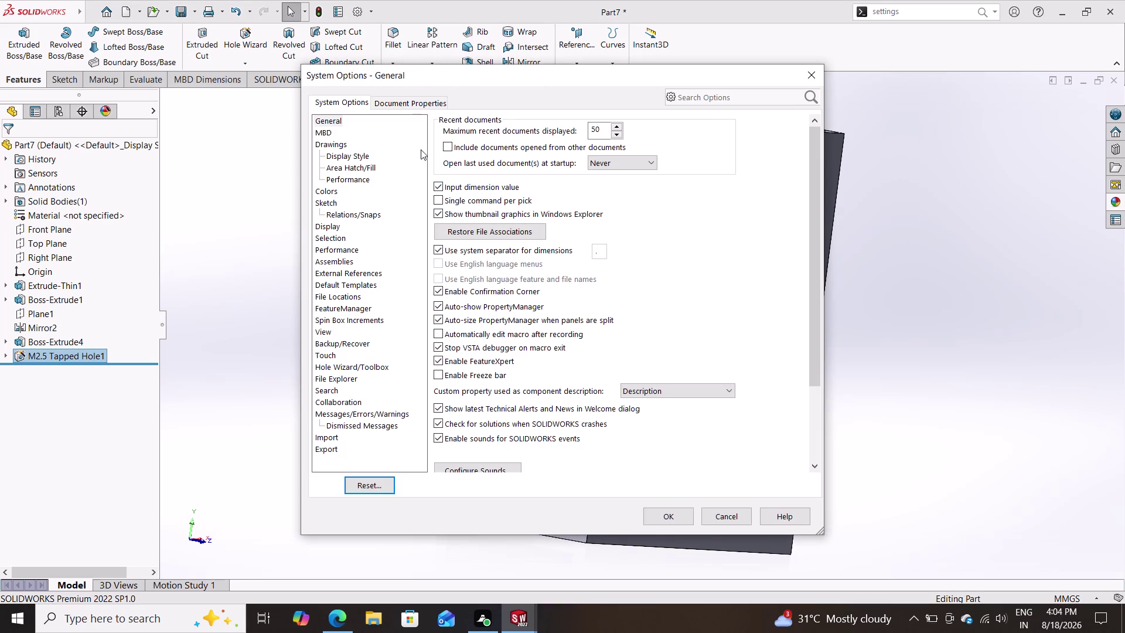
click(423, 104)
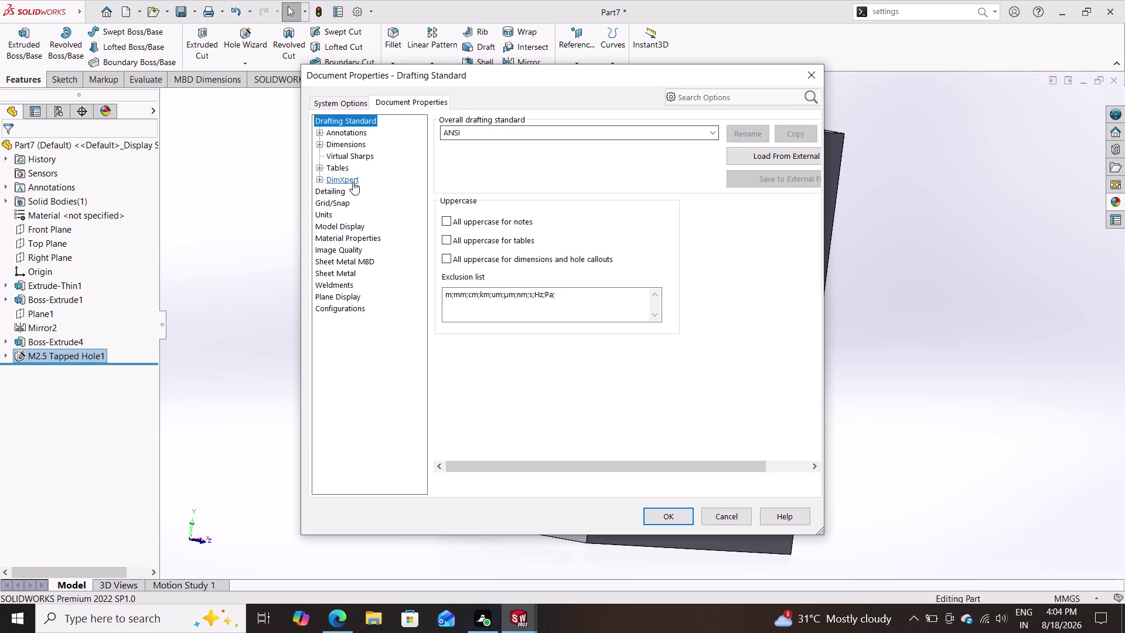
click(338, 190)
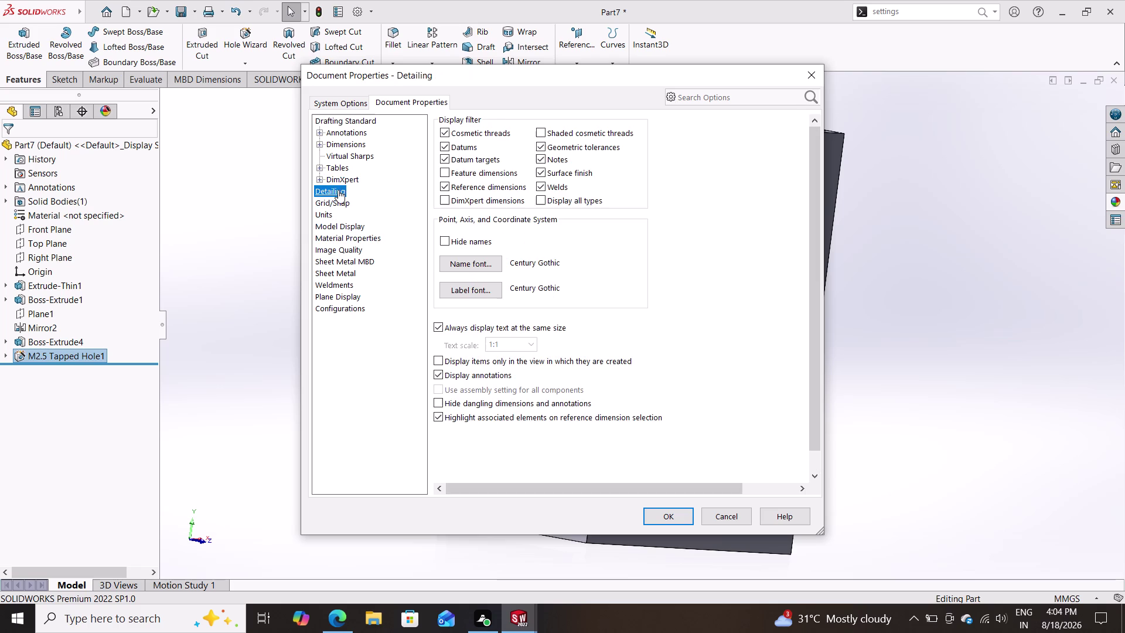
click(543, 129)
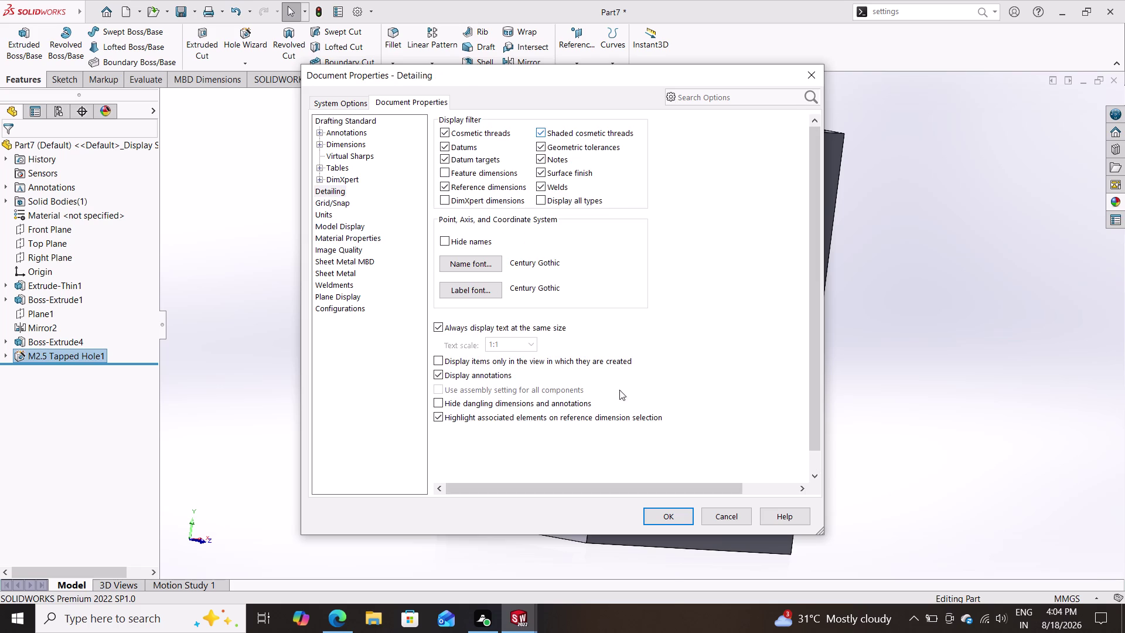
click(682, 514)
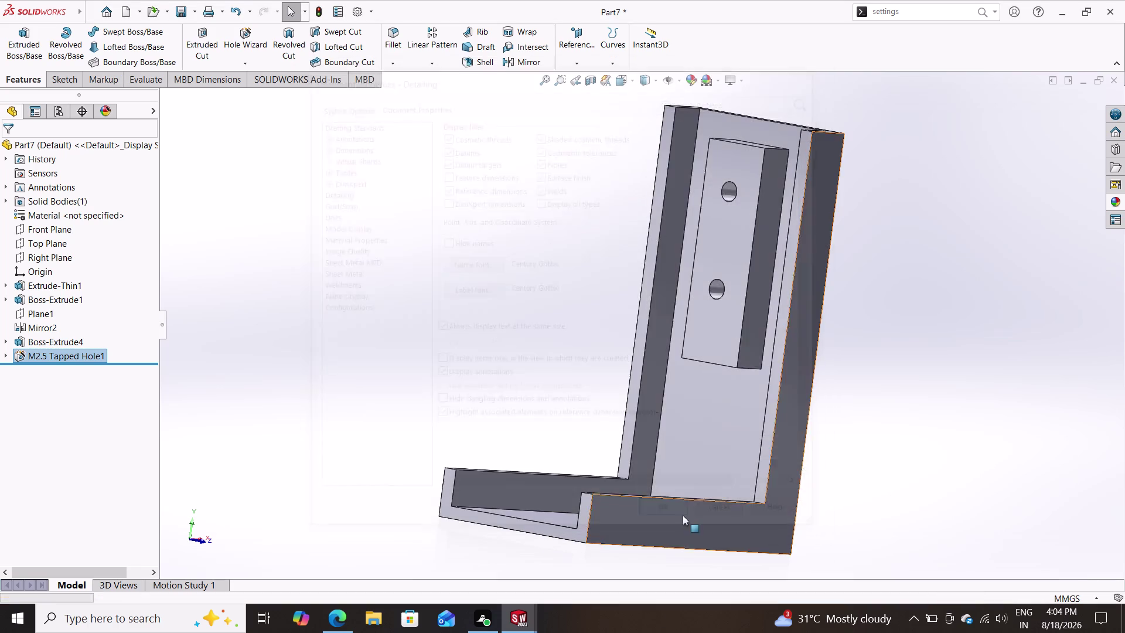
middle_drag(556, 340, 518, 348)
drag(542, 343, 522, 347)
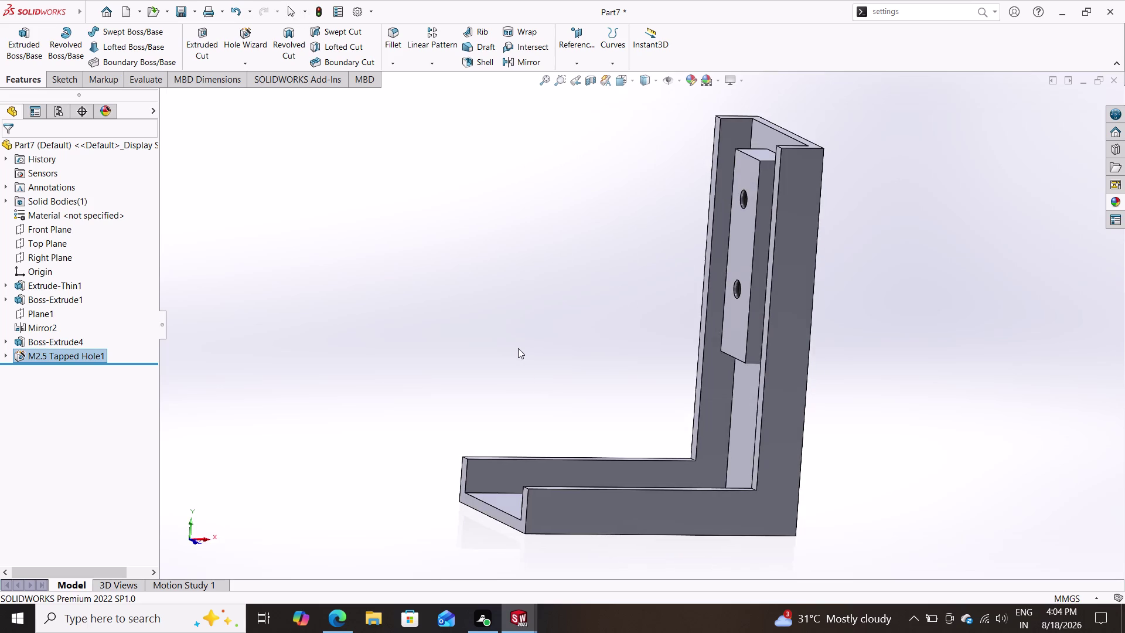
middle_drag(519, 347, 629, 379)
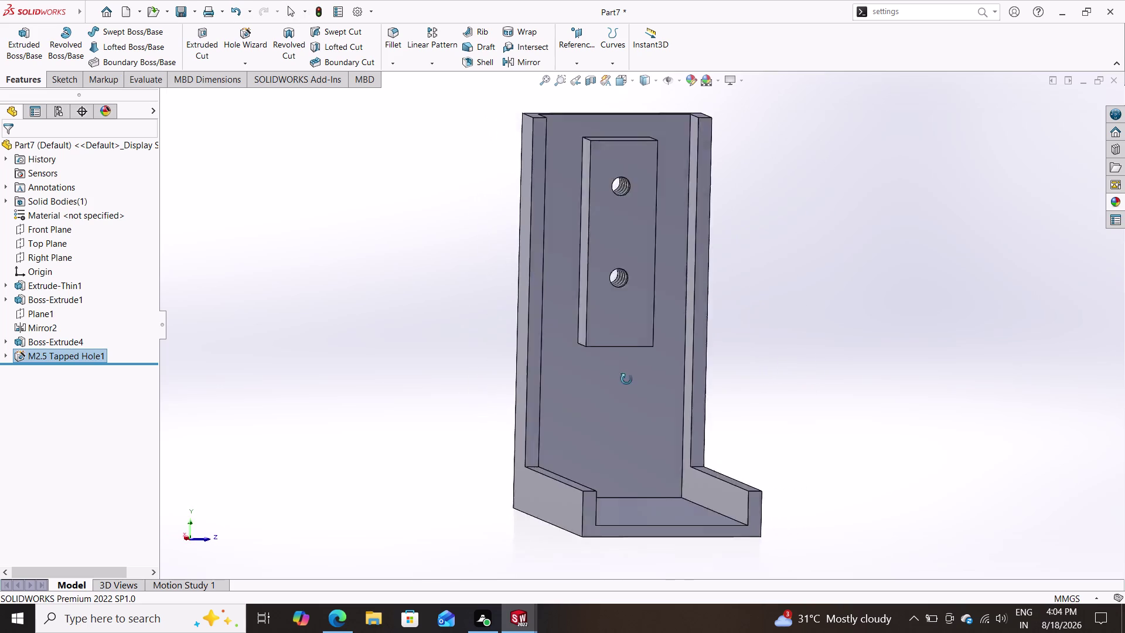
middle_drag(628, 379, 514, 379)
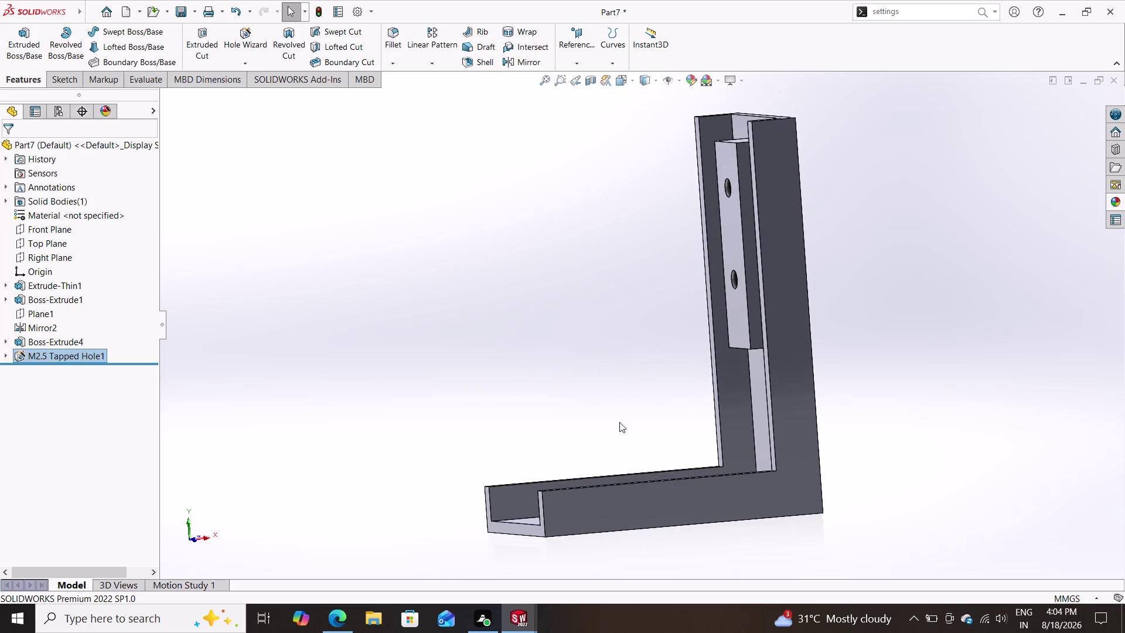
middle_drag(621, 410, 650, 416)
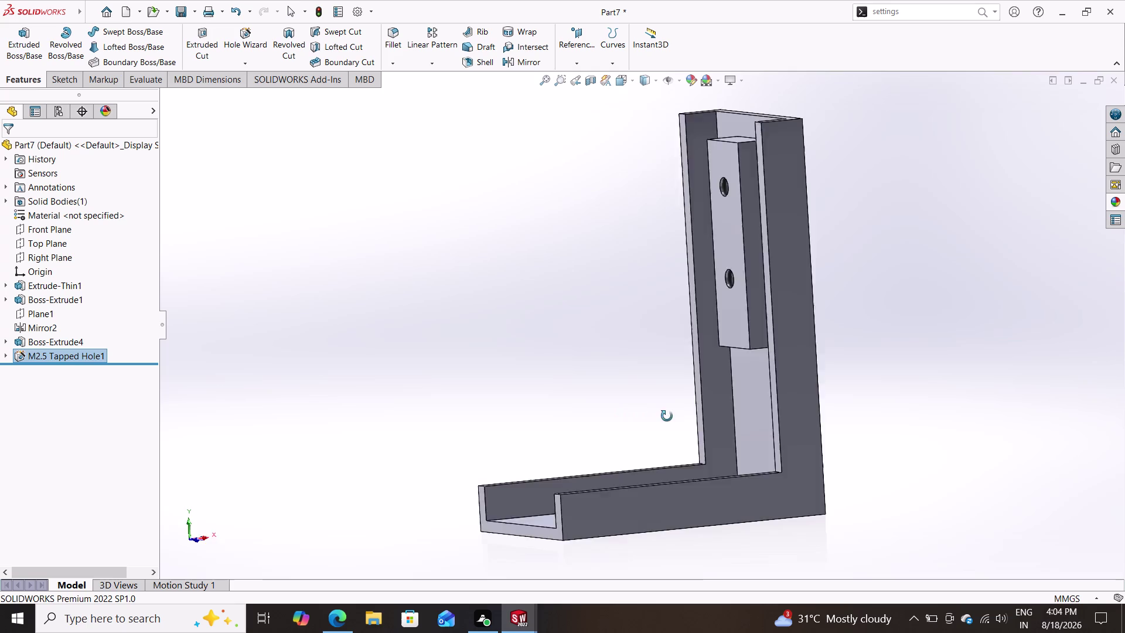
middle_drag(649, 416, 640, 427)
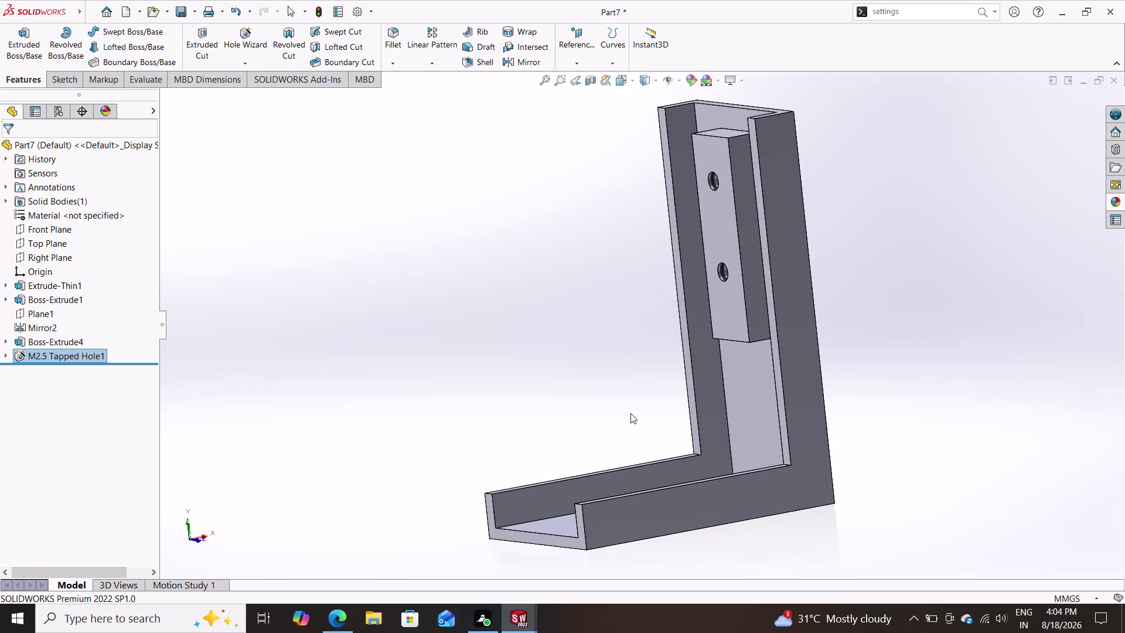
click(685, 507)
Start a sketch on the bracket's side face and switch the display to Hidden Lines Visible.
click(734, 472)
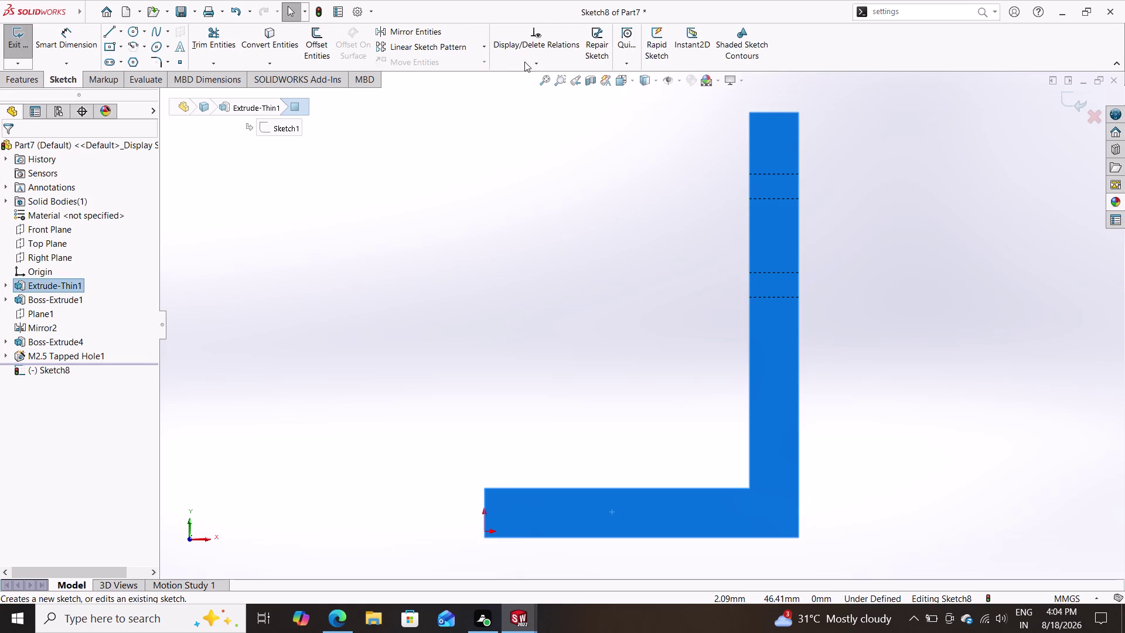
click(658, 78)
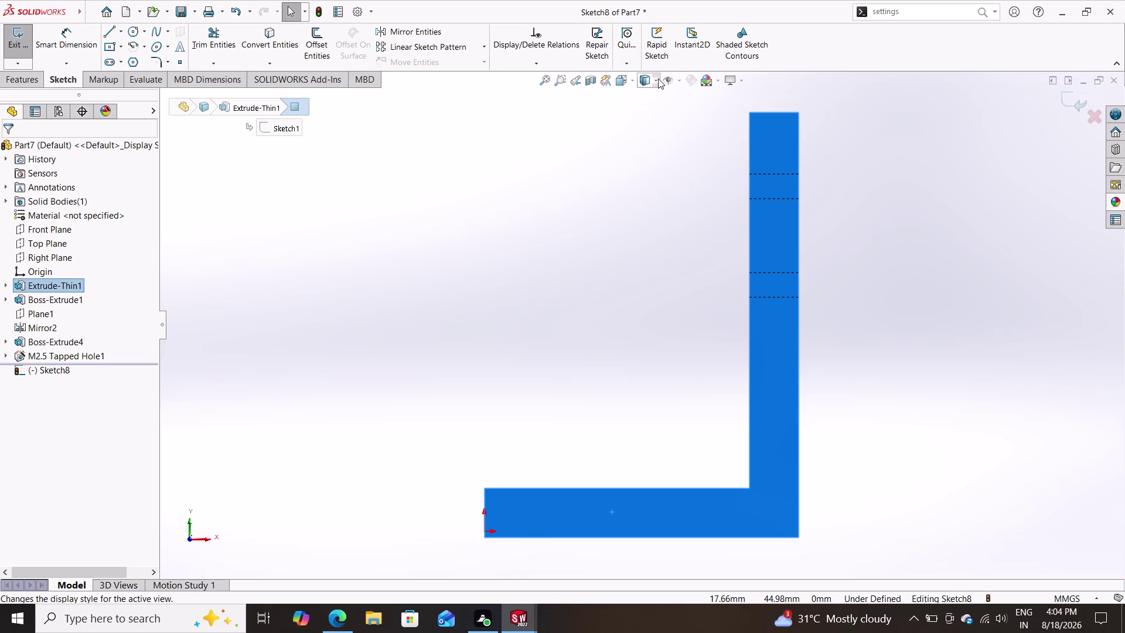
click(646, 129)
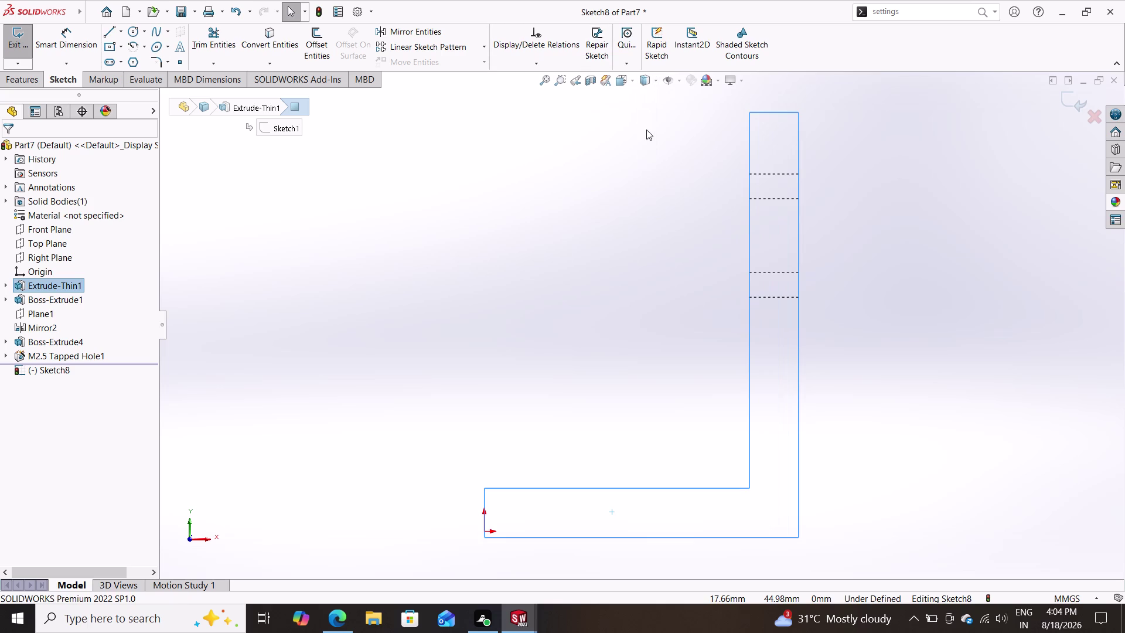
click(656, 84)
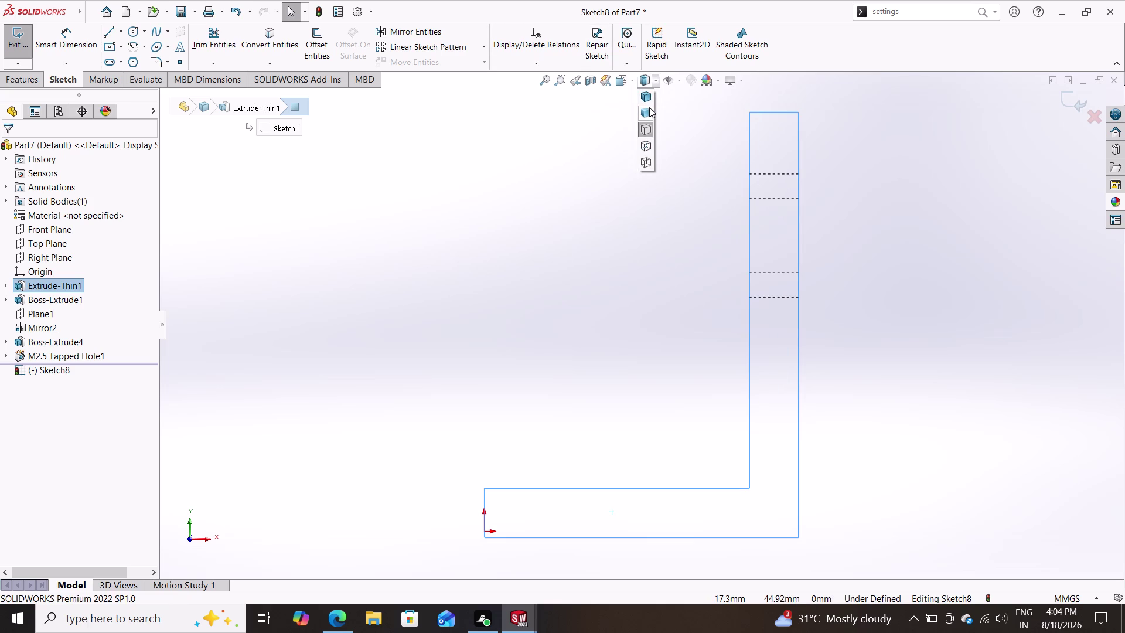
click(648, 109)
click(654, 85)
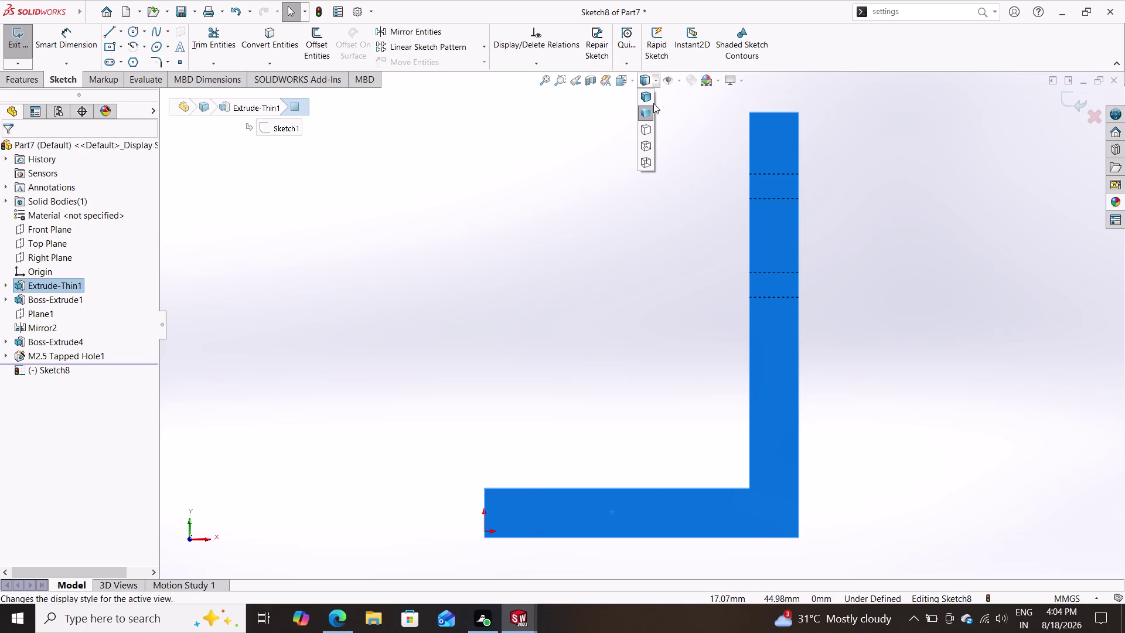
click(643, 145)
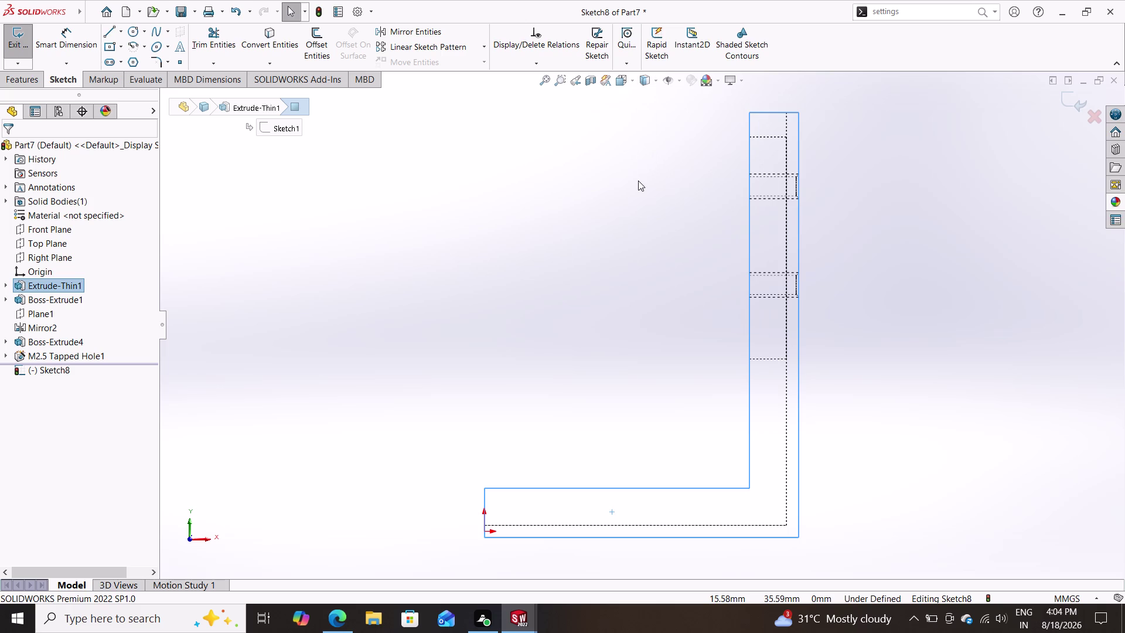
Convert the face's L outline and the inner vertical wall edge into the sketch.
click(267, 37)
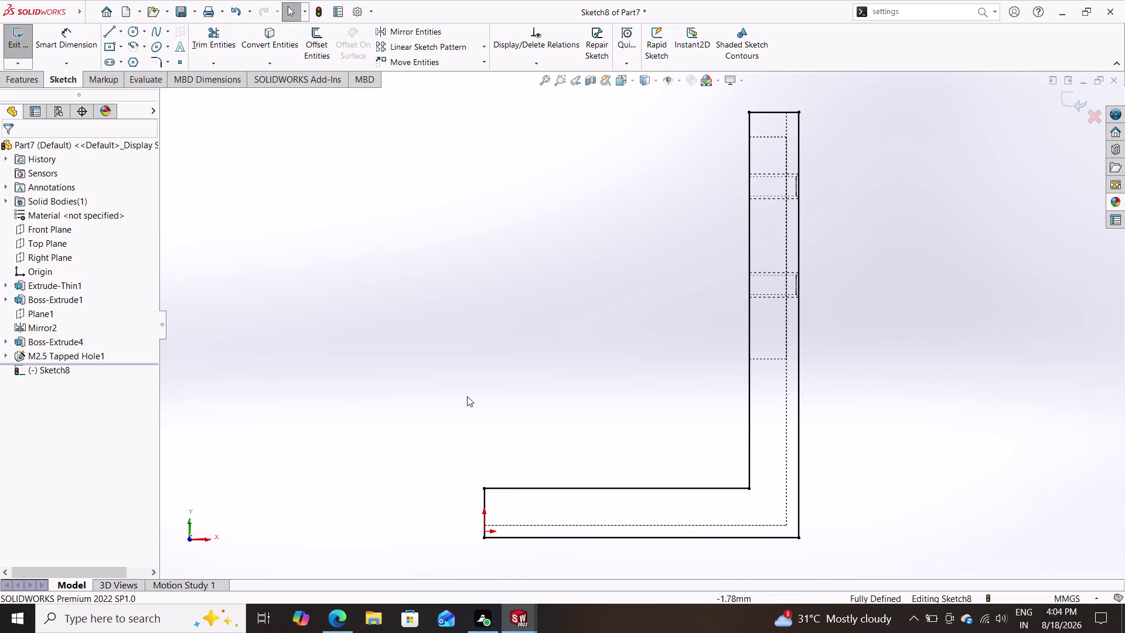
click(558, 525)
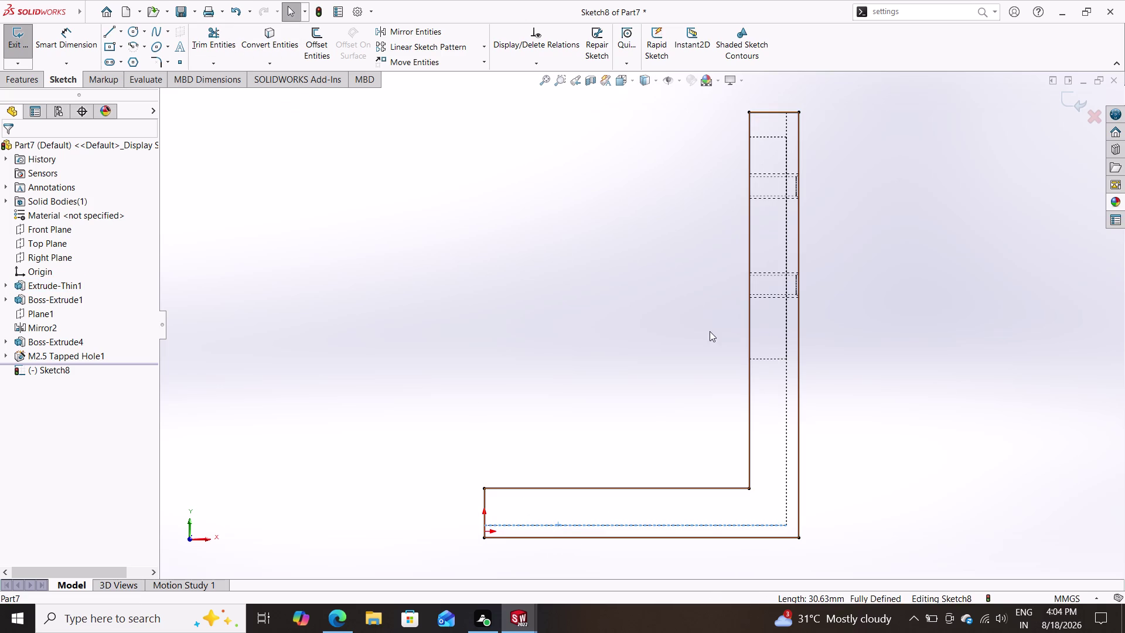
click(786, 232)
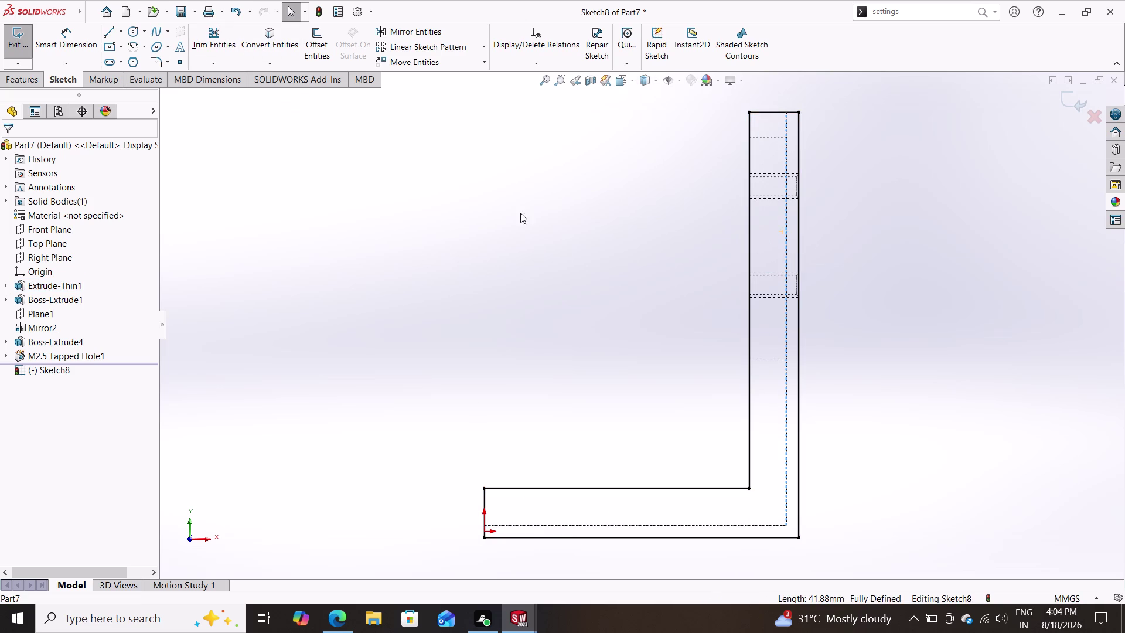
click(276, 36)
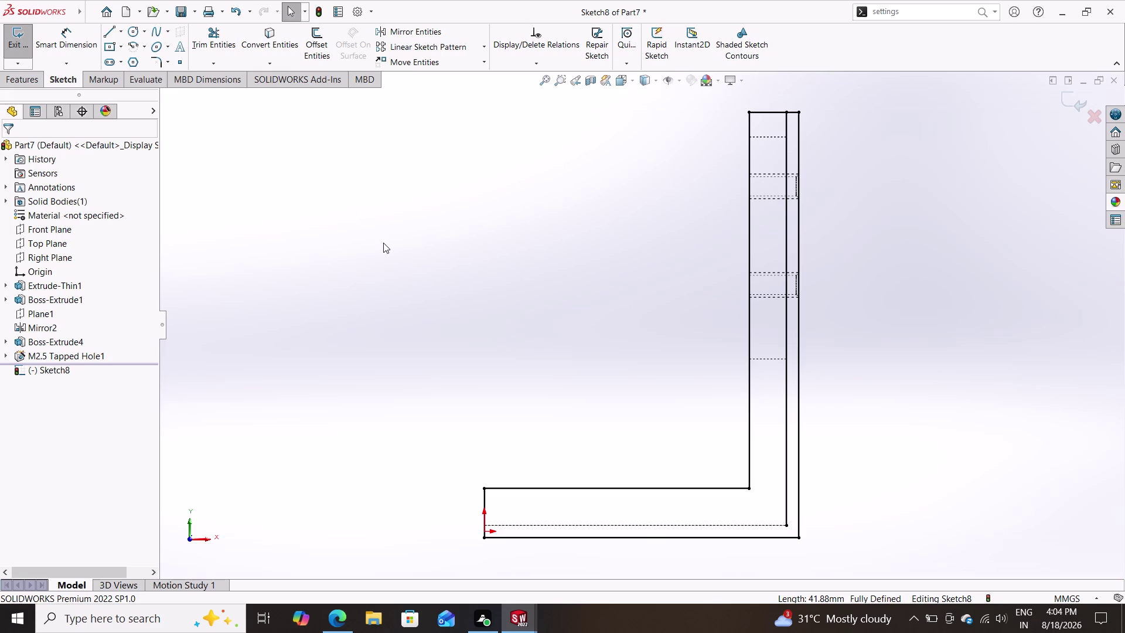
double_click(263, 32)
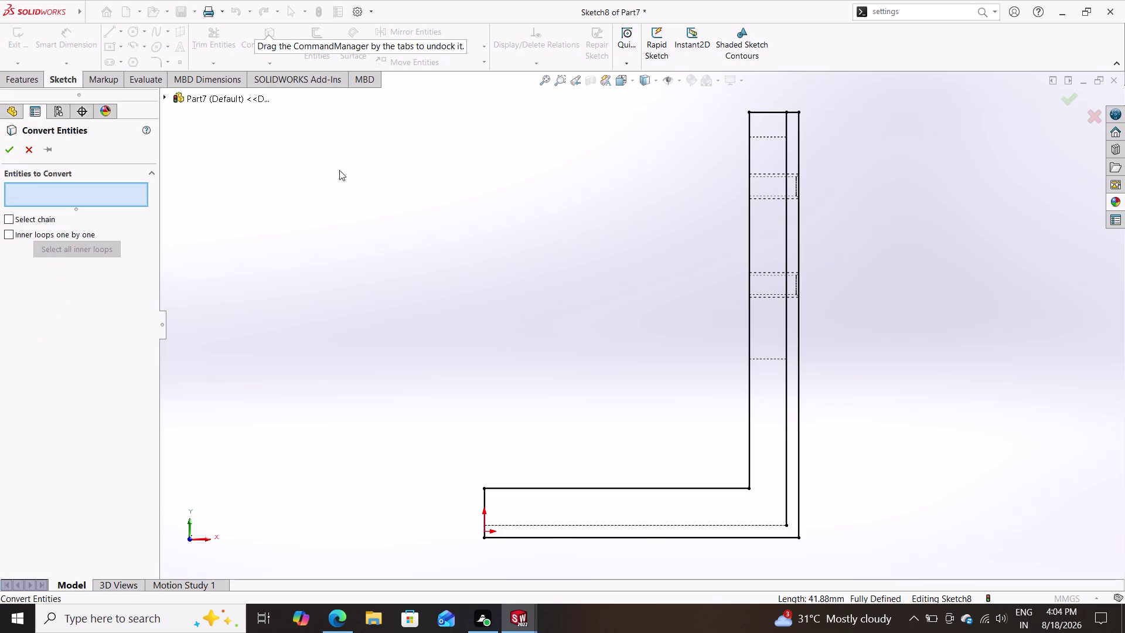
Convert the inner bottom edge into Sketch8 and return the part to a shaded display.
click(559, 523)
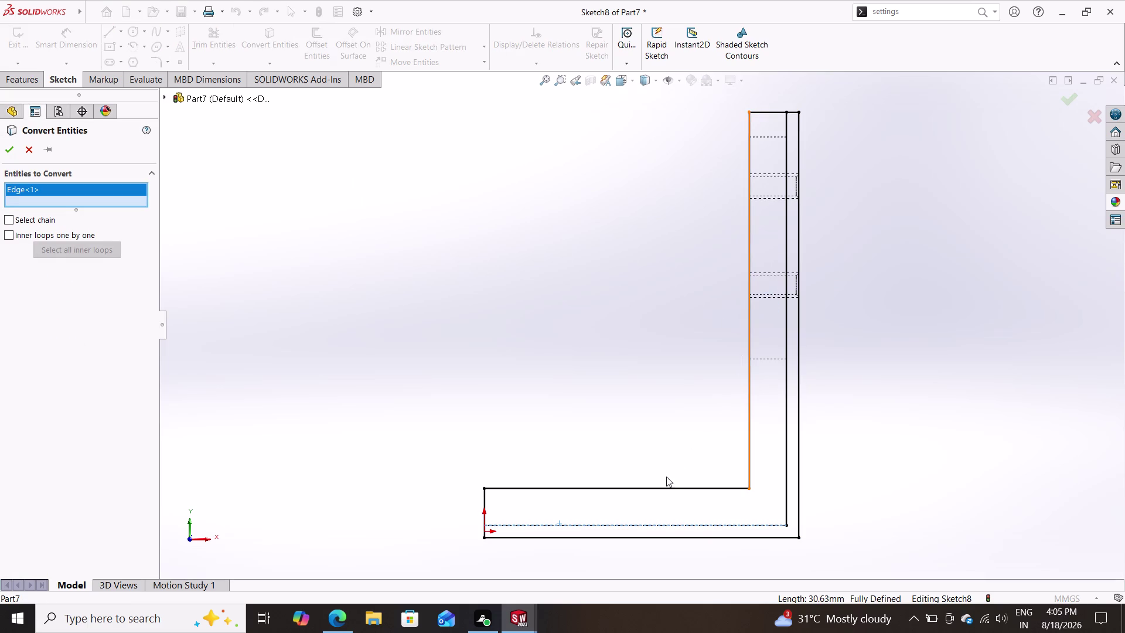
click(600, 523)
click(599, 523)
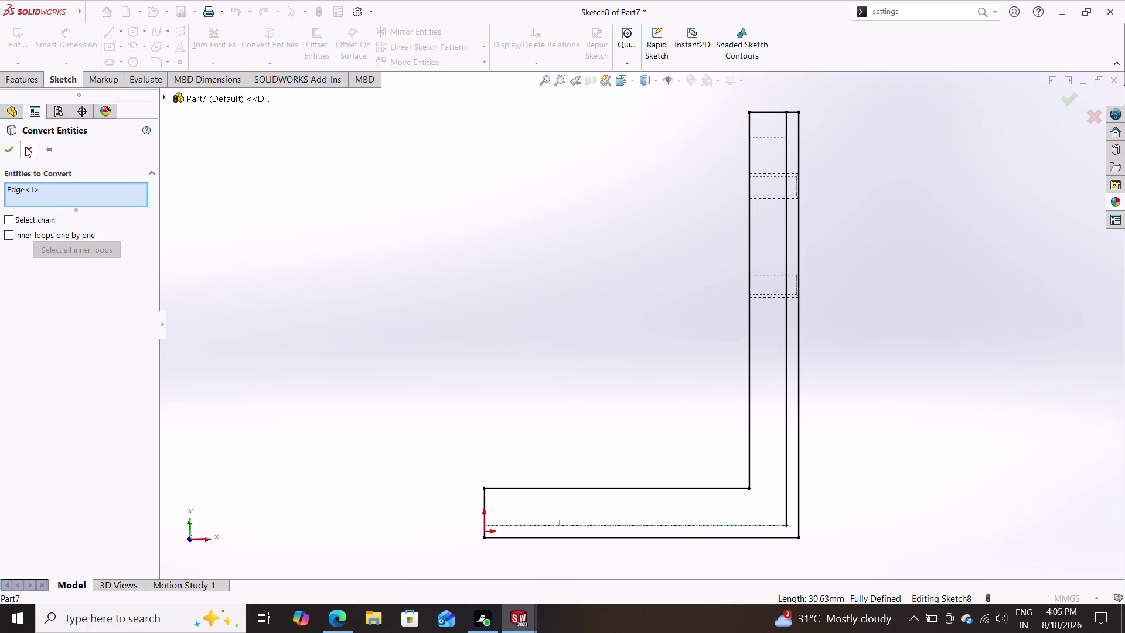
click(13, 153)
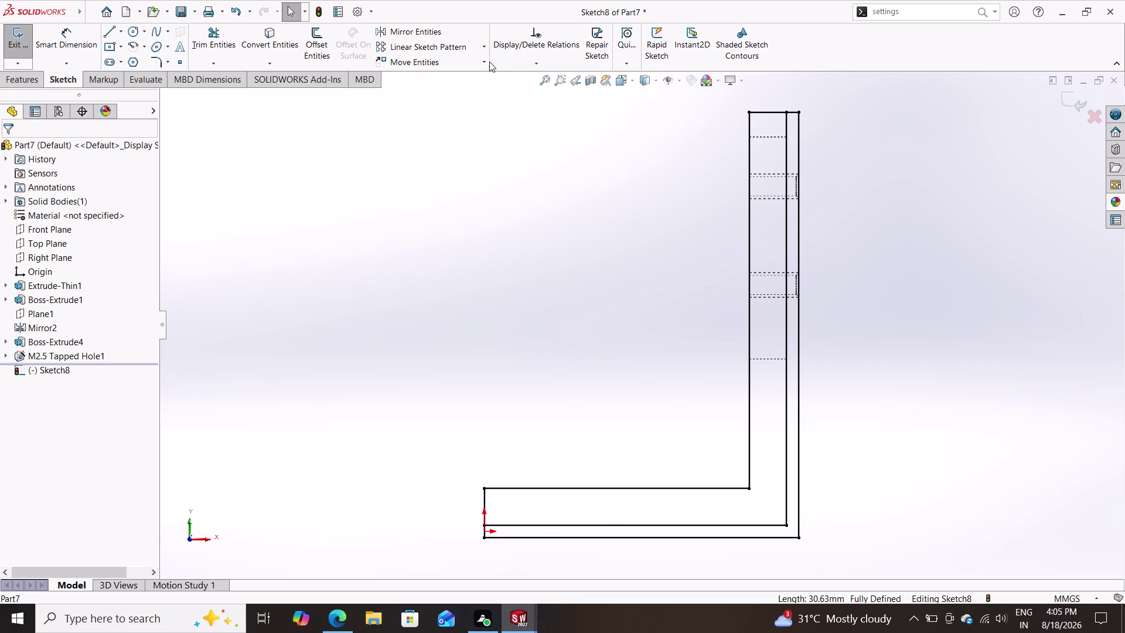
click(653, 81)
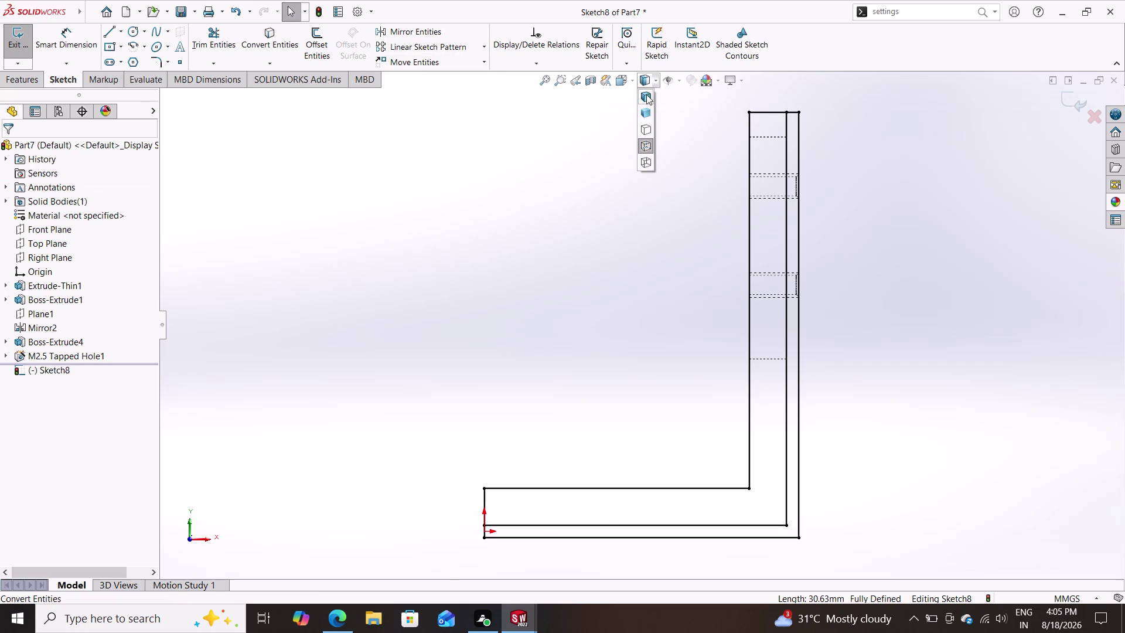
click(645, 94)
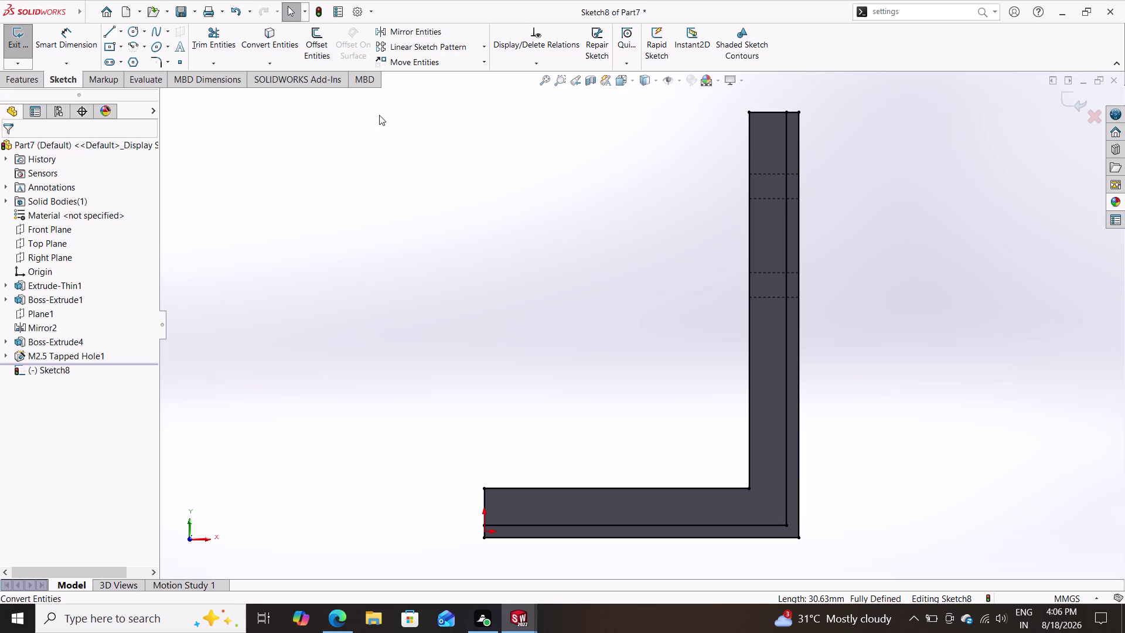
Start another Convert Entities operation for Sketch8.
click(265, 38)
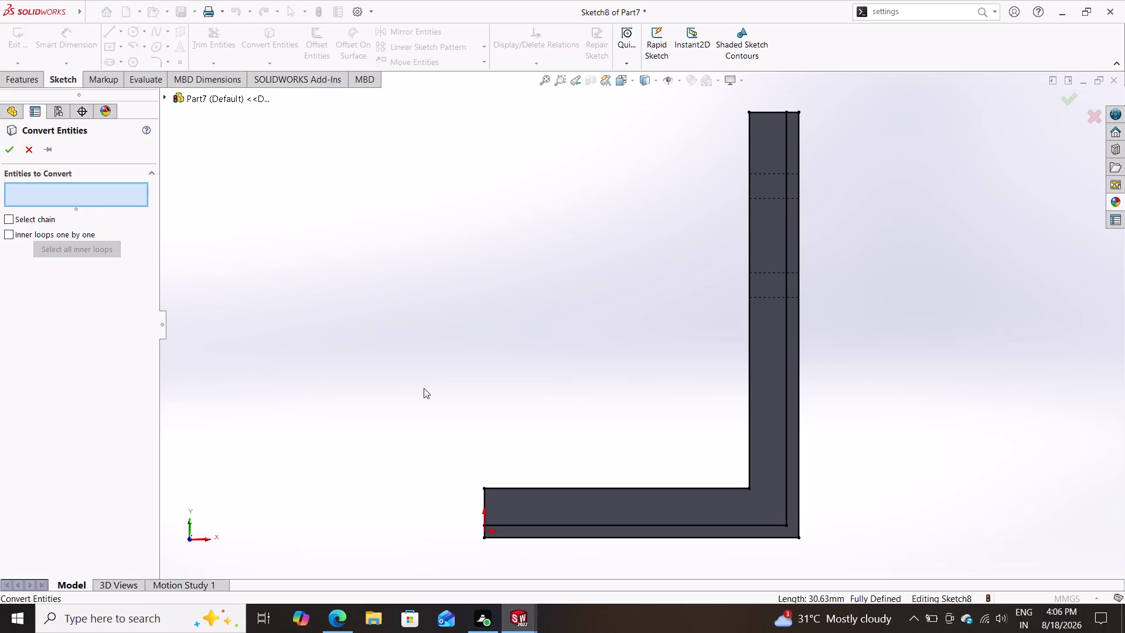
Pick the bracket's side-face edges for conversion into Sketch8 and confirm.
click(484, 498)
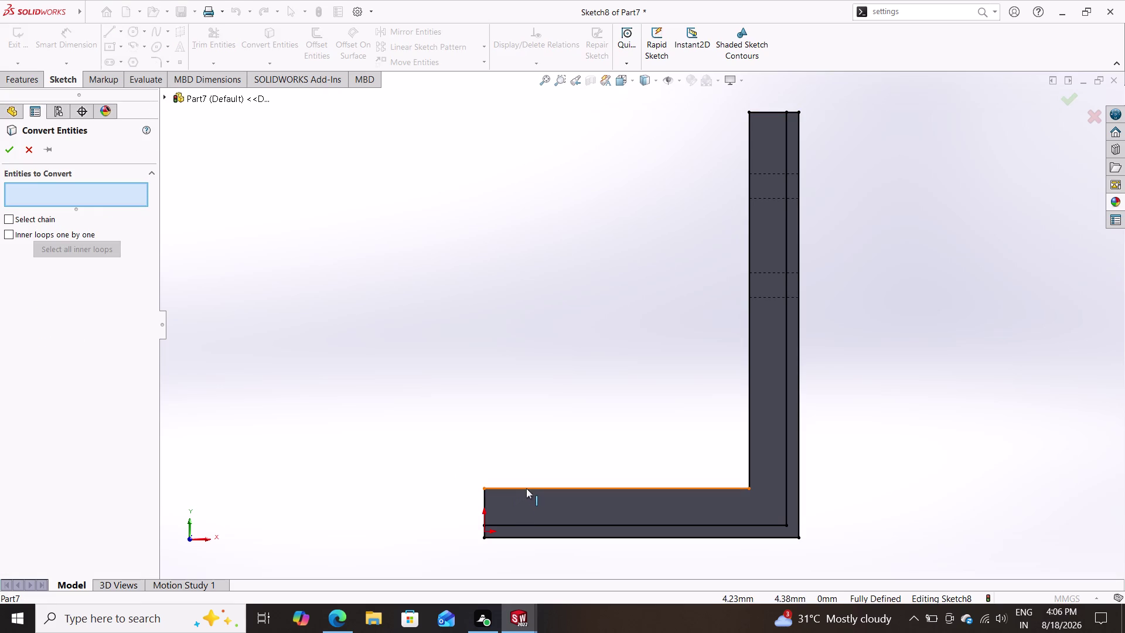
click(527, 488)
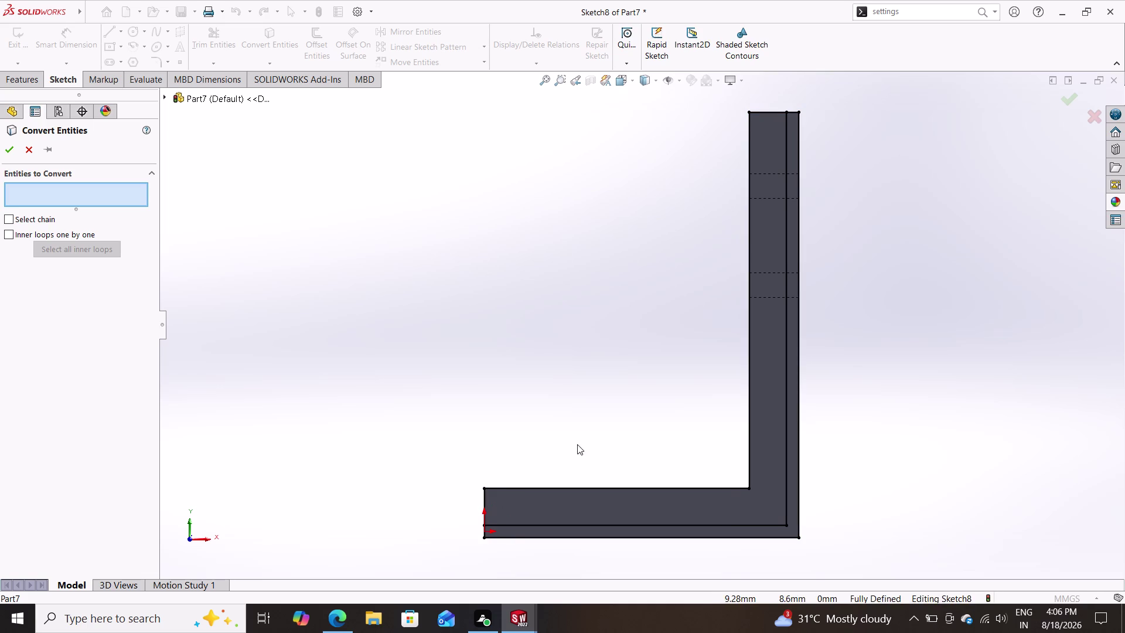
click(748, 255)
click(763, 112)
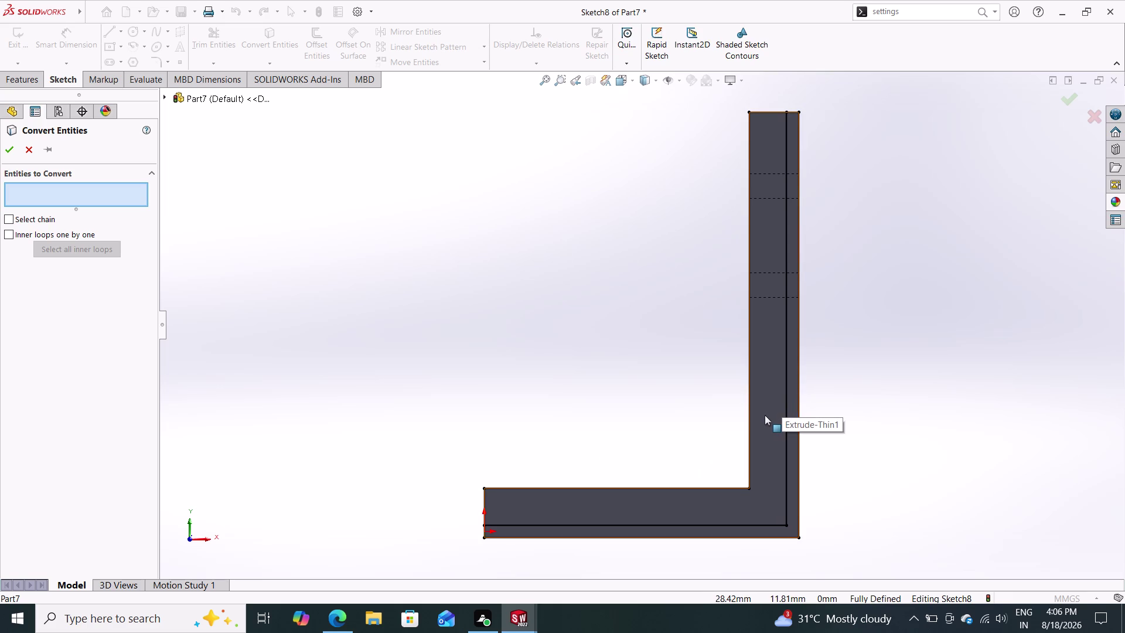
click(676, 538)
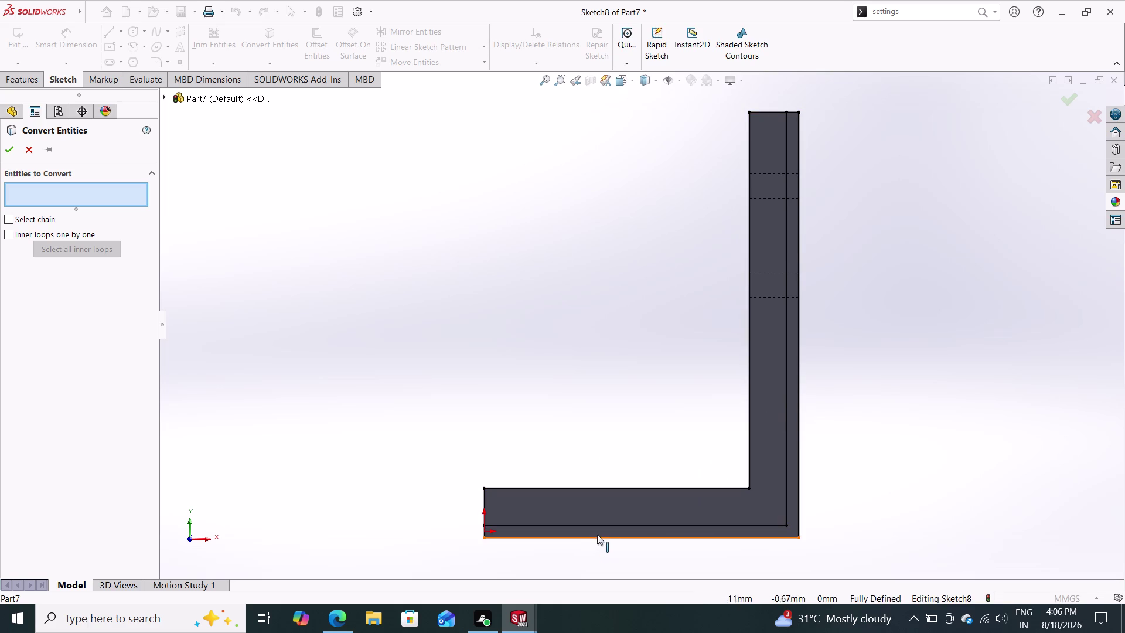
click(597, 536)
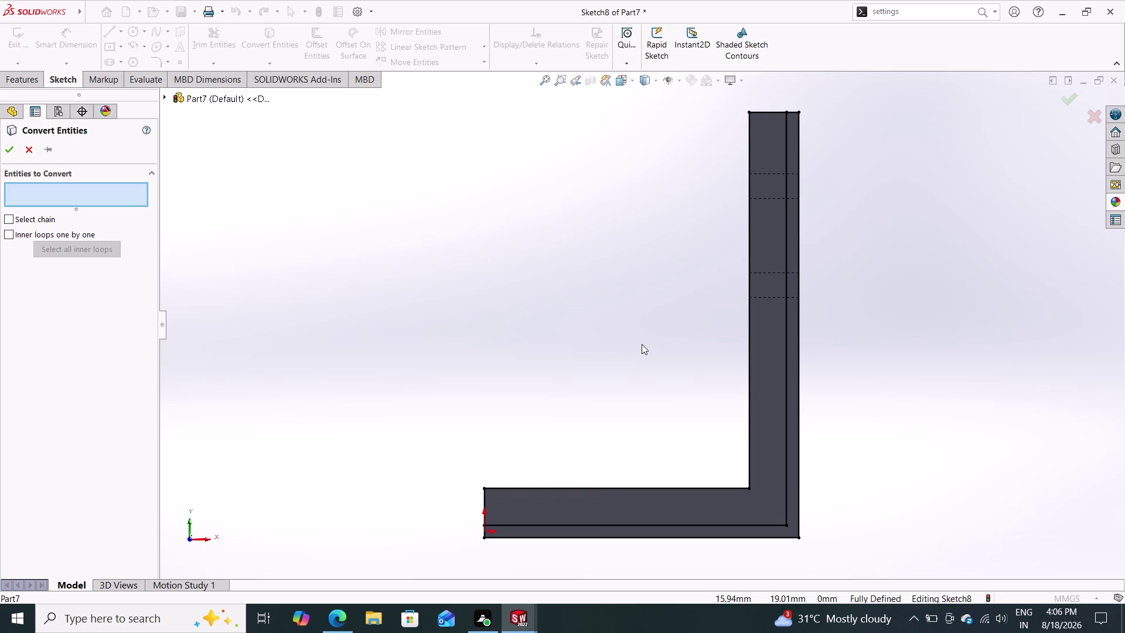
click(799, 357)
click(10, 146)
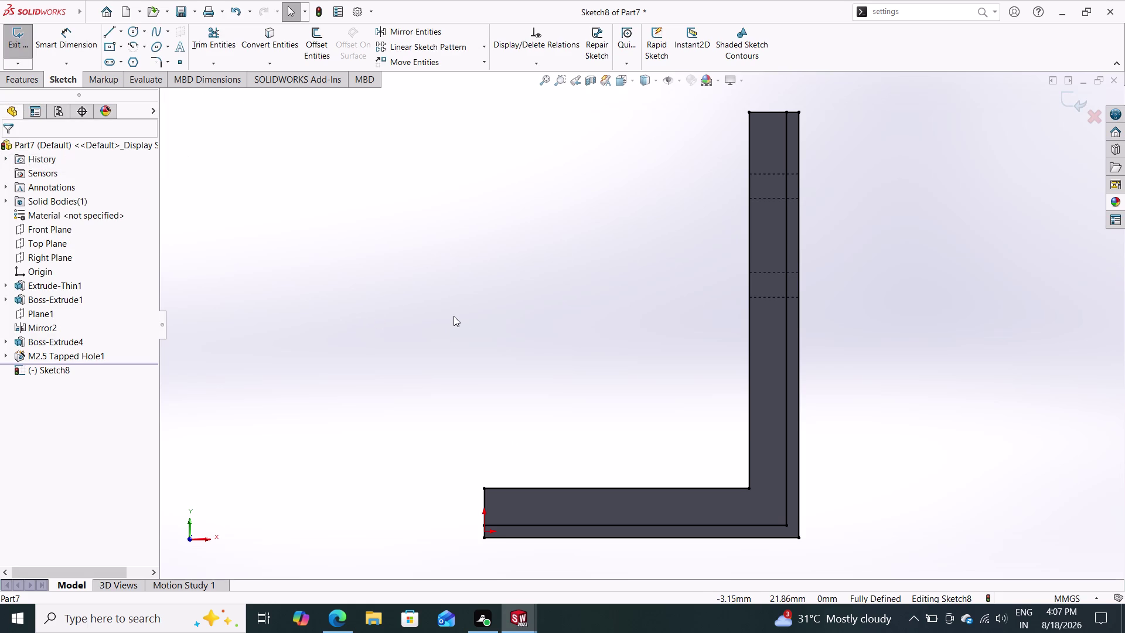
click(655, 80)
Show the model as outlines only and check Sketch8's 5 mm top line.
click(648, 127)
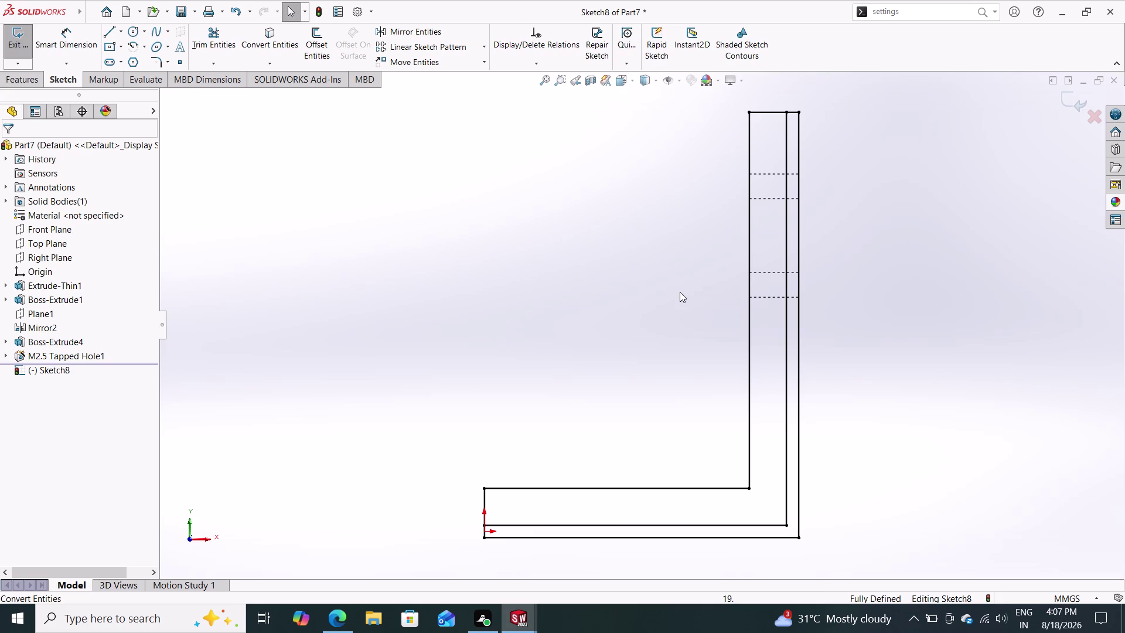
click(800, 233)
key(Delete)
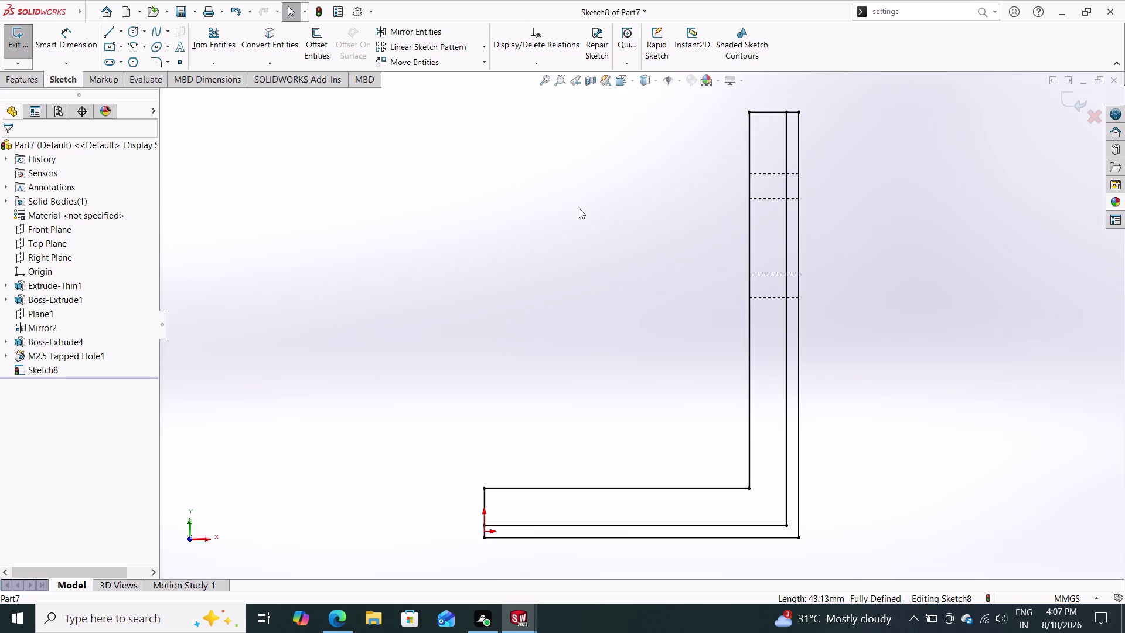
click(763, 110)
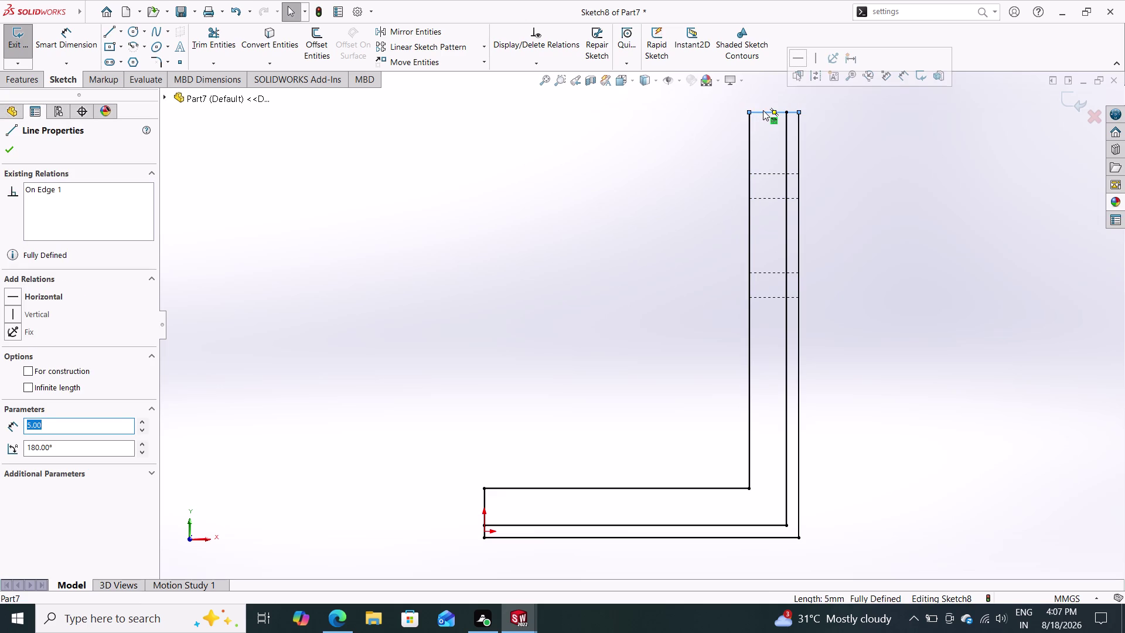
key(Delete)
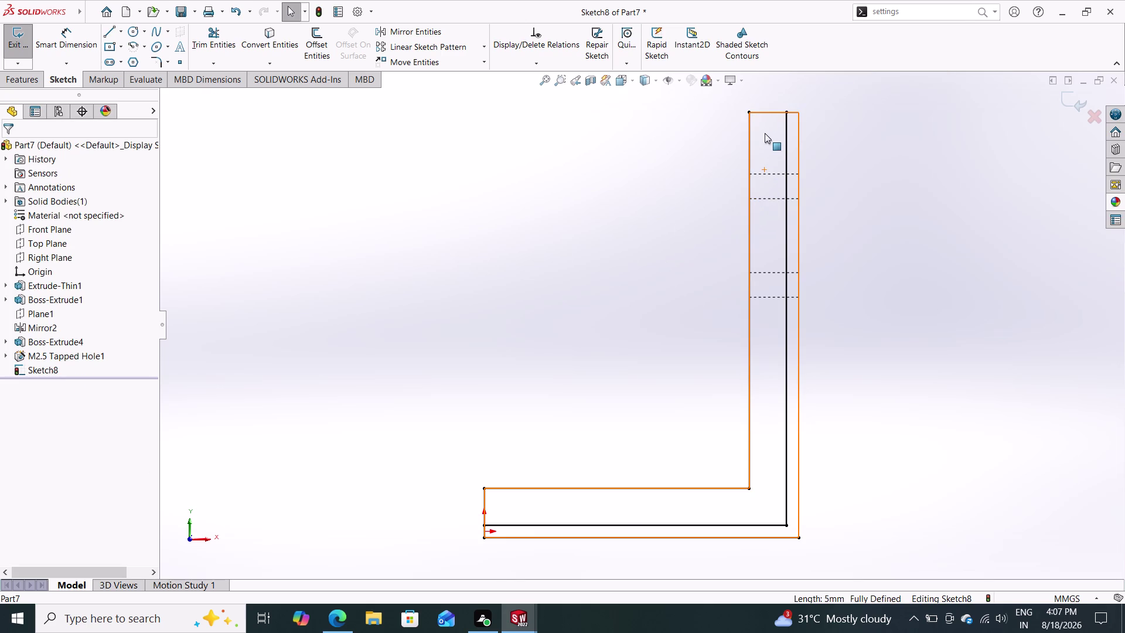
click(765, 111)
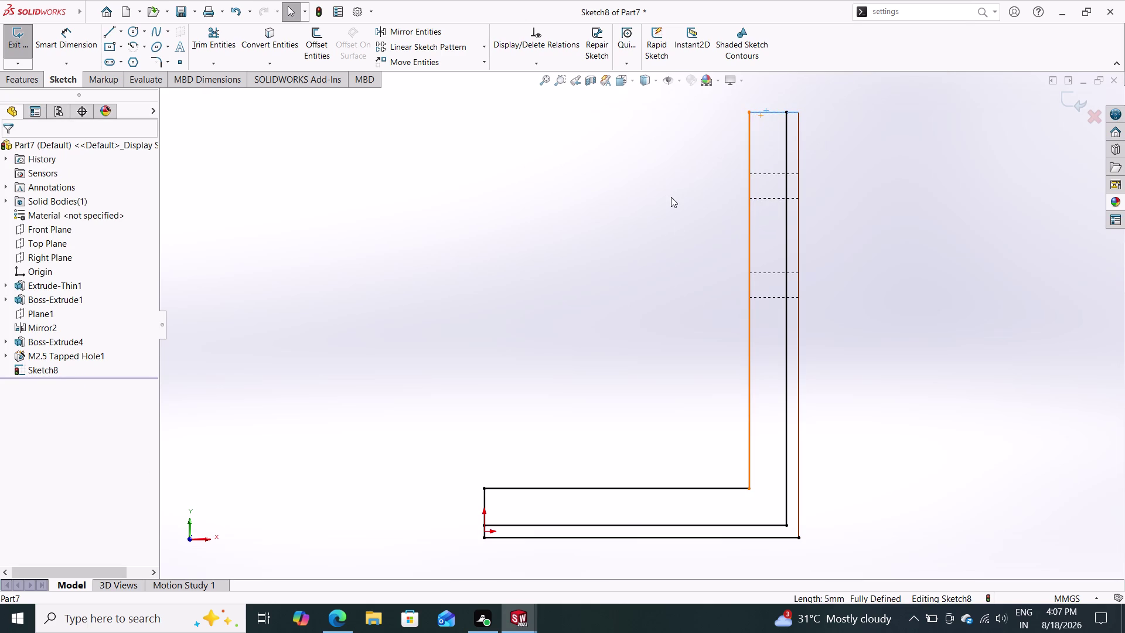
key(Escape)
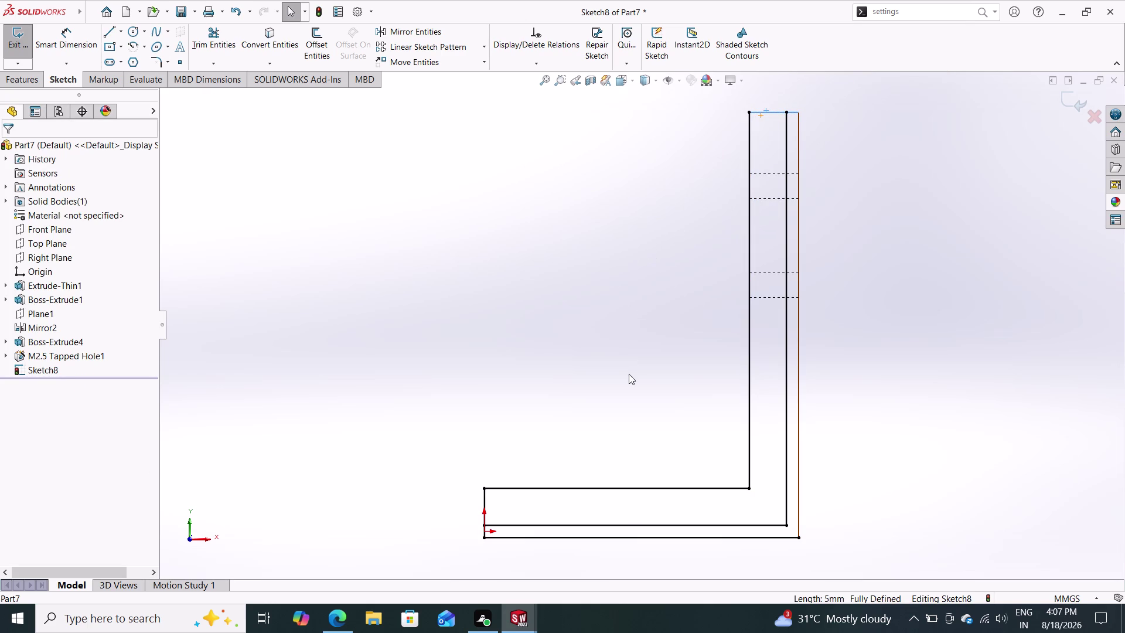
click(614, 489)
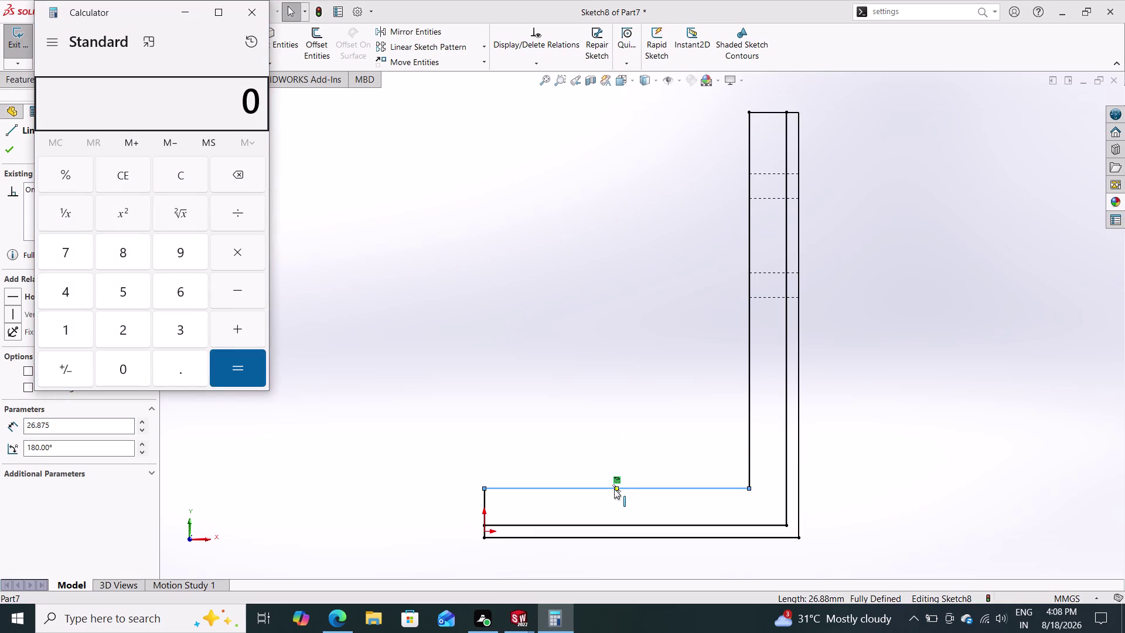
click(253, 18)
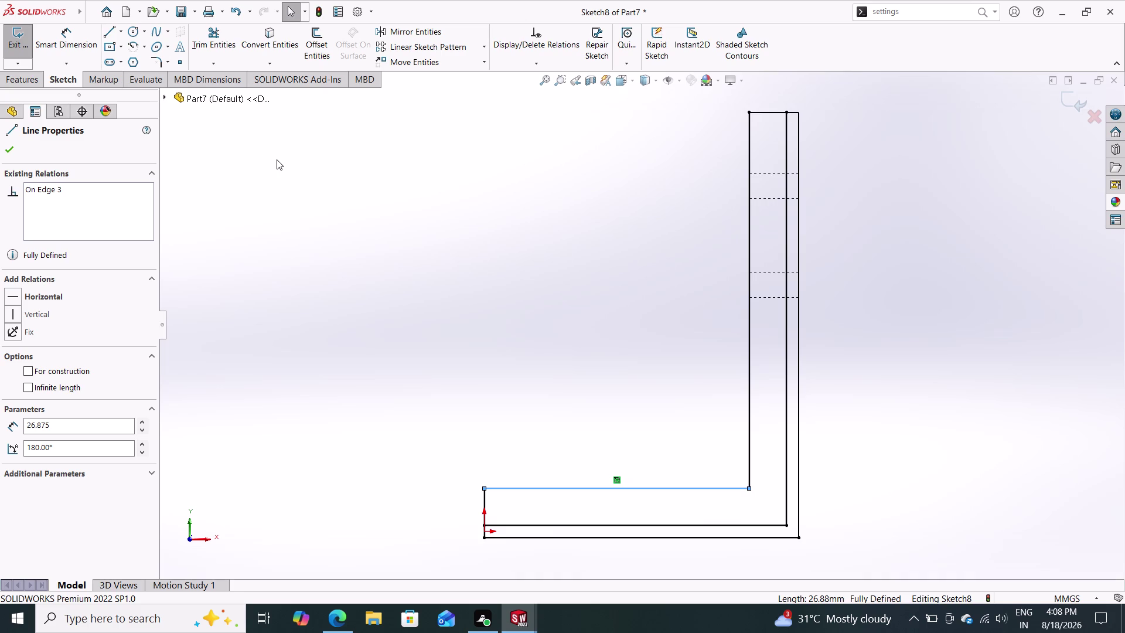
click(762, 112)
key(Delete)
click(751, 131)
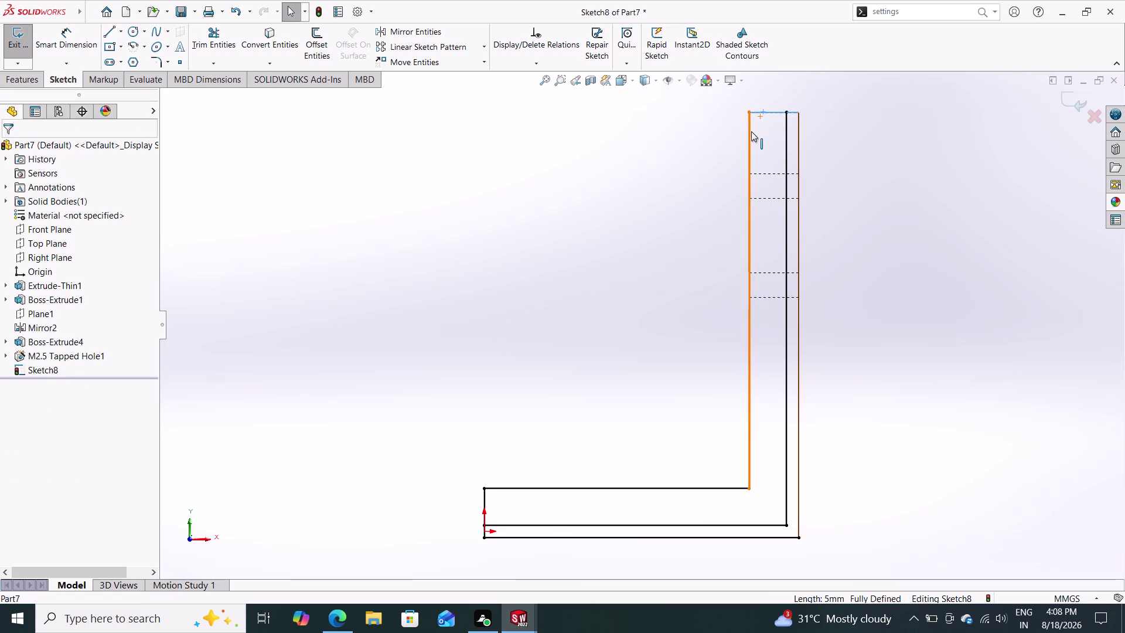
key(Delete)
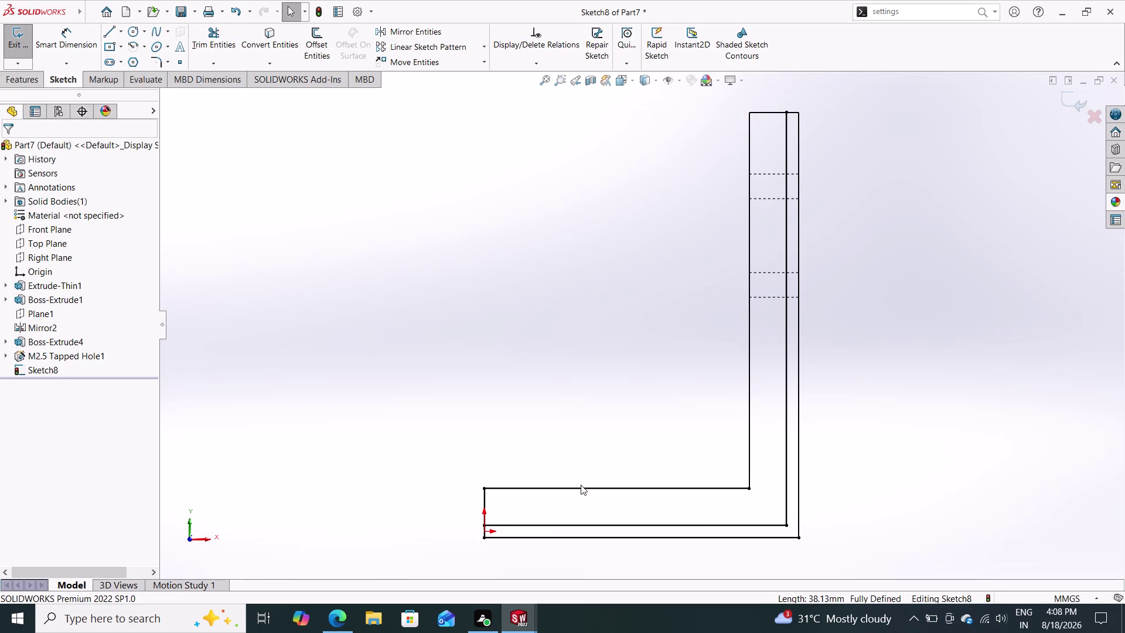
click(581, 486)
key(Delete)
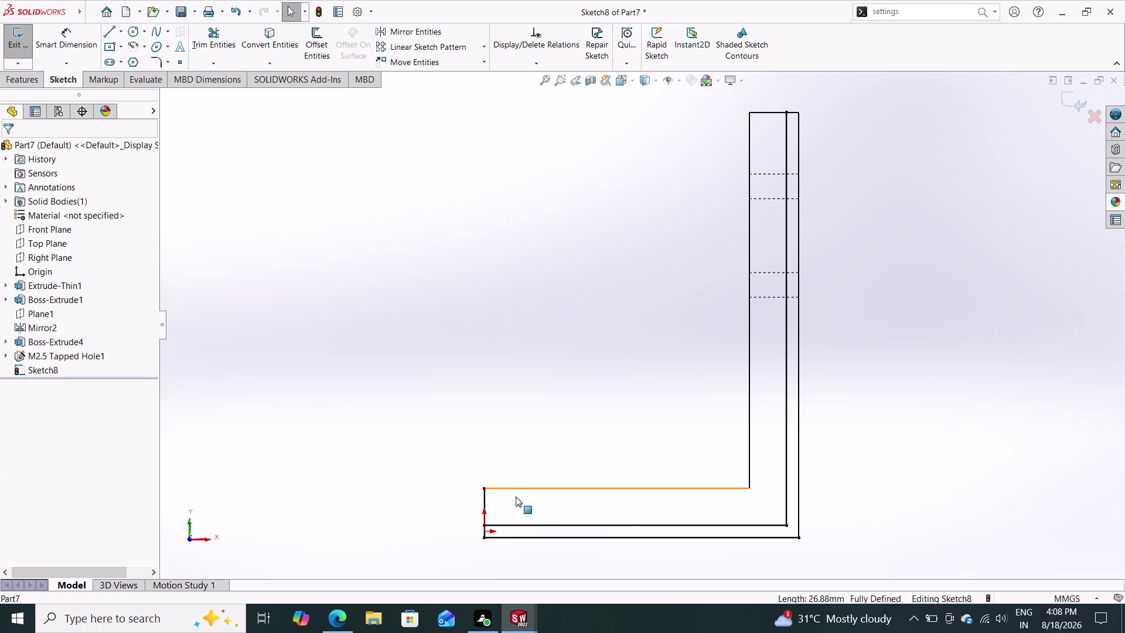
click(482, 495)
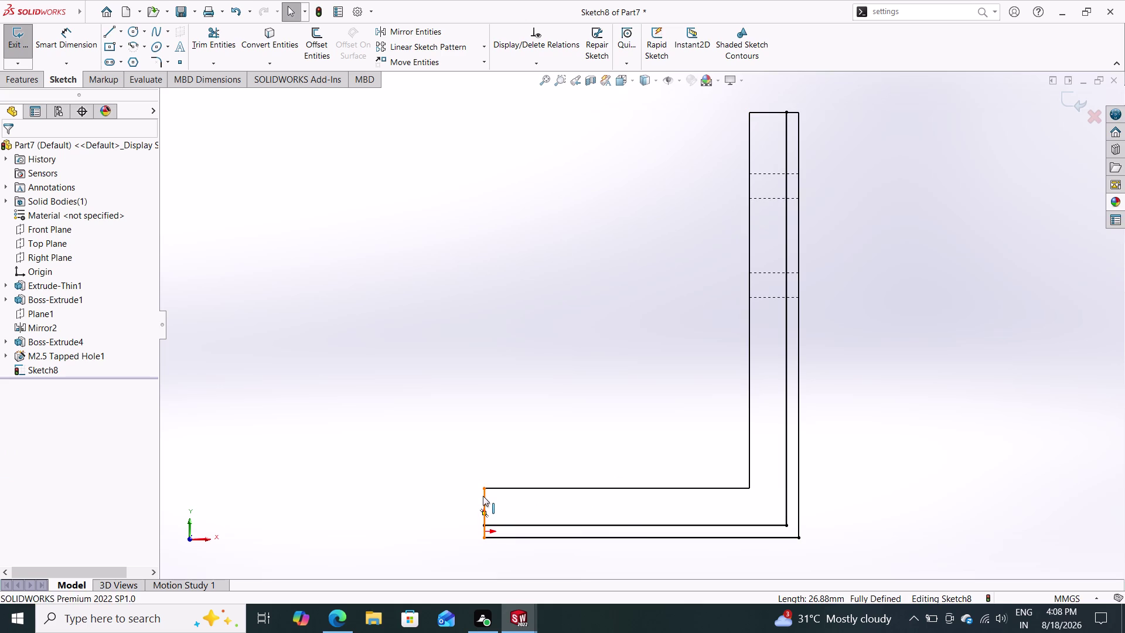
key(Delete)
Draw a diagonal line from the flange's inner edge to the inner upright near its top.
click(526, 535)
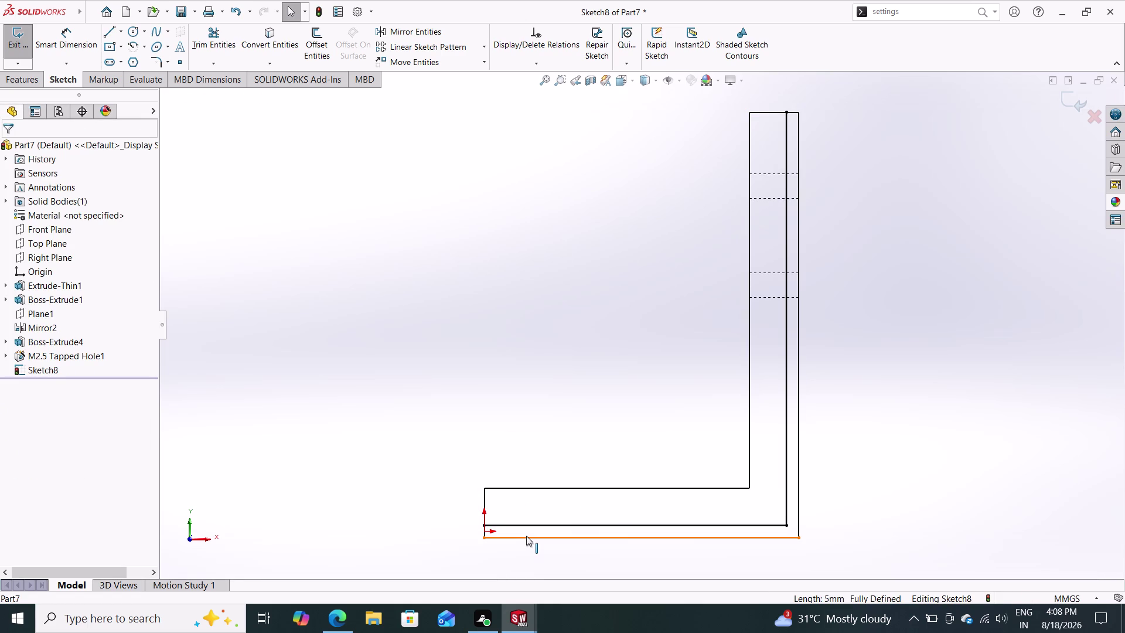
key(Delete)
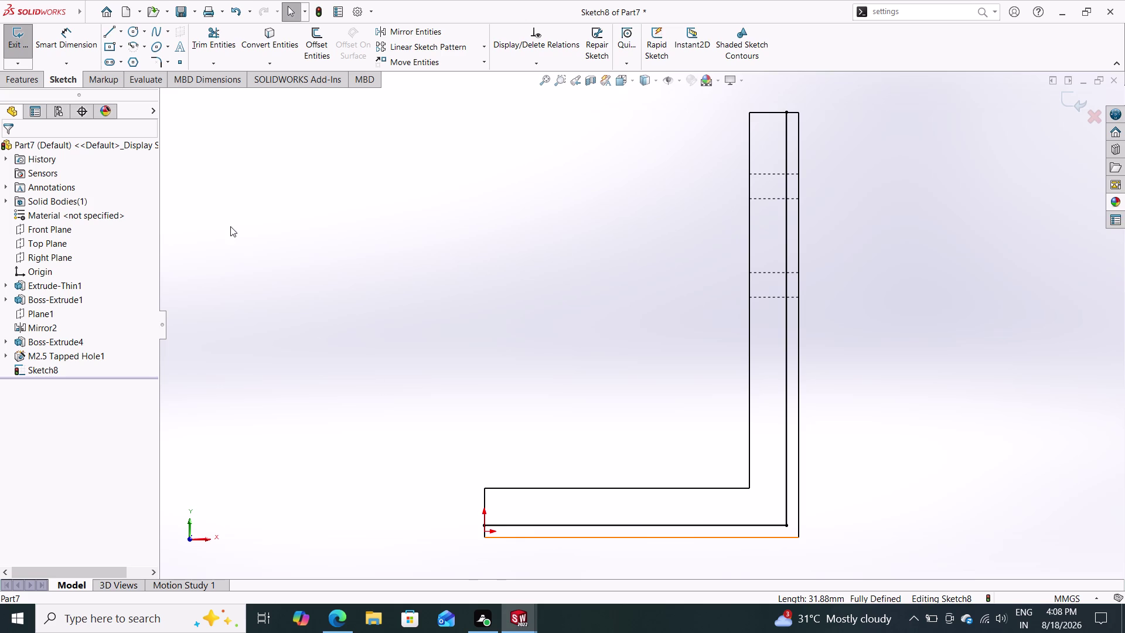
click(110, 32)
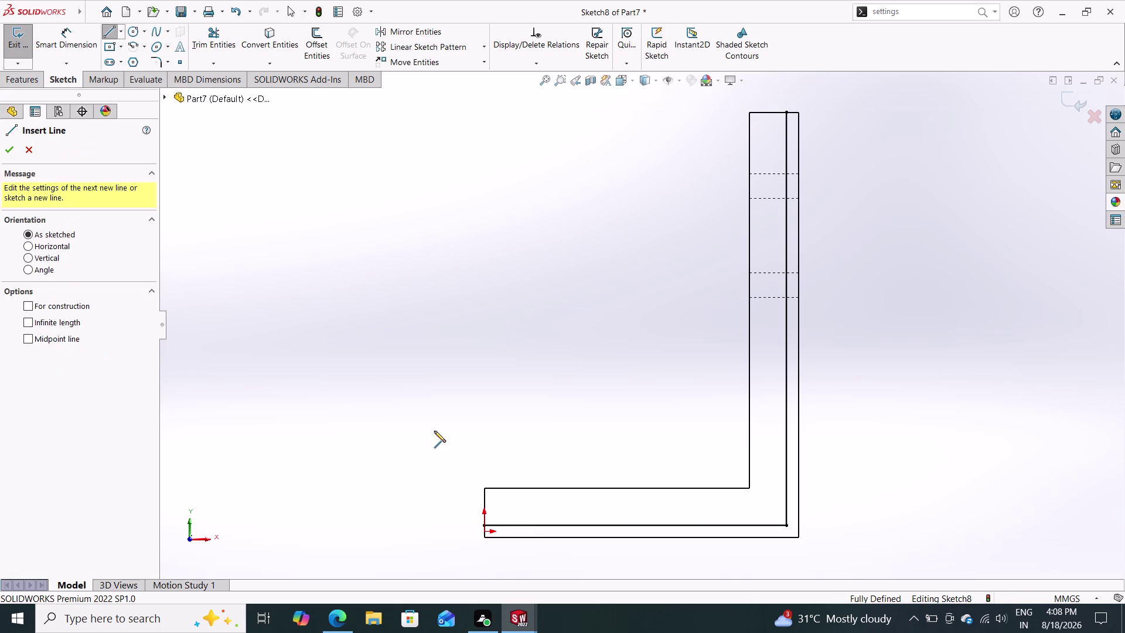
click(502, 525)
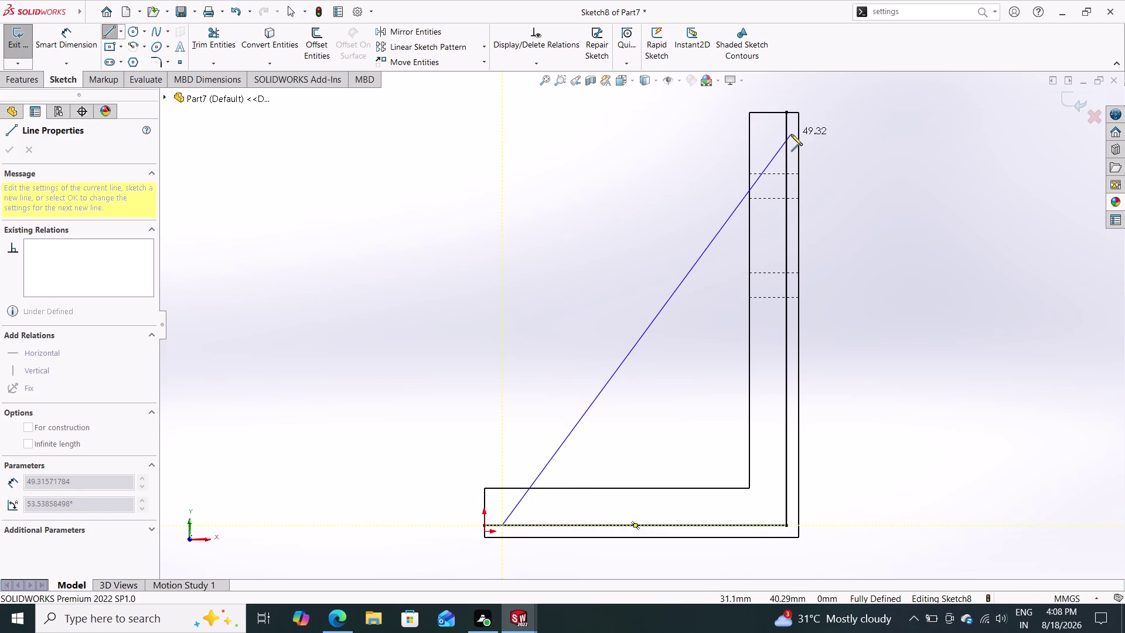
click(786, 140)
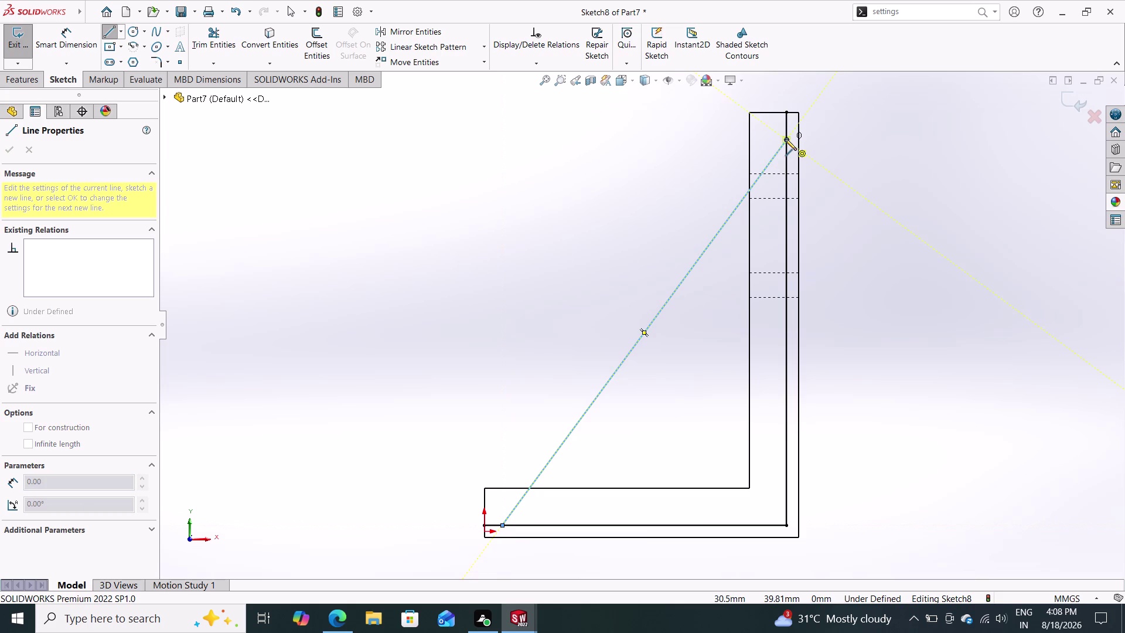
double_click(645, 204)
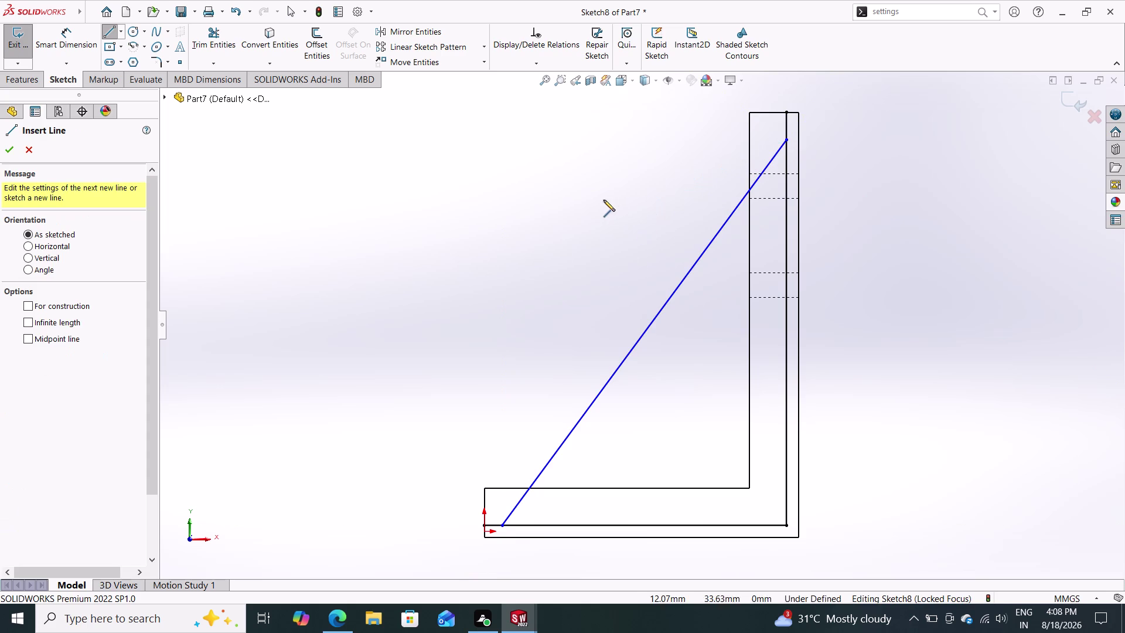
click(57, 38)
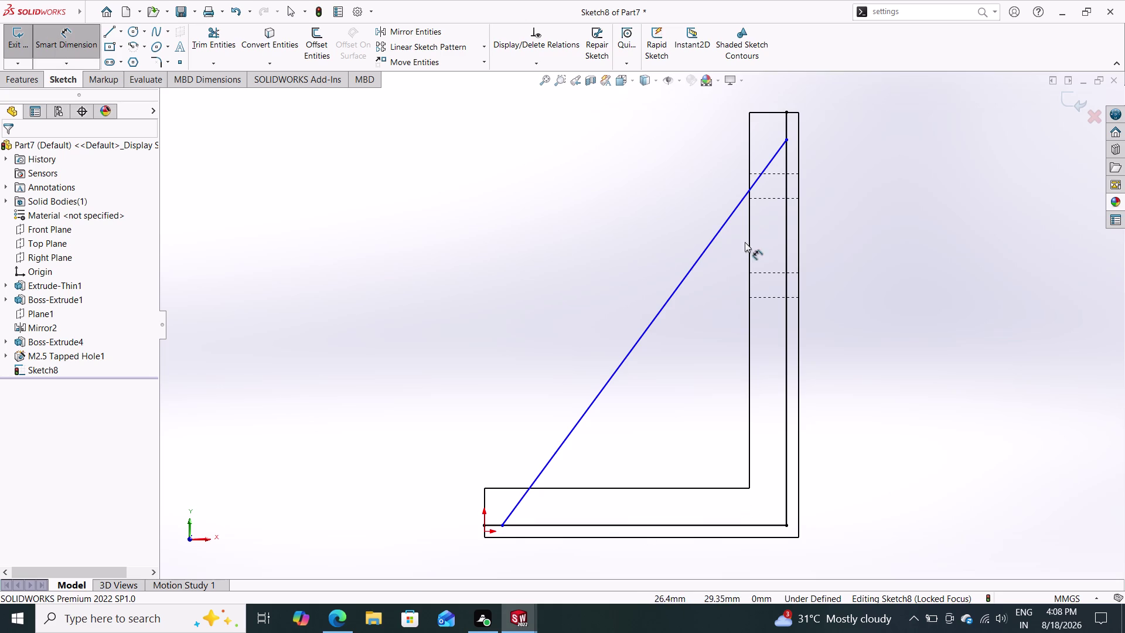
Dimension the diagonal line's endpoints: 40 mm vertically and 27.5 mm horizontally.
drag(786, 140, 789, 151)
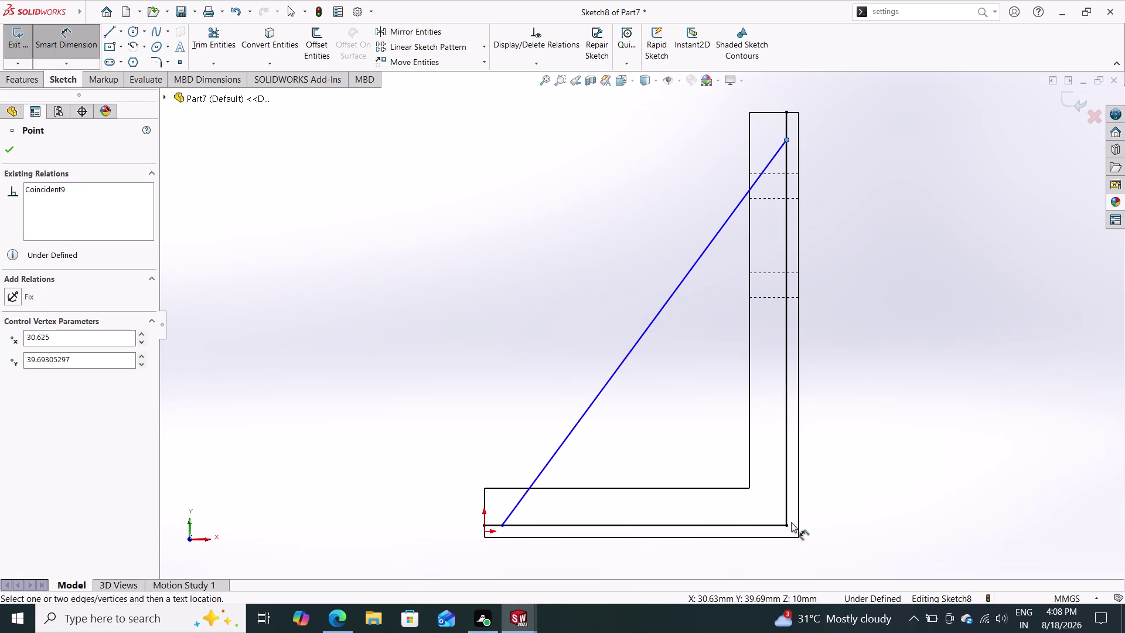
drag(787, 526, 794, 519)
click(862, 324)
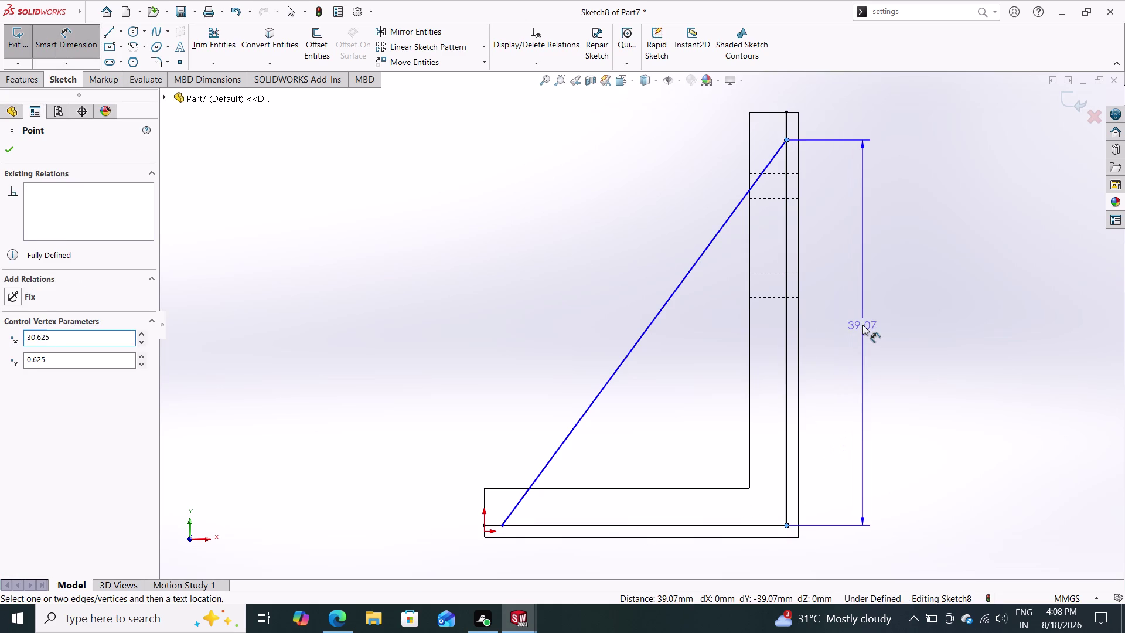
text(40)
key(Return)
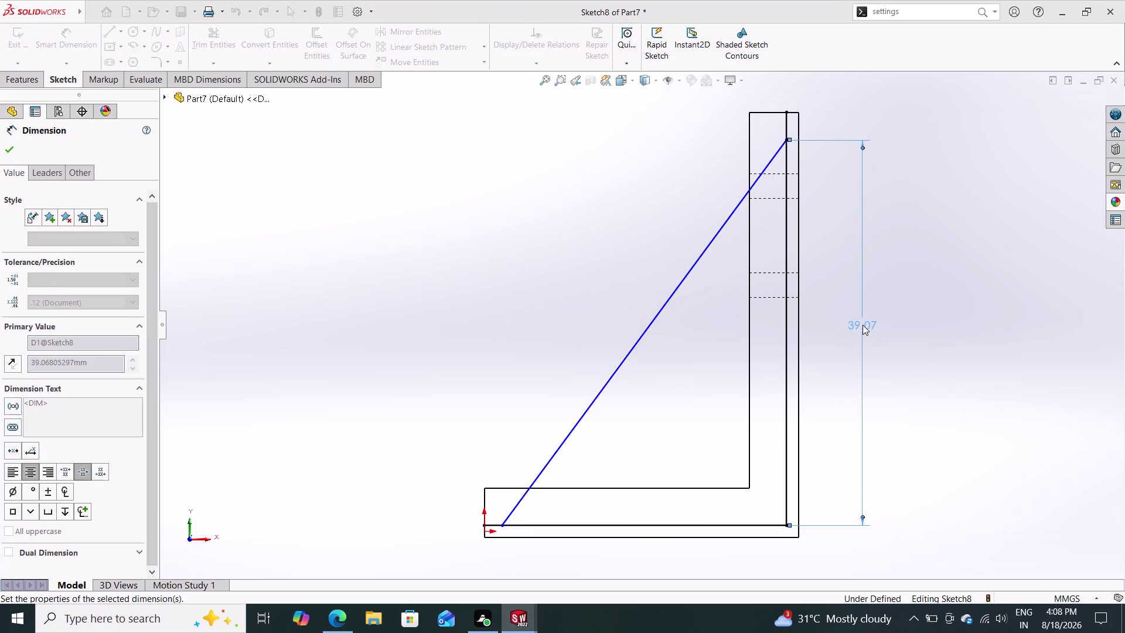
drag(503, 526, 538, 526)
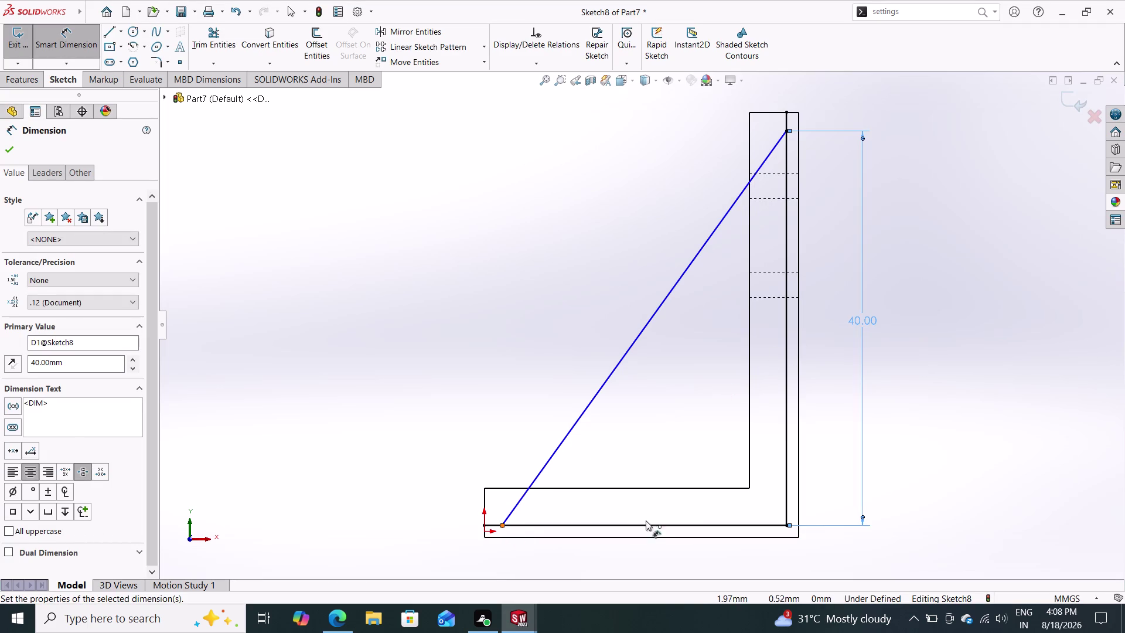
drag(786, 526, 780, 530)
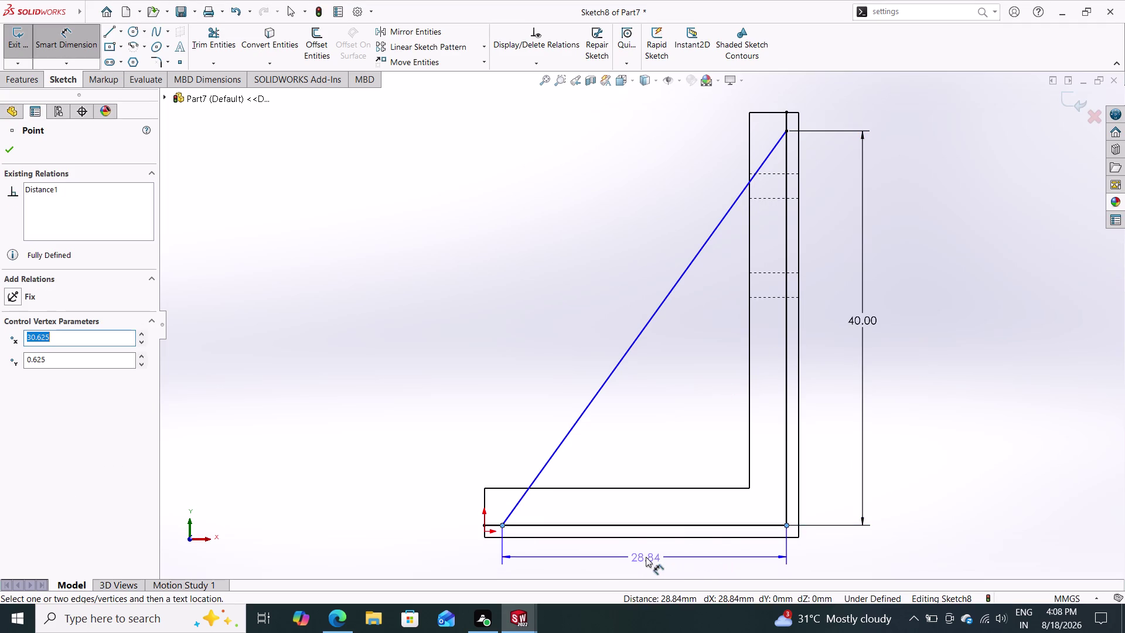
click(627, 566)
text(2)
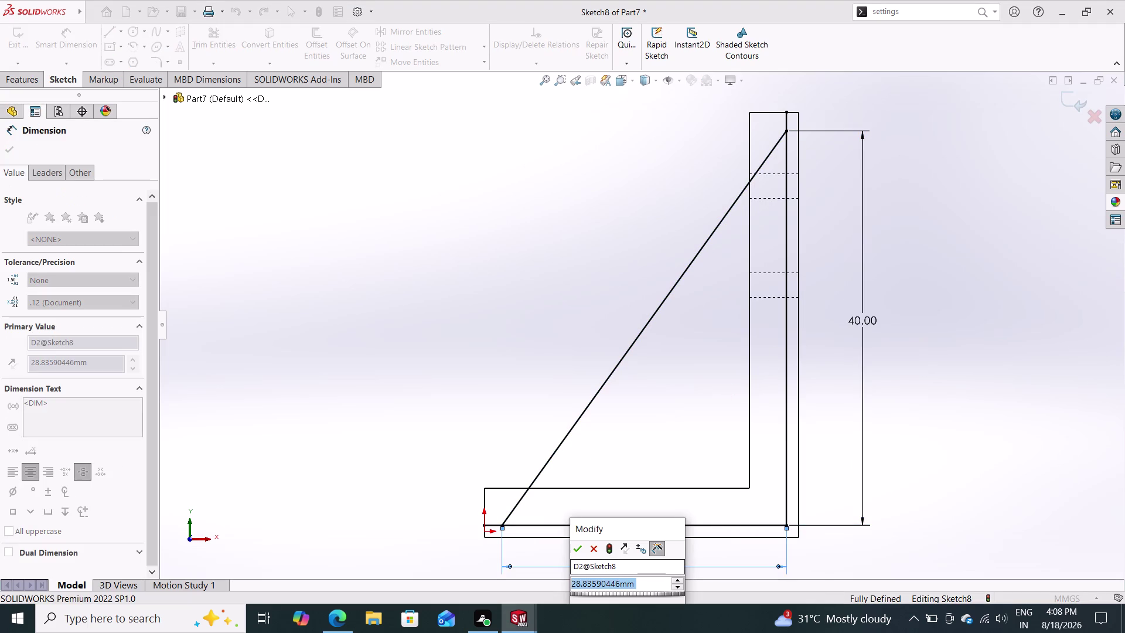
text(7.50)
key(Return)
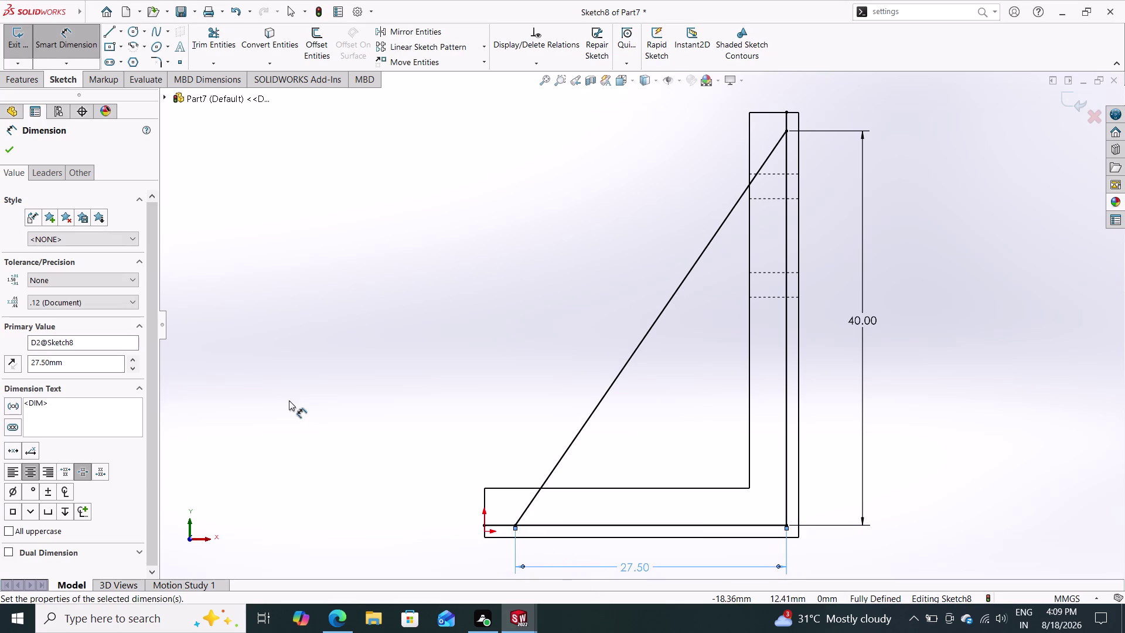
click(2, 148)
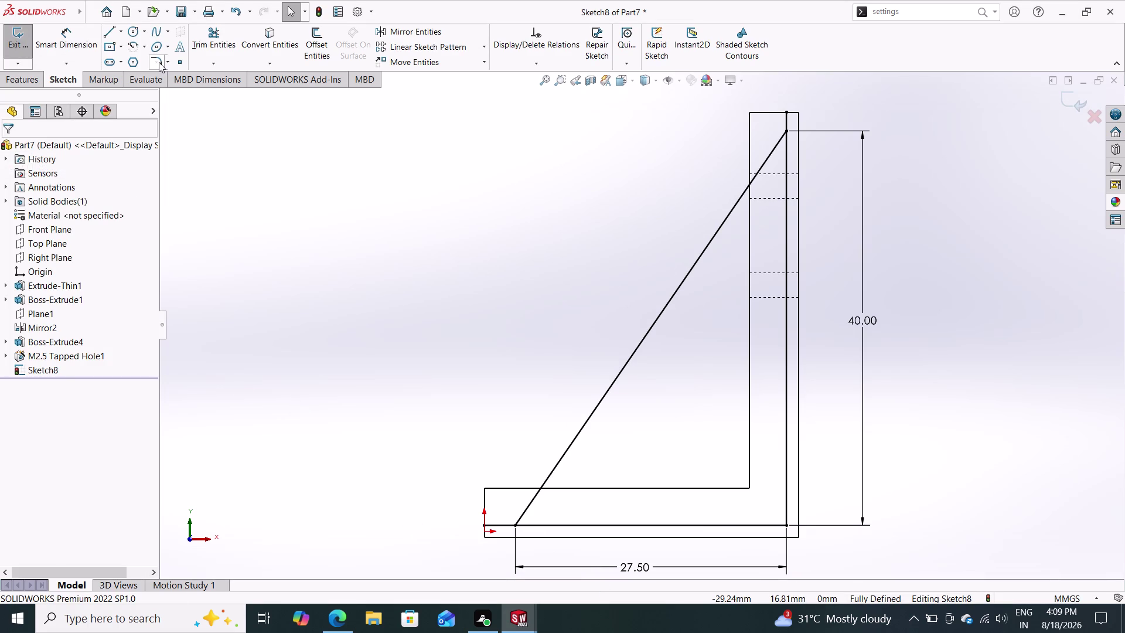
Trim stray lines from Sketch8's L-profile and turn on shaded sketch contours.
click(216, 38)
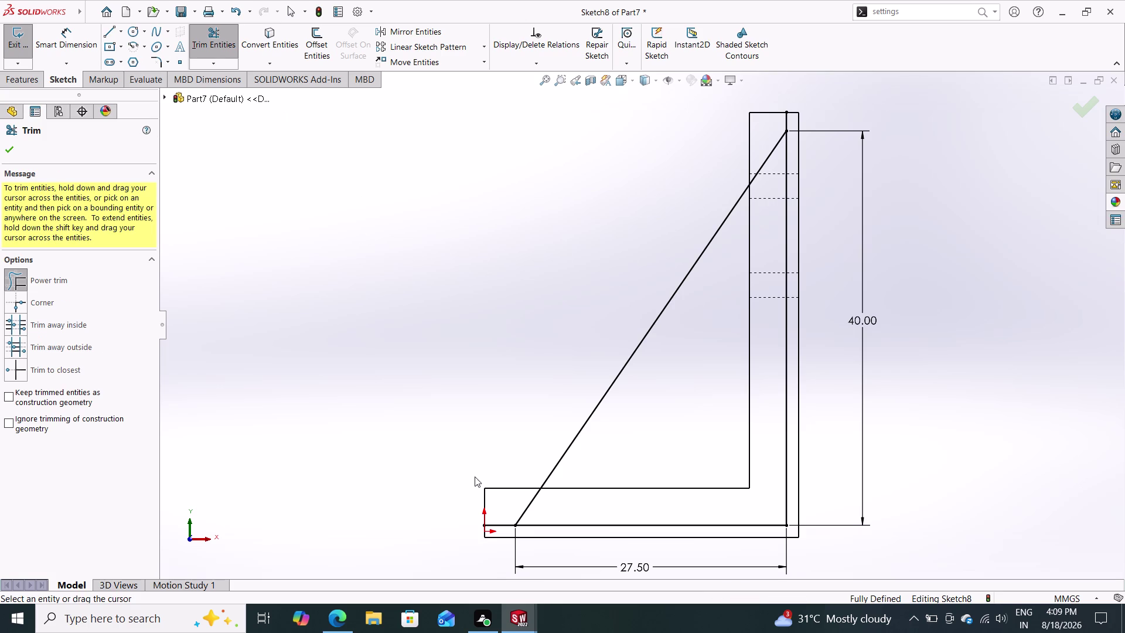
drag(503, 490, 495, 546)
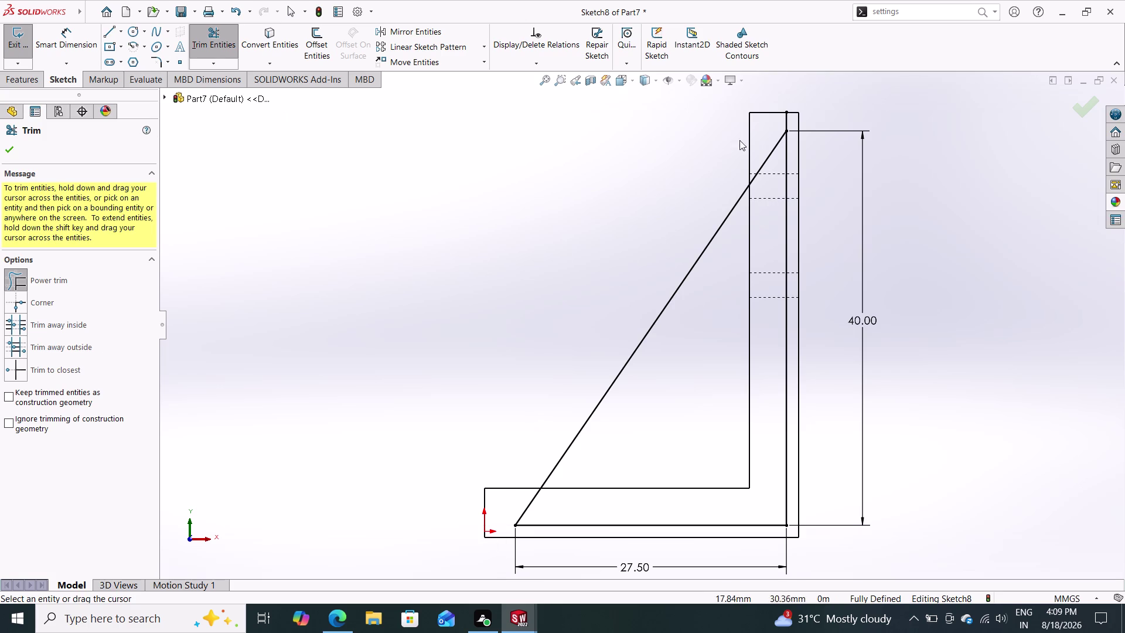
drag(763, 122, 797, 119)
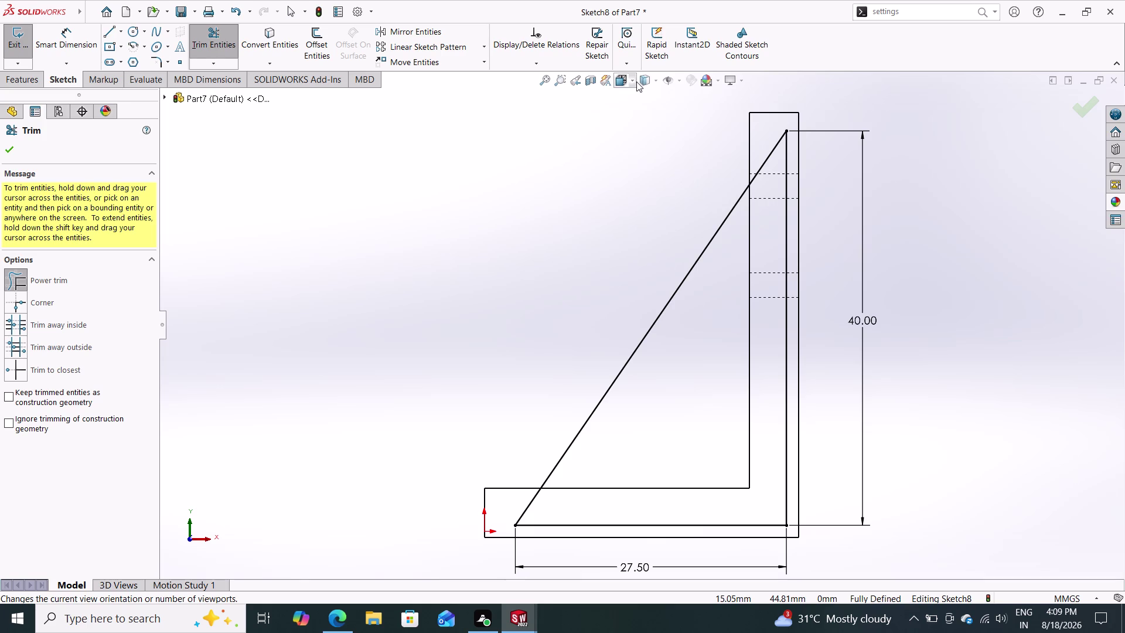
click(656, 82)
click(649, 93)
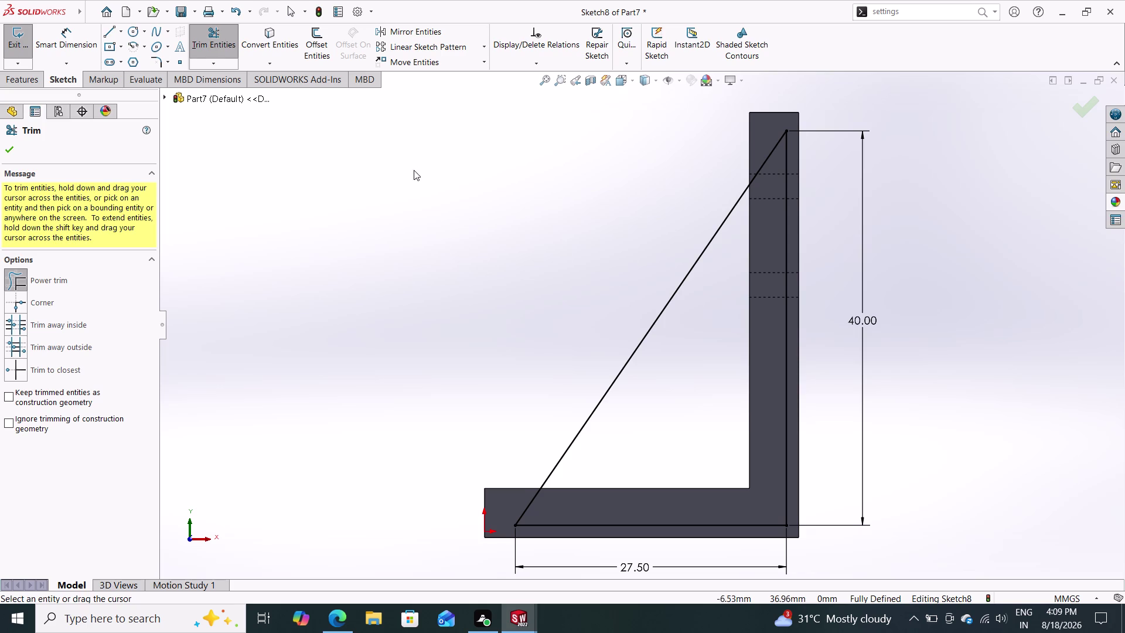
click(25, 77)
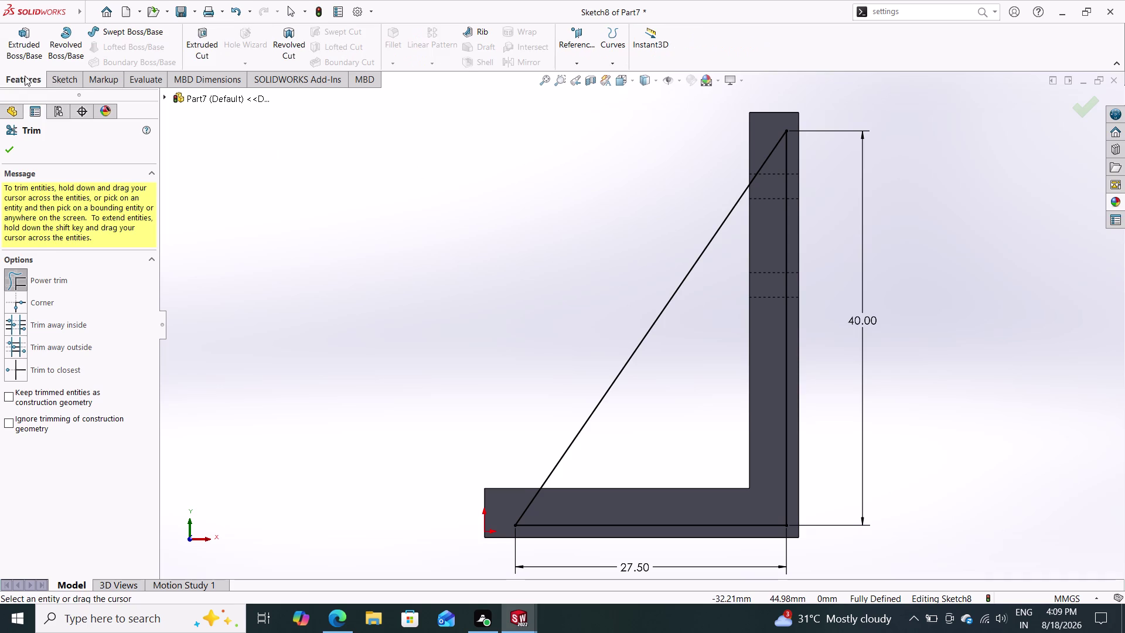
Start a boss extrusion of the gusset triangle, offset 1.25 mm from the sketch plane.
click(34, 47)
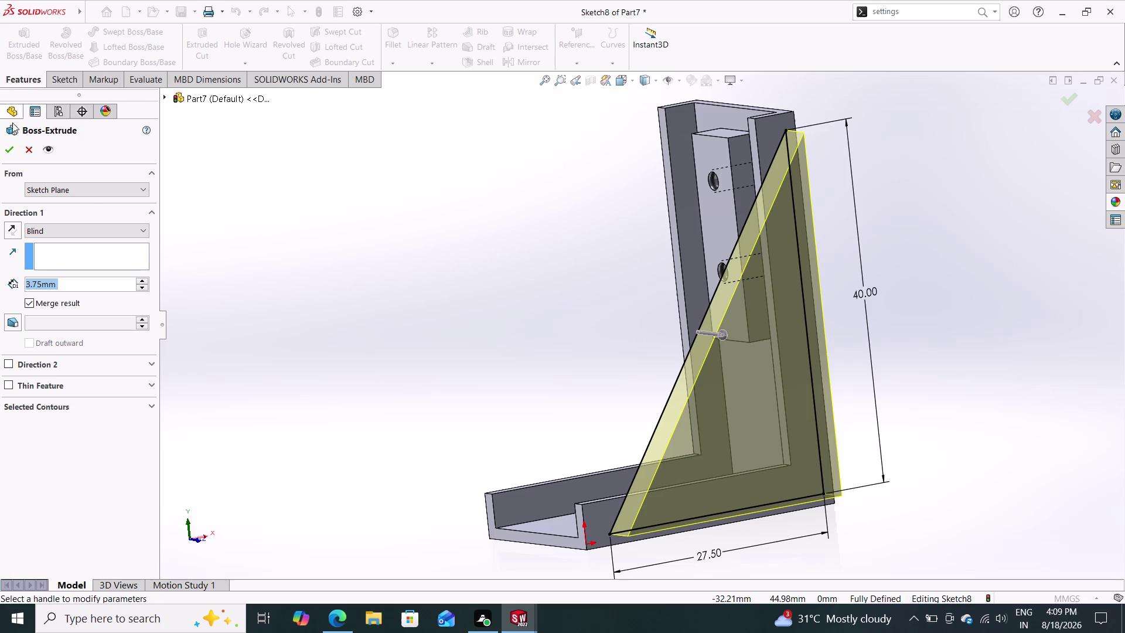
click(87, 193)
click(70, 236)
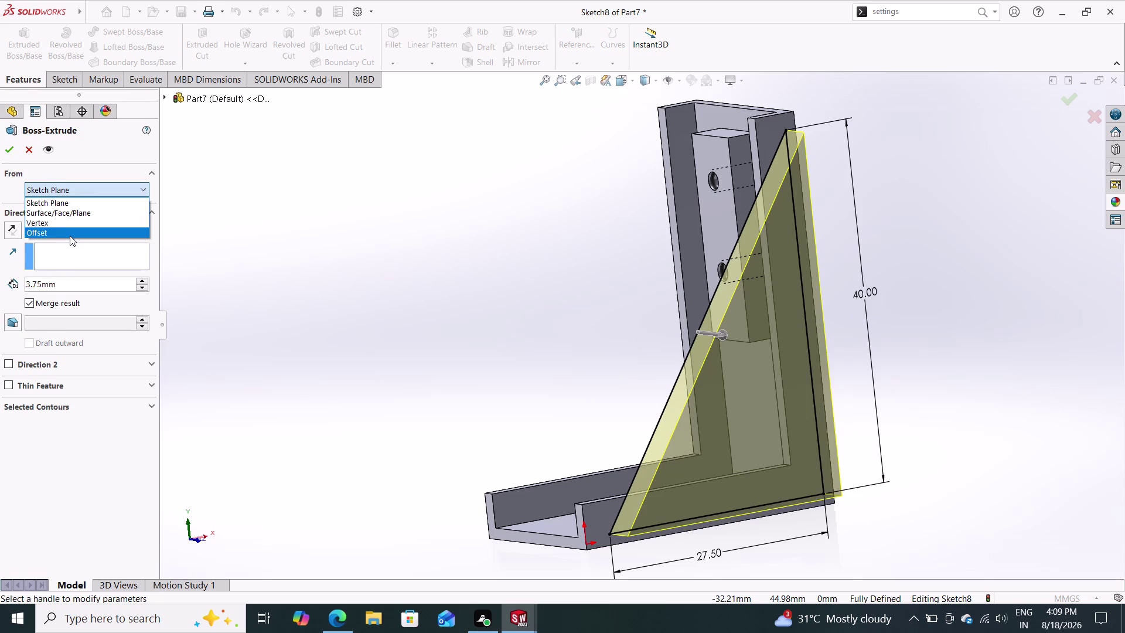
click(13, 254)
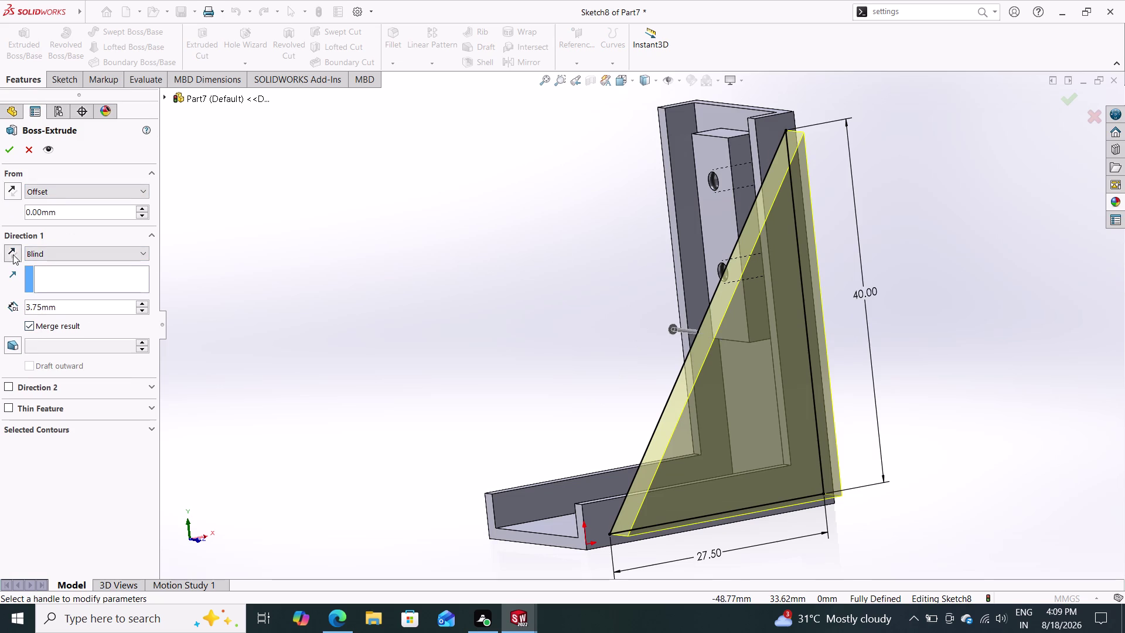
middle_drag(324, 365, 384, 388)
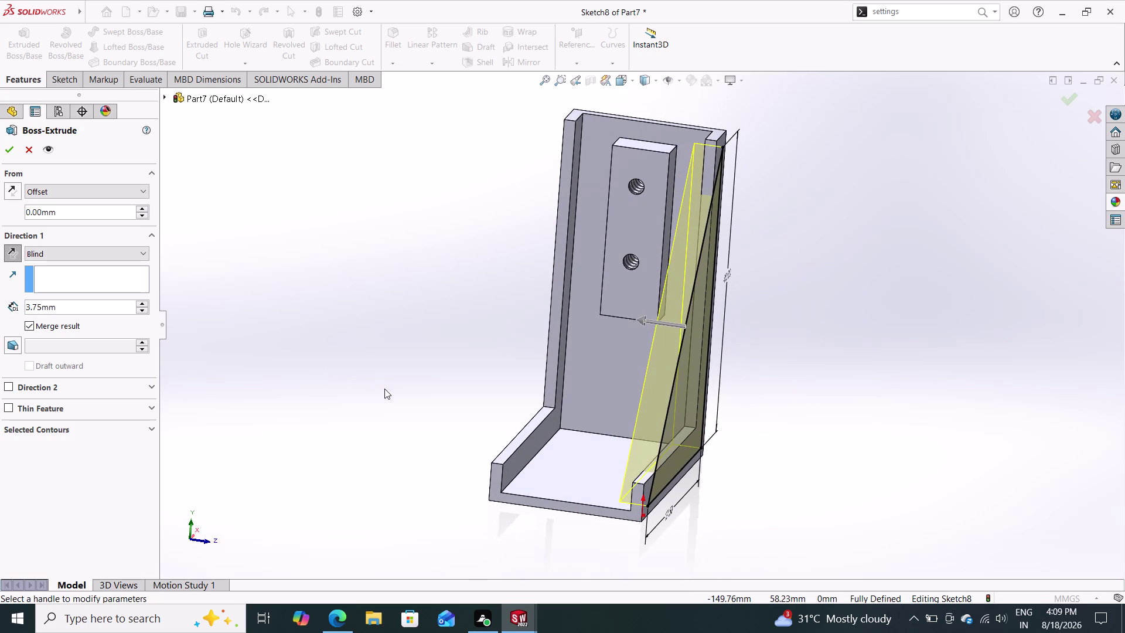
drag(92, 216, 0, 218)
text(1)
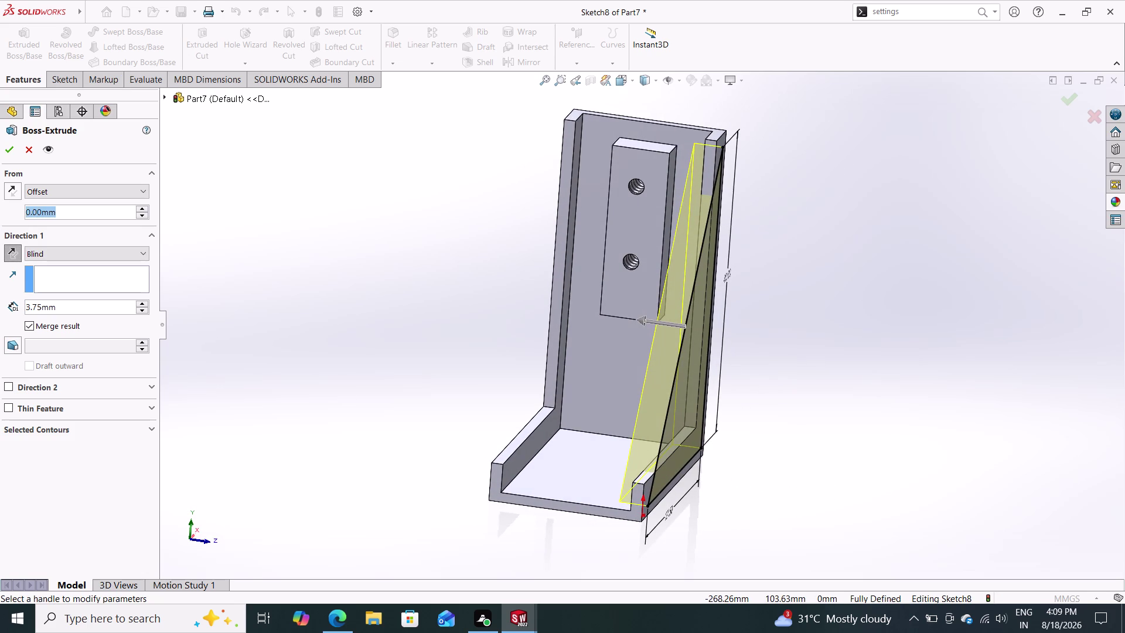
text(.25)
key(Return)
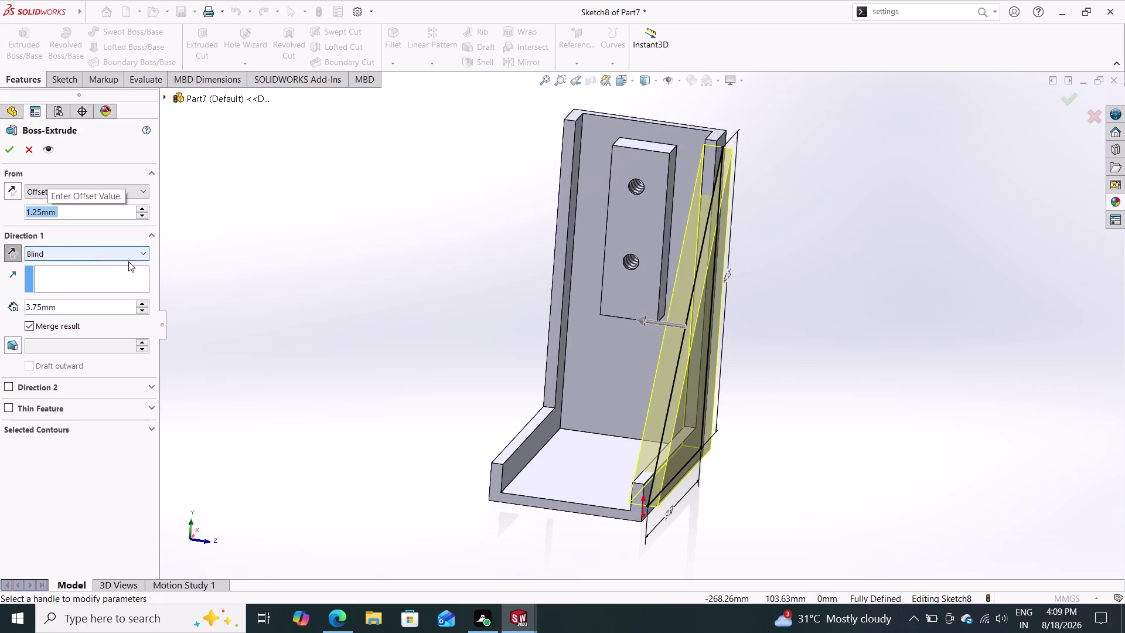
Make the extrusion a thin feature with 1.25 mm wall and 3.75 mm depth.
middle_drag(298, 294, 222, 281)
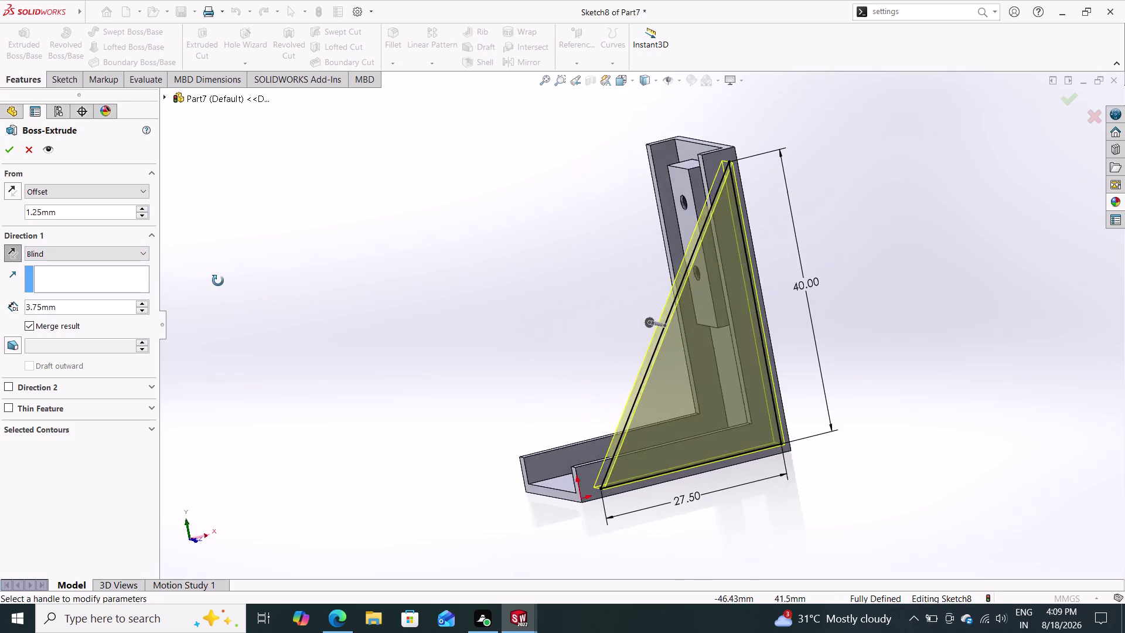
middle_drag(222, 281, 294, 312)
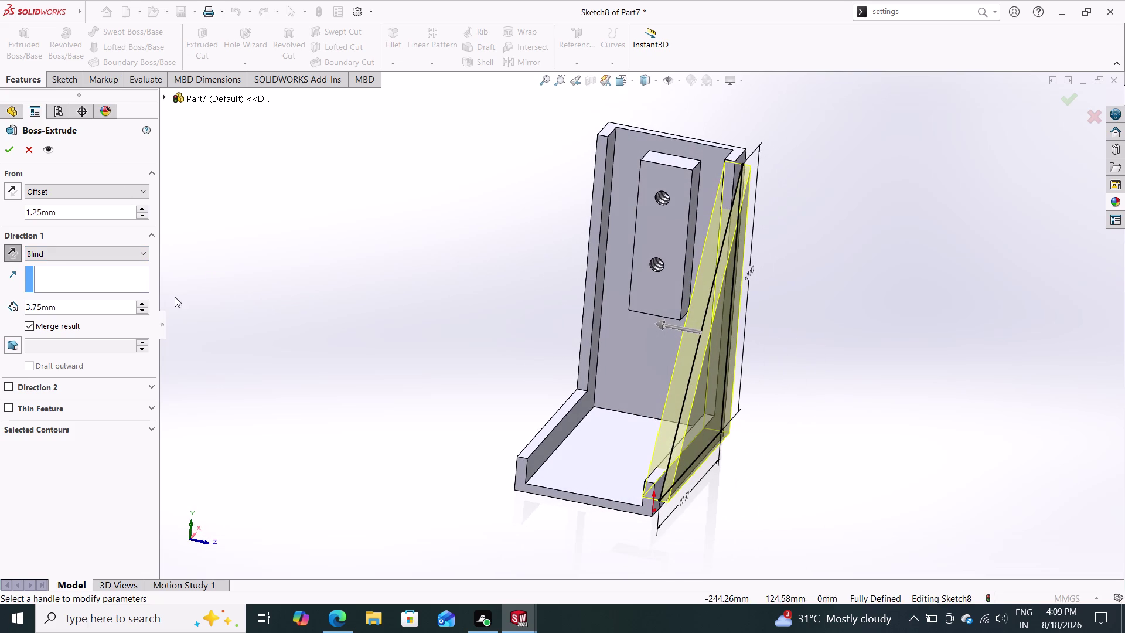
click(137, 252)
click(118, 266)
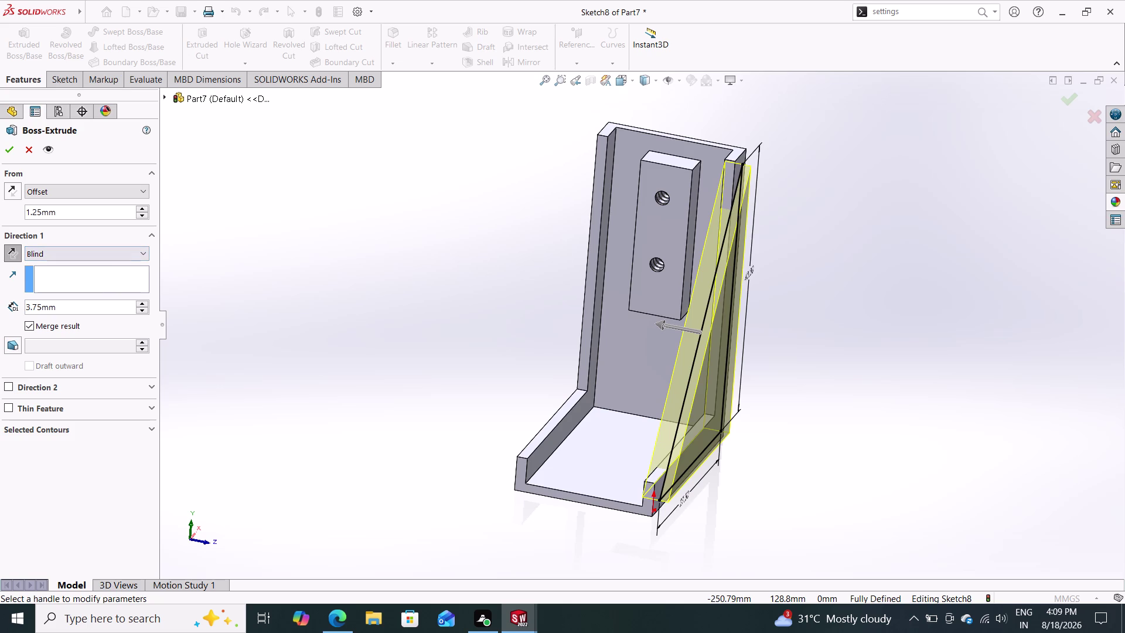
click(9, 409)
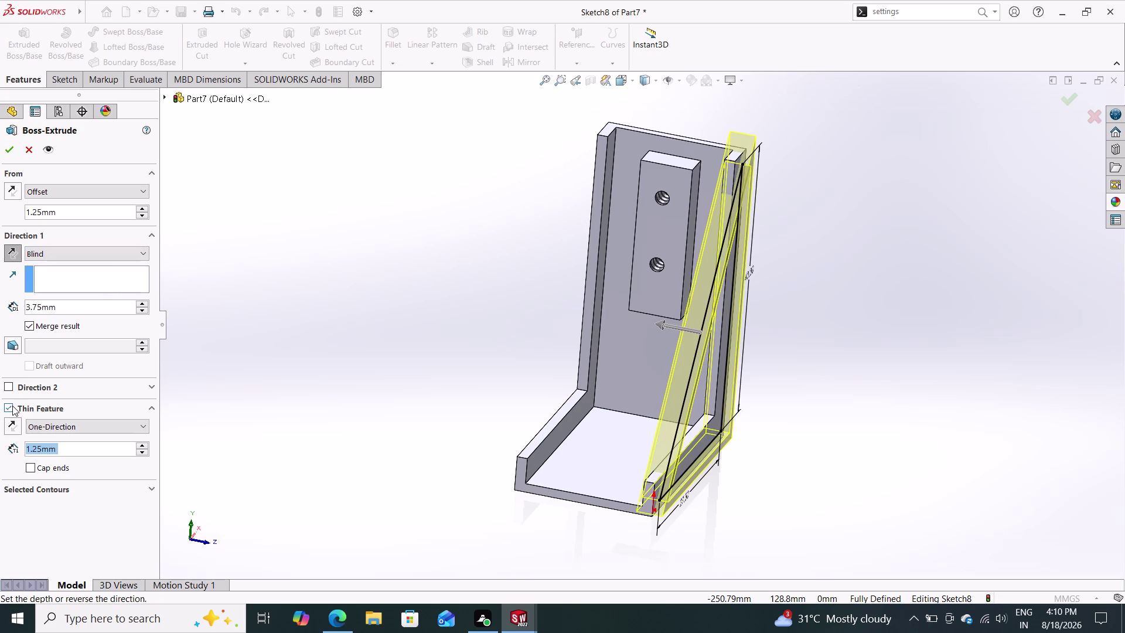
Turn off Thin Feature and set the extrusion depth to 1.25 mm.
click(12, 406)
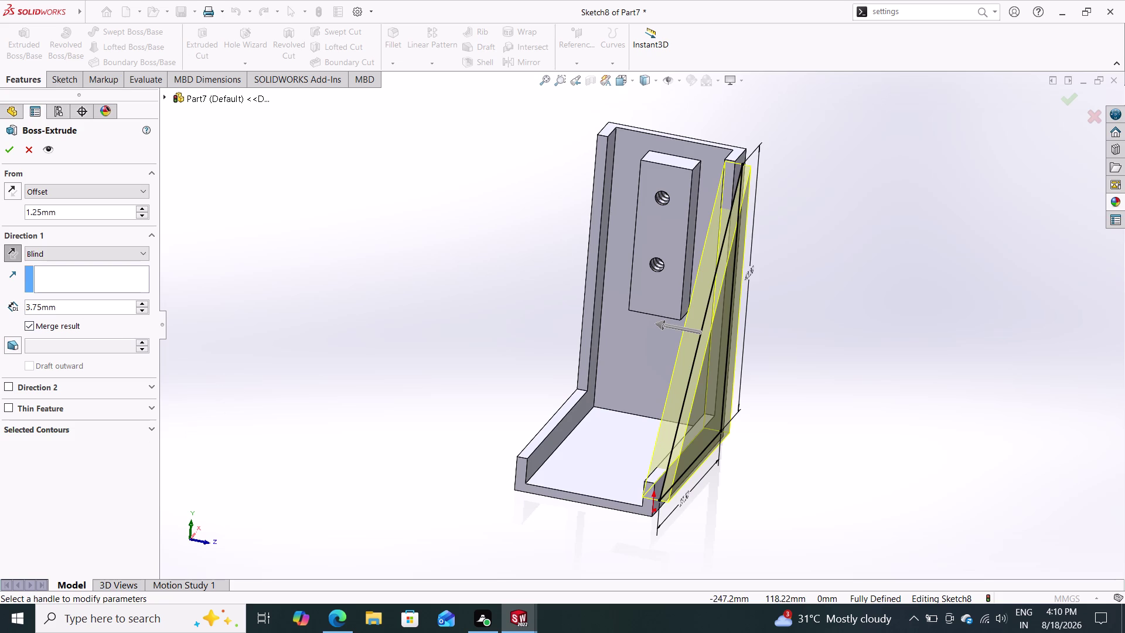
drag(75, 308, 17, 316)
text(1.25)
key(Return)
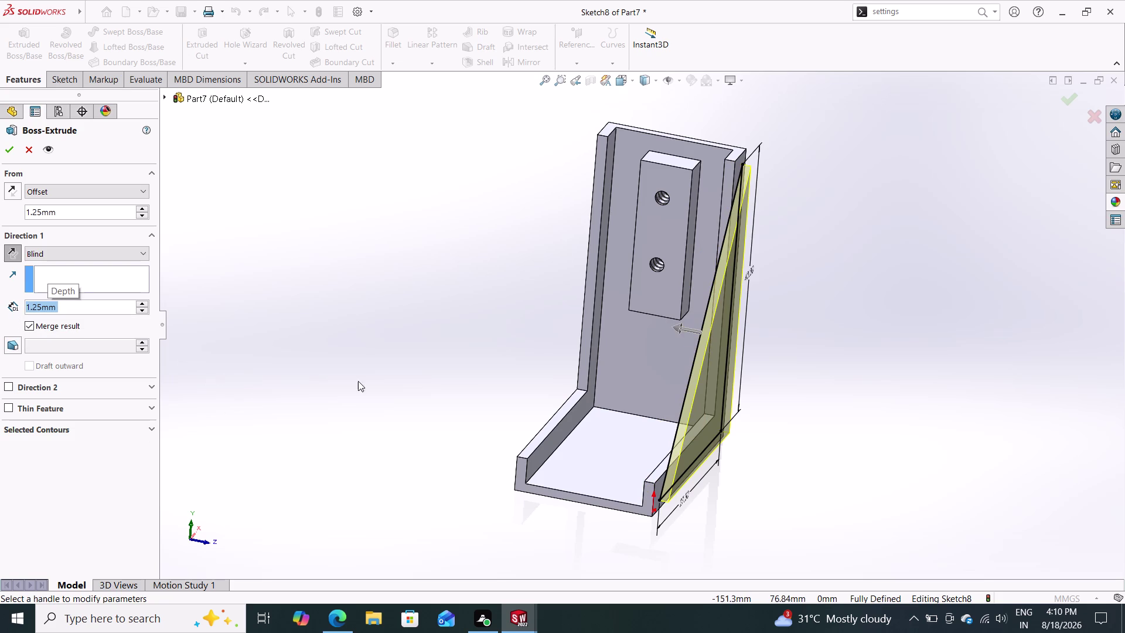
middle_drag(355, 353, 378, 361)
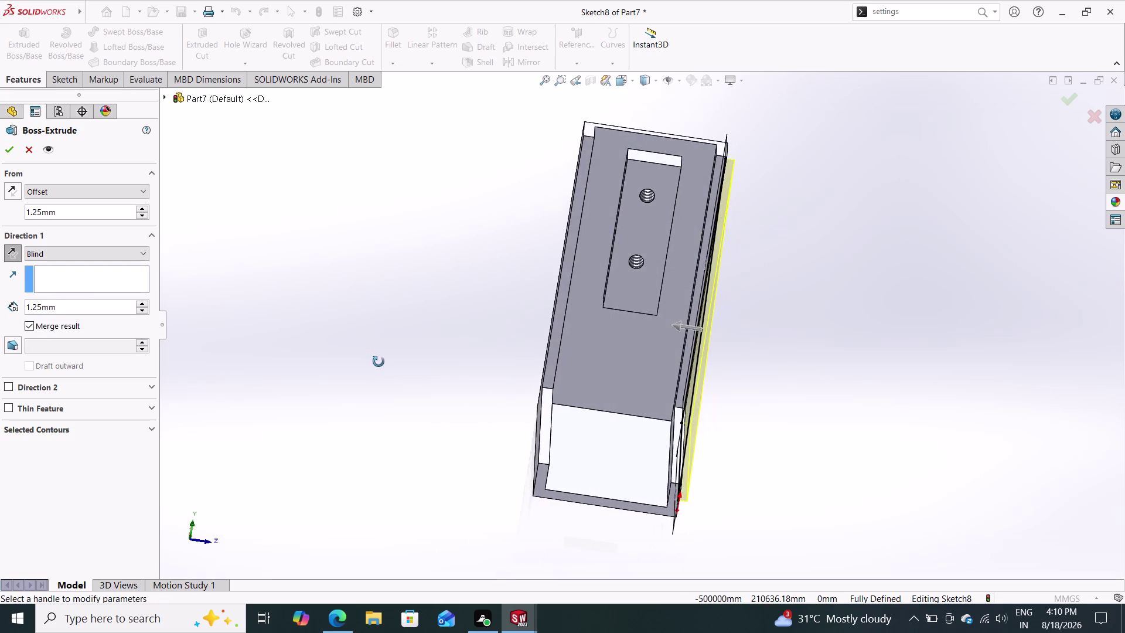
middle_drag(379, 361, 361, 359)
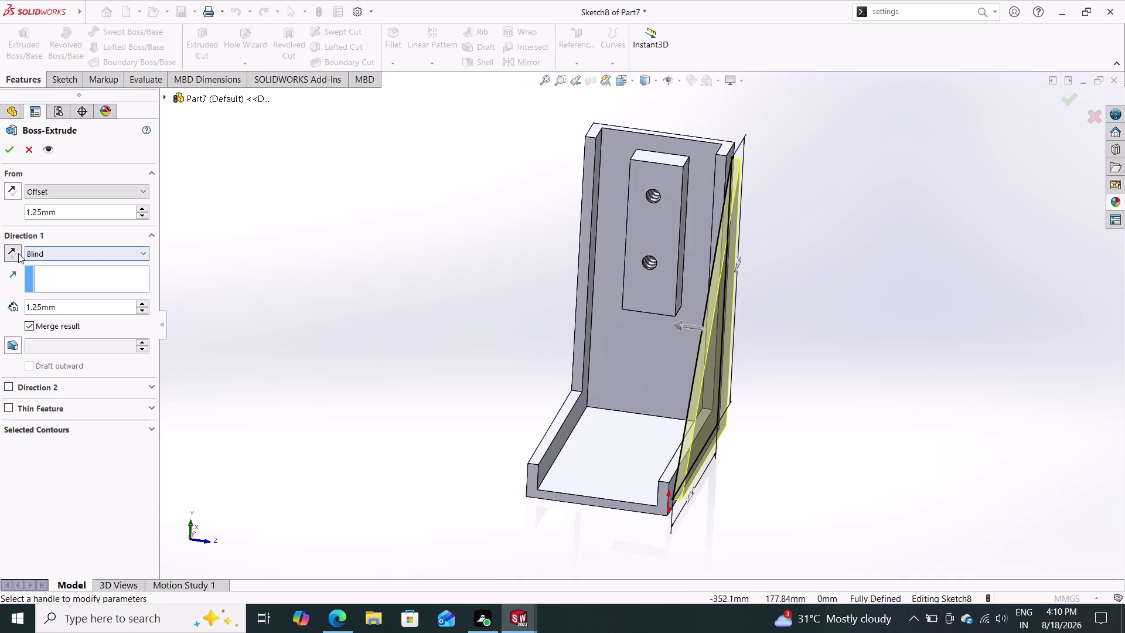
Reverse the extrusion direction and back, orbiting to check the gusset position.
click(18, 253)
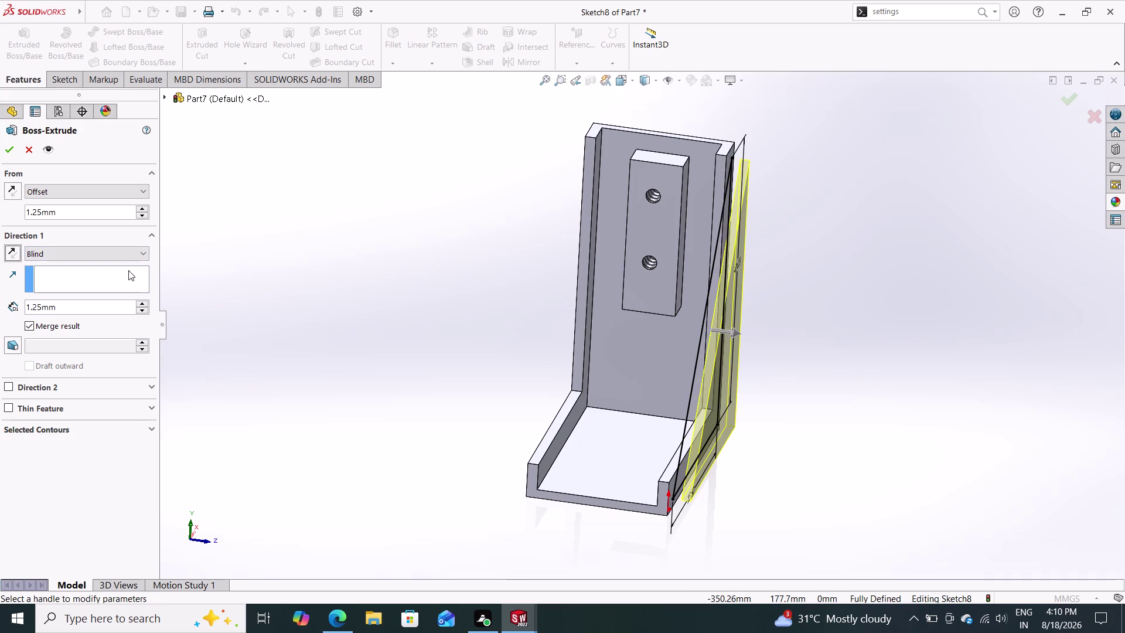
click(9, 249)
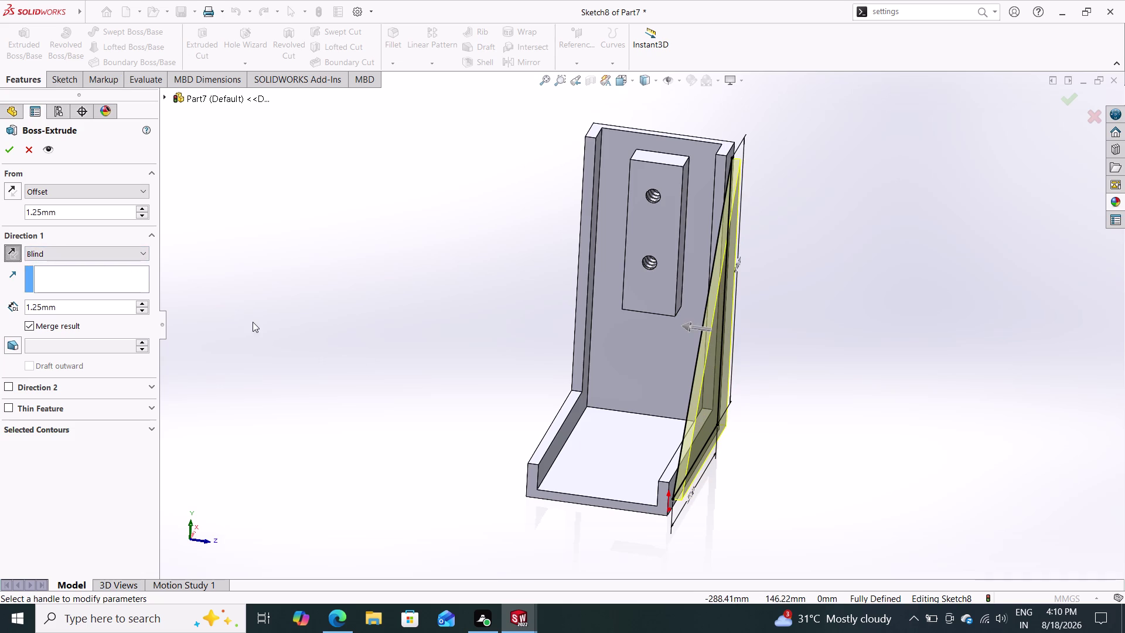
middle_drag(252, 320, 257, 323)
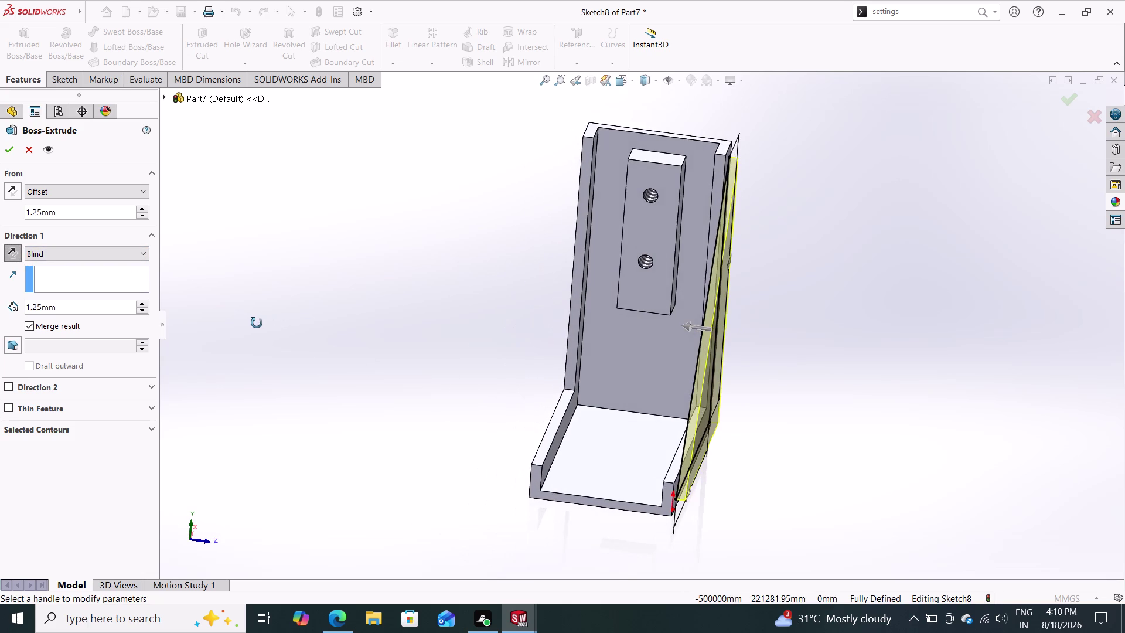
middle_drag(257, 323, 219, 290)
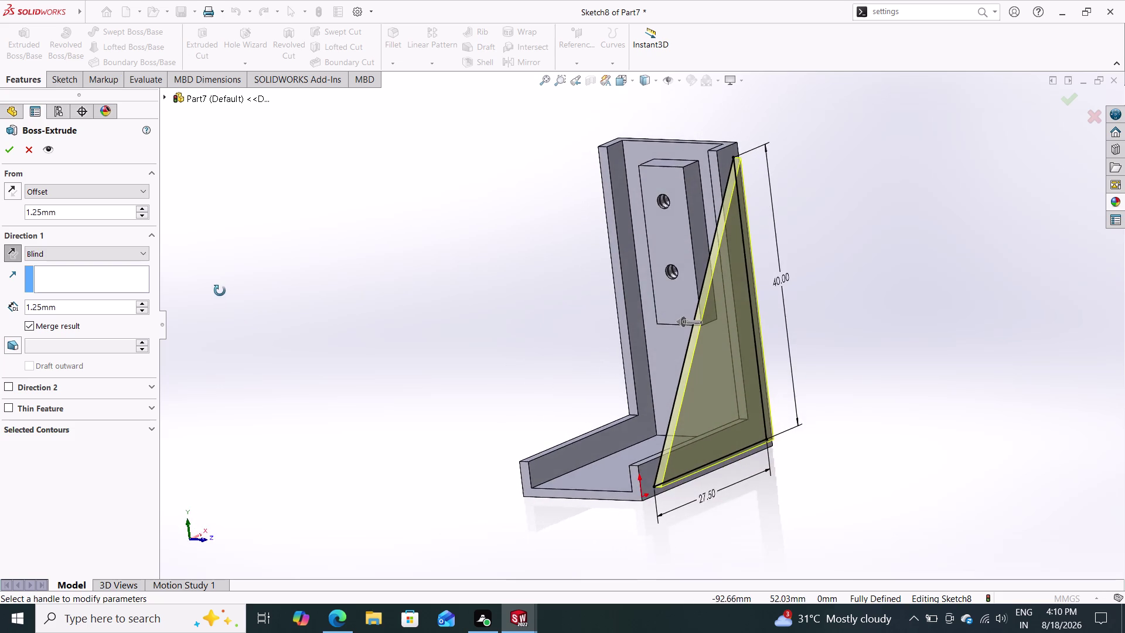
middle_drag(220, 290, 249, 316)
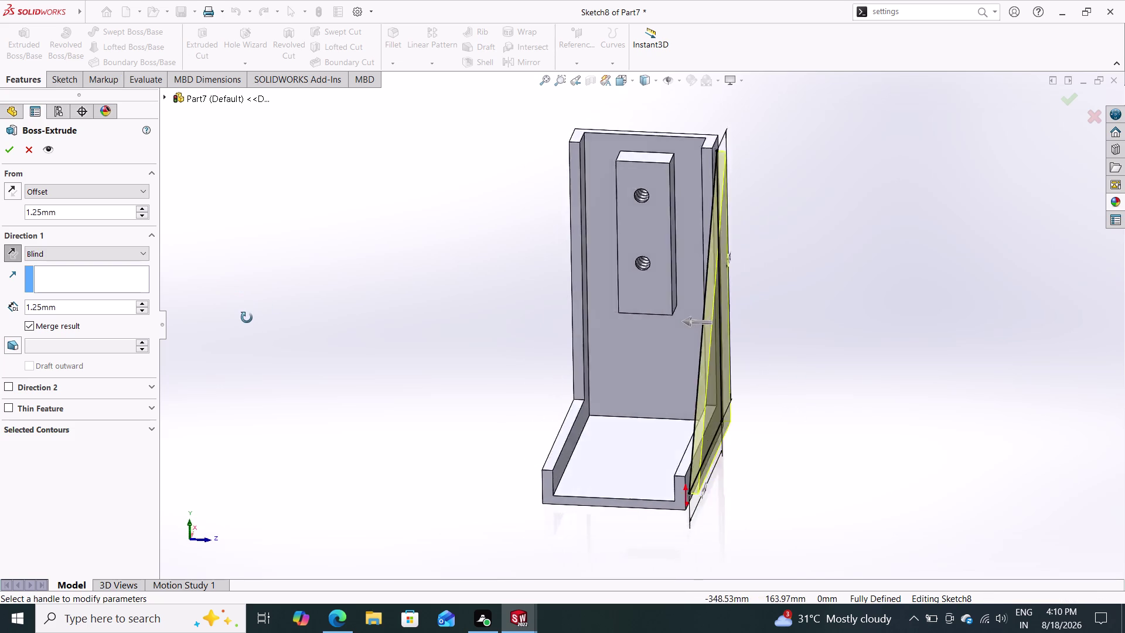
middle_drag(250, 316, 271, 324)
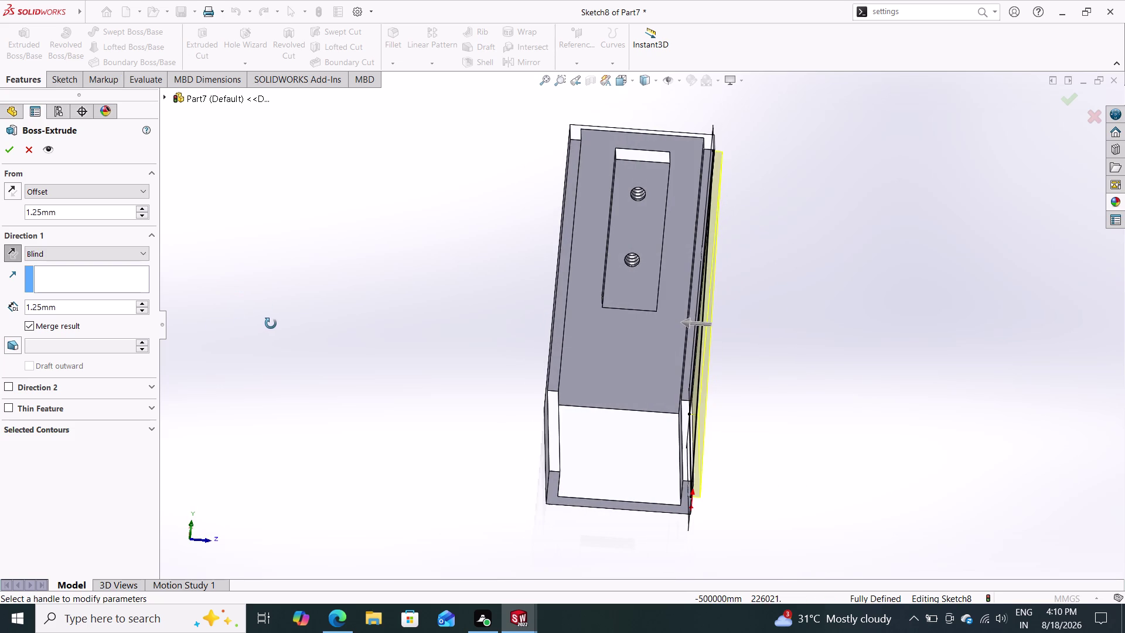
Try a 5 mm offset, flip it, then set 1.25 mm and inspect the rib preview.
drag(86, 212, 21, 222)
key(5)
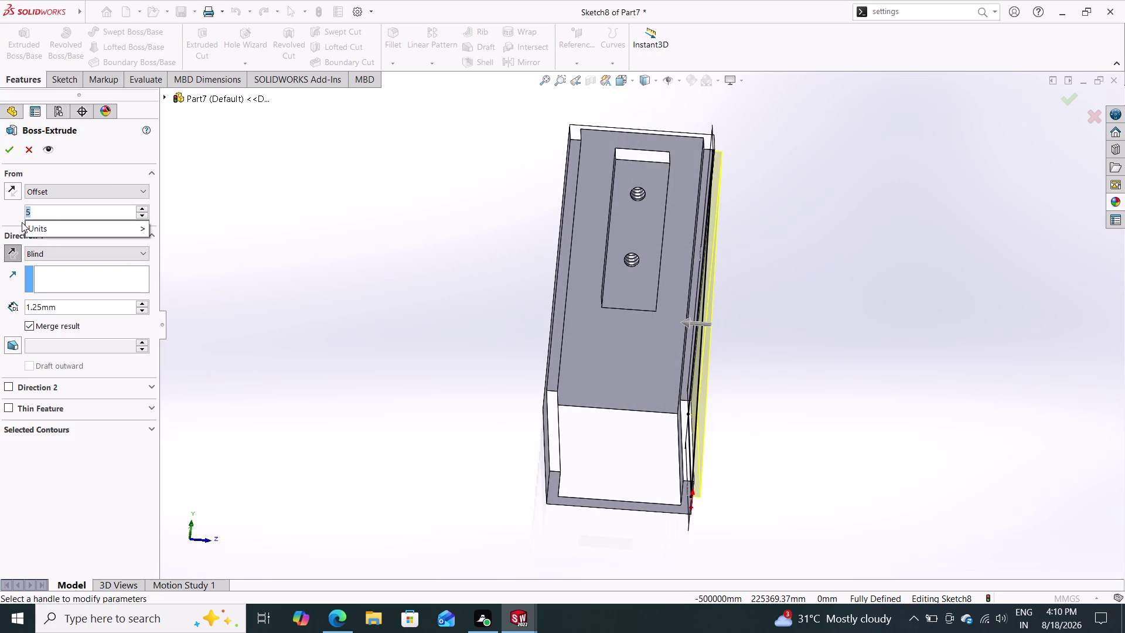
key(Return)
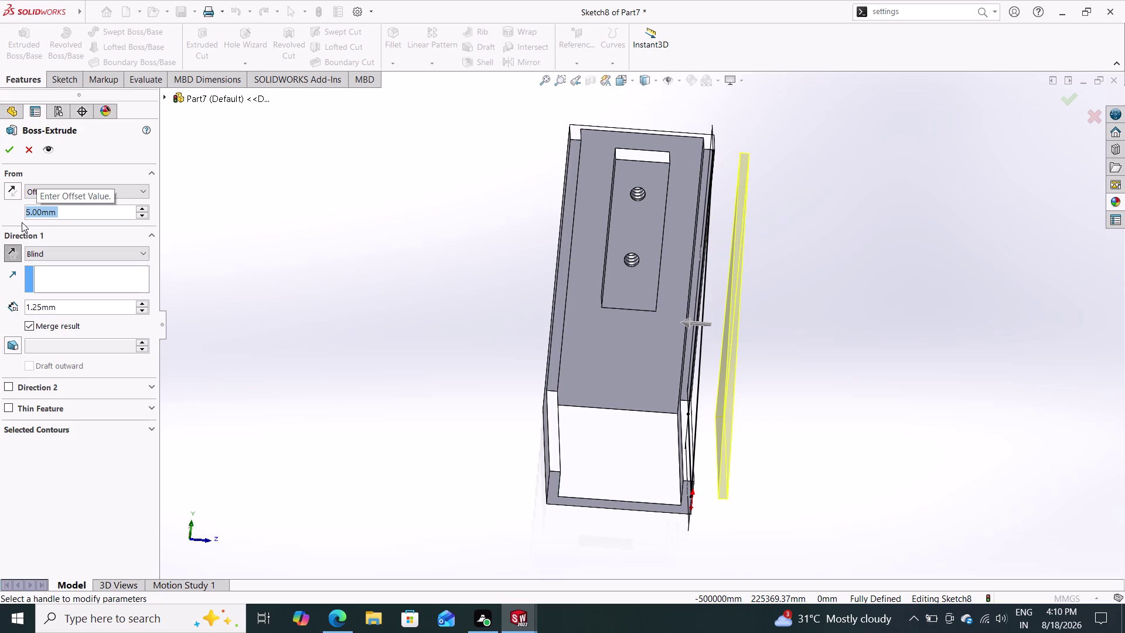
click(13, 192)
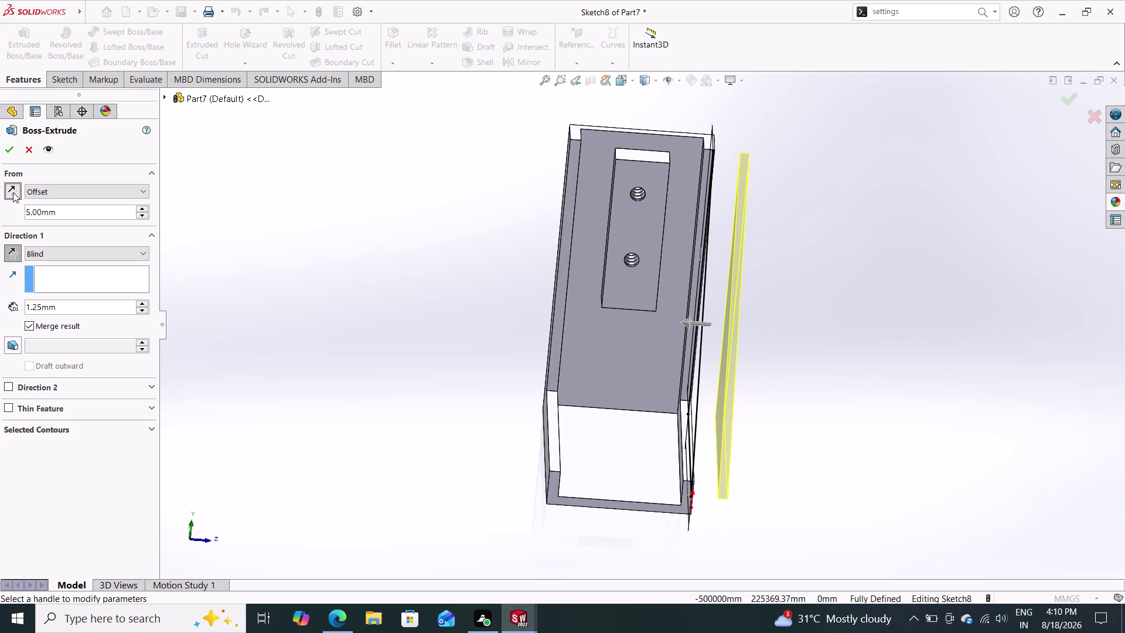
drag(67, 207, 0, 204)
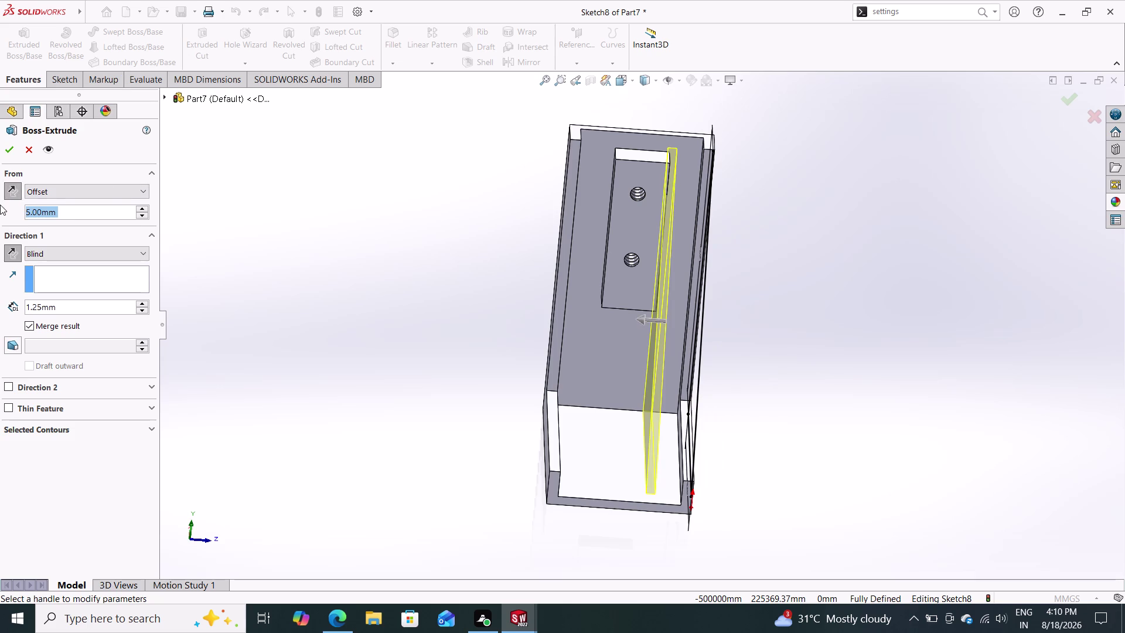
text(1.25)
key(Return)
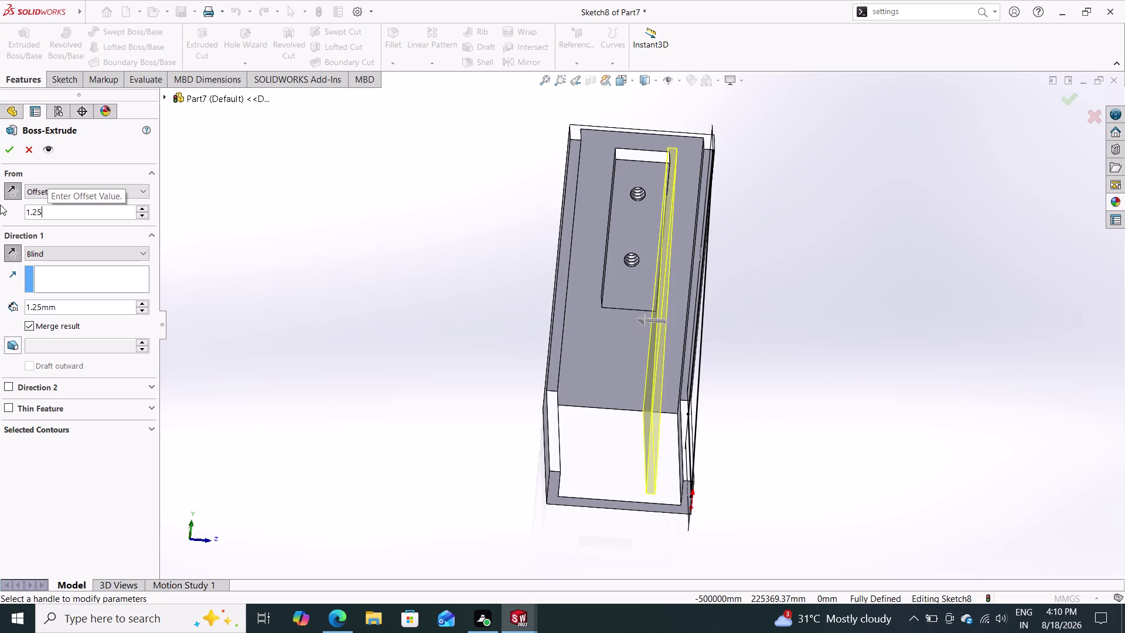
middle_drag(702, 363, 719, 370)
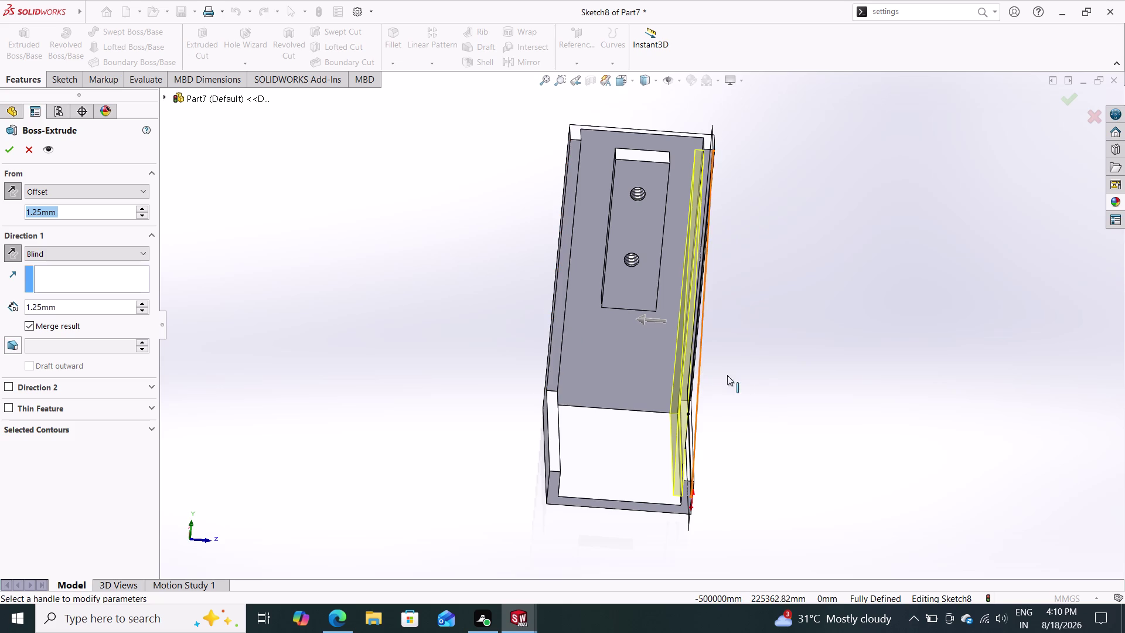
middle_drag(718, 370, 706, 464)
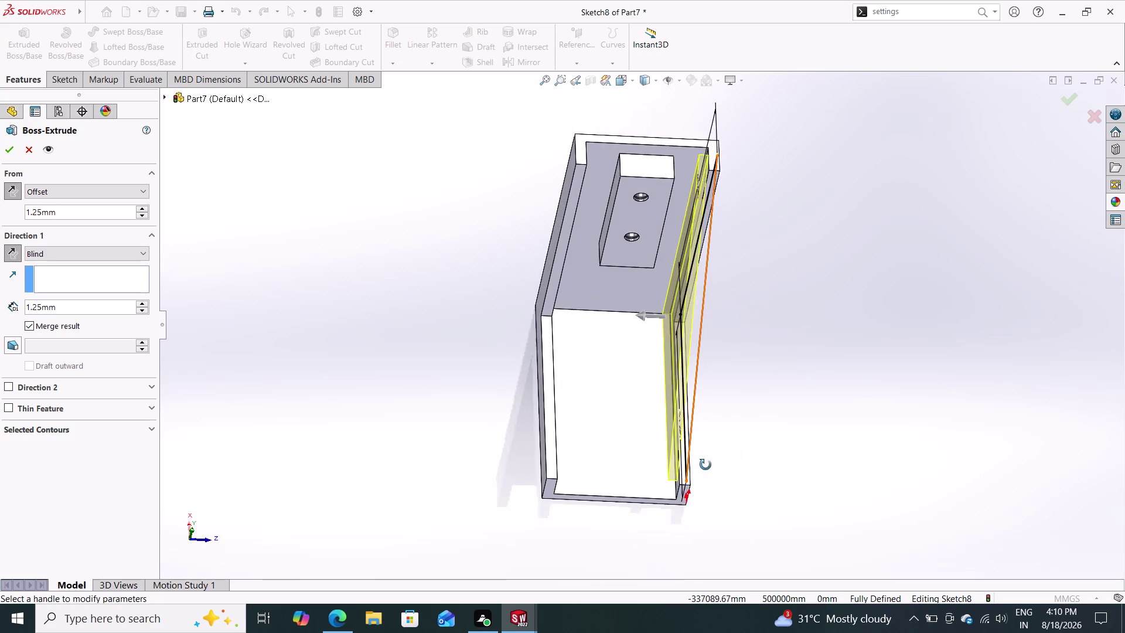
middle_drag(706, 464, 701, 365)
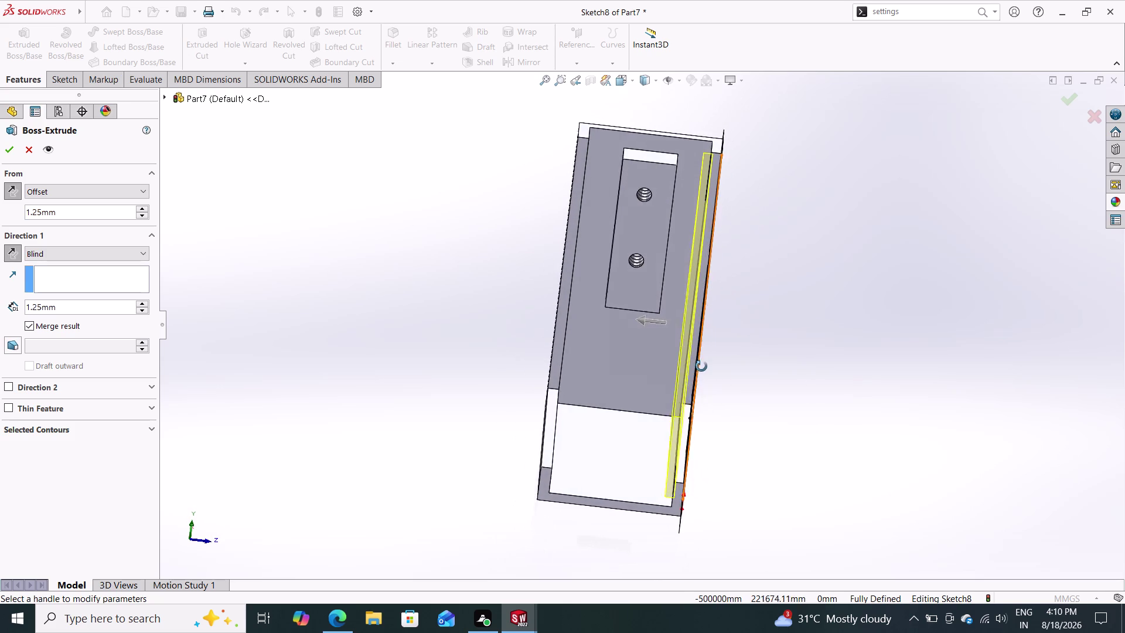
middle_drag(700, 366, 699, 355)
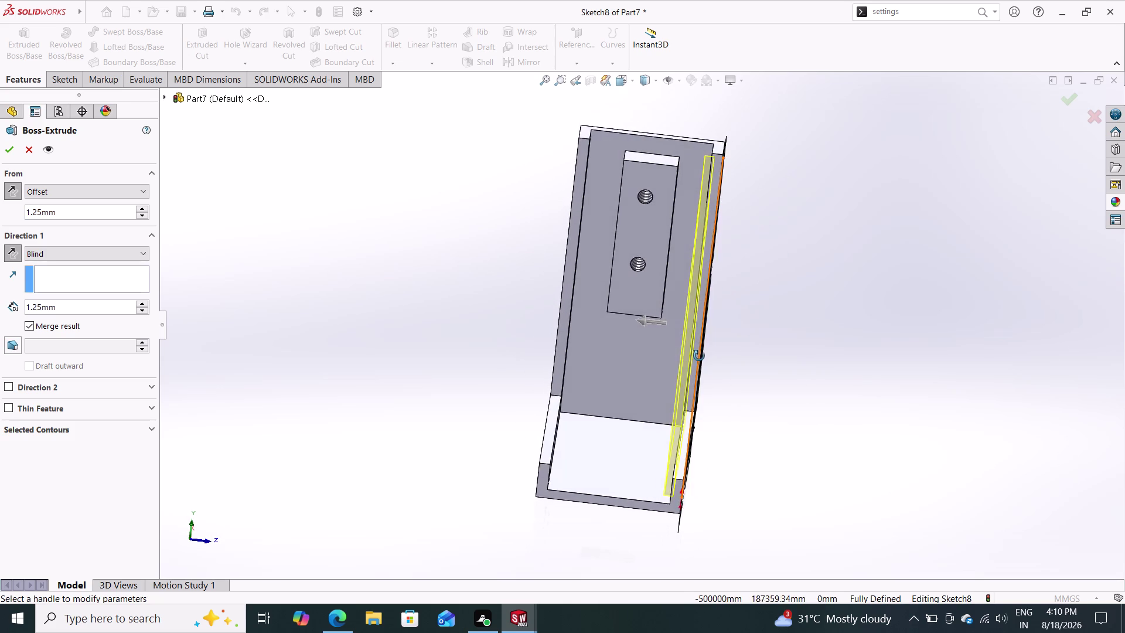
middle_drag(699, 355, 694, 390)
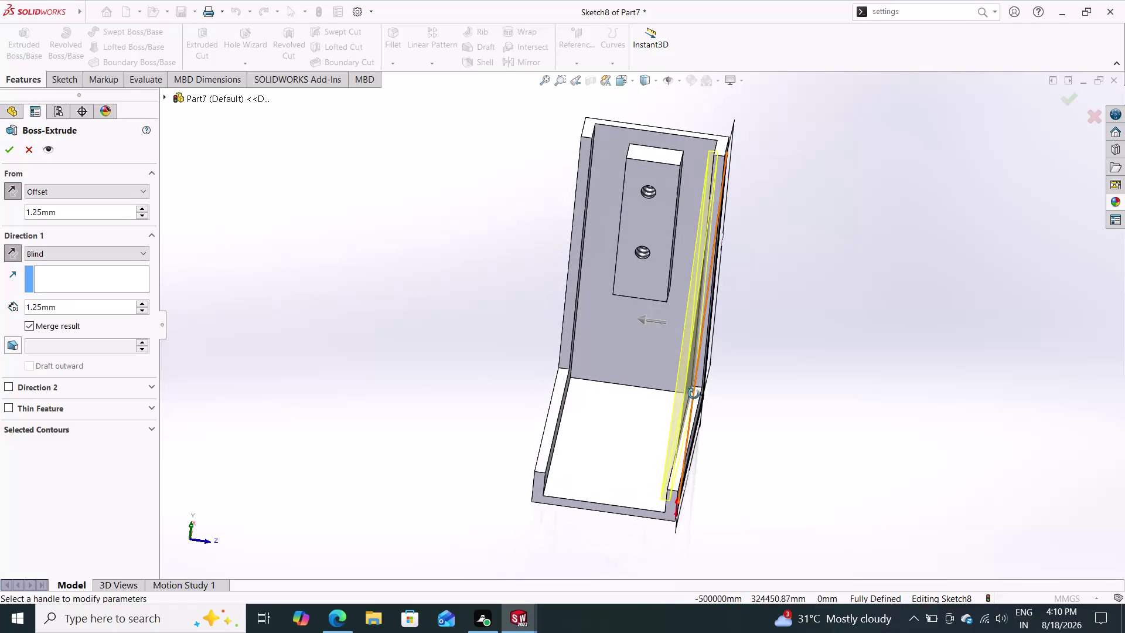
middle_drag(694, 391, 689, 369)
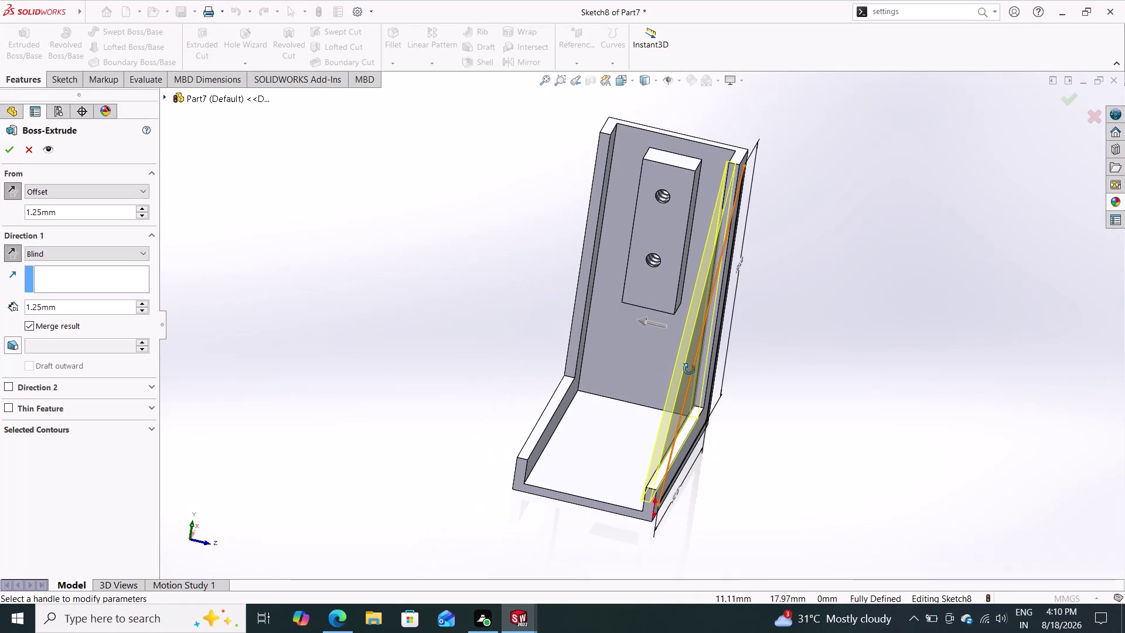
middle_drag(689, 369, 684, 382)
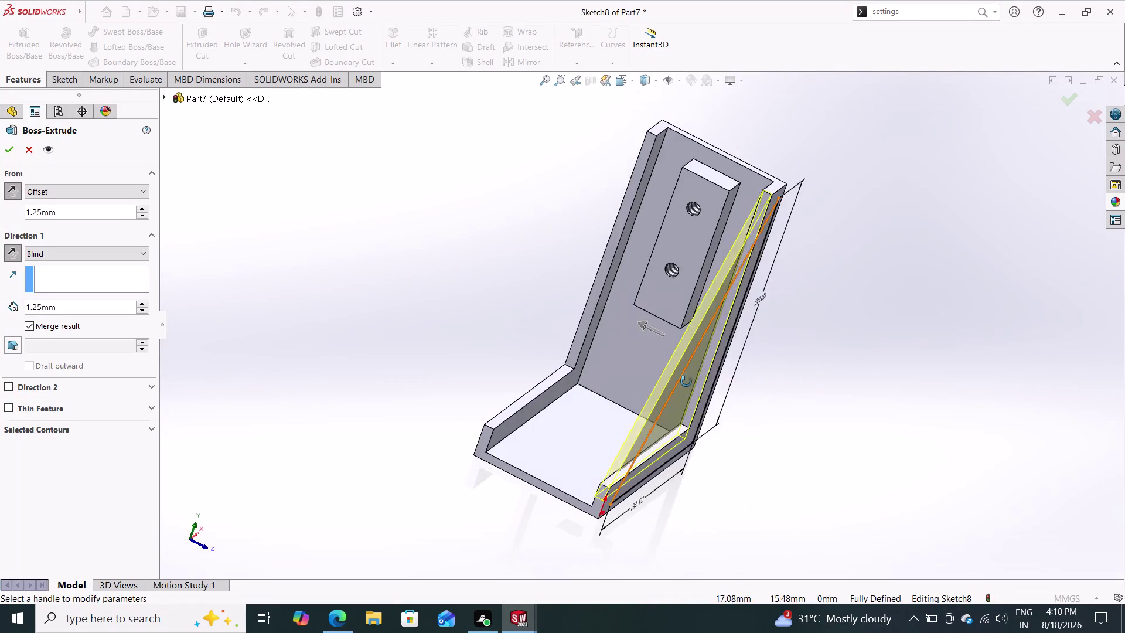
middle_drag(684, 382, 673, 398)
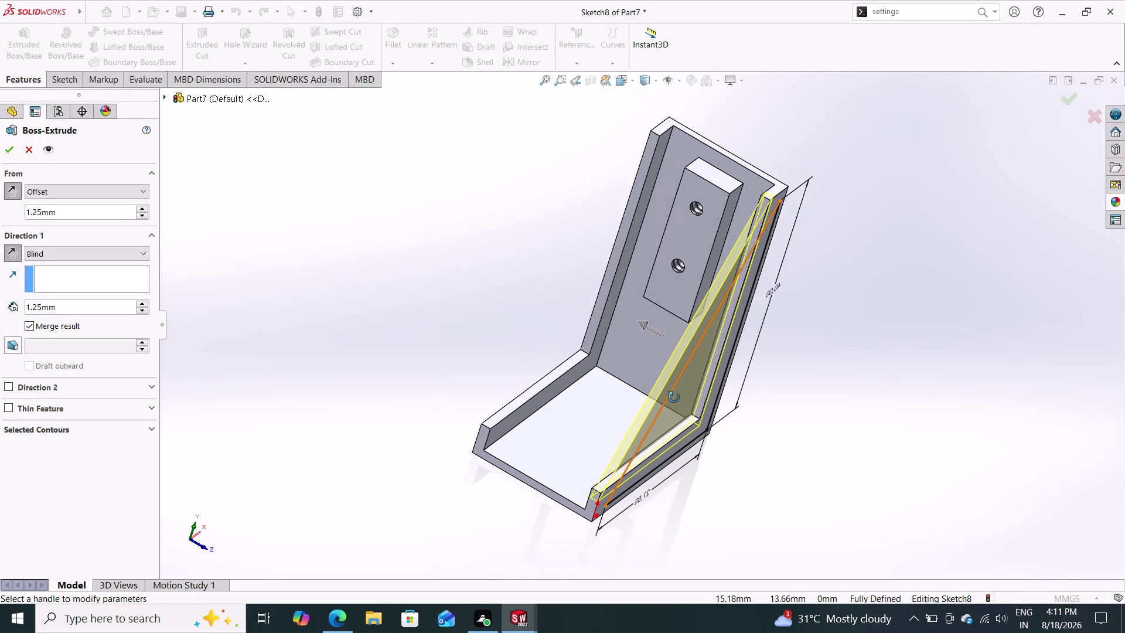
middle_drag(674, 398, 675, 397)
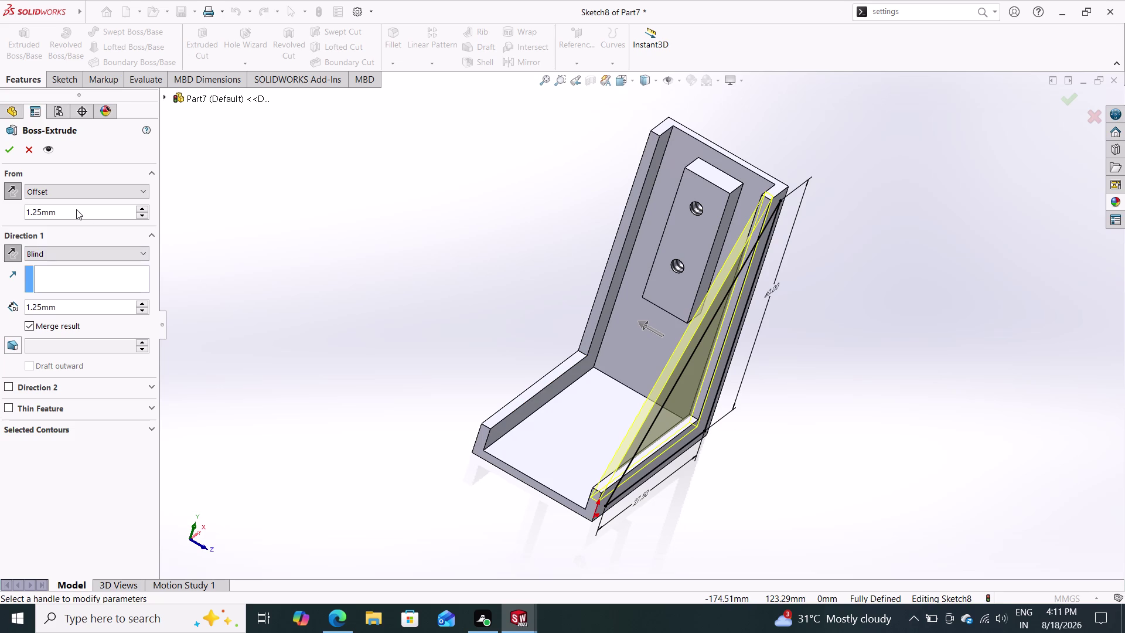
Set the start offset to 1.5 mm and accept the rib as Boss-Extrude5.
drag(76, 209, 27, 210)
text(1.5)
key(Return)
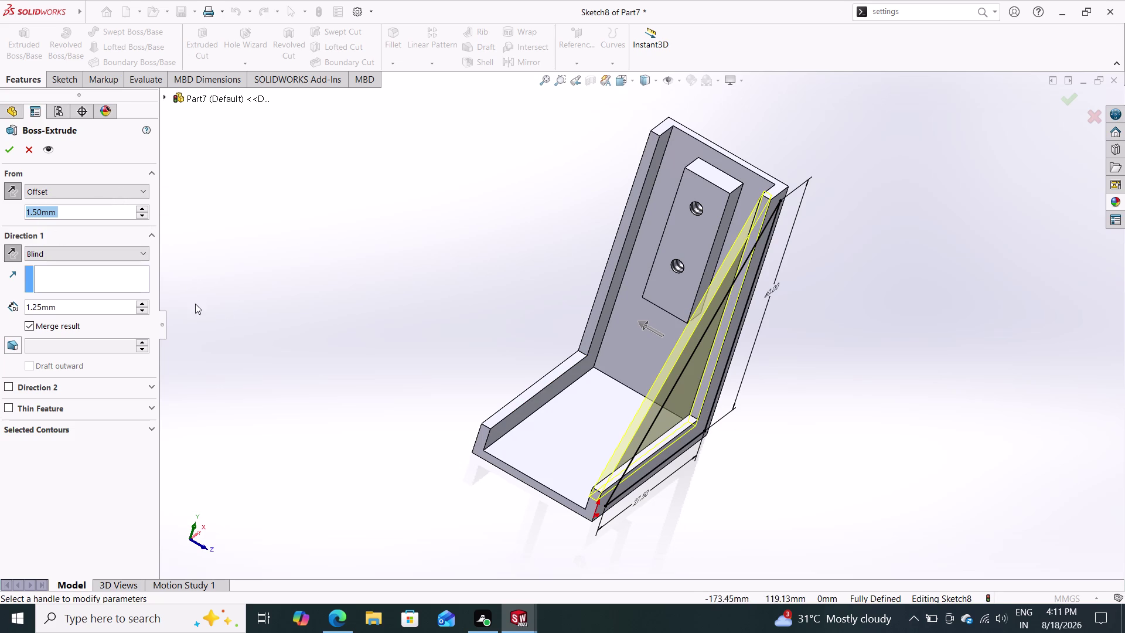
middle_drag(195, 304, 220, 344)
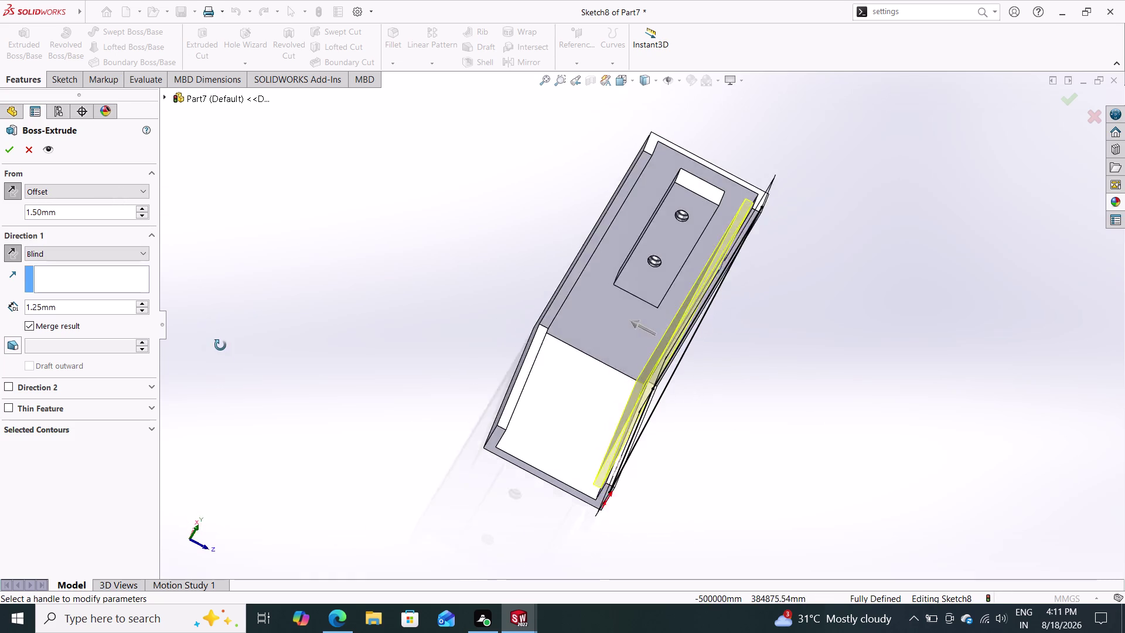
middle_drag(220, 343, 203, 284)
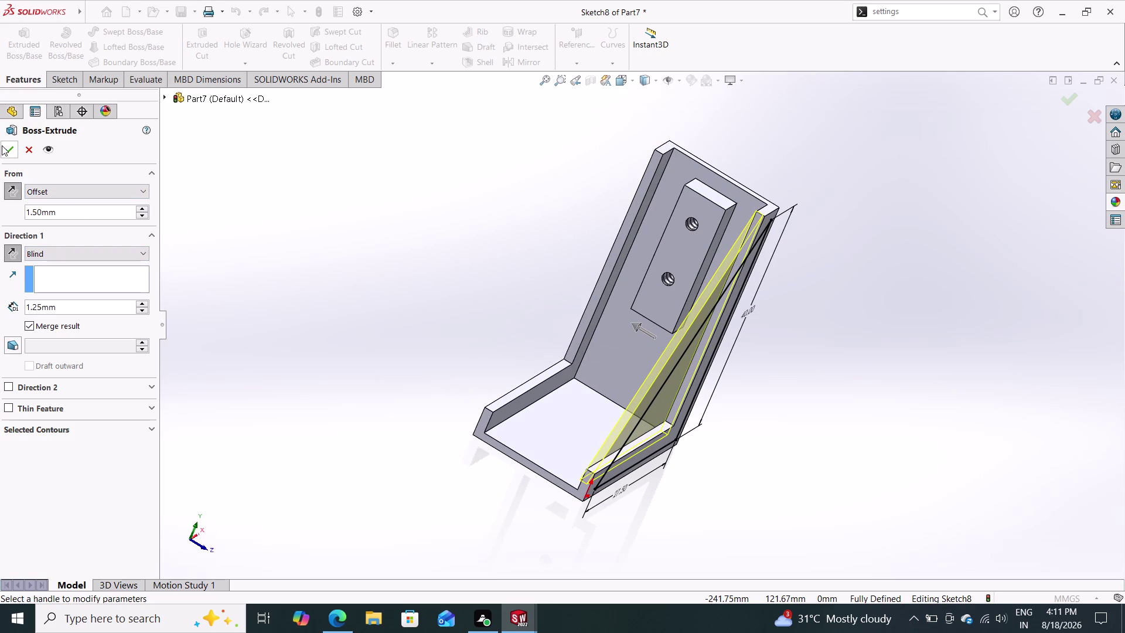
click(2, 145)
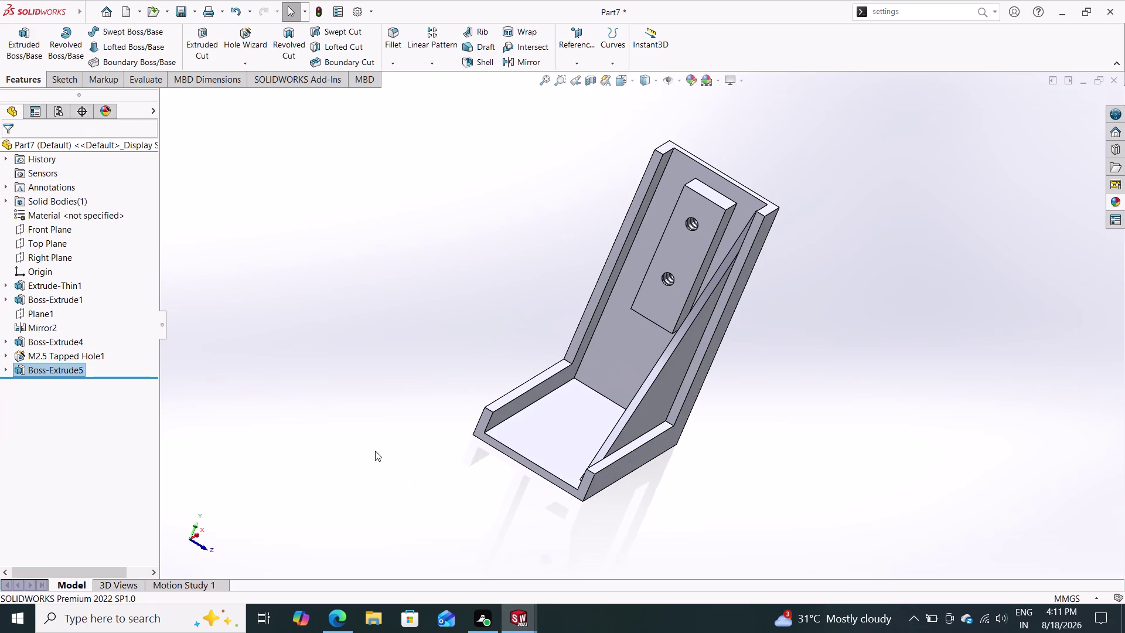
middle_drag(385, 407, 435, 445)
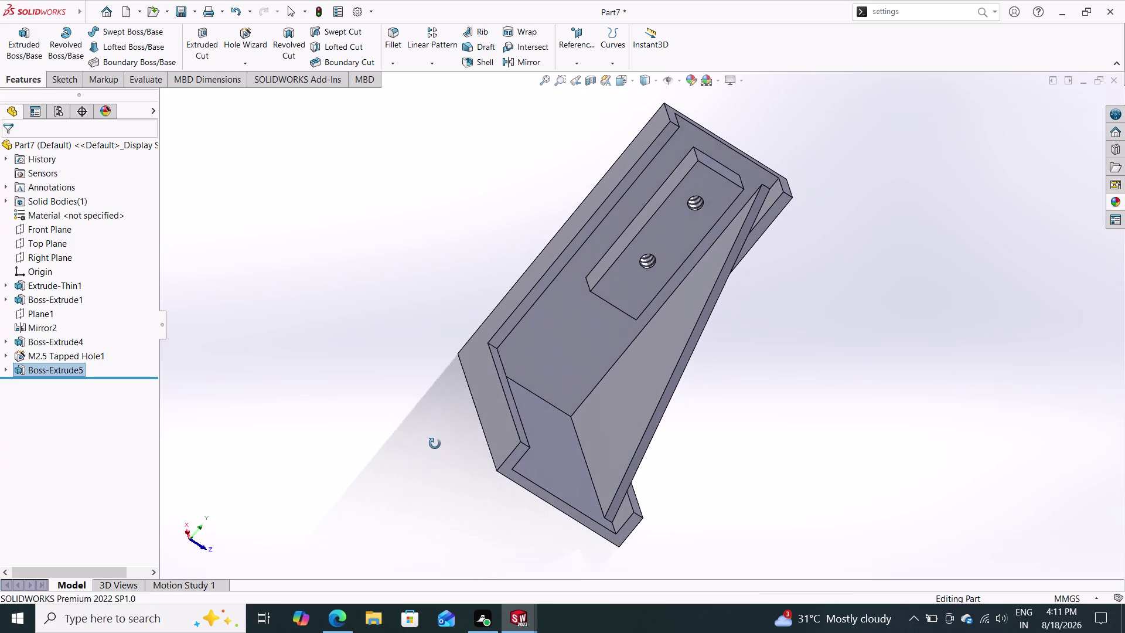
middle_drag(435, 445, 358, 396)
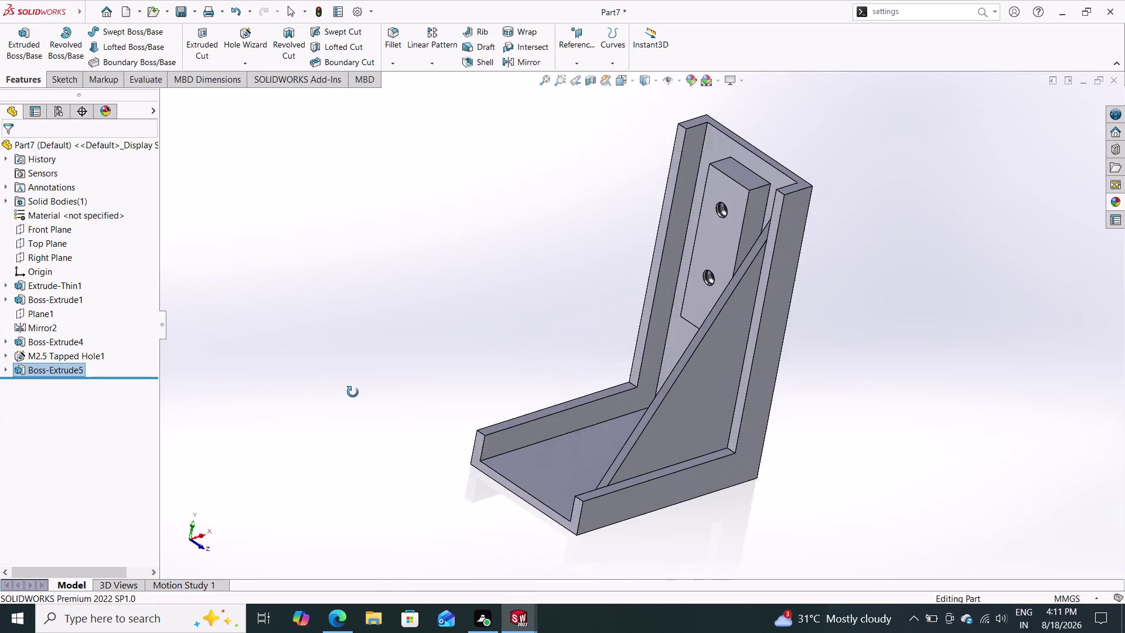
middle_drag(358, 396, 352, 391)
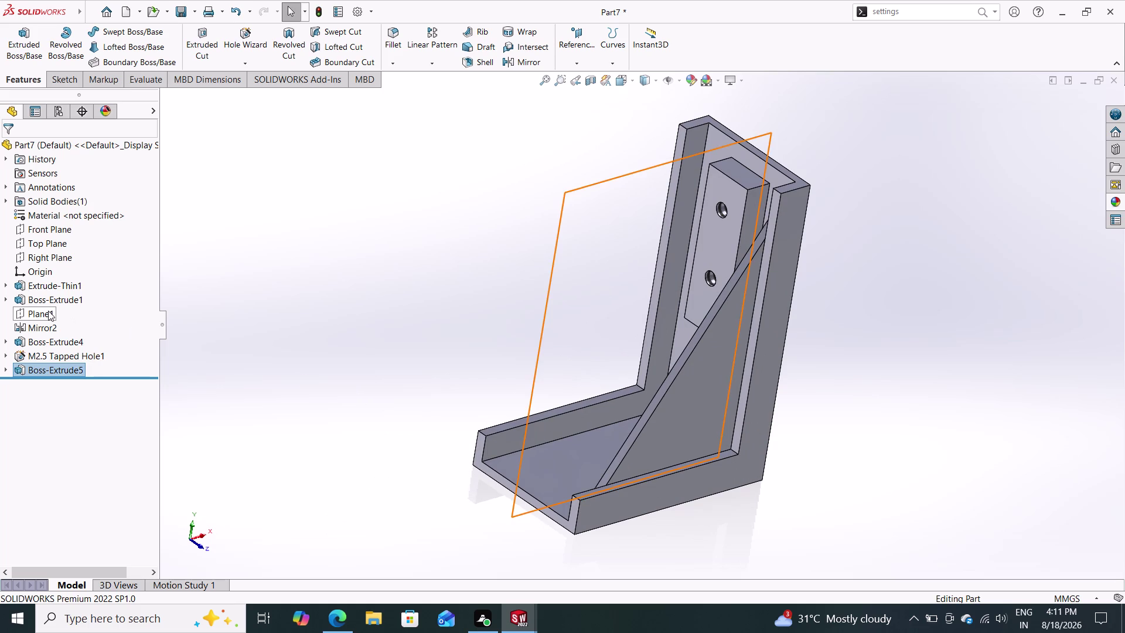
click(48, 311)
click(73, 295)
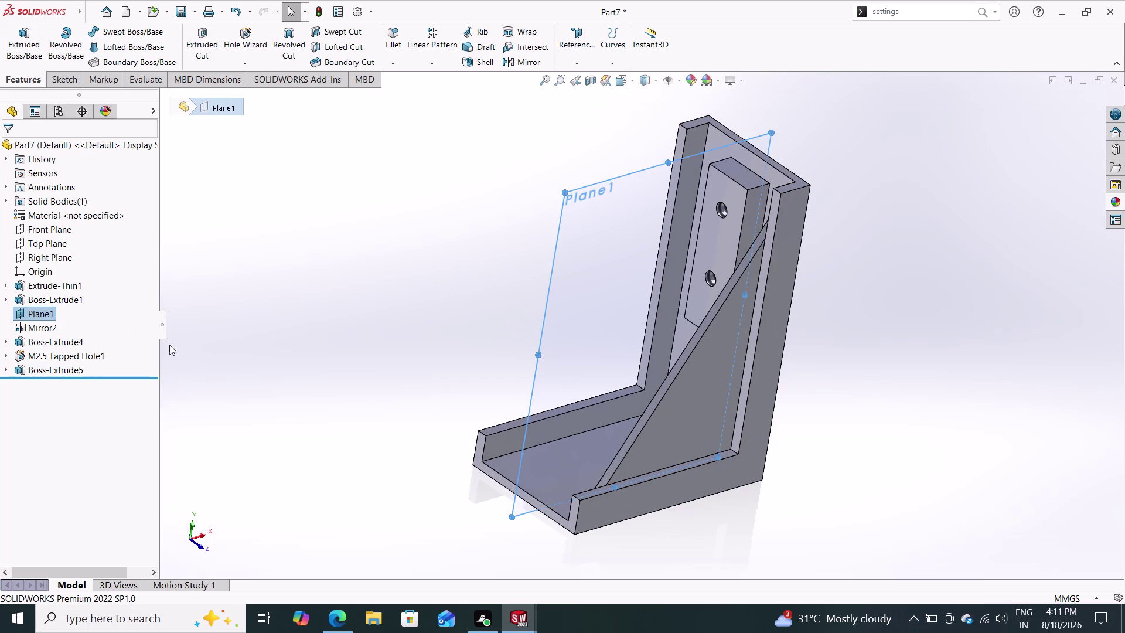
click(86, 355)
click(55, 369)
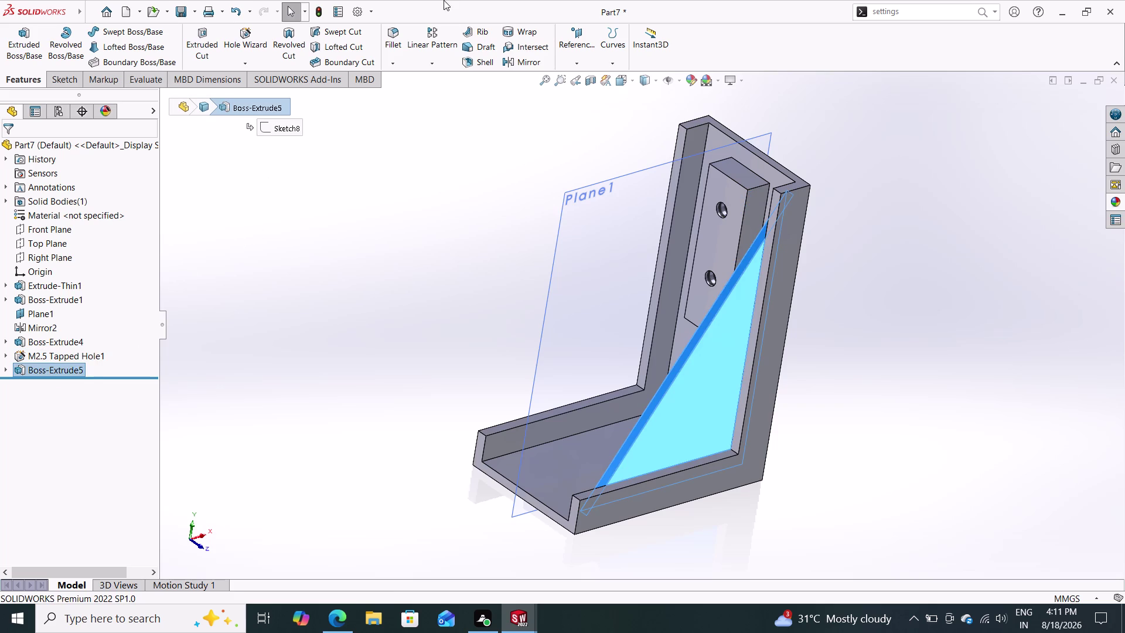
click(520, 66)
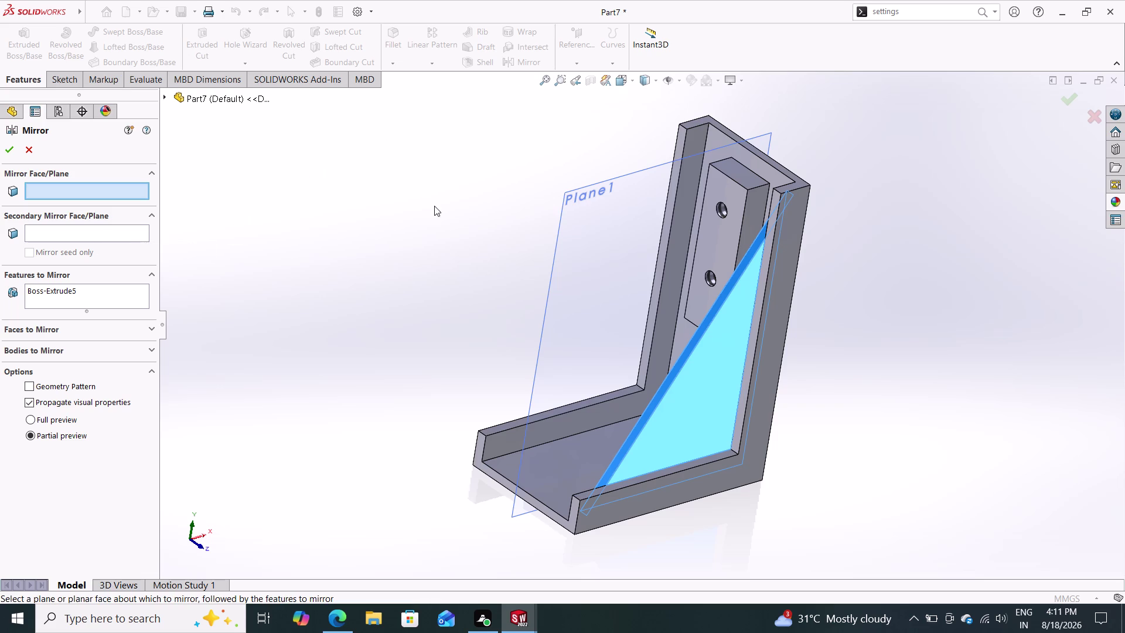
Mirror Boss-Extrude5 across Plane1 as Mirror3, then hide Plane1.
click(608, 218)
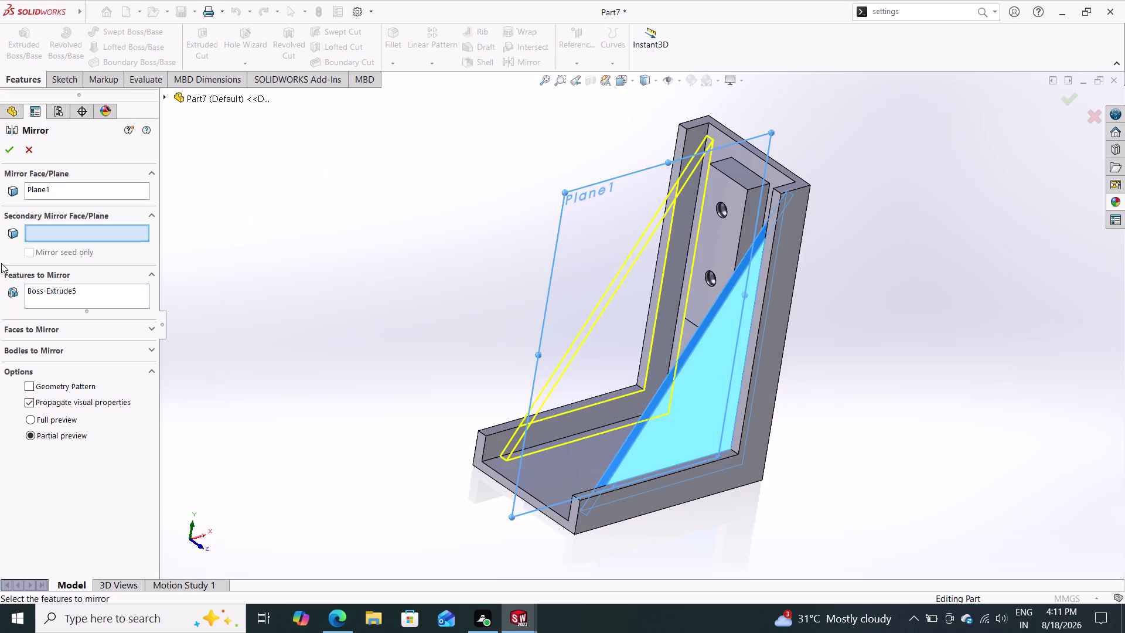
click(7, 148)
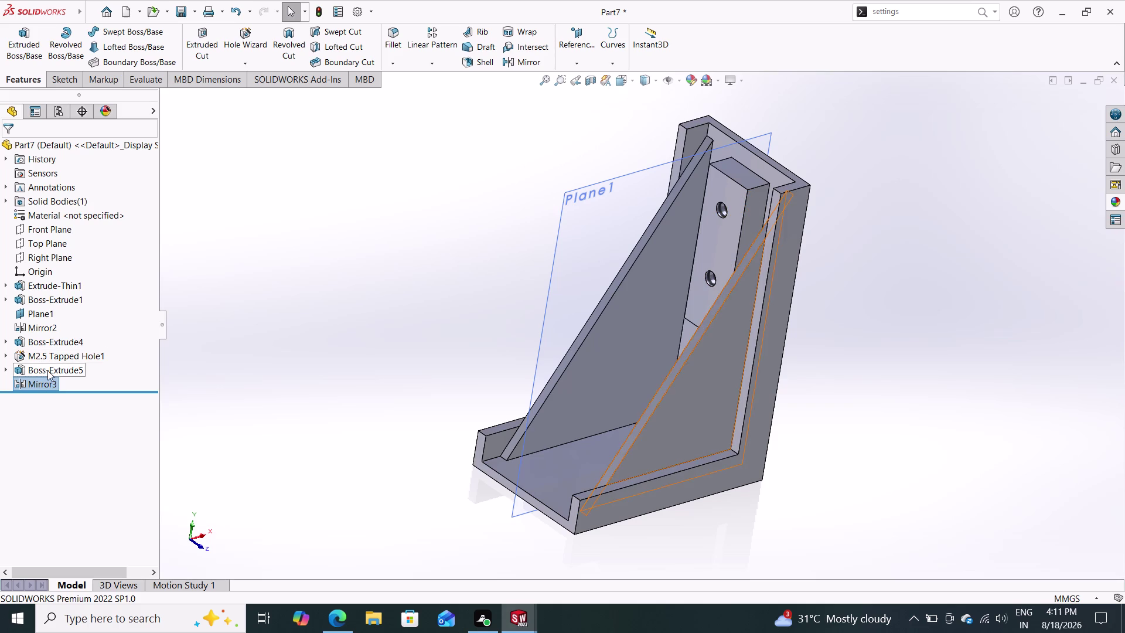
click(43, 312)
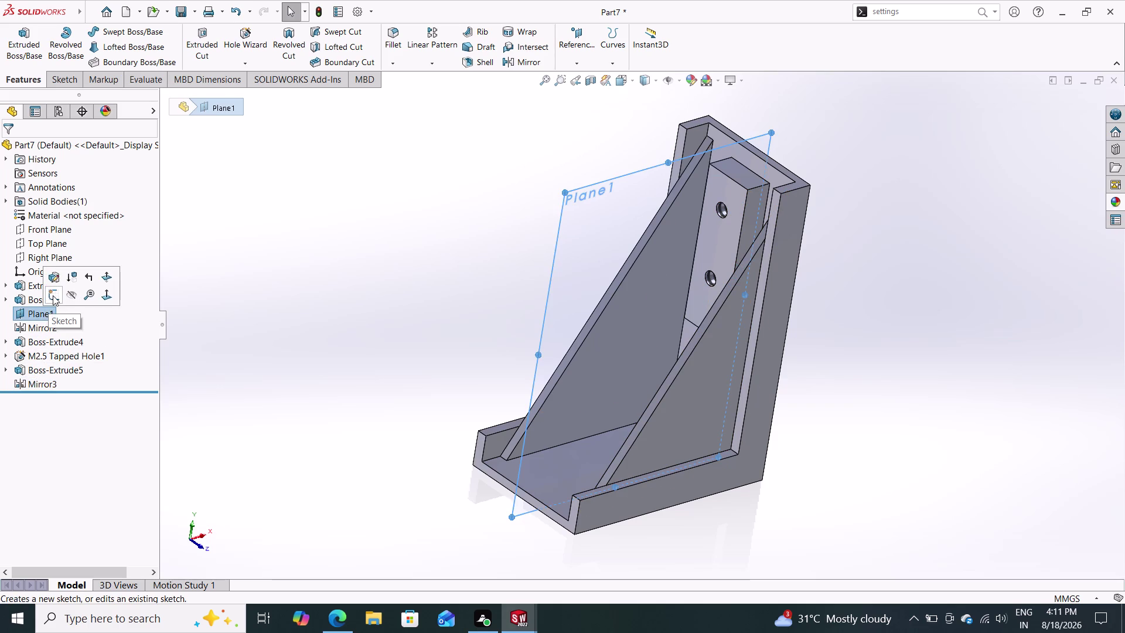
click(67, 292)
Orbit around the bracket to check both ribs, then select the Material entry.
middle_drag(205, 302, 289, 332)
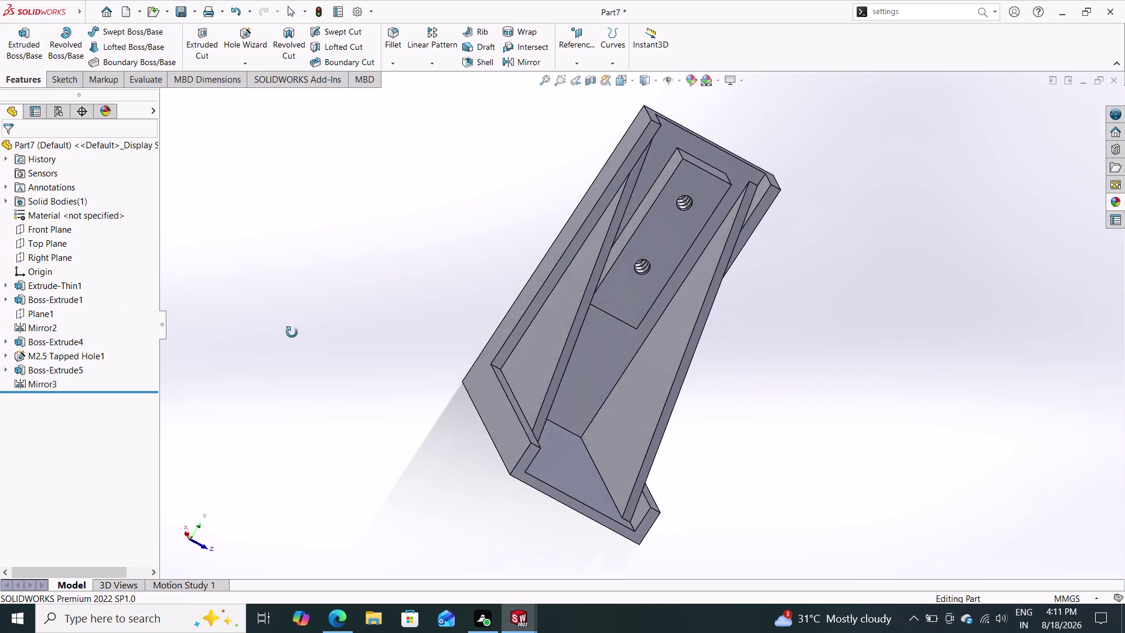
middle_drag(290, 331, 194, 249)
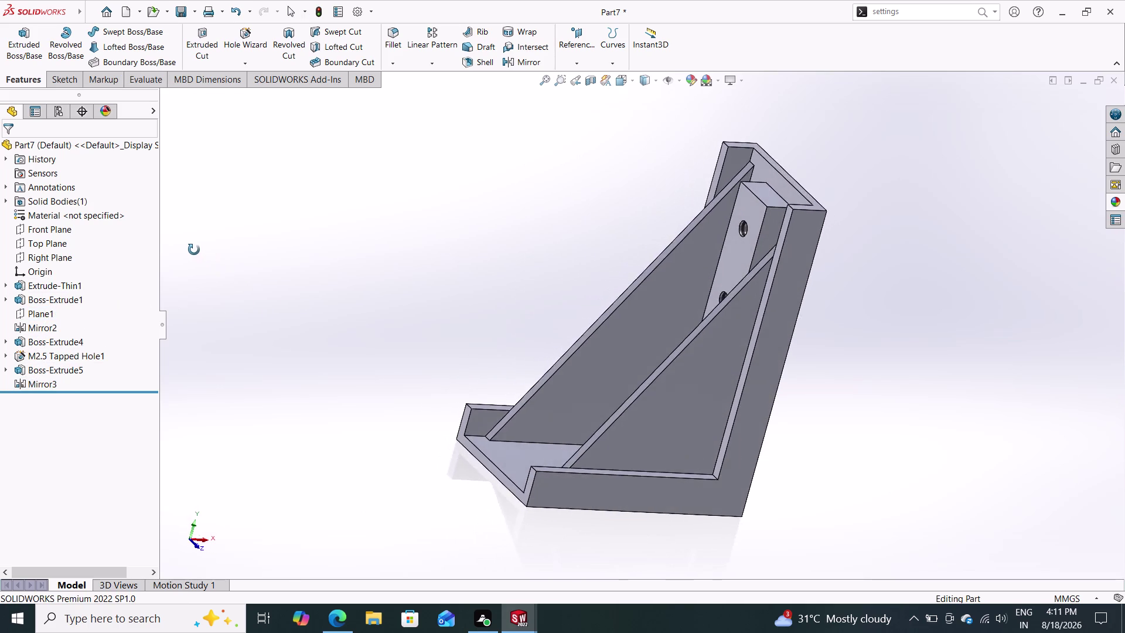
middle_drag(194, 250, 178, 200)
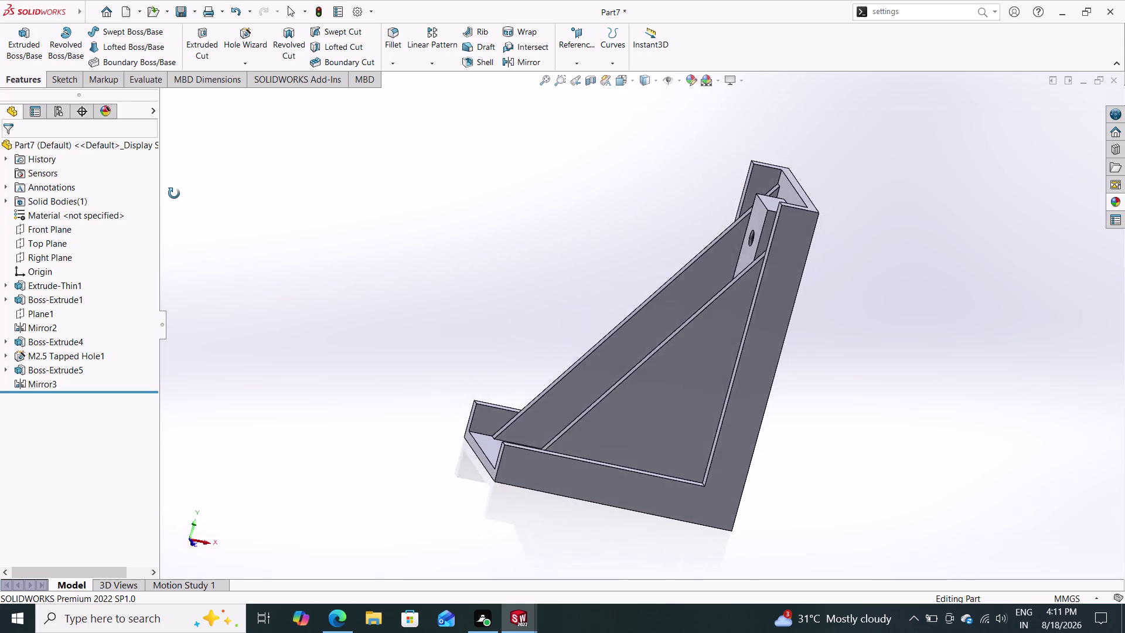
middle_drag(179, 200, 268, 253)
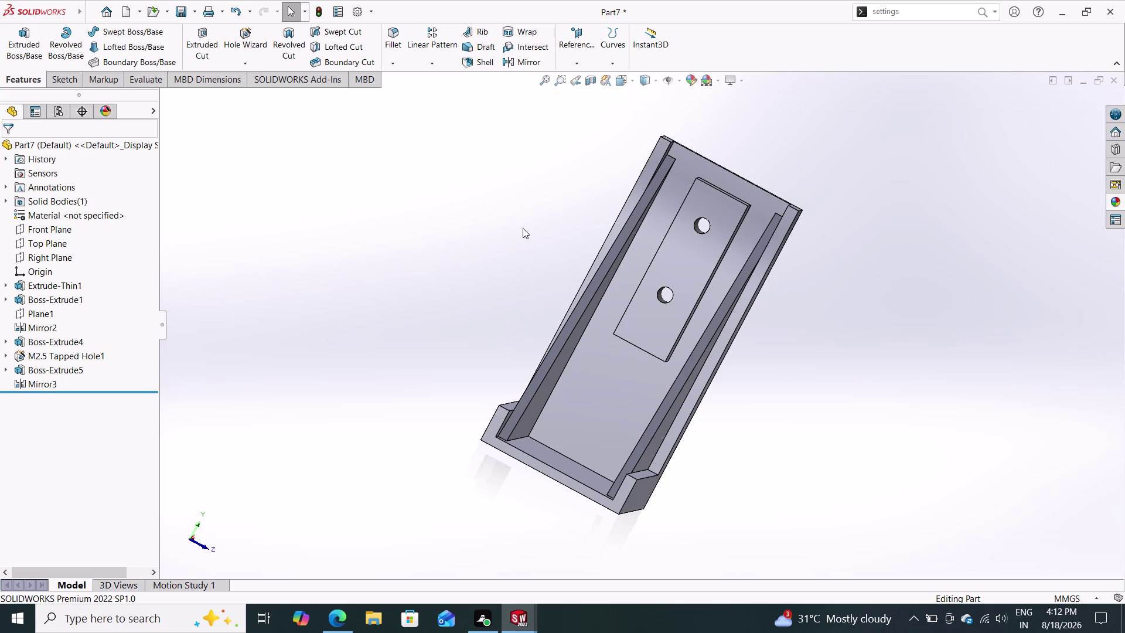
click(51, 217)
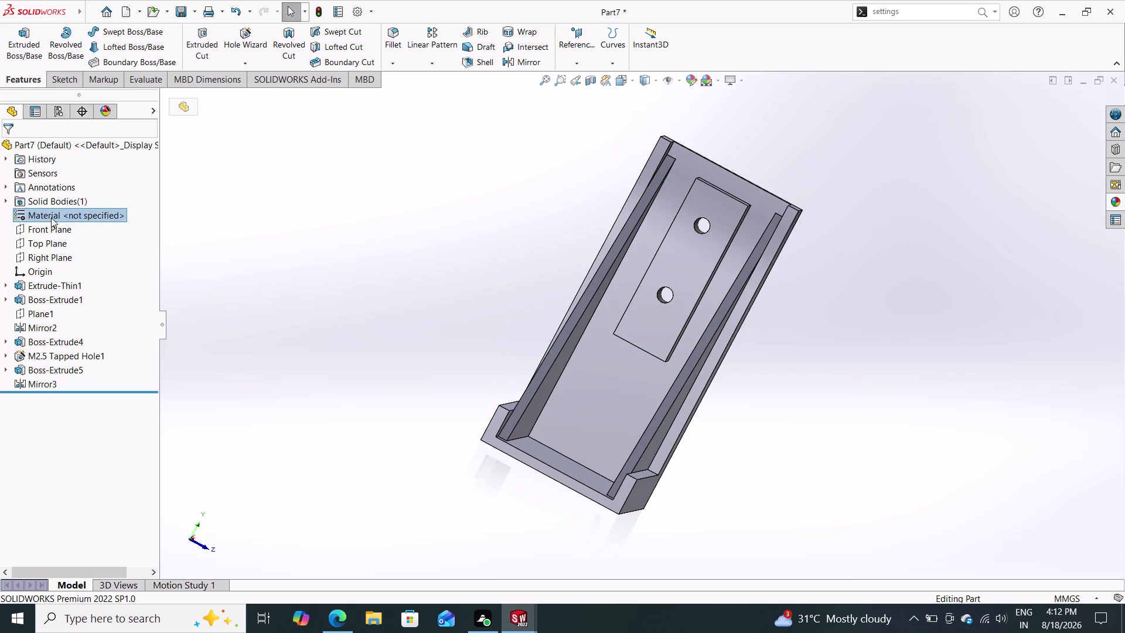
Assign Cast Alloy Steel as the bracket's material and orbit to view it.
click(29, 213)
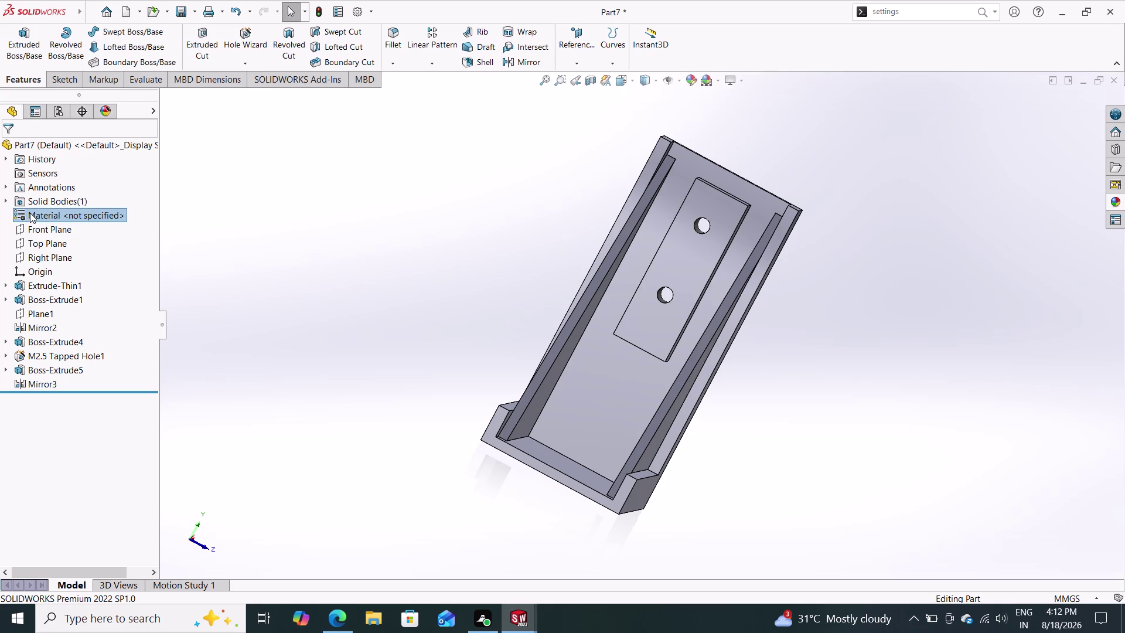
right_click(30, 213)
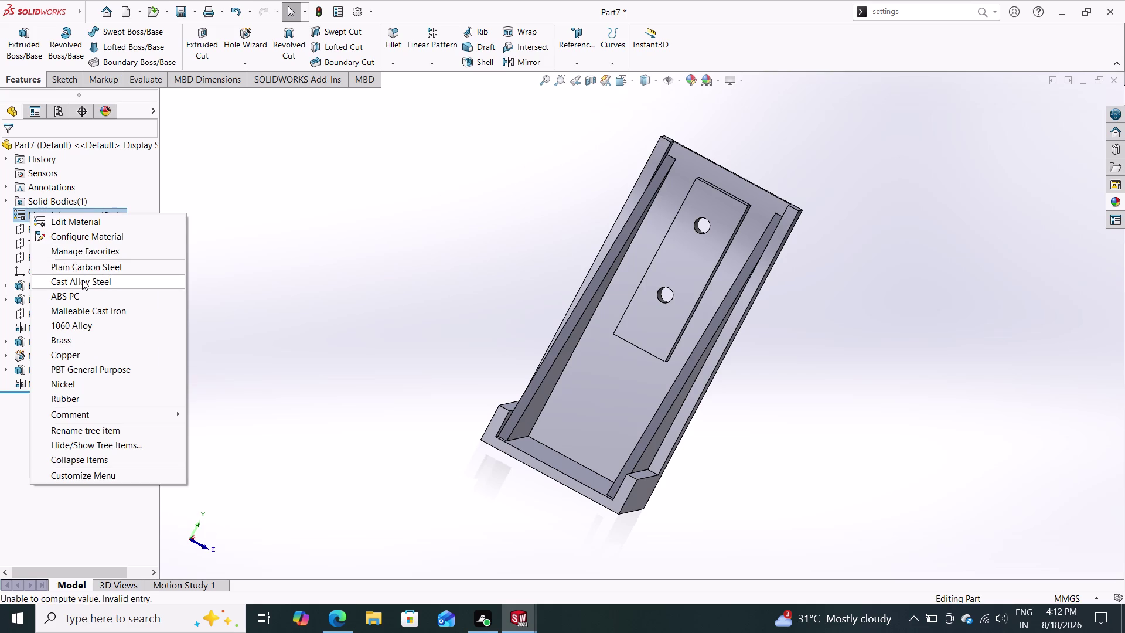
click(82, 279)
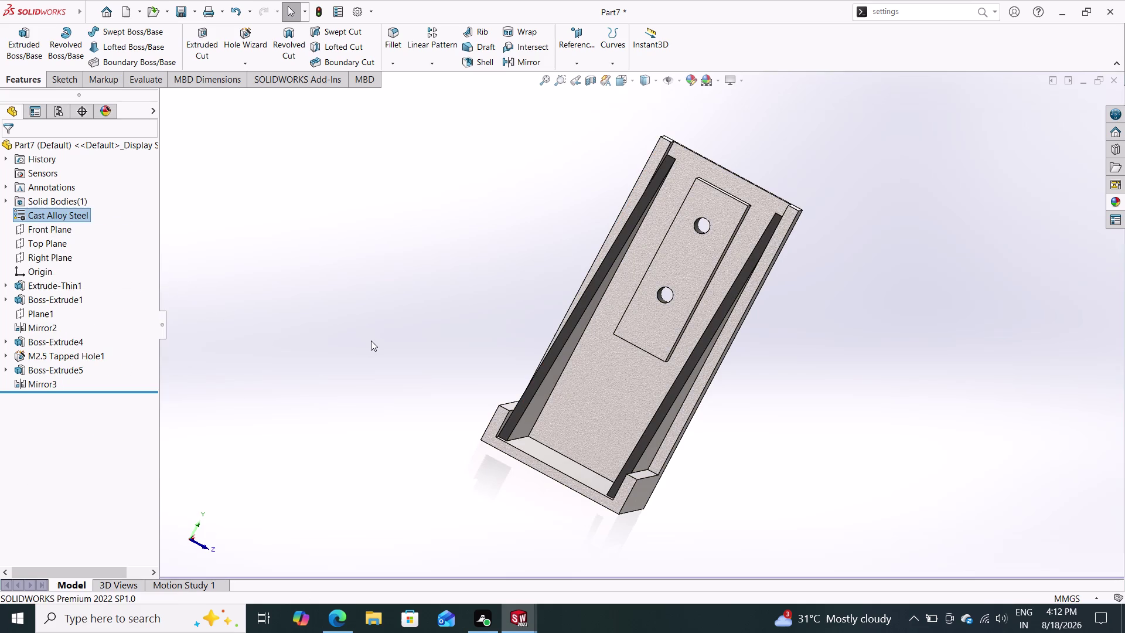
click(718, 77)
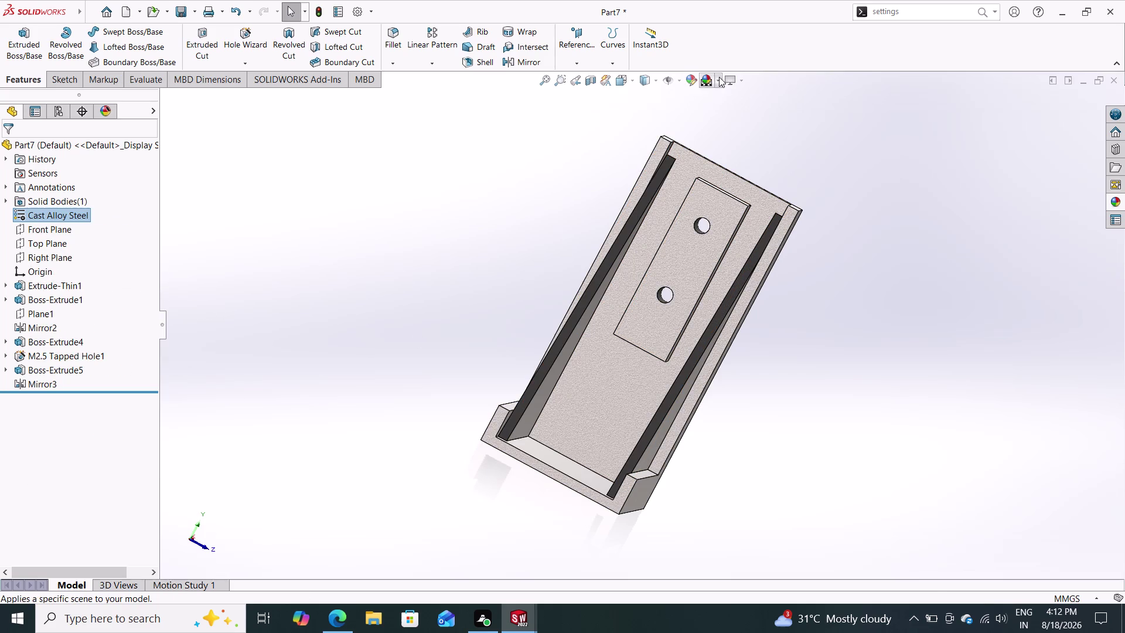
click(726, 113)
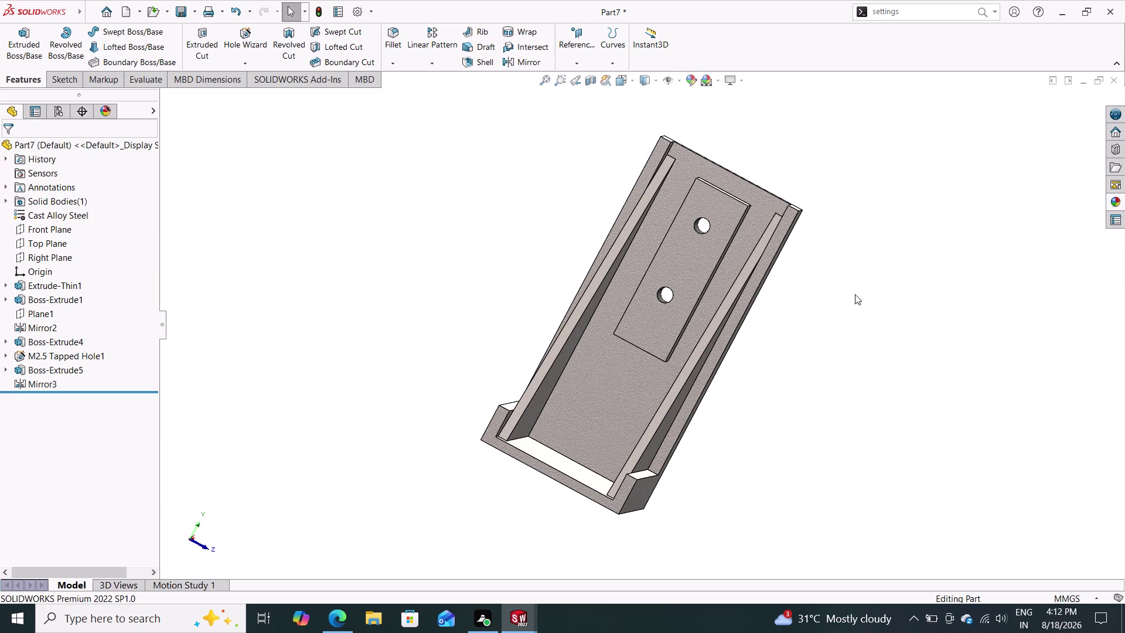
middle_drag(867, 321, 794, 330)
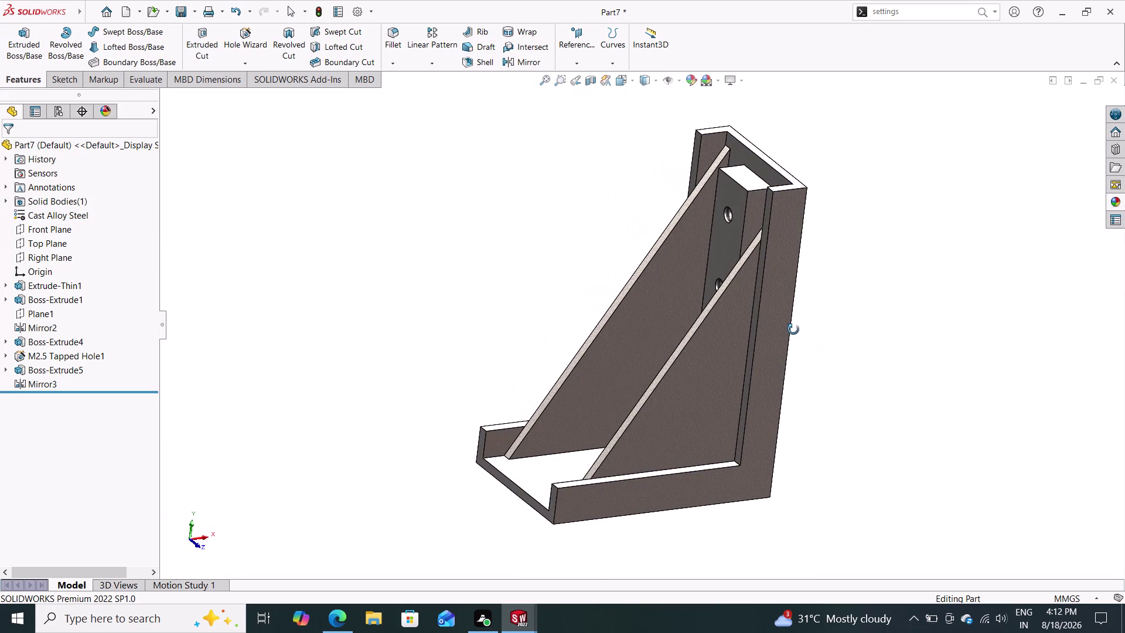
middle_drag(793, 330, 800, 325)
Apply the Painted > Car siena appearance to the whole bracket part.
click(1115, 204)
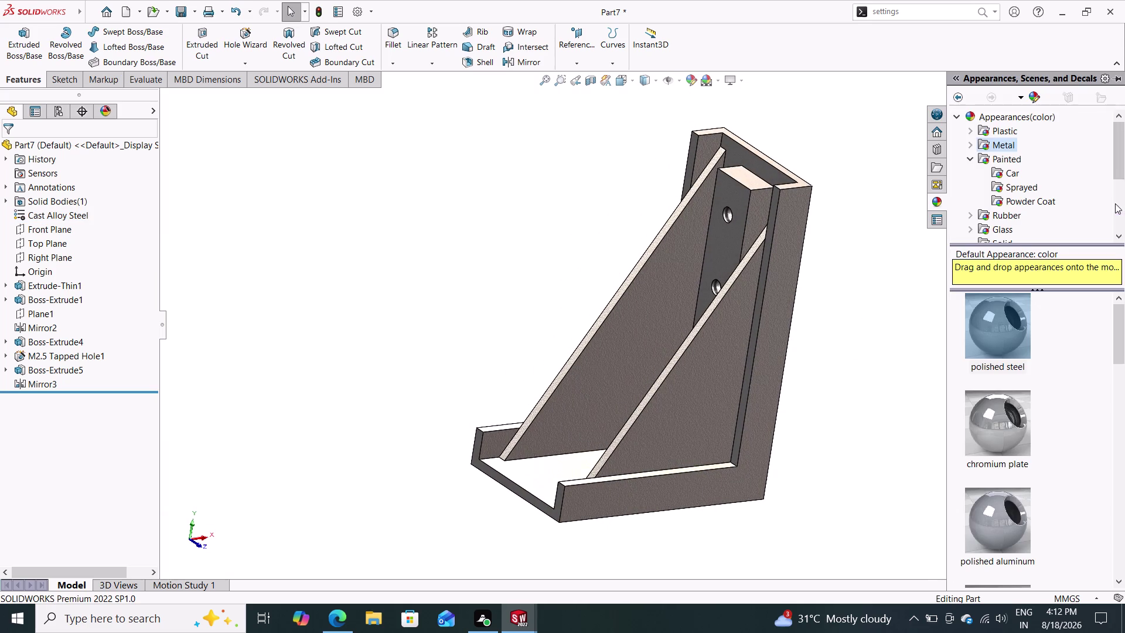
scroll(down, 3)
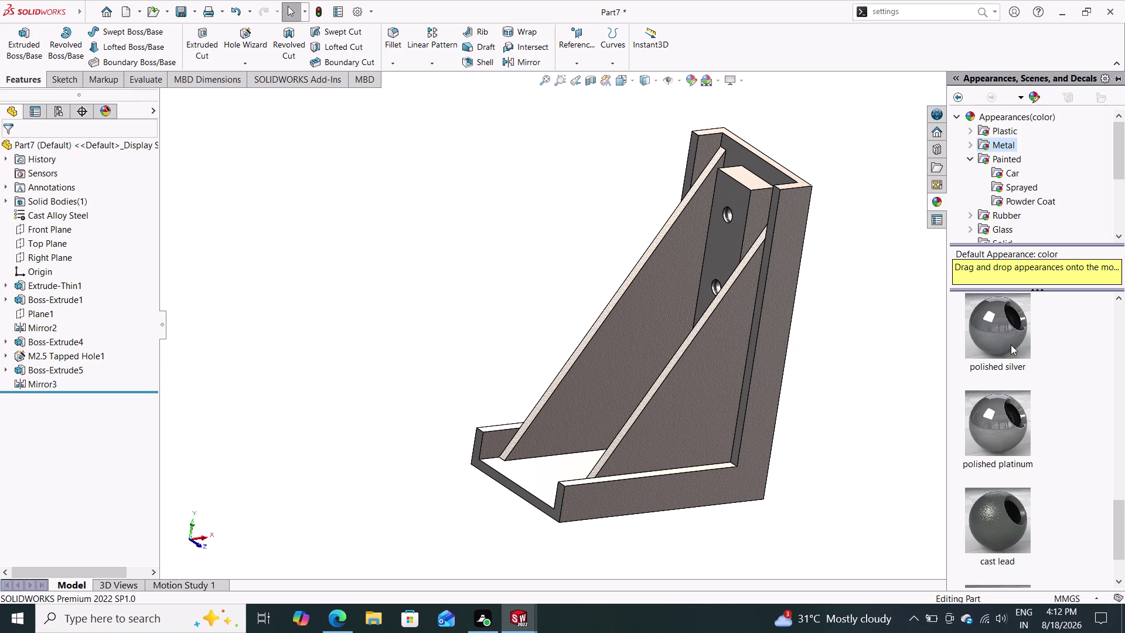
click(1000, 150)
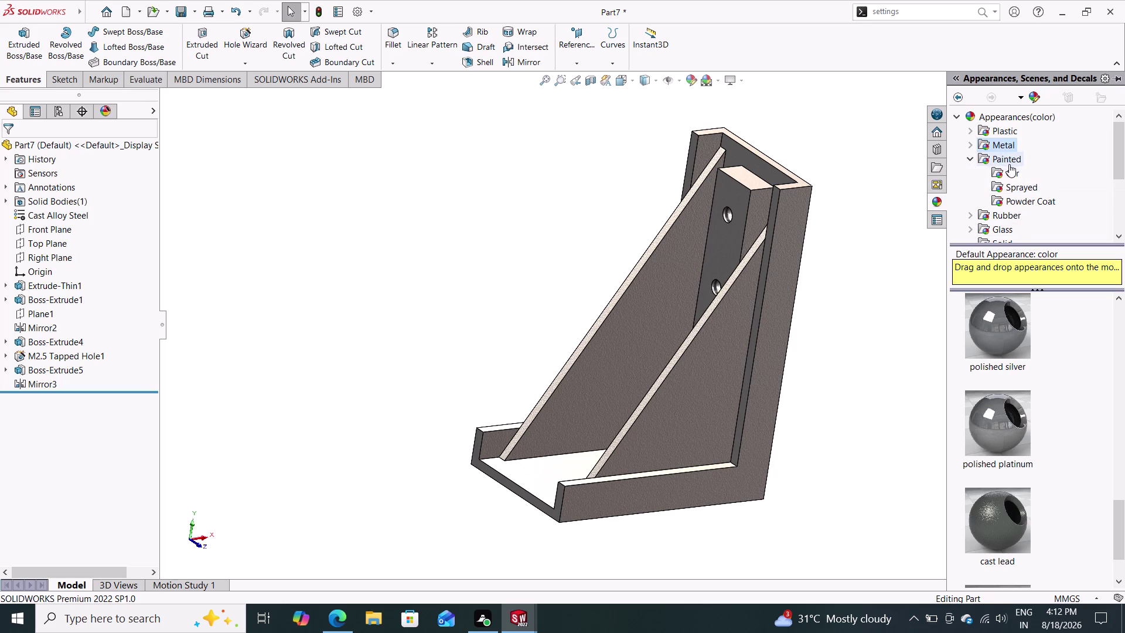
click(1009, 166)
scroll(down, 3)
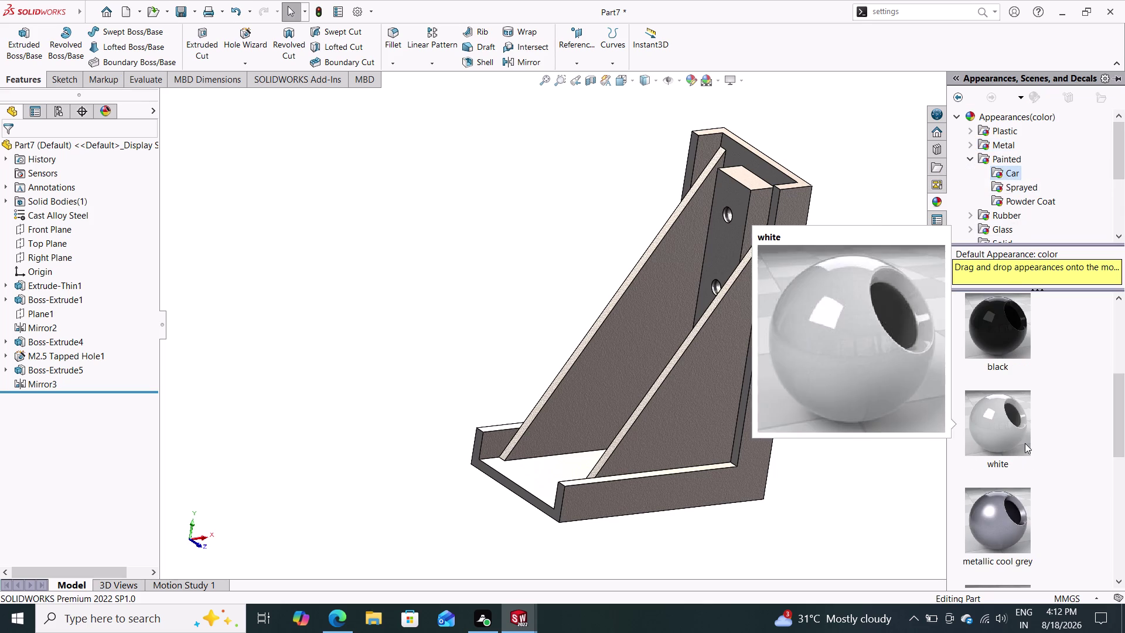
scroll(down, 3)
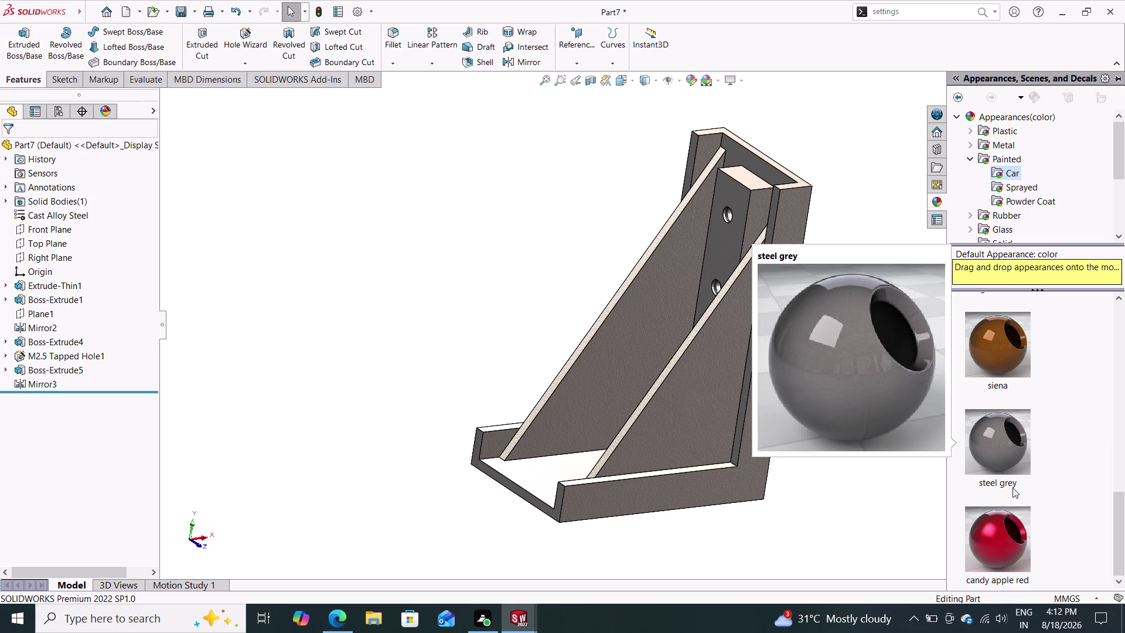
scroll(down, 3)
drag(1008, 342, 758, 325)
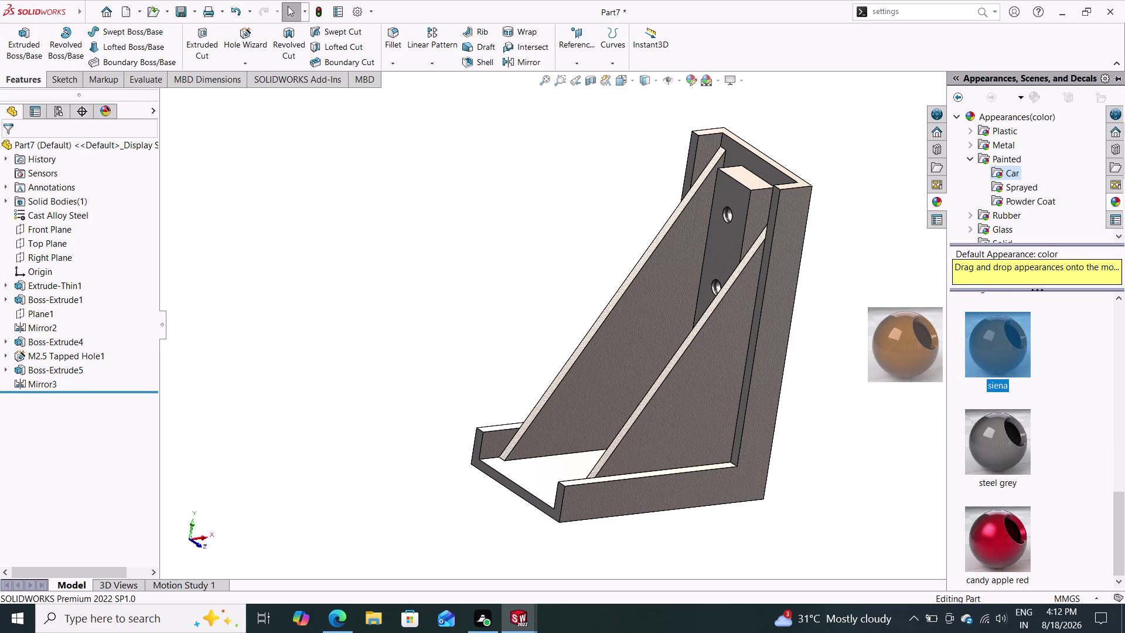
drag(758, 325, 748, 324)
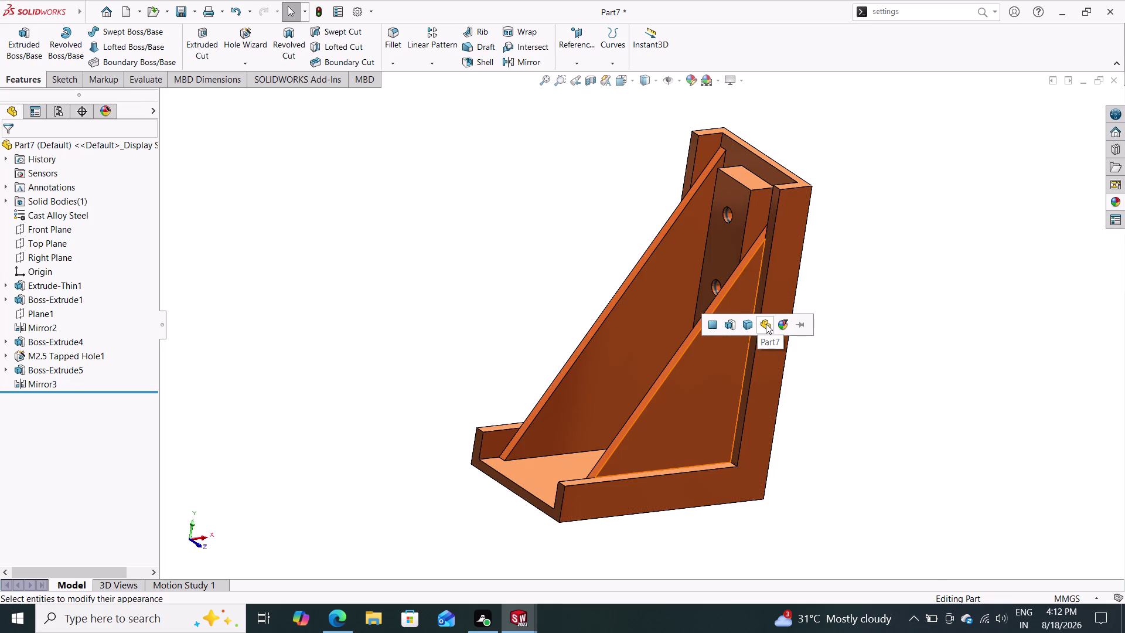
click(766, 324)
Orbit the bracket to inspect the siena paint on all its faces.
middle_drag(869, 324, 793, 346)
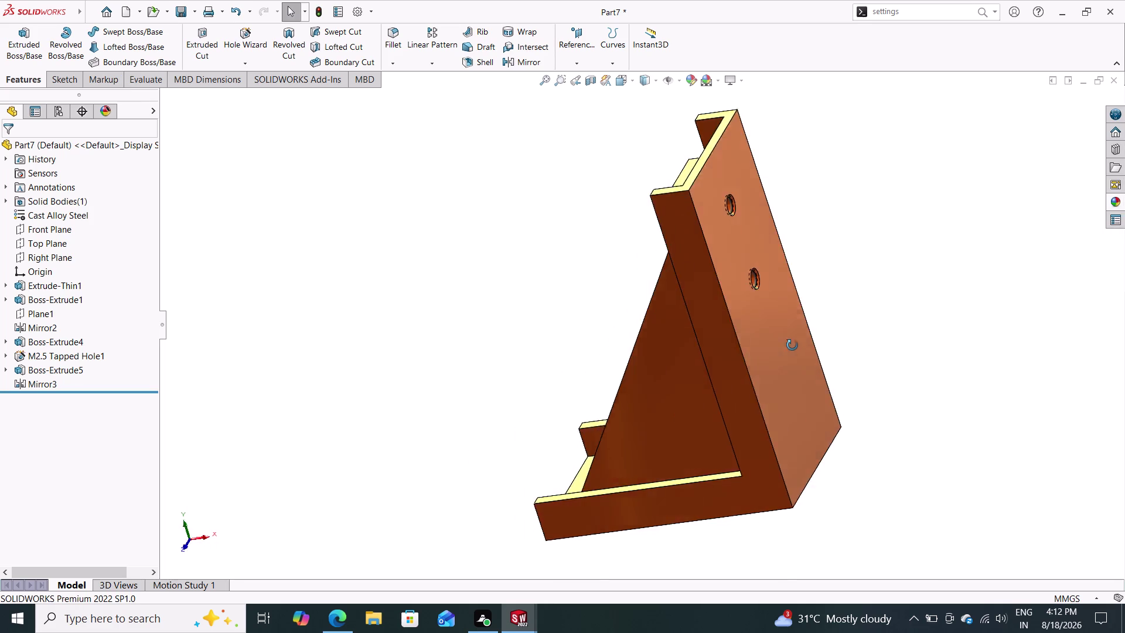
middle_drag(792, 346, 919, 292)
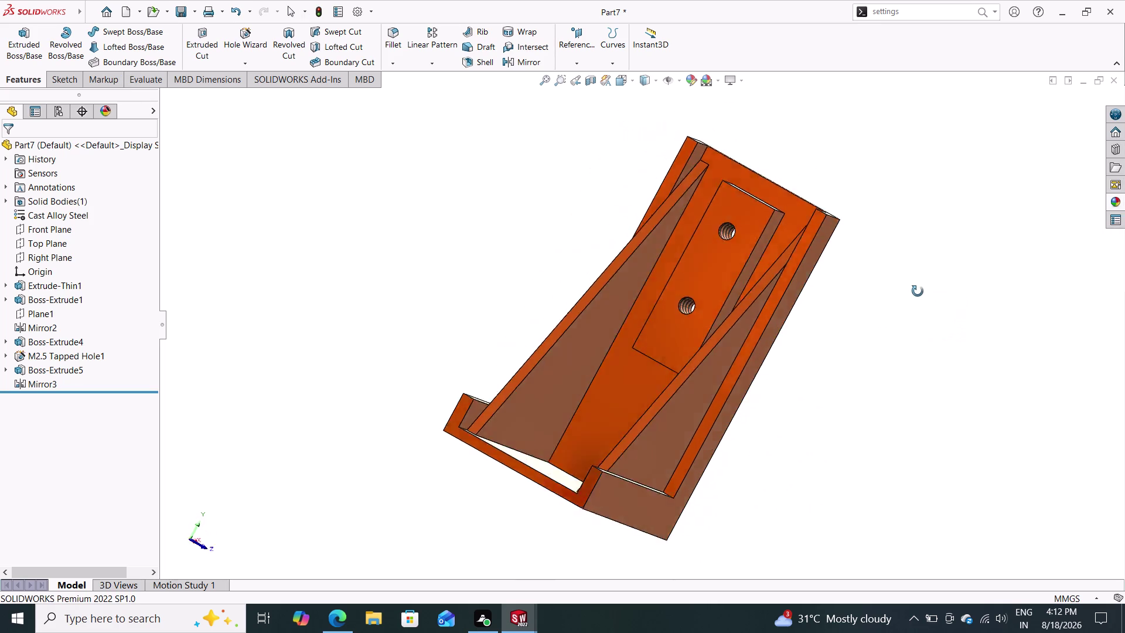
middle_drag(919, 292, 846, 268)
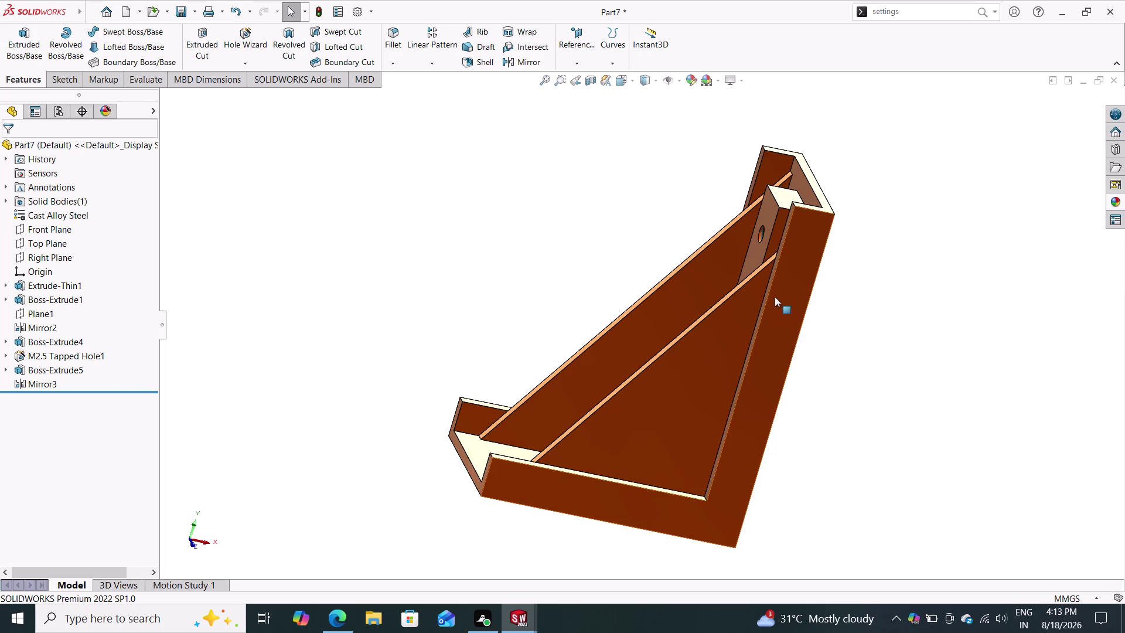
middle_drag(485, 336, 596, 372)
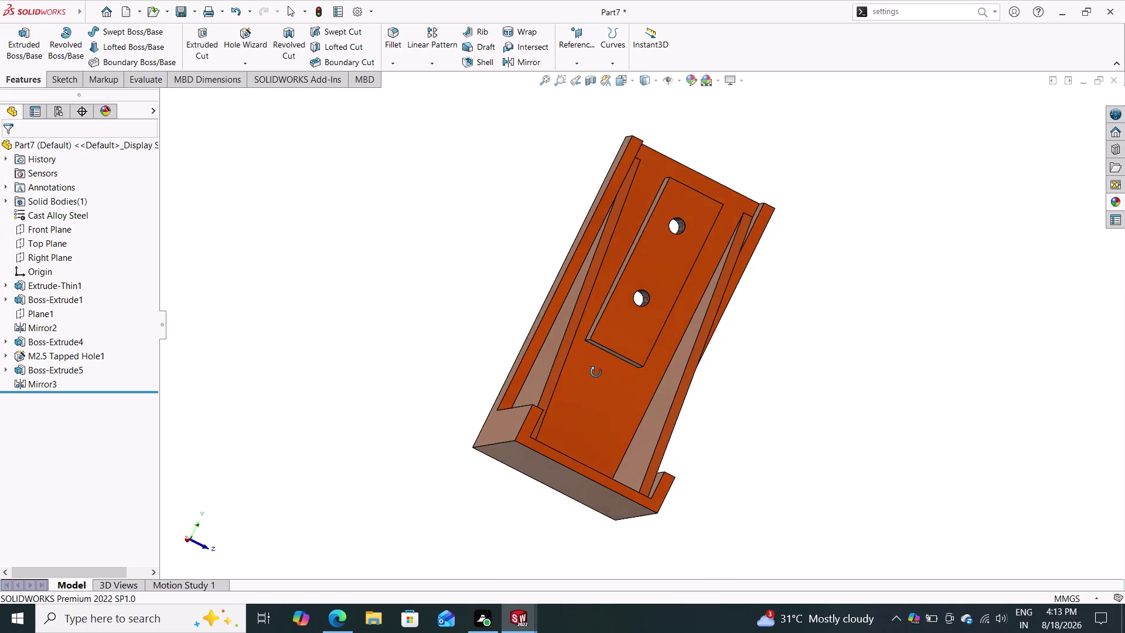
middle_drag(597, 372, 563, 427)
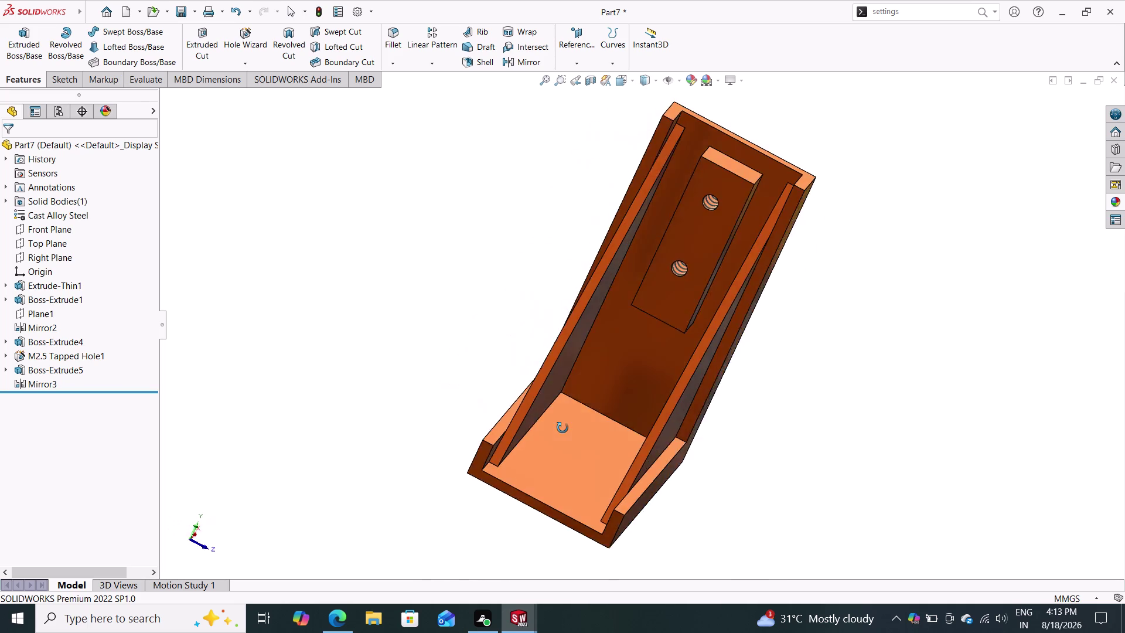
middle_drag(563, 428, 453, 346)
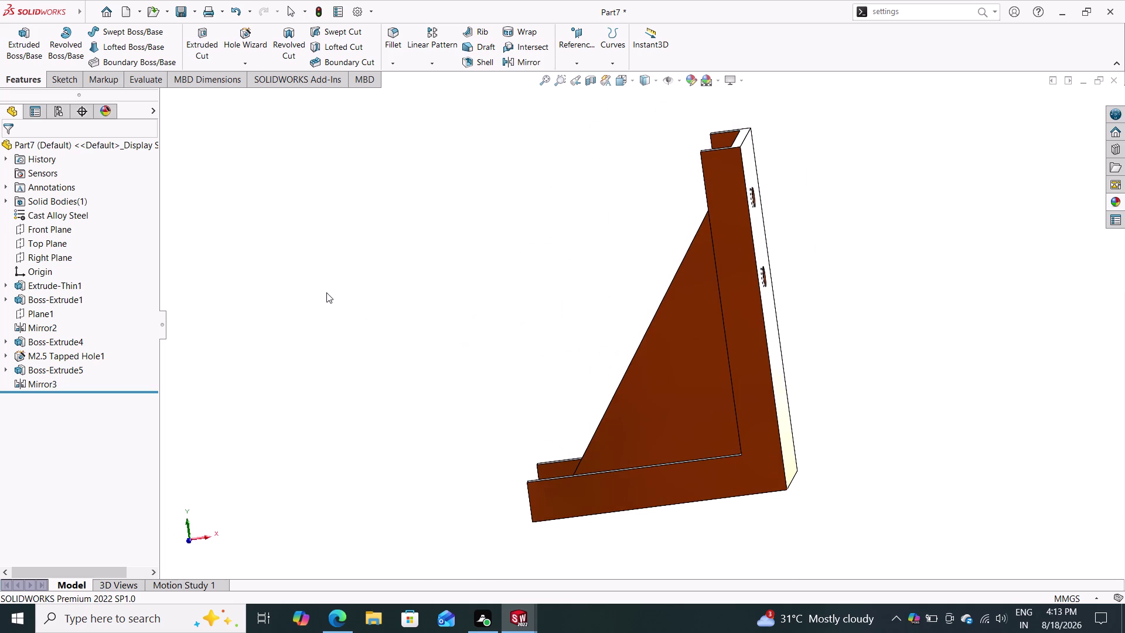
click(193, 6)
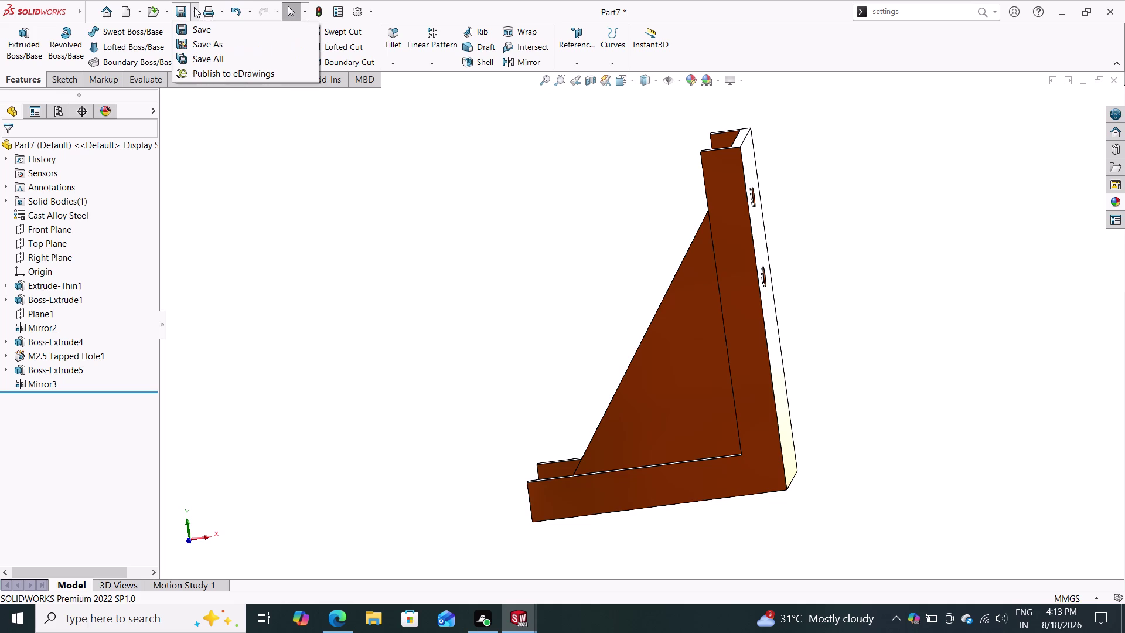
Save the part as 'bracket' in the pulley support folder.
click(207, 45)
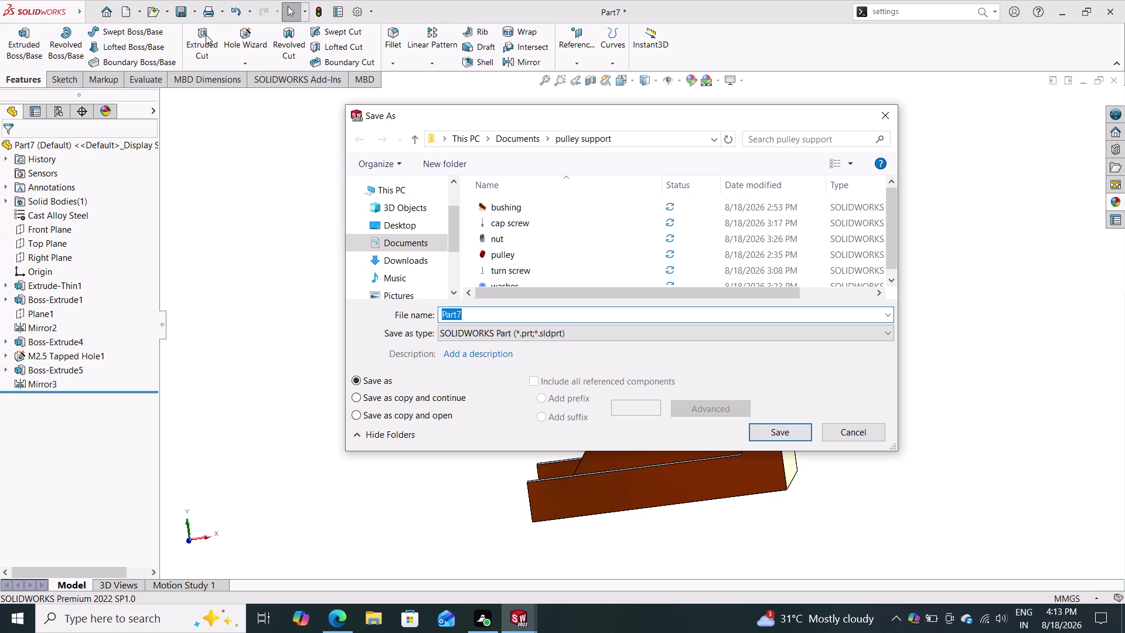
text(brack)
text(et)
click(779, 433)
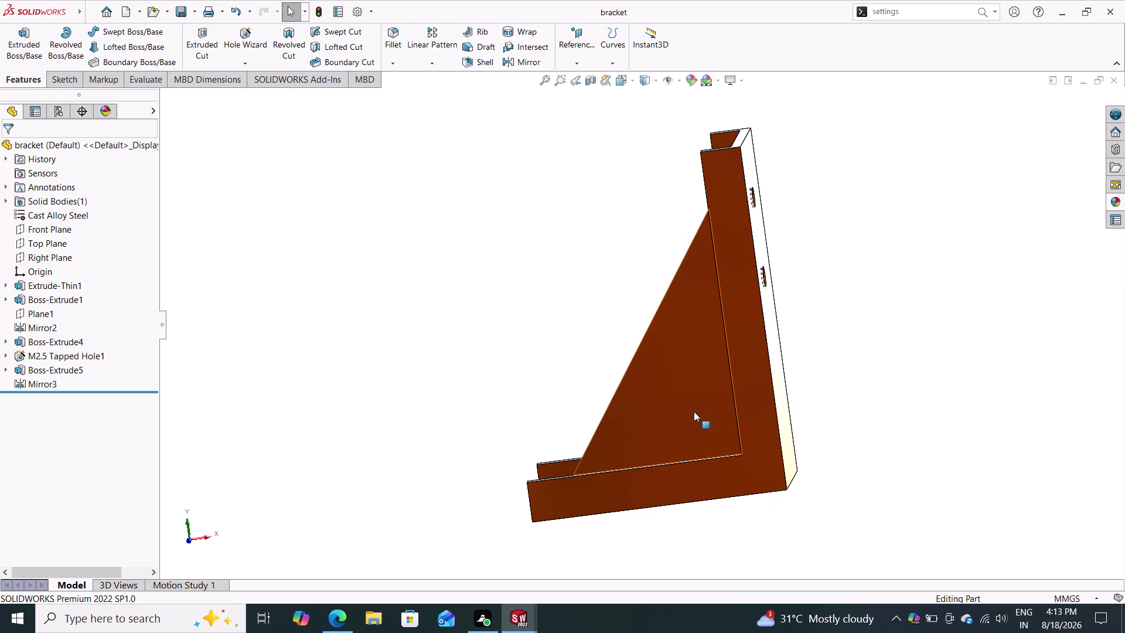
click(126, 13)
click(443, 294)
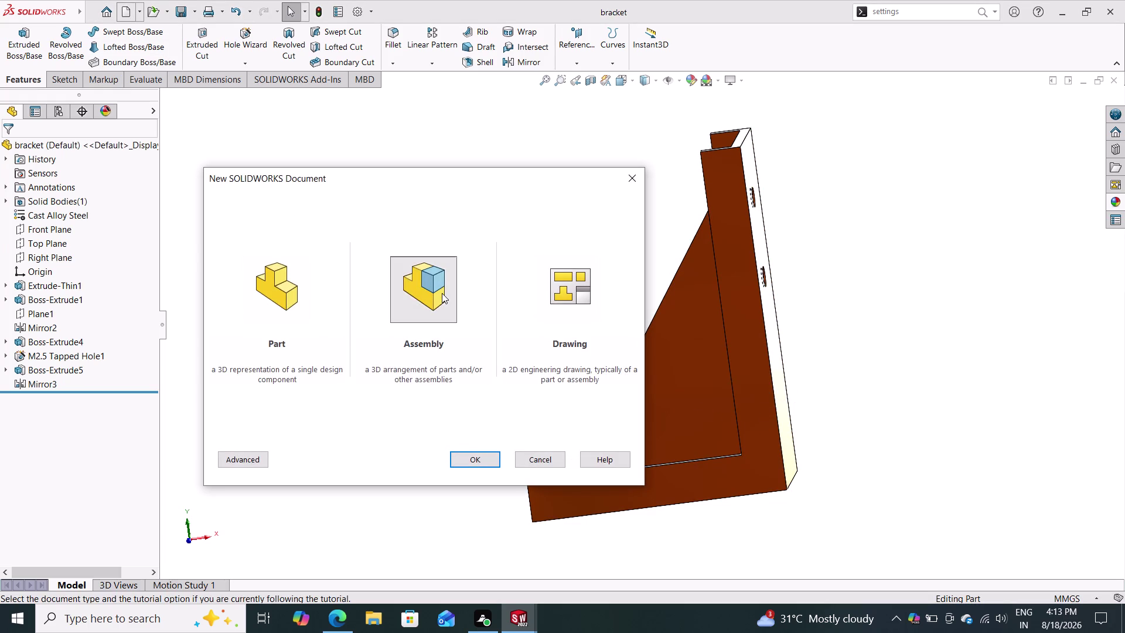
Create a new assembly and place bracket.sldprt upright as its first component.
click(484, 463)
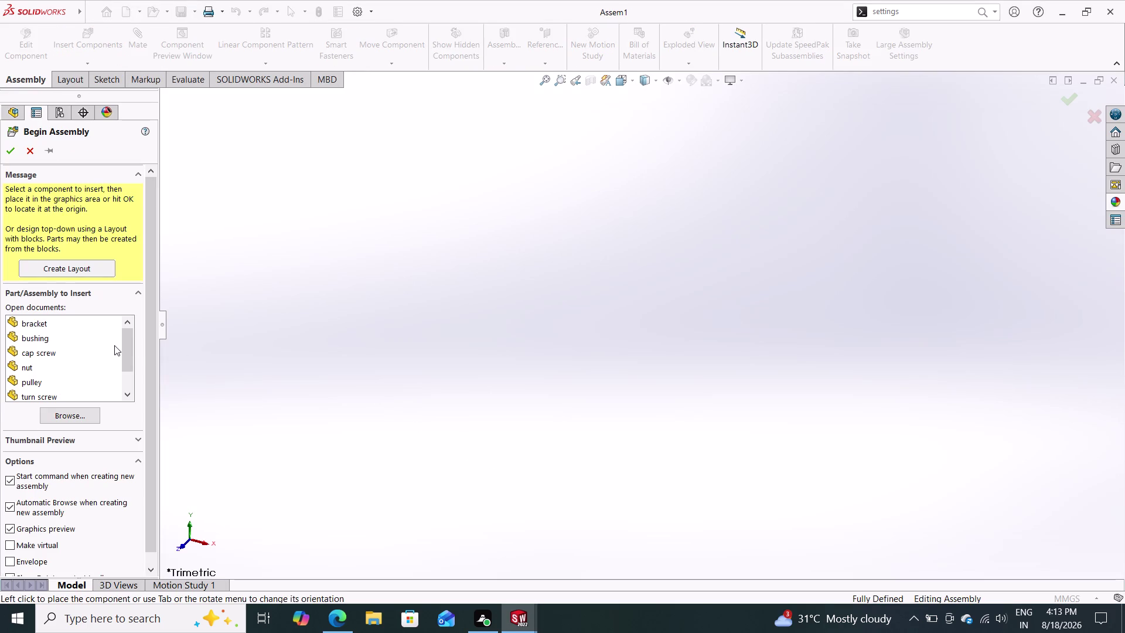
click(68, 419)
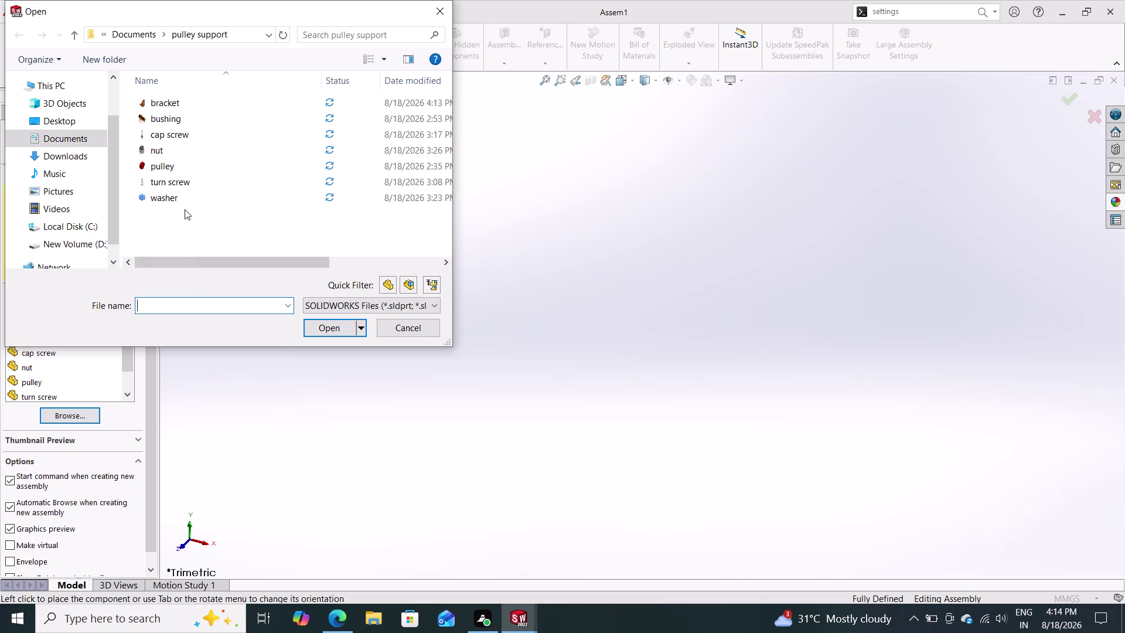
click(190, 107)
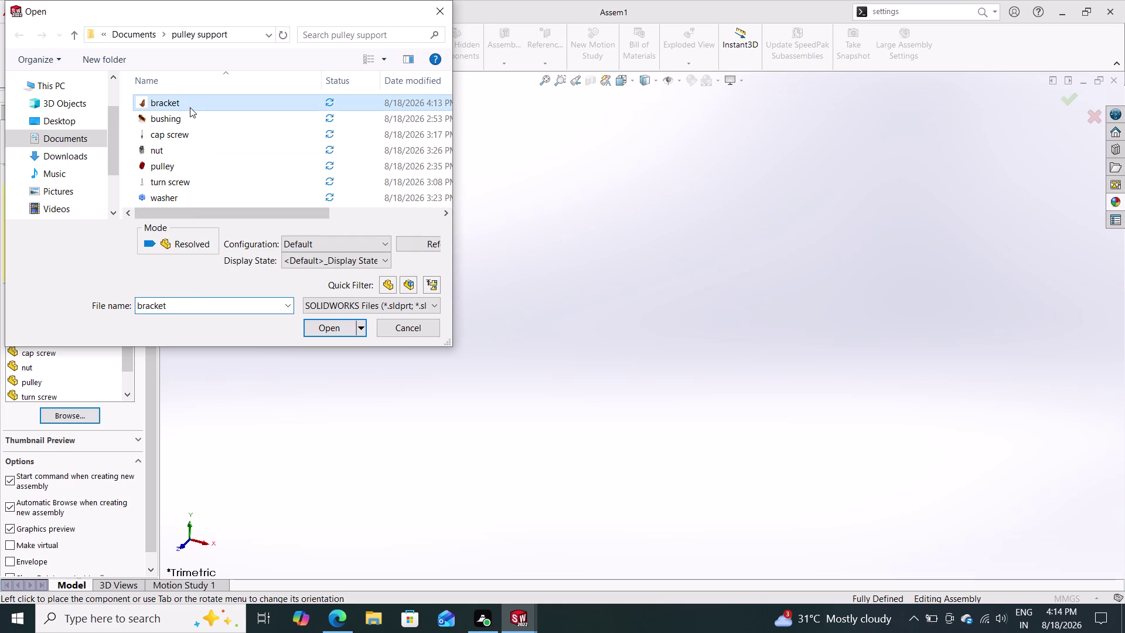
click(317, 331)
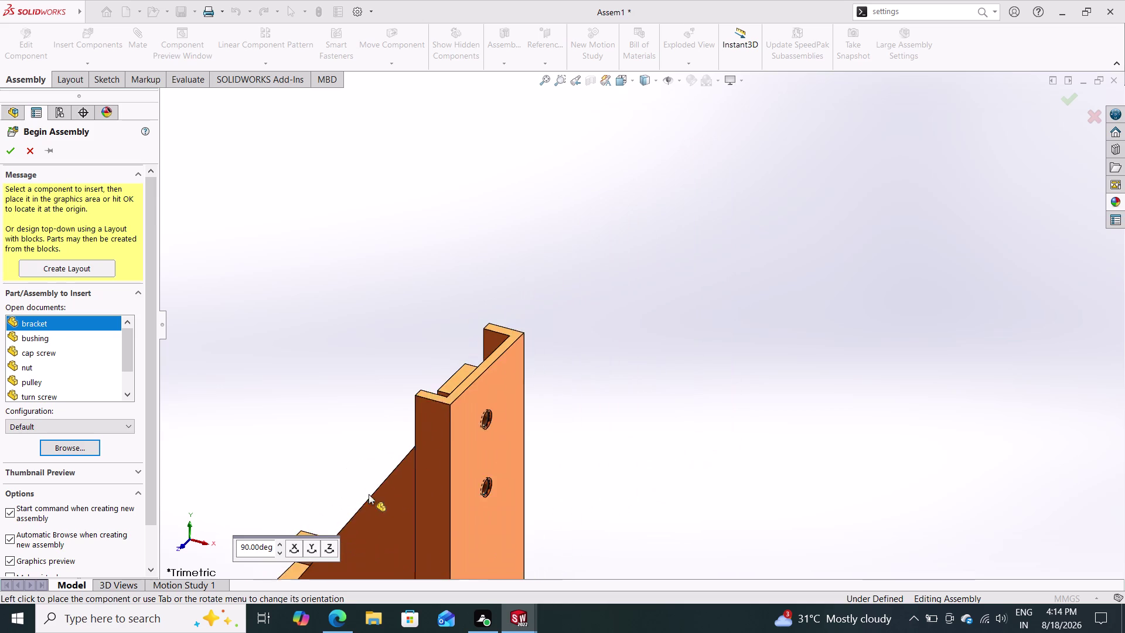
click(294, 546)
click(292, 545)
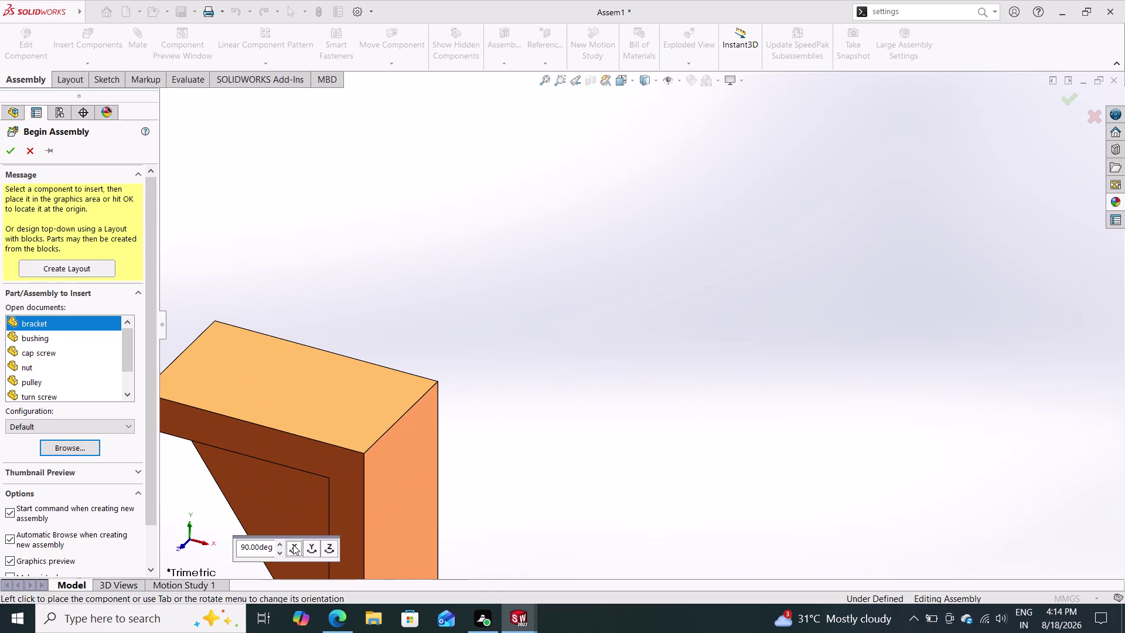
click(293, 547)
click(293, 548)
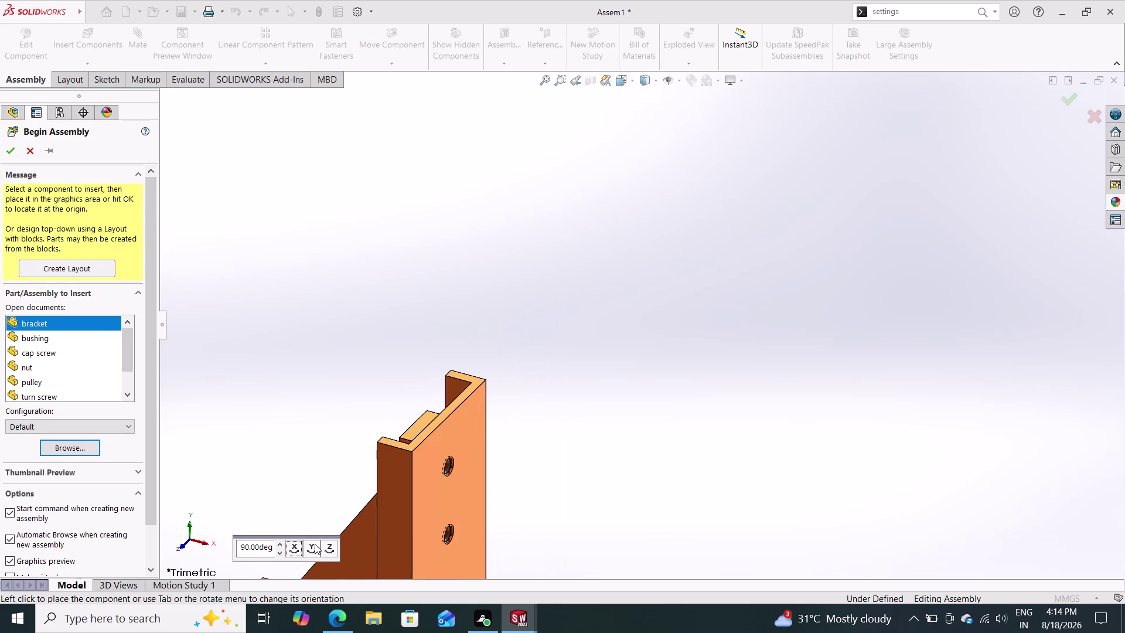
click(311, 545)
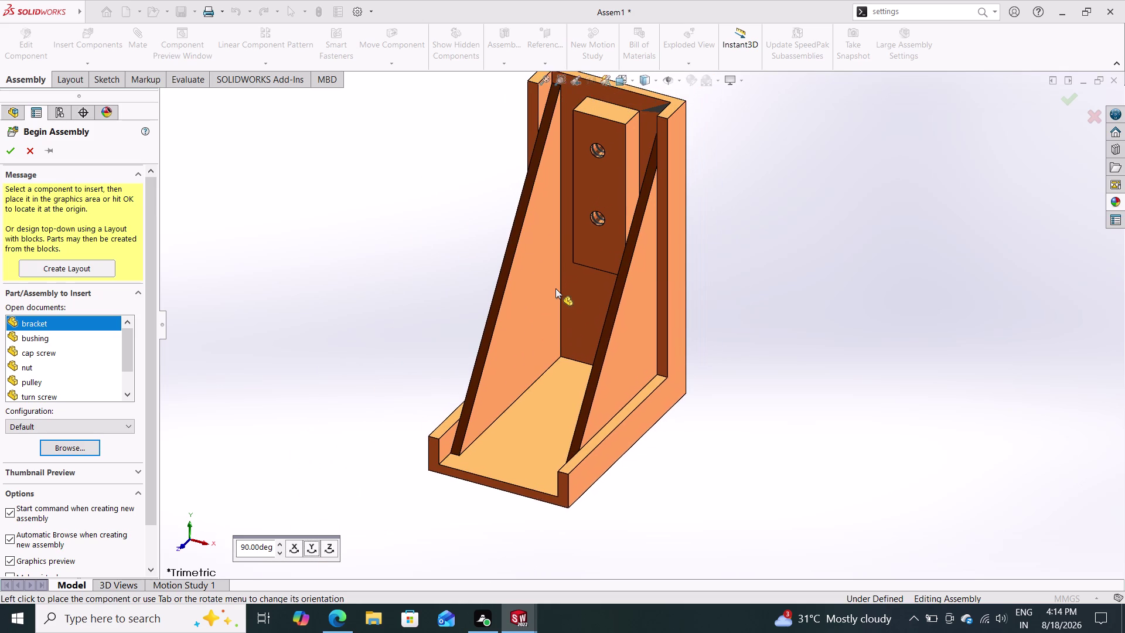
click(553, 297)
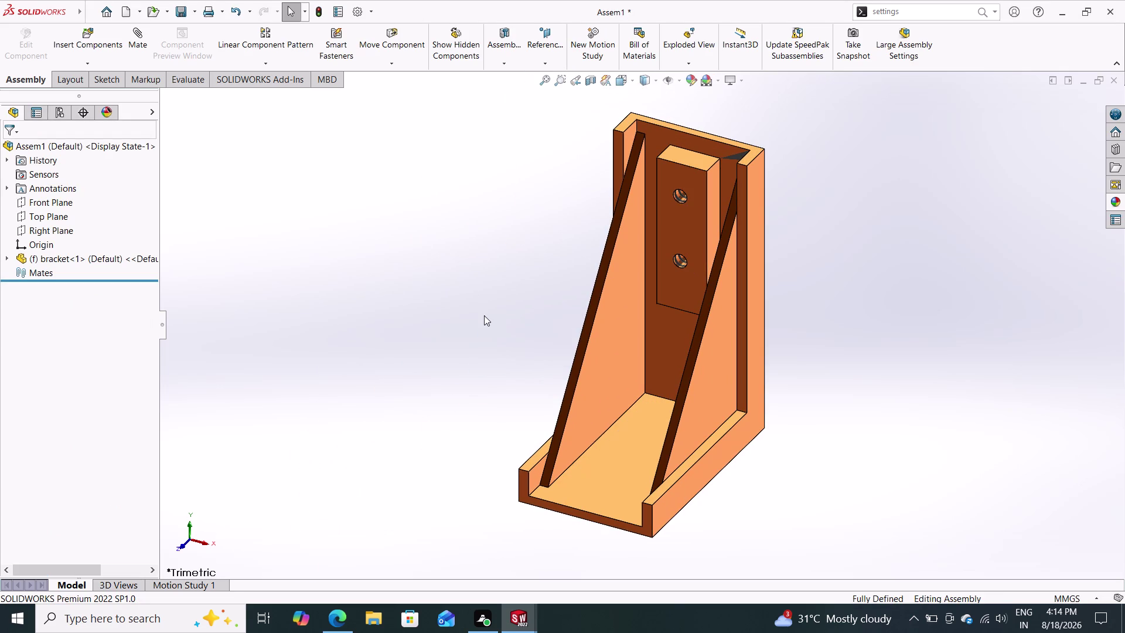
scroll(down, 3)
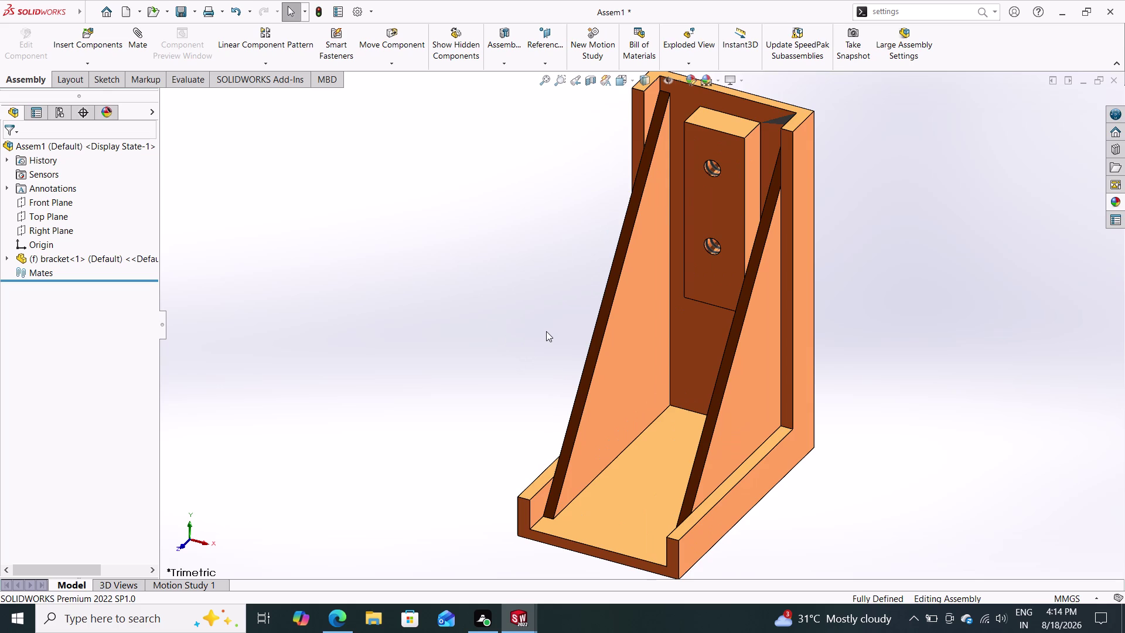
scroll(up, 3)
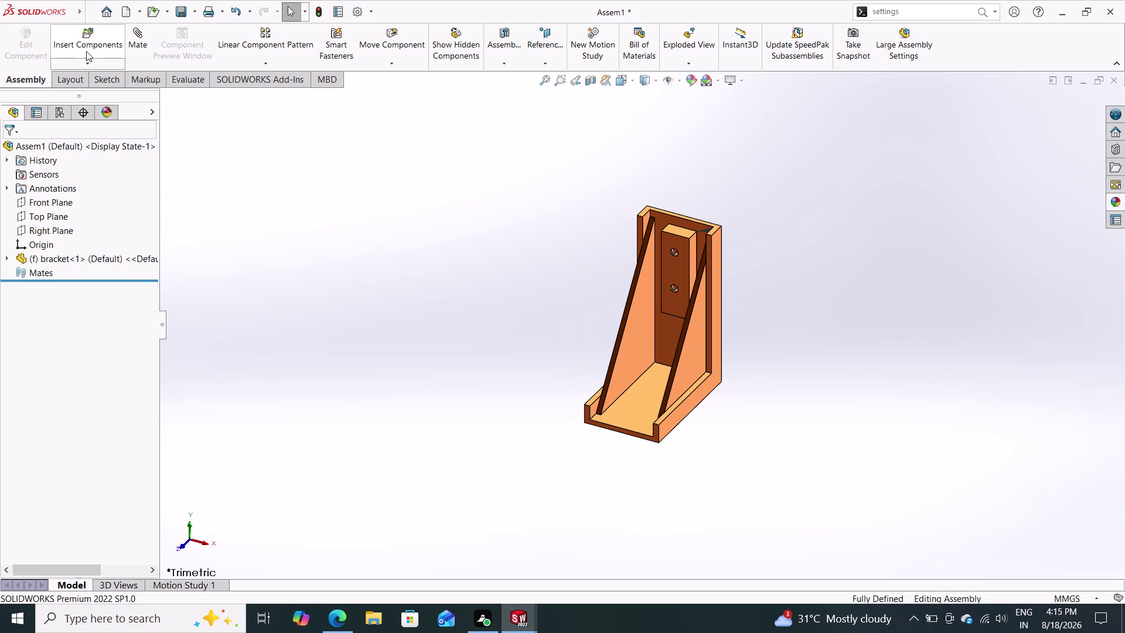
click(89, 39)
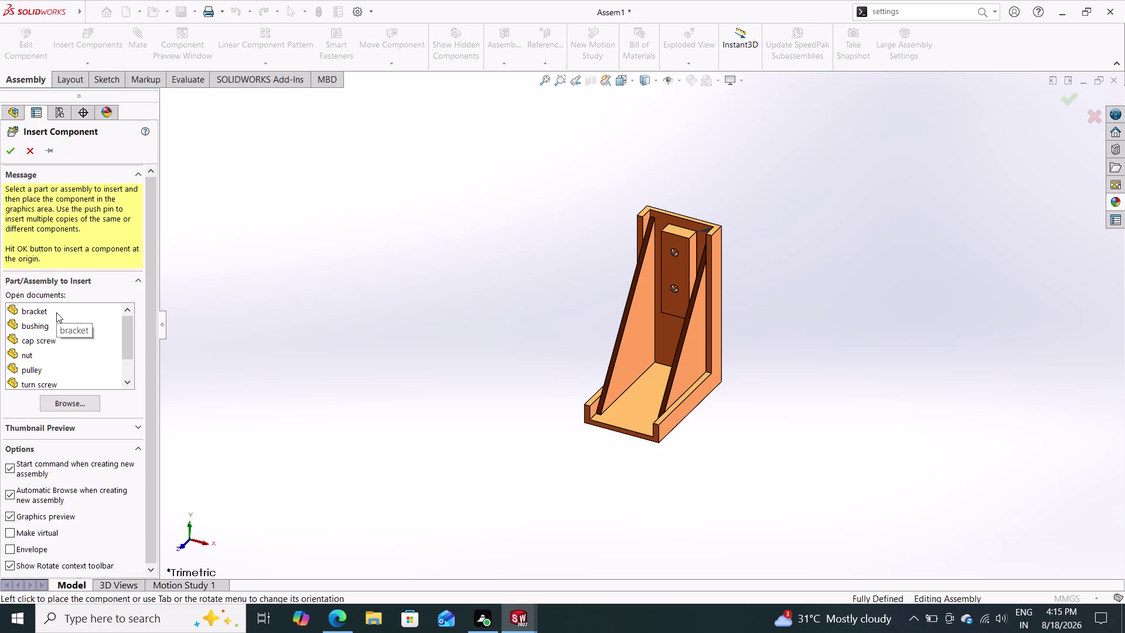
Insert bushing from open documents, rotated 90°, to the left of the bracket.
scroll(down, 3)
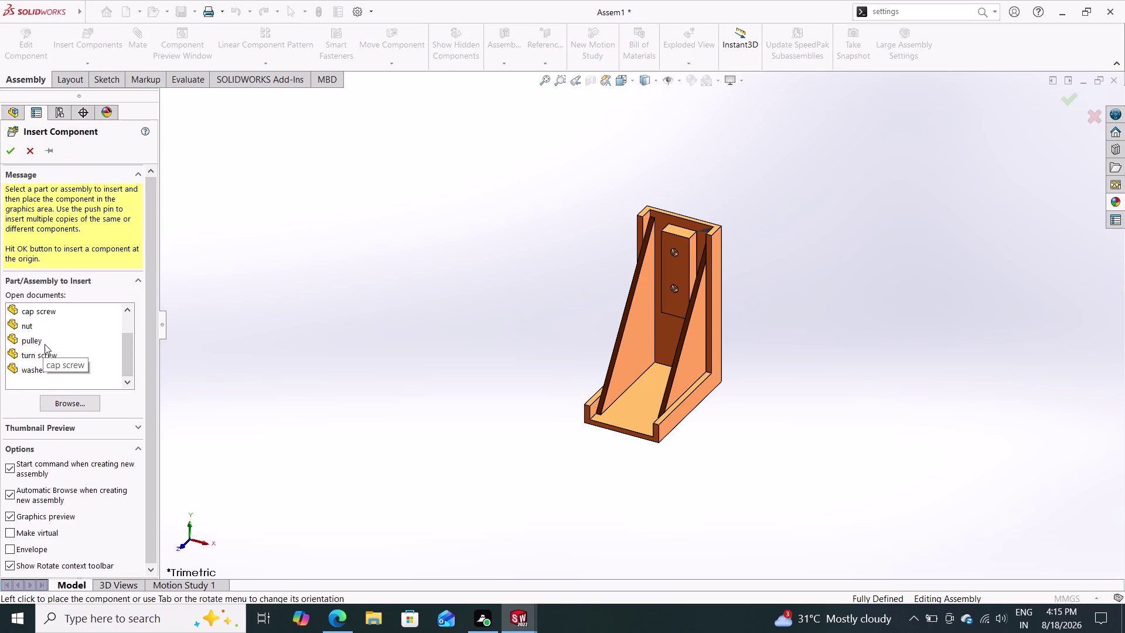
scroll(up, 3)
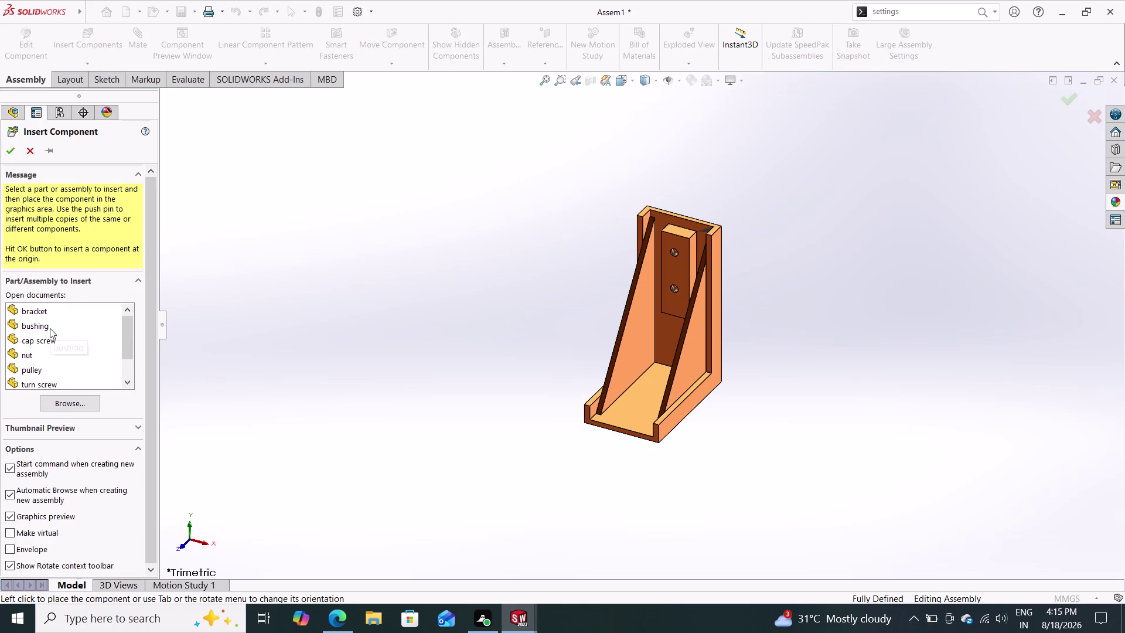
click(44, 324)
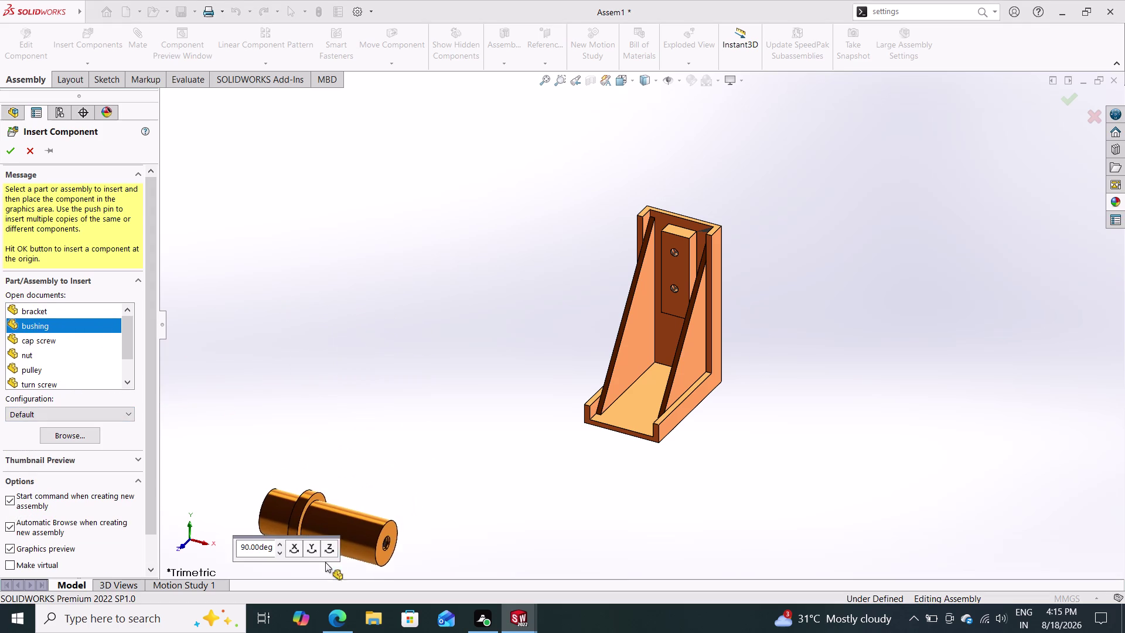
click(313, 546)
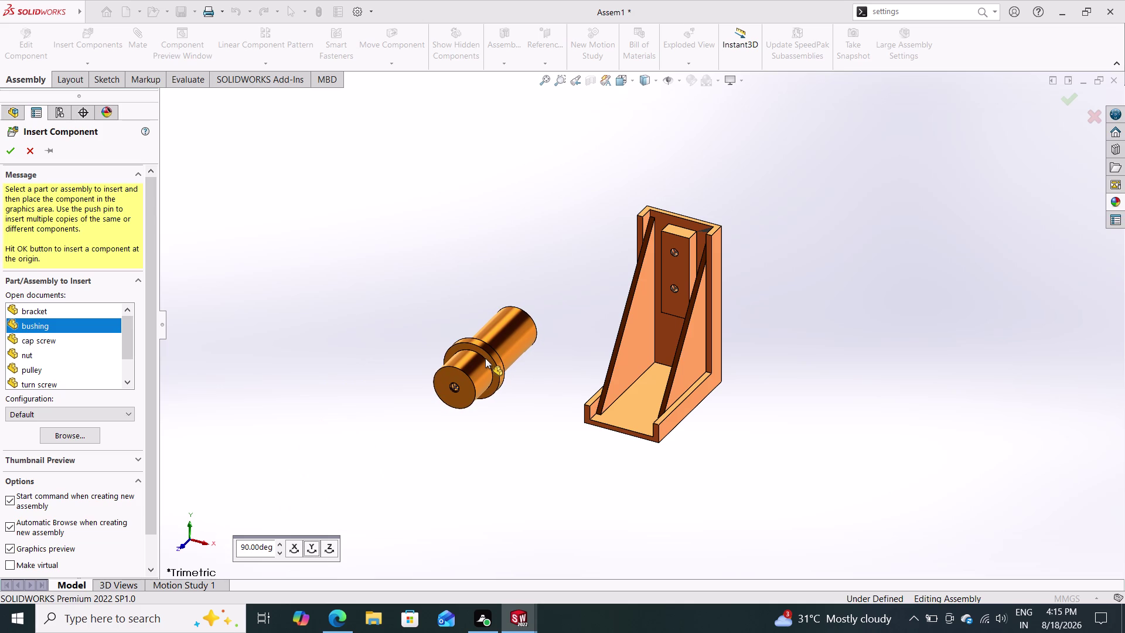
click(485, 359)
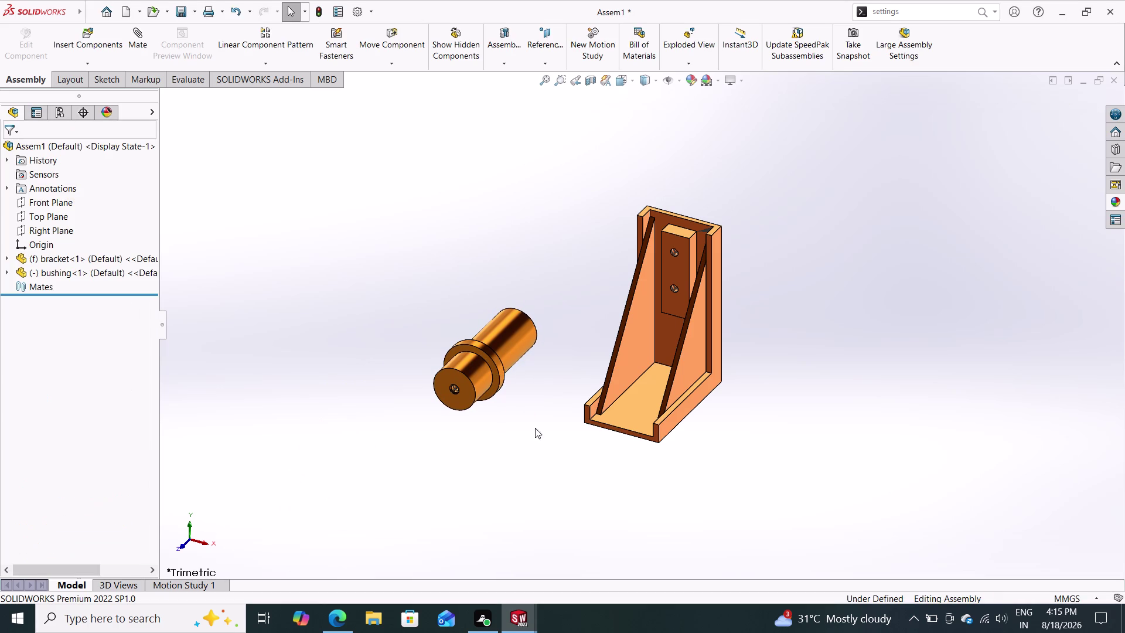
Orbit to the bracket's back face and start a bushing axis mate, then cancel it.
middle_drag(548, 421, 467, 519)
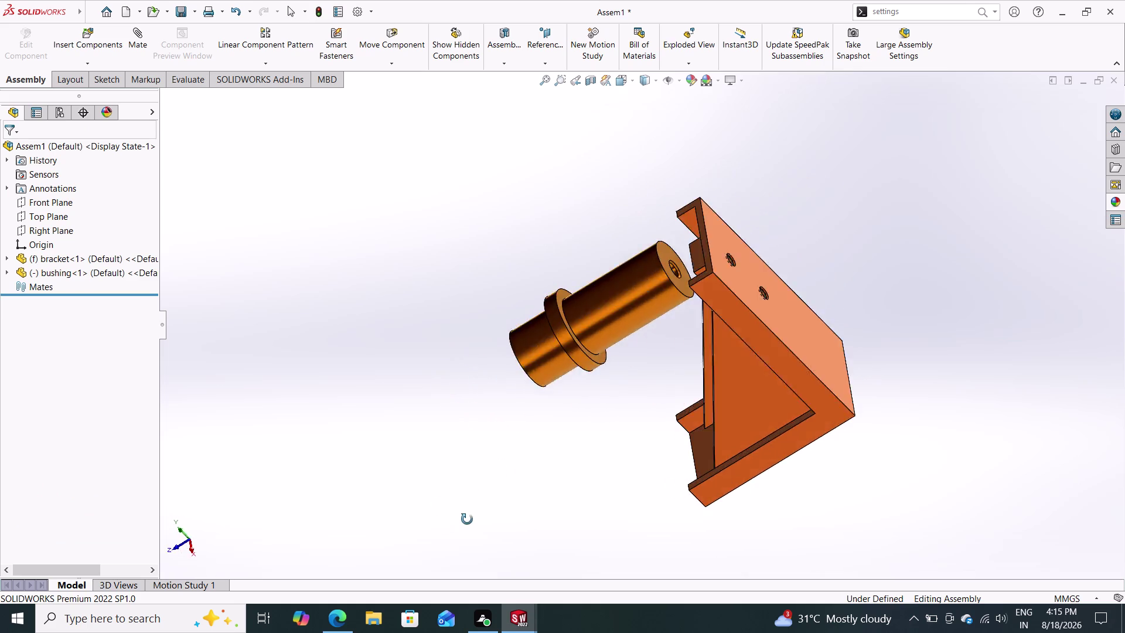
middle_drag(467, 519, 548, 497)
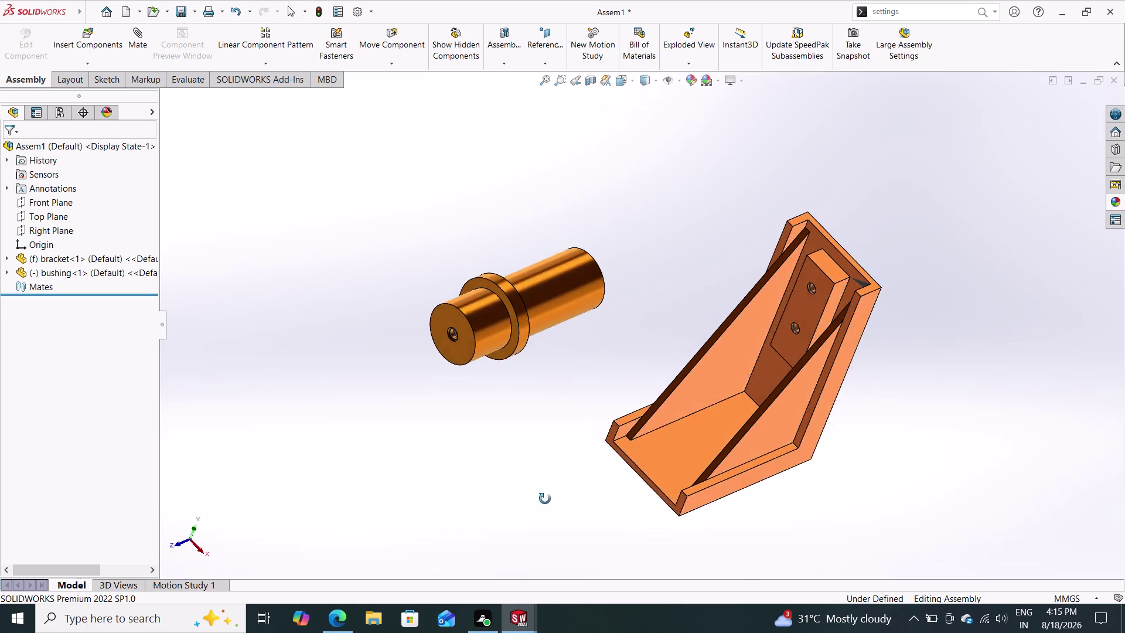
middle_drag(548, 497, 509, 514)
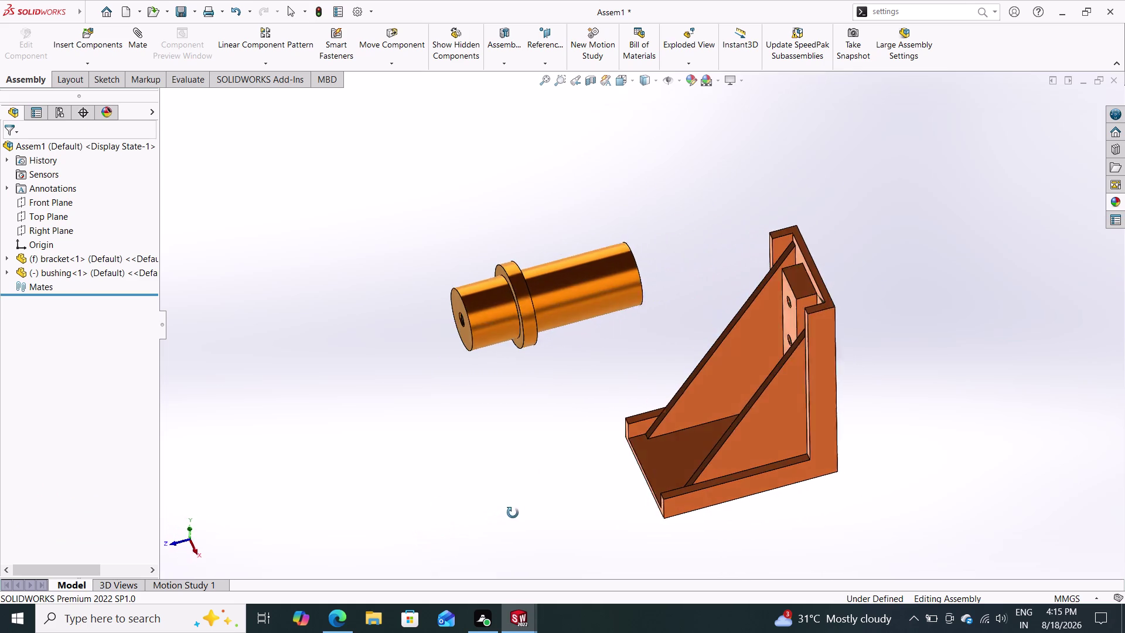
middle_drag(509, 513, 525, 507)
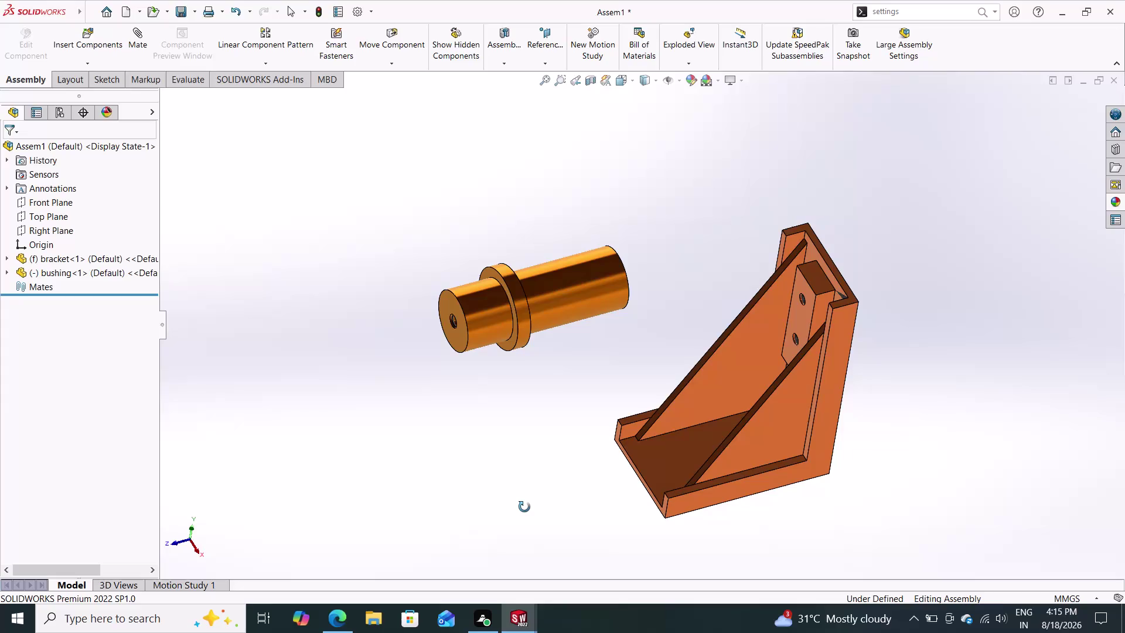
middle_drag(524, 507, 408, 546)
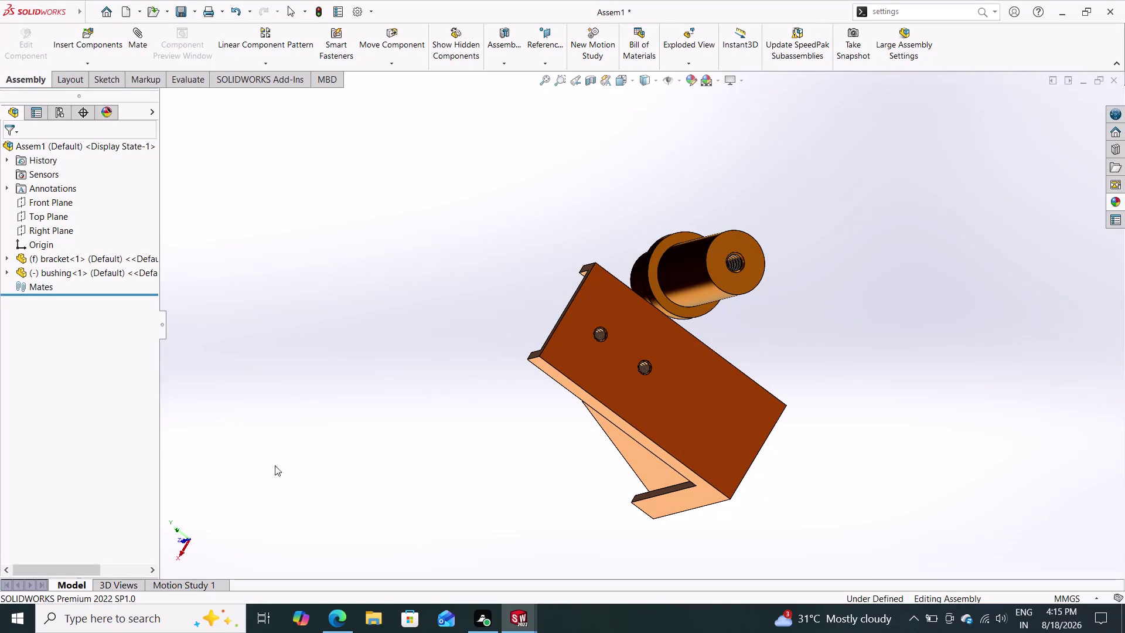
click(138, 34)
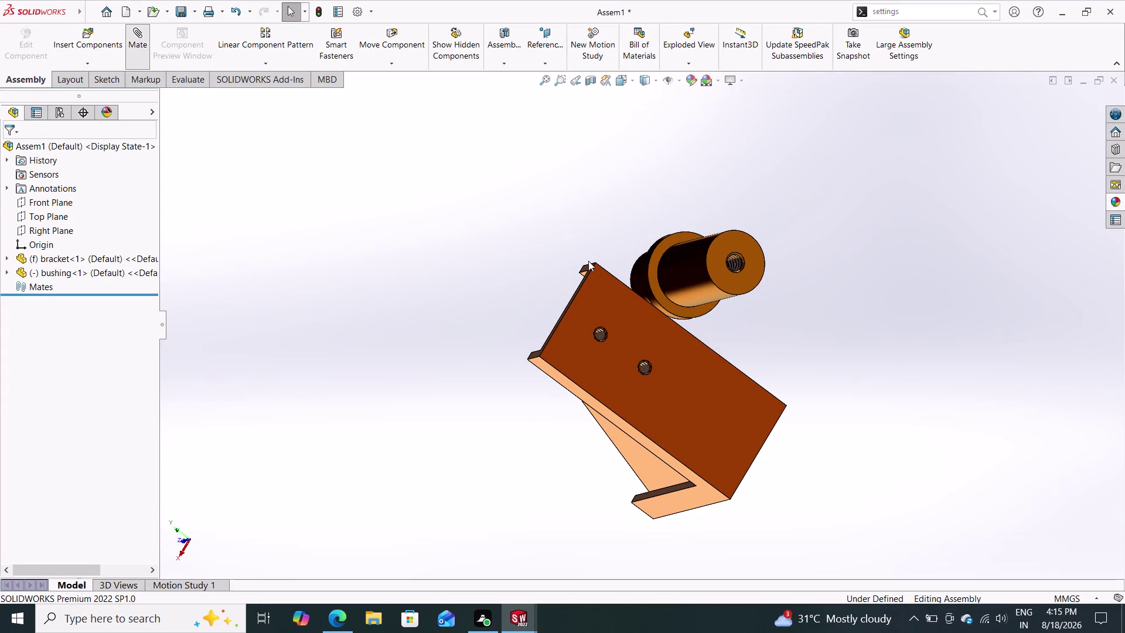
click(732, 263)
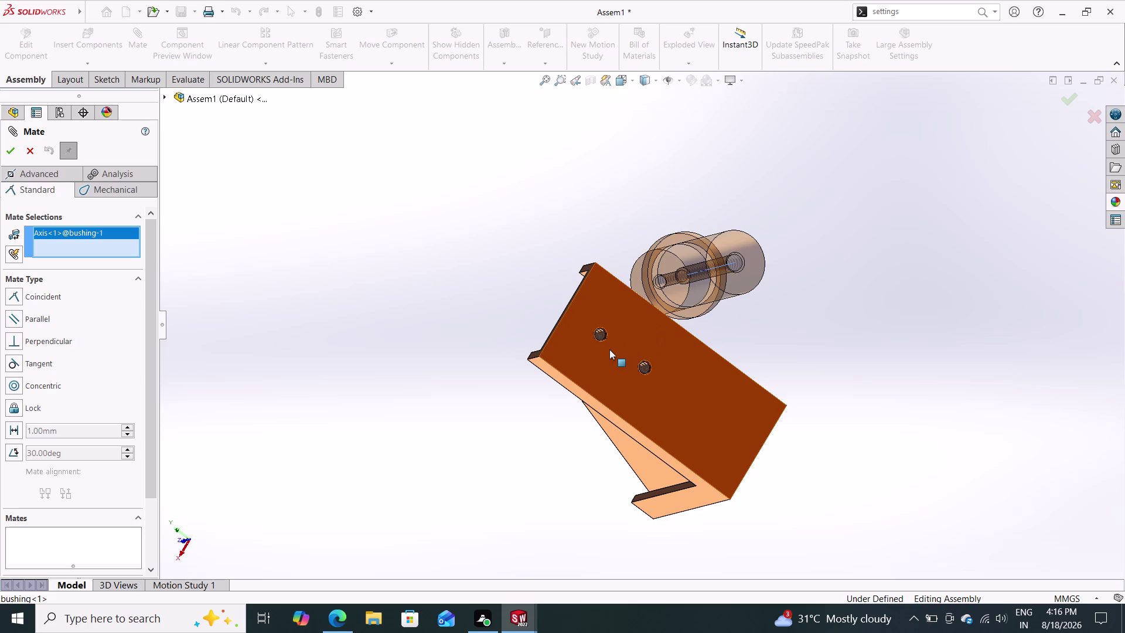
key(Escape)
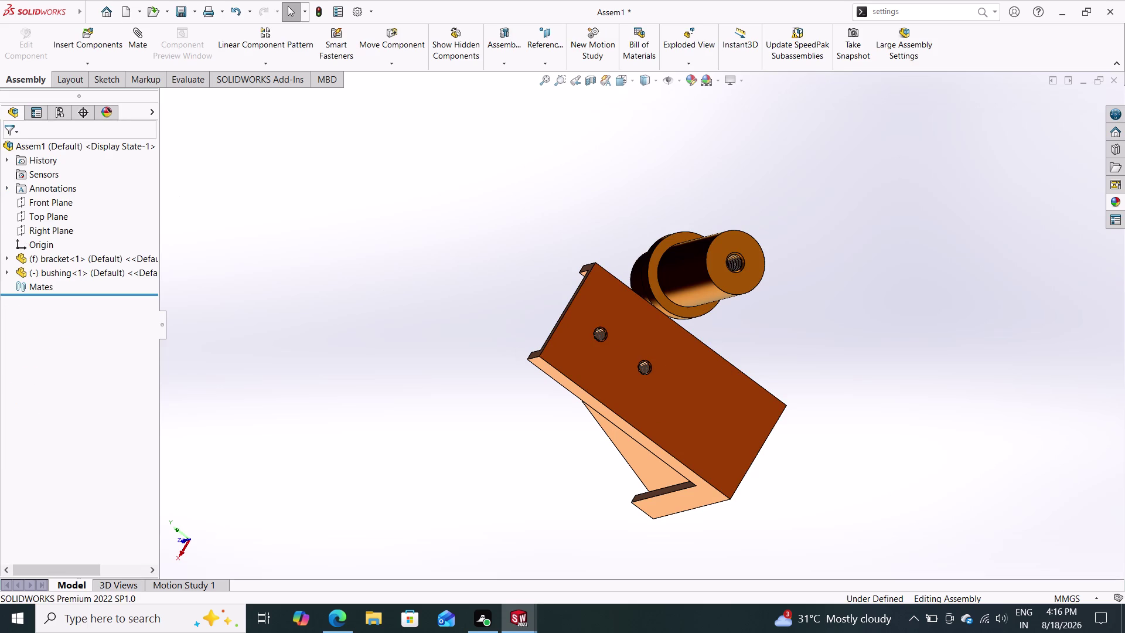
Mate the bushing's axis coincident with the bracket hole's axis.
click(138, 57)
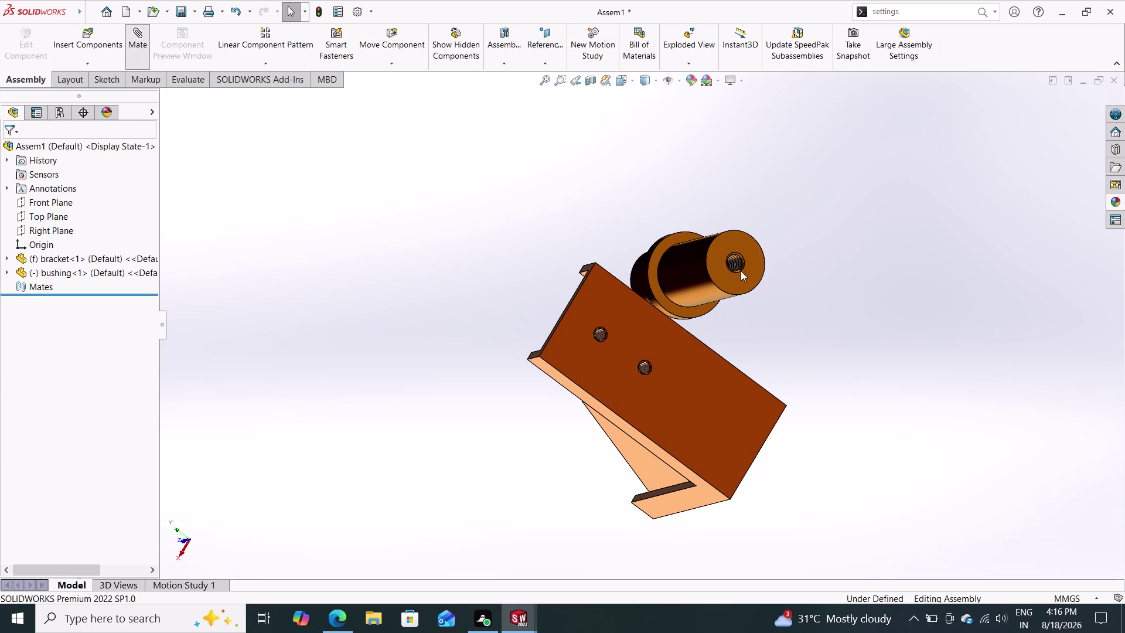
click(738, 262)
middle_drag(373, 405, 519, 392)
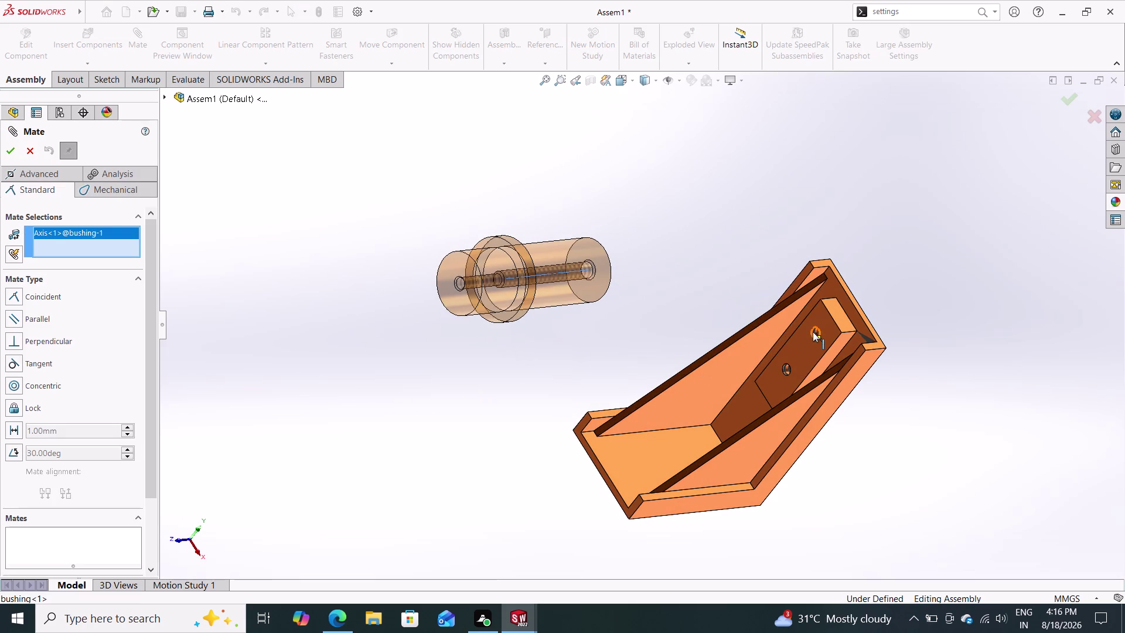
click(815, 331)
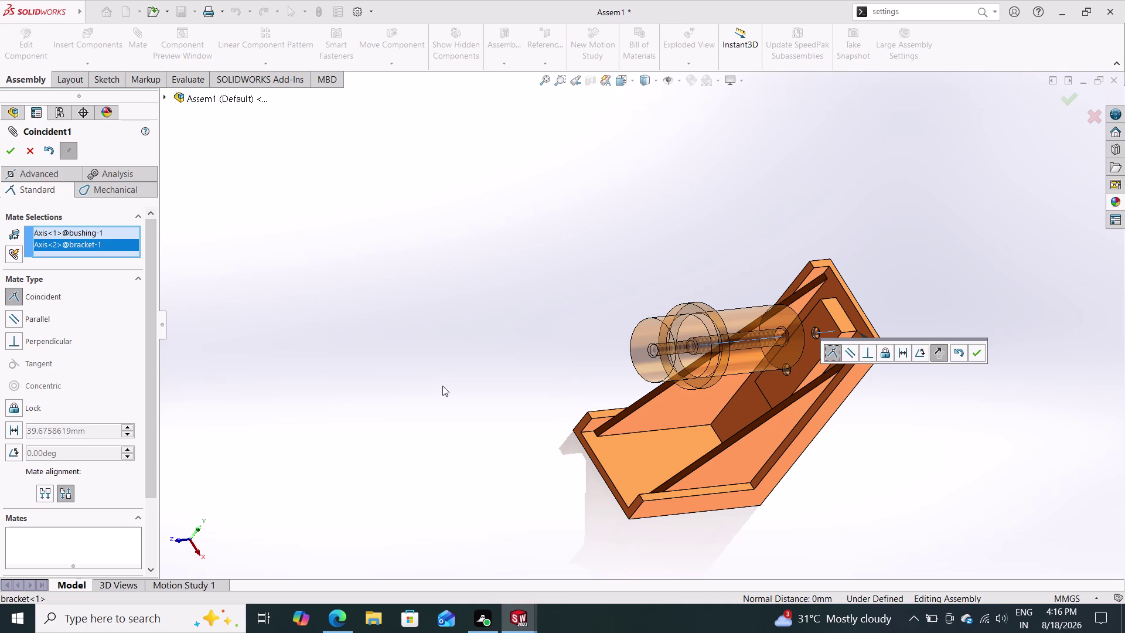
click(979, 348)
Slide the bushing along the mated axis, check it, and close the Mate command.
drag(688, 341, 656, 353)
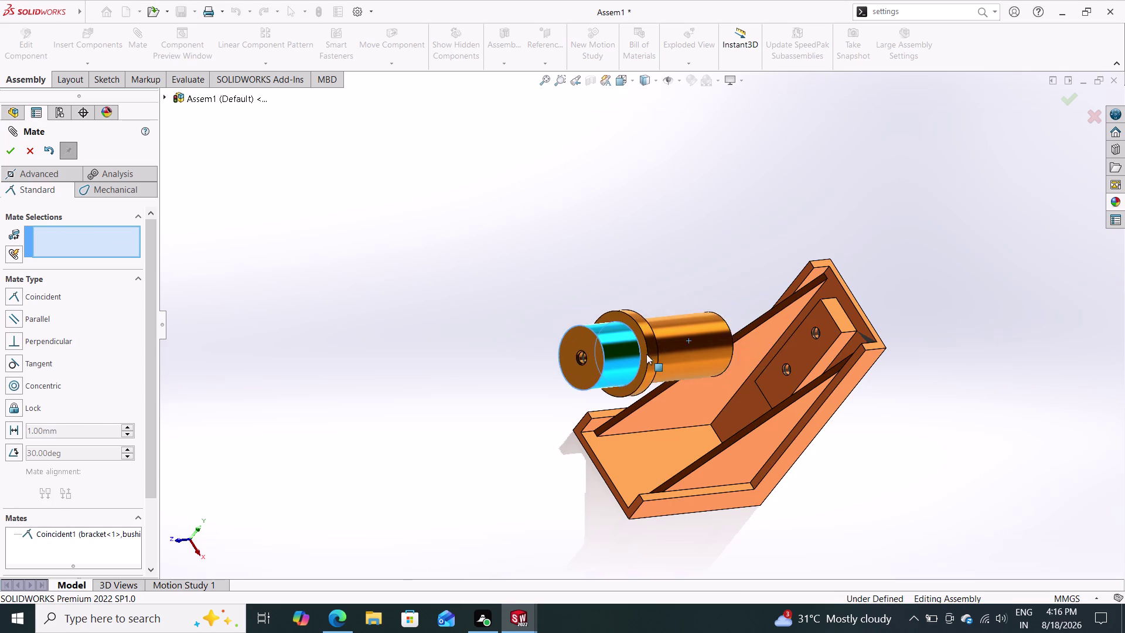
drag(656, 354, 660, 364)
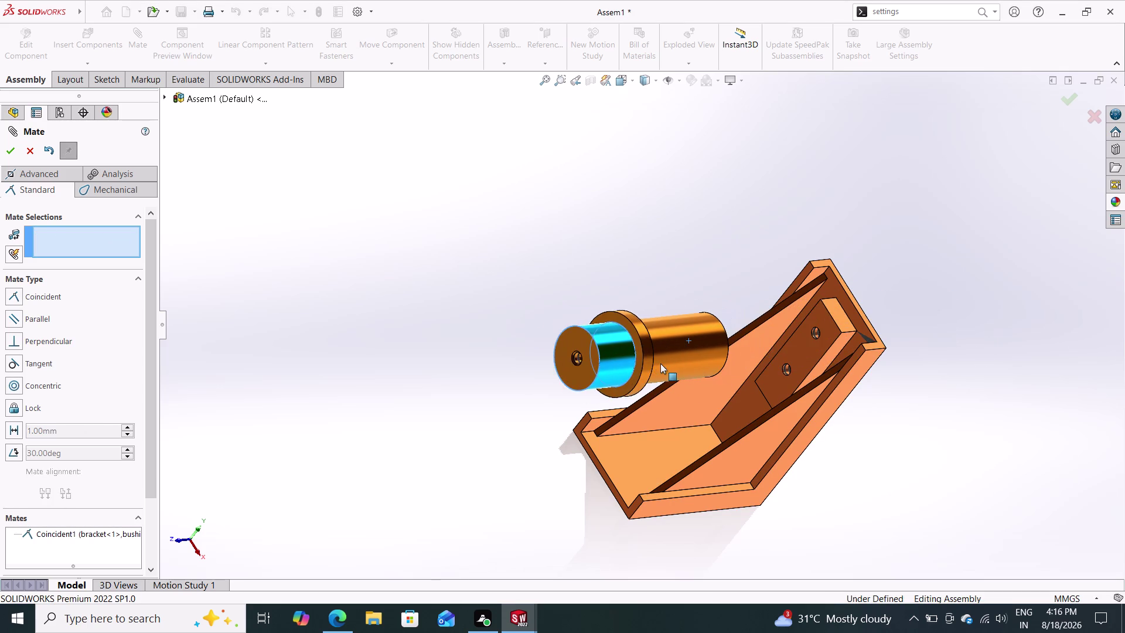
drag(660, 363, 668, 376)
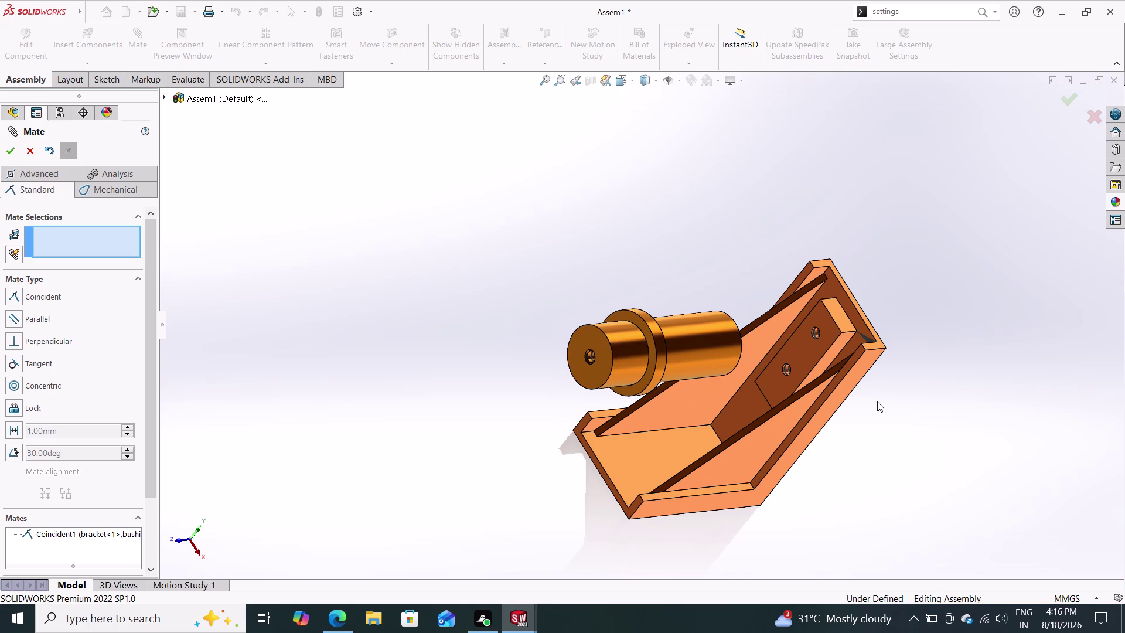
middle_drag(868, 389, 829, 369)
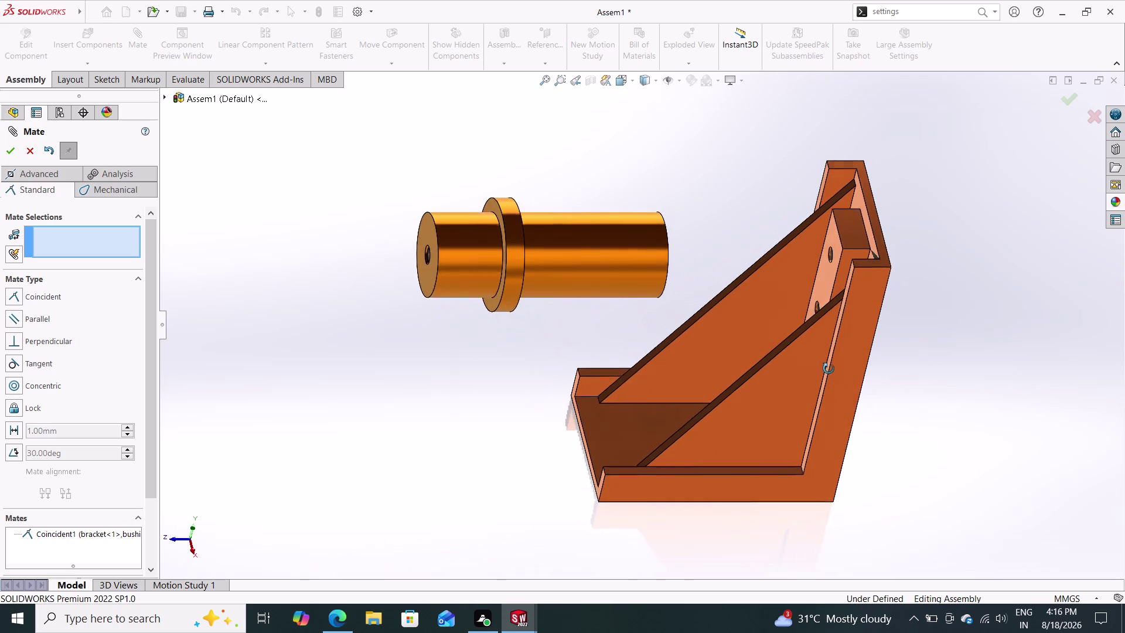
middle_drag(829, 369, 834, 359)
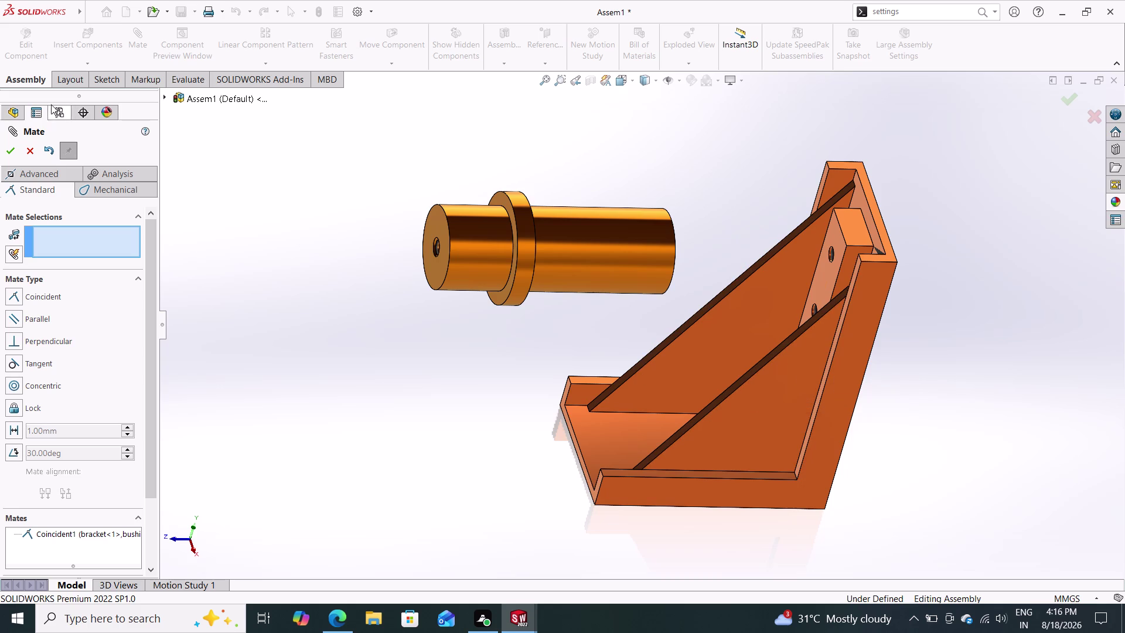
click(30, 145)
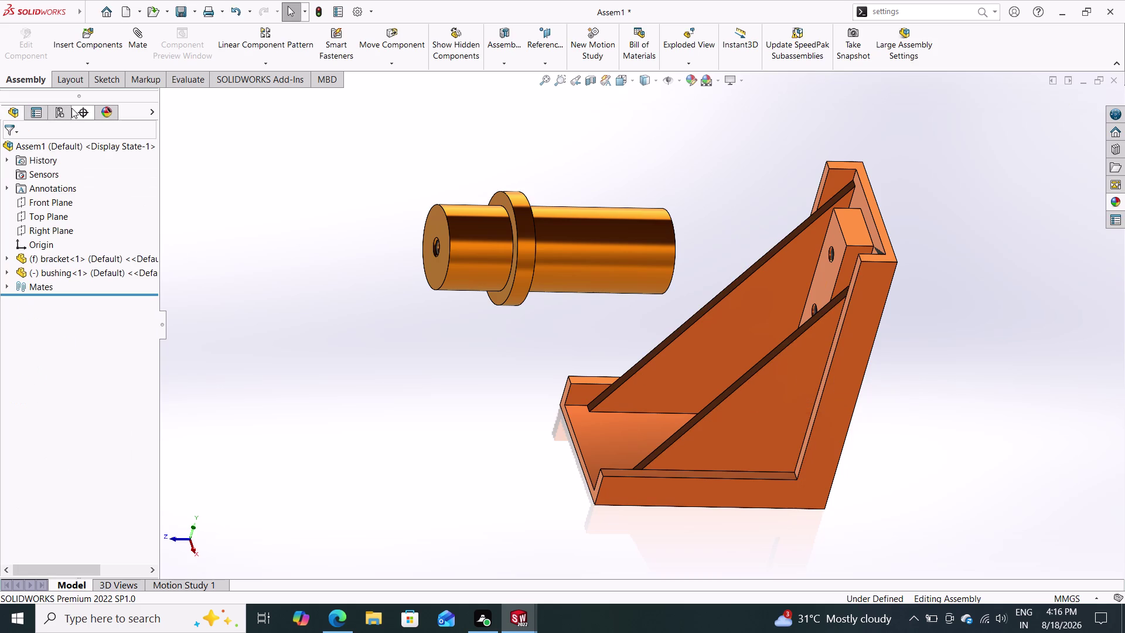
Browse to the turn screw part and open it for insertion.
click(99, 32)
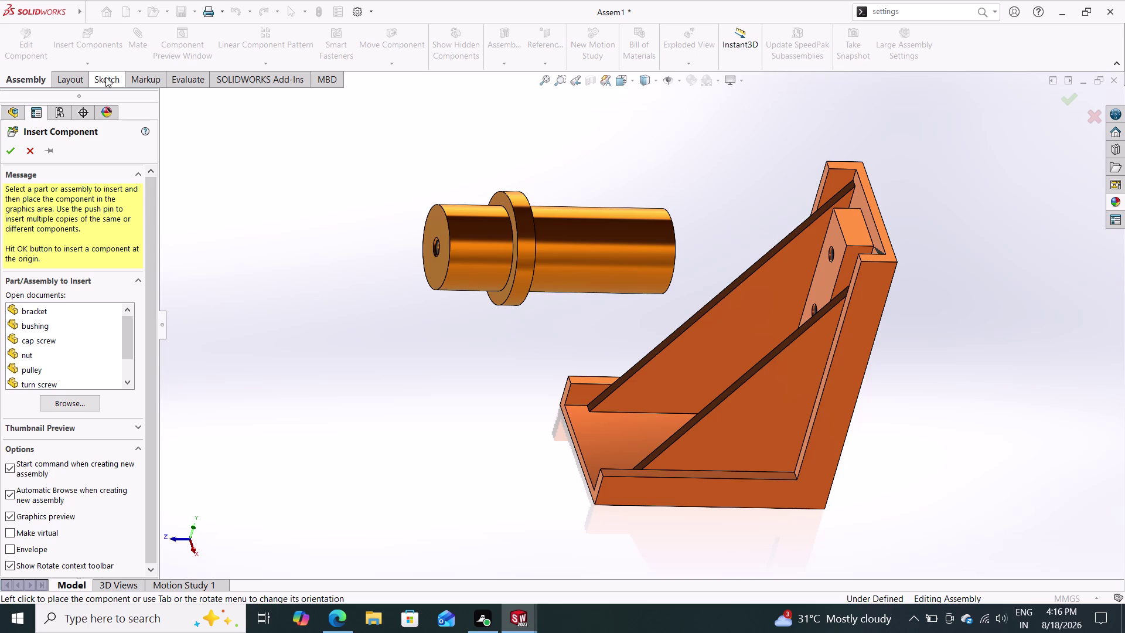
click(65, 400)
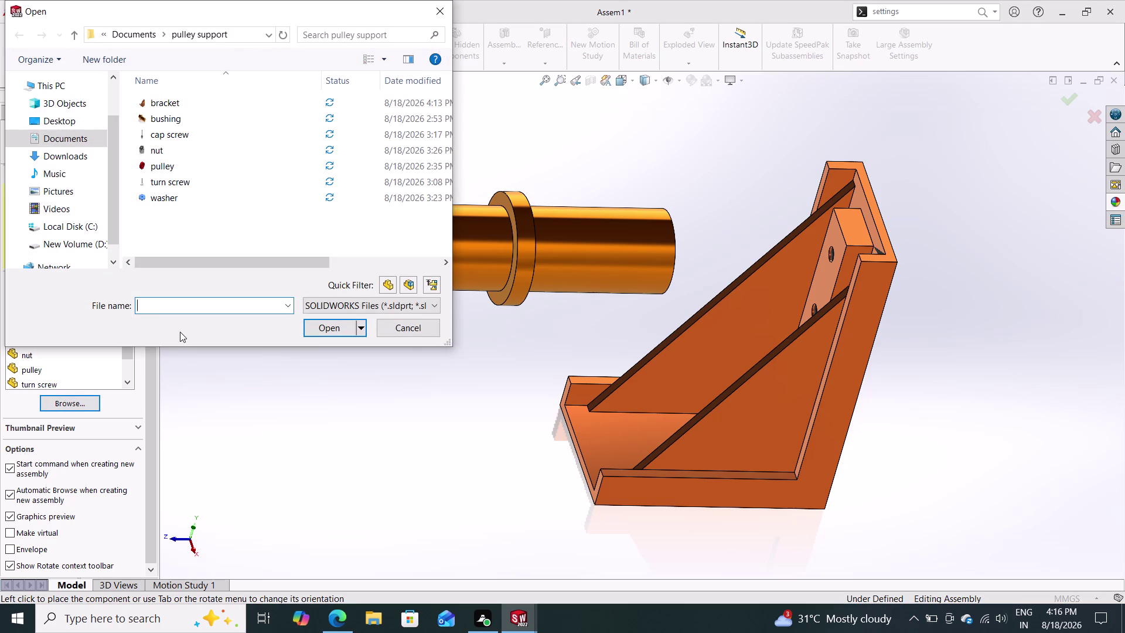
click(197, 185)
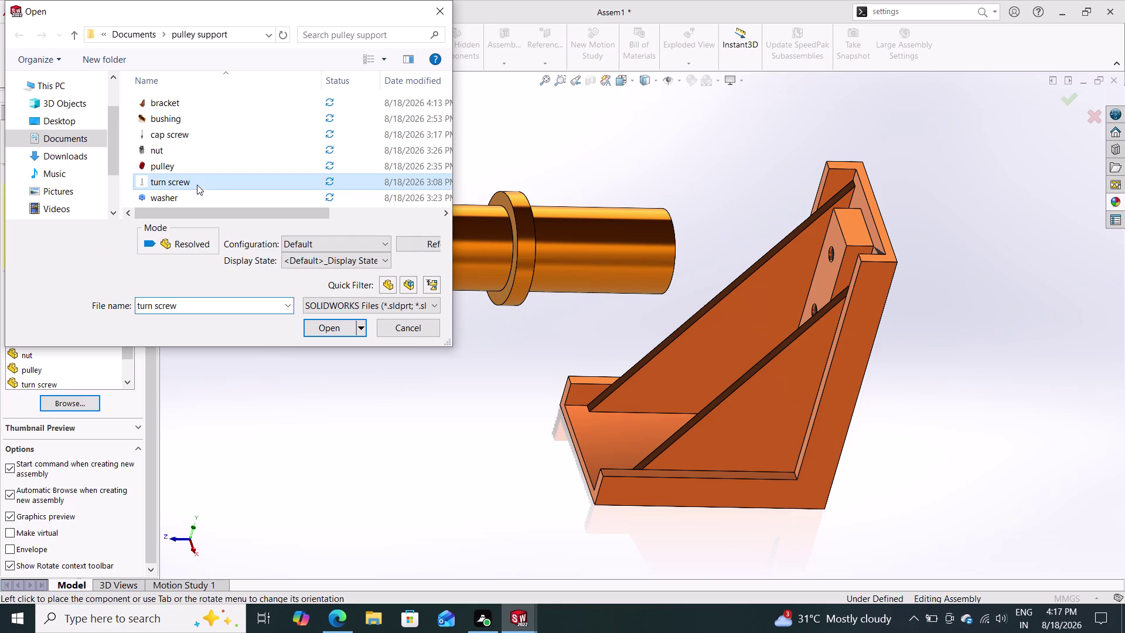
click(328, 327)
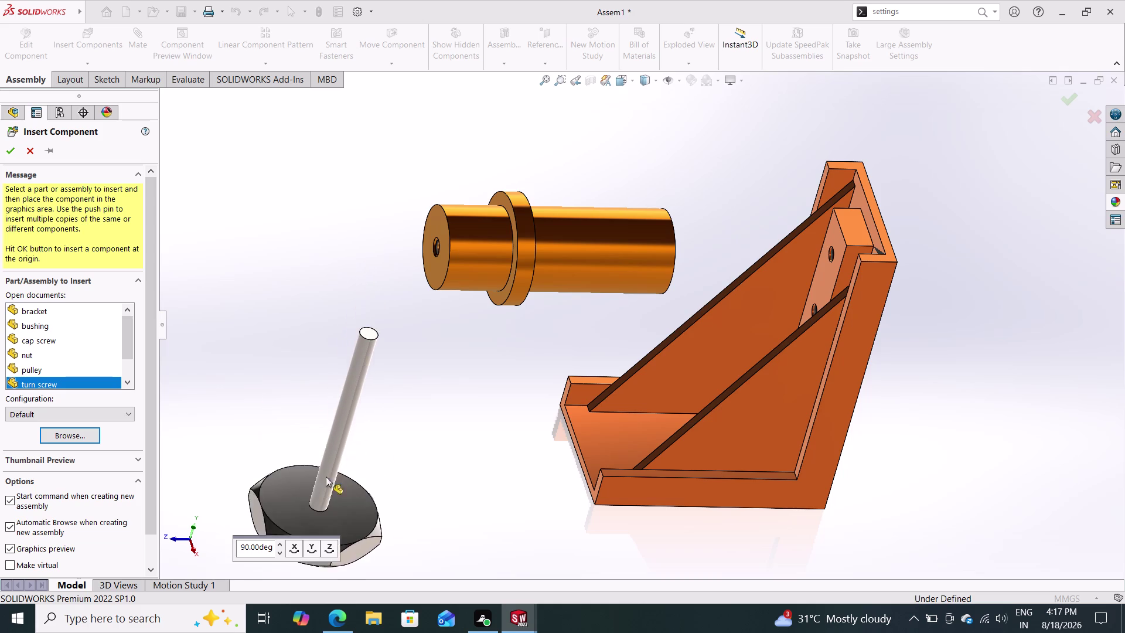
Rotate the turn screw 90° to lie horizontally and place it below the bushing.
click(313, 548)
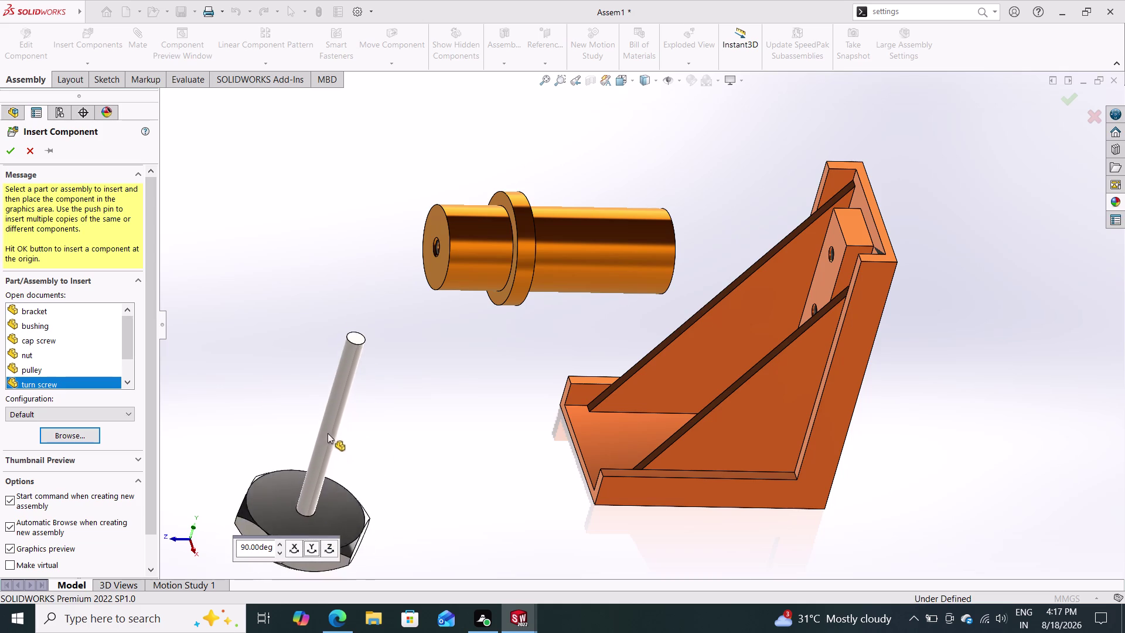
click(311, 546)
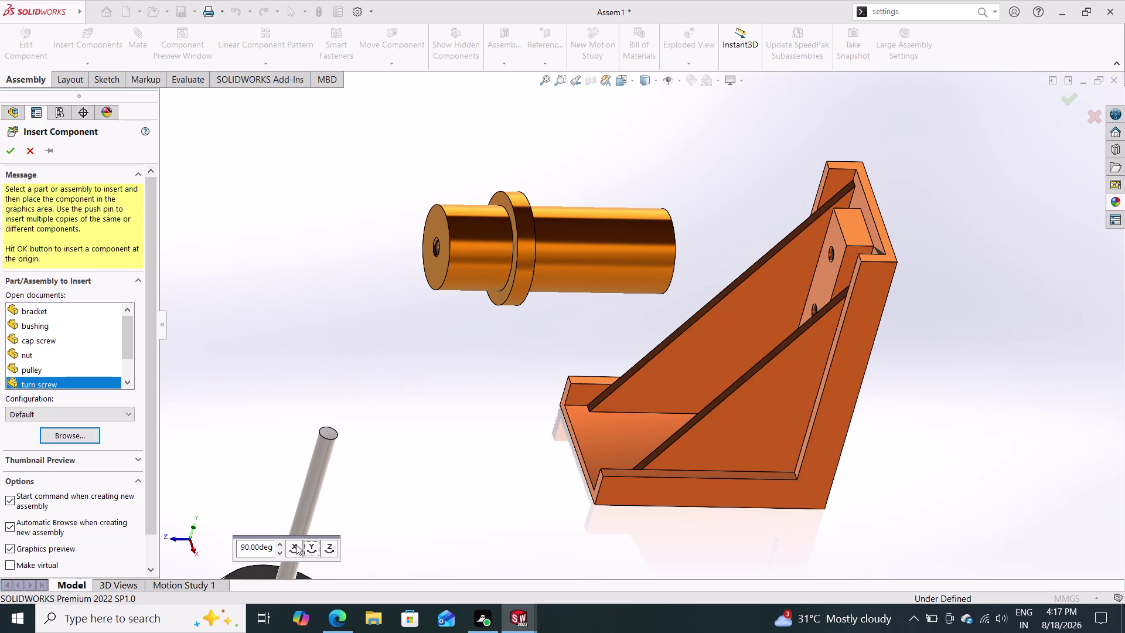
click(296, 545)
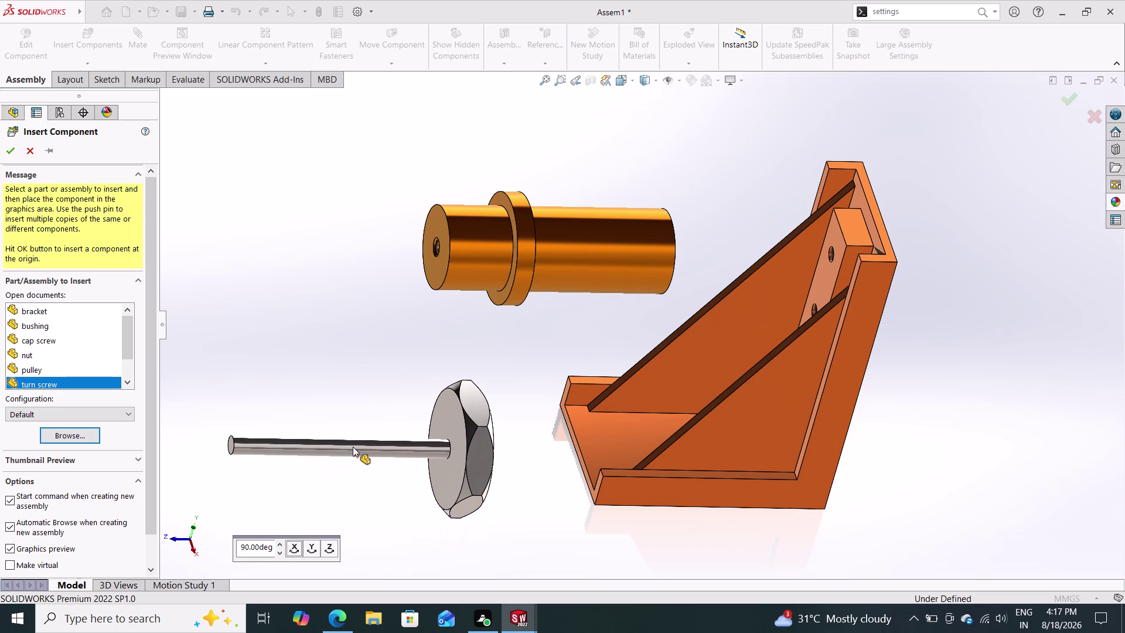
click(352, 446)
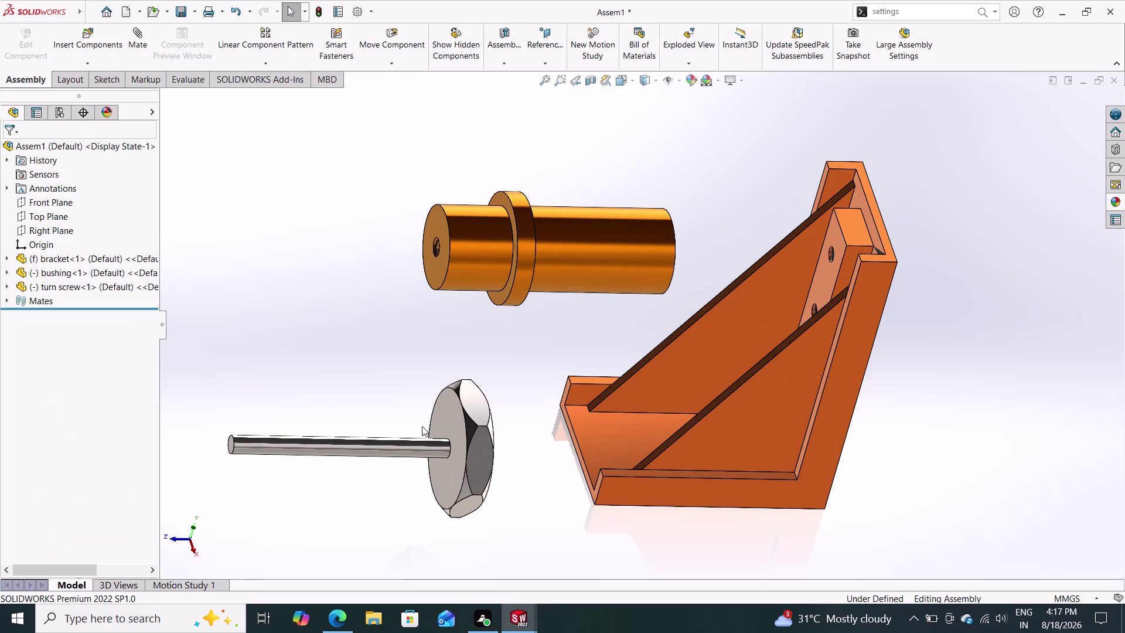
Mate the turn screw's axis coincident with the bracket's second hole axis.
middle_drag(408, 442, 388, 414)
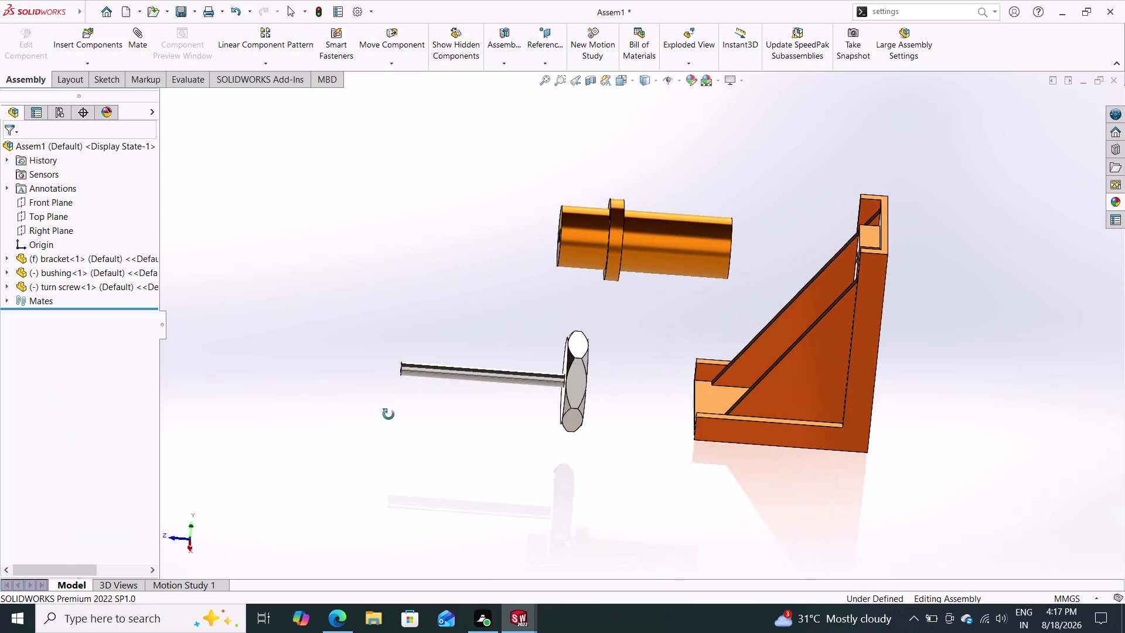
middle_drag(388, 414, 402, 418)
click(138, 43)
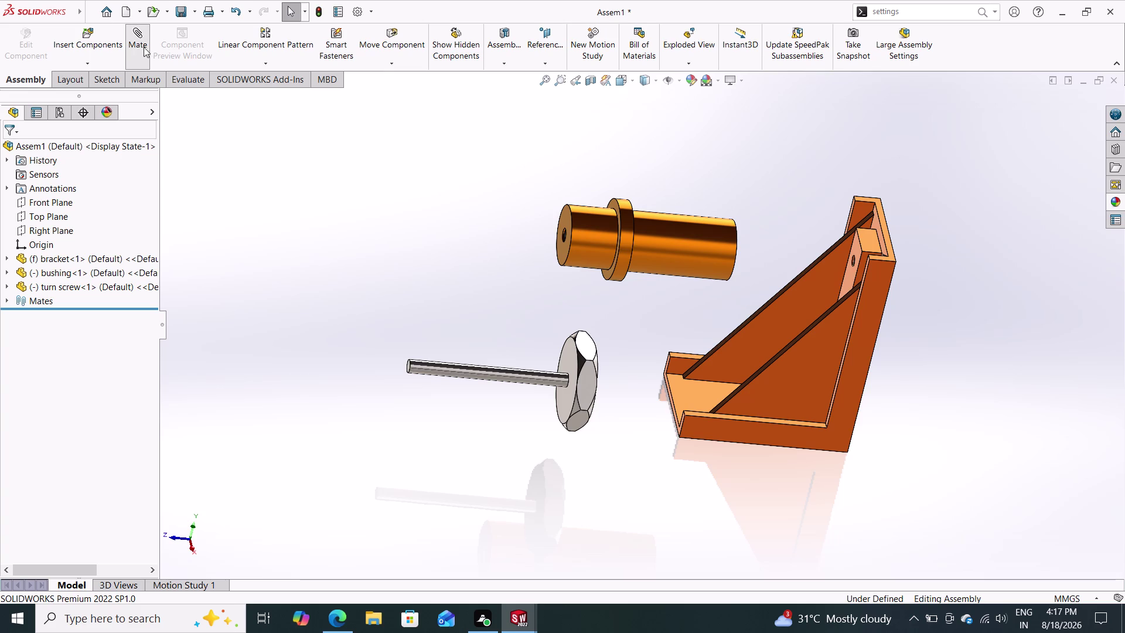
click(431, 365)
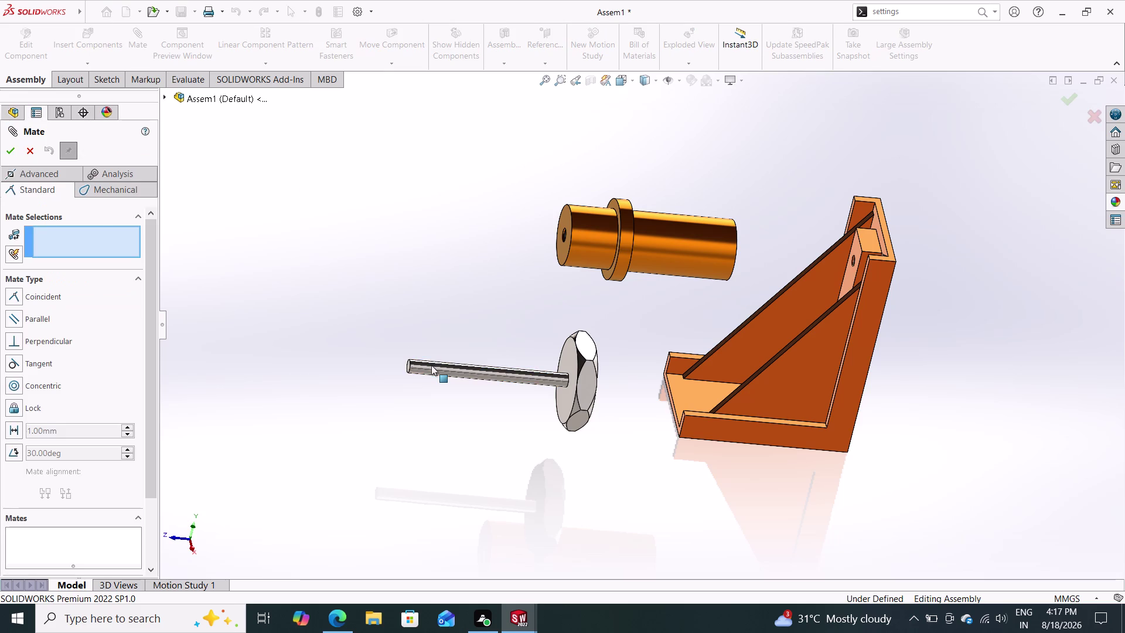
middle_drag(942, 348, 830, 376)
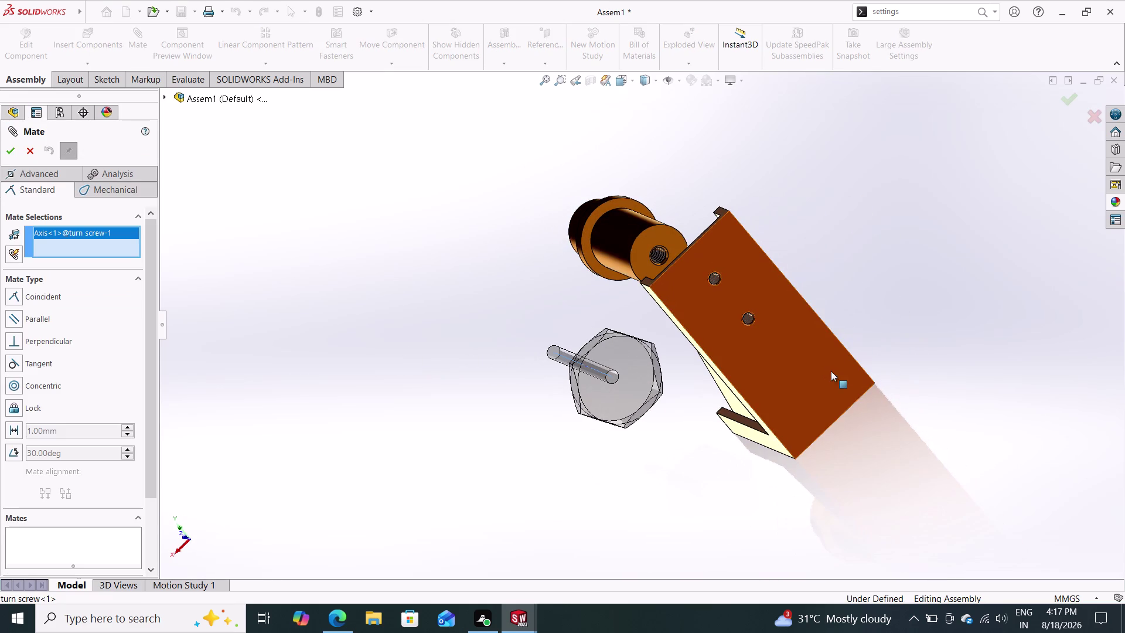
click(712, 276)
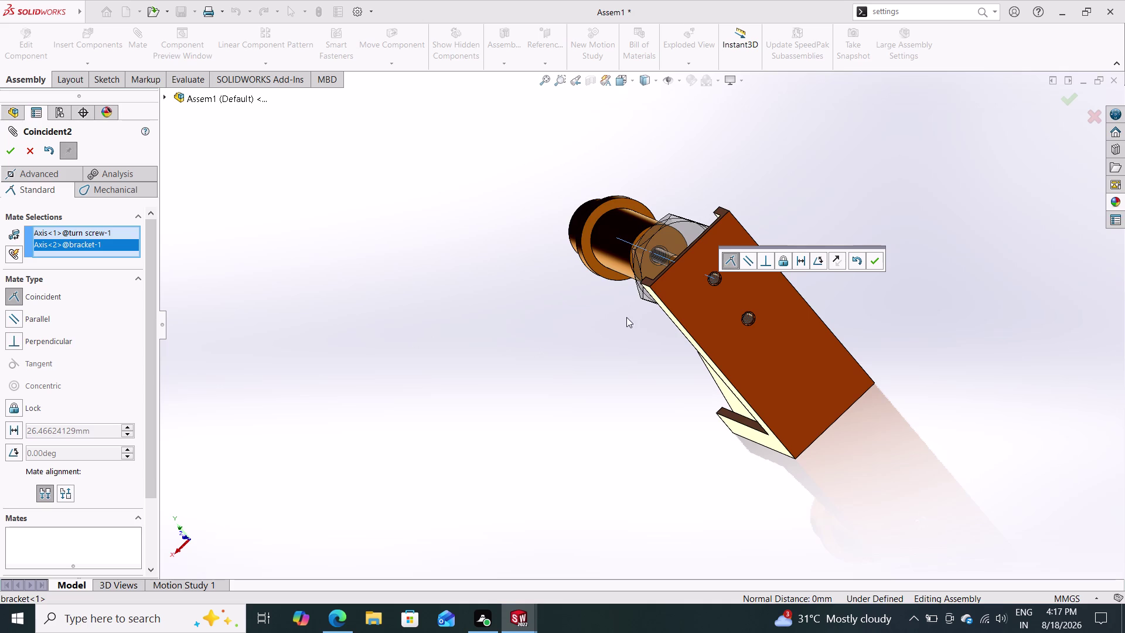
click(874, 258)
Slide the turn screw through the bracket hole, review it, and close Mate.
drag(664, 236, 833, 307)
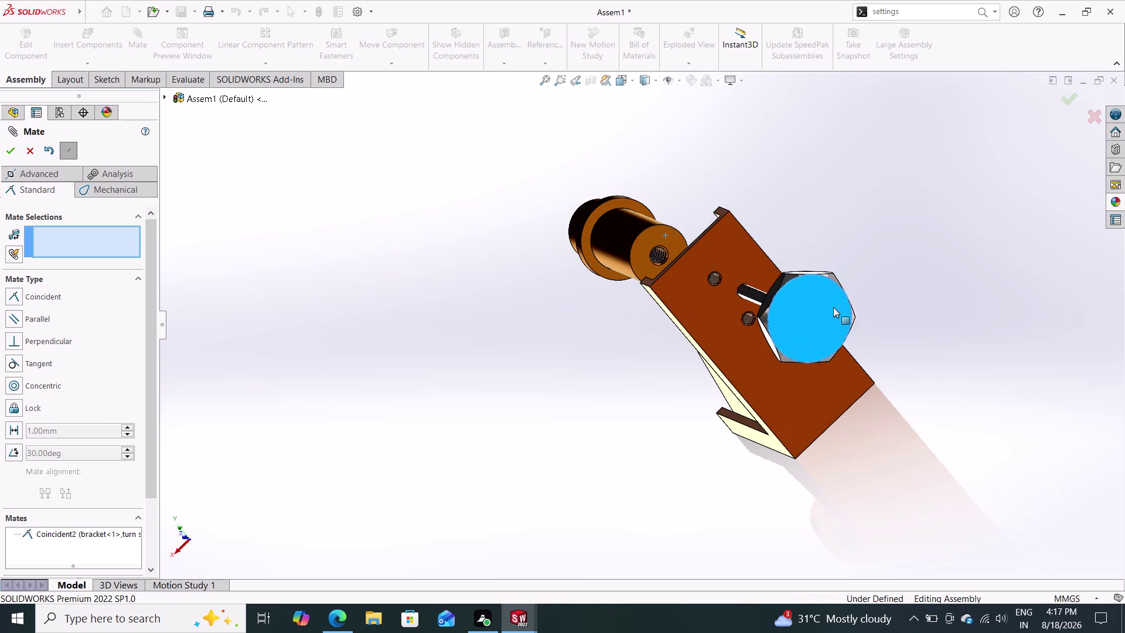
drag(833, 307, 850, 308)
middle_drag(633, 375, 702, 352)
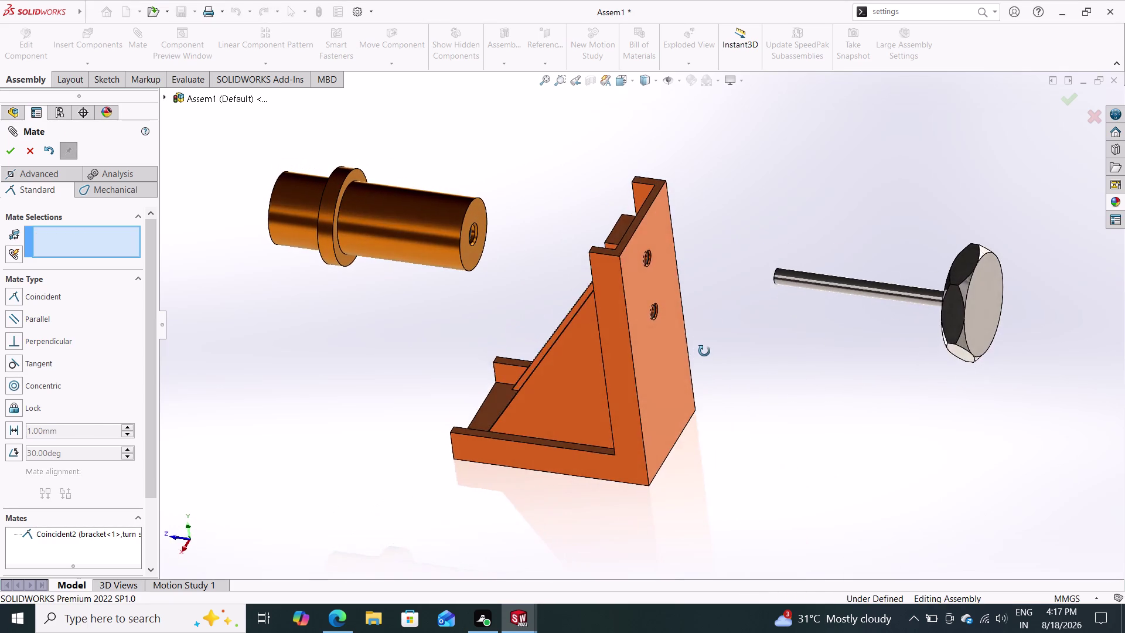
middle_drag(701, 352, 715, 348)
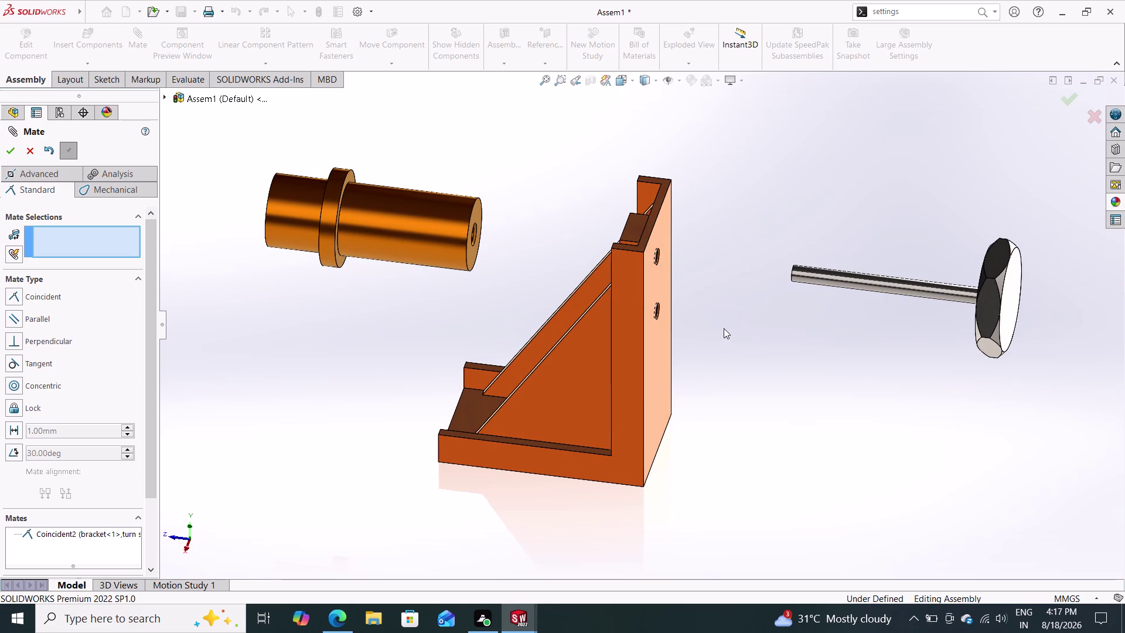
middle_drag(715, 378, 724, 366)
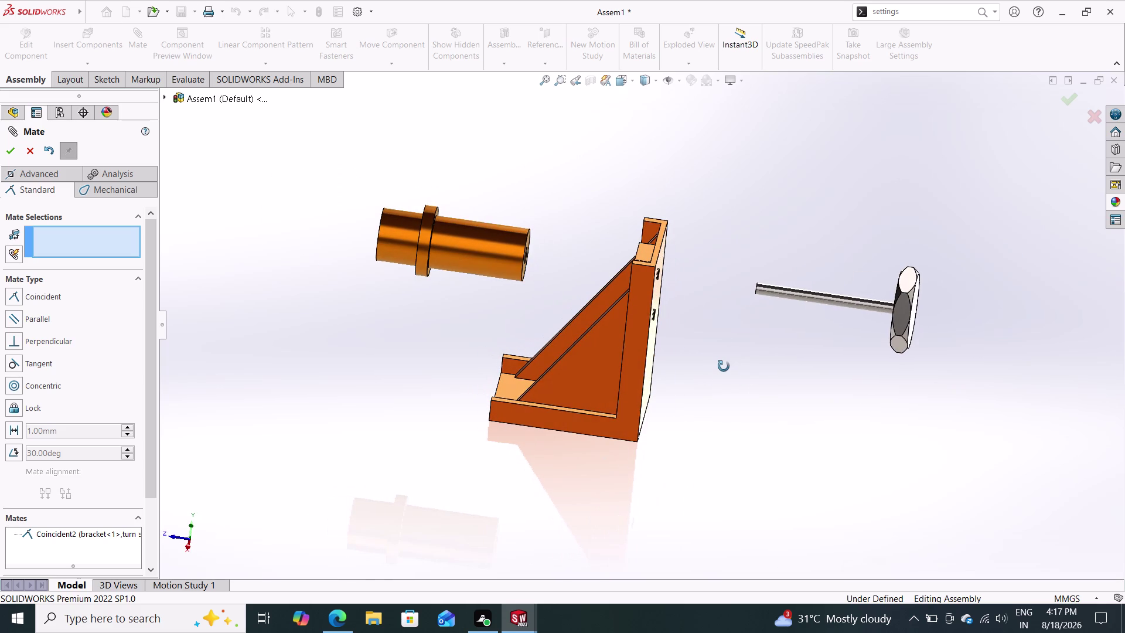
middle_drag(725, 367, 724, 366)
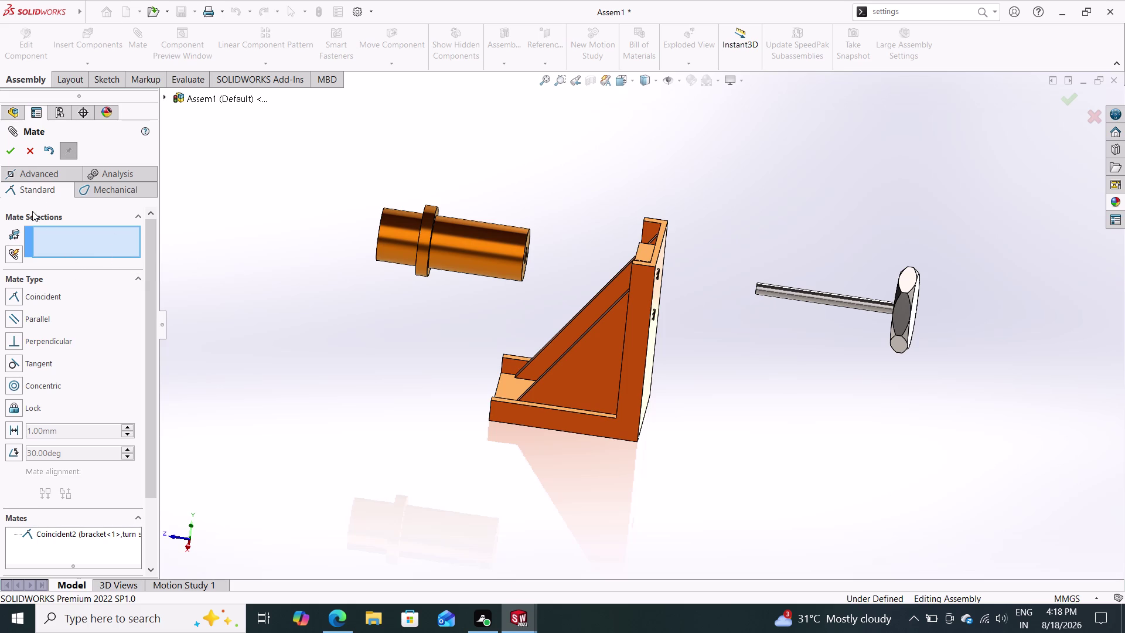
click(10, 151)
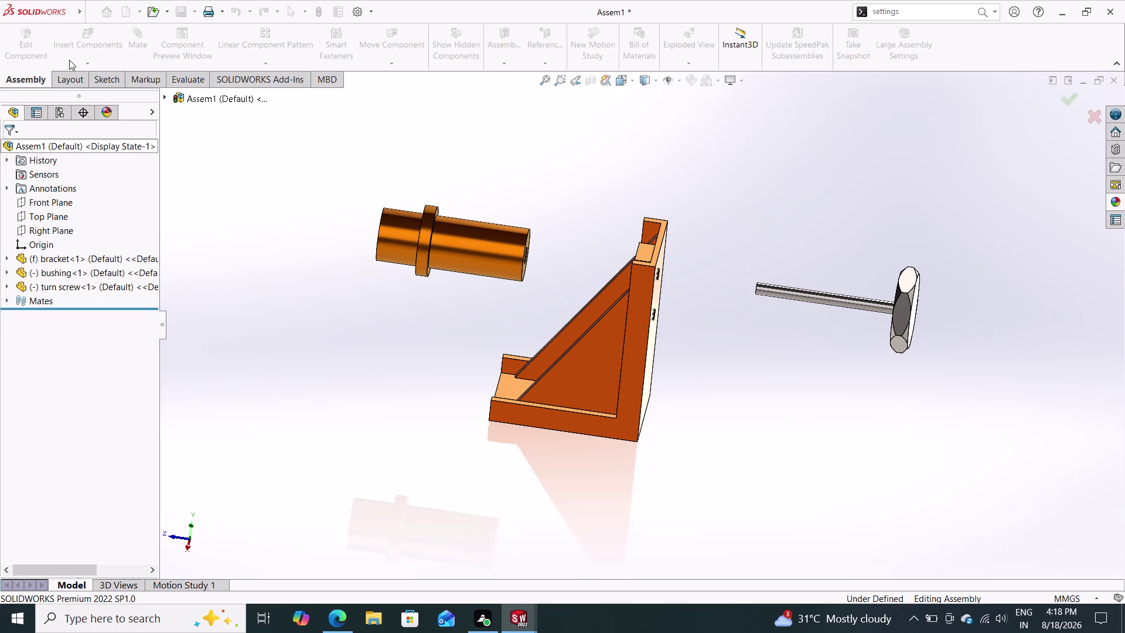
Insert the nut part and place it below the bushing, left of the bracket.
click(88, 43)
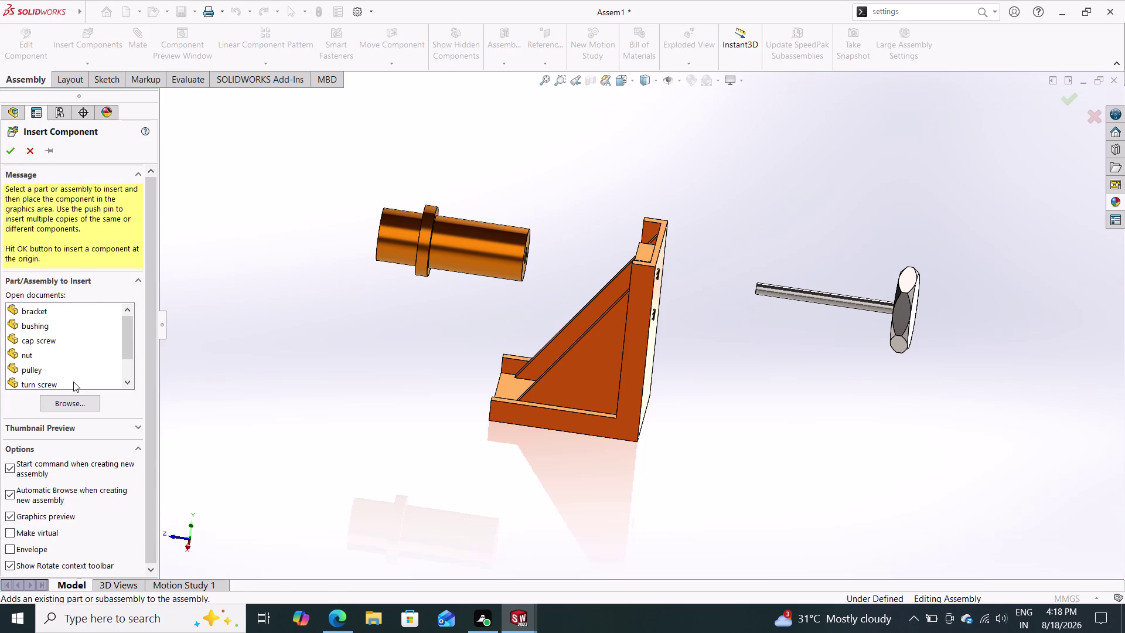
click(70, 405)
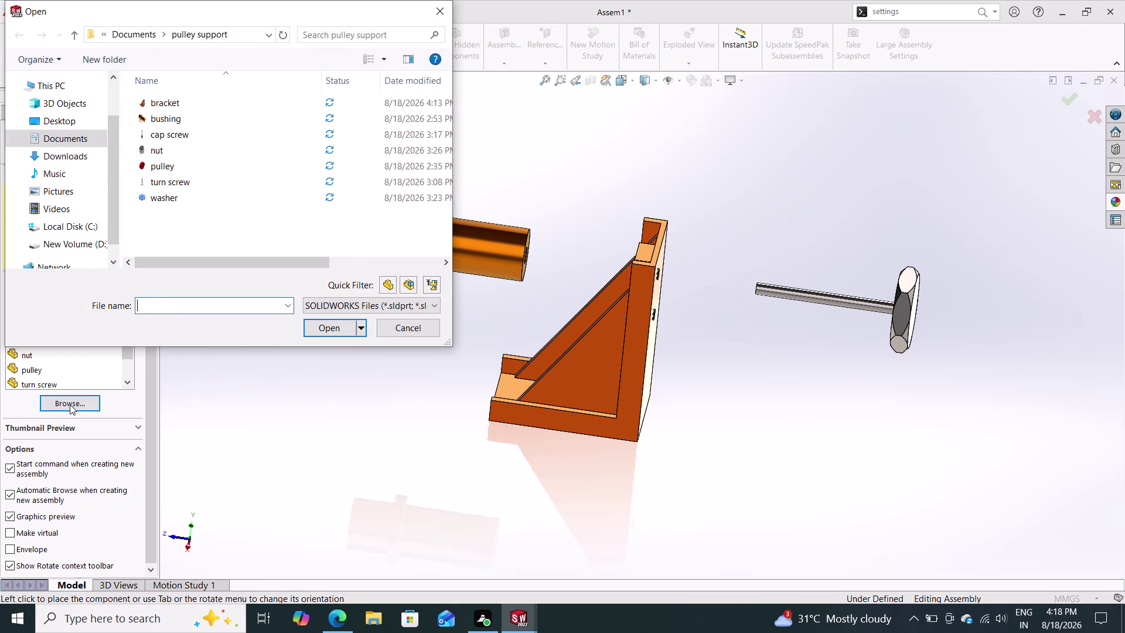
click(173, 149)
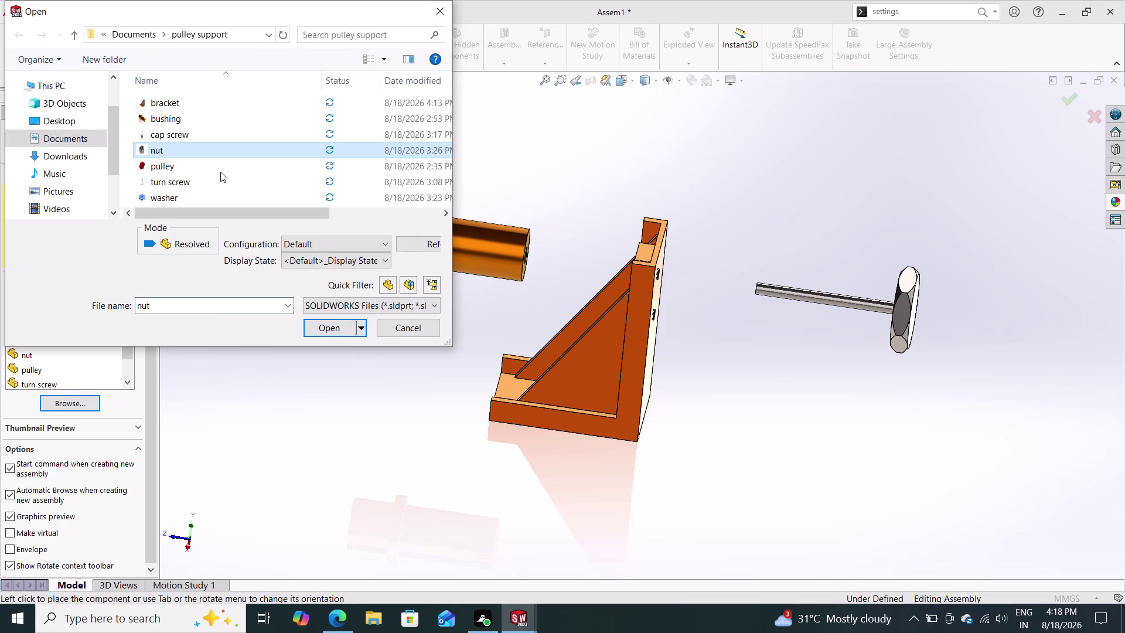
click(333, 327)
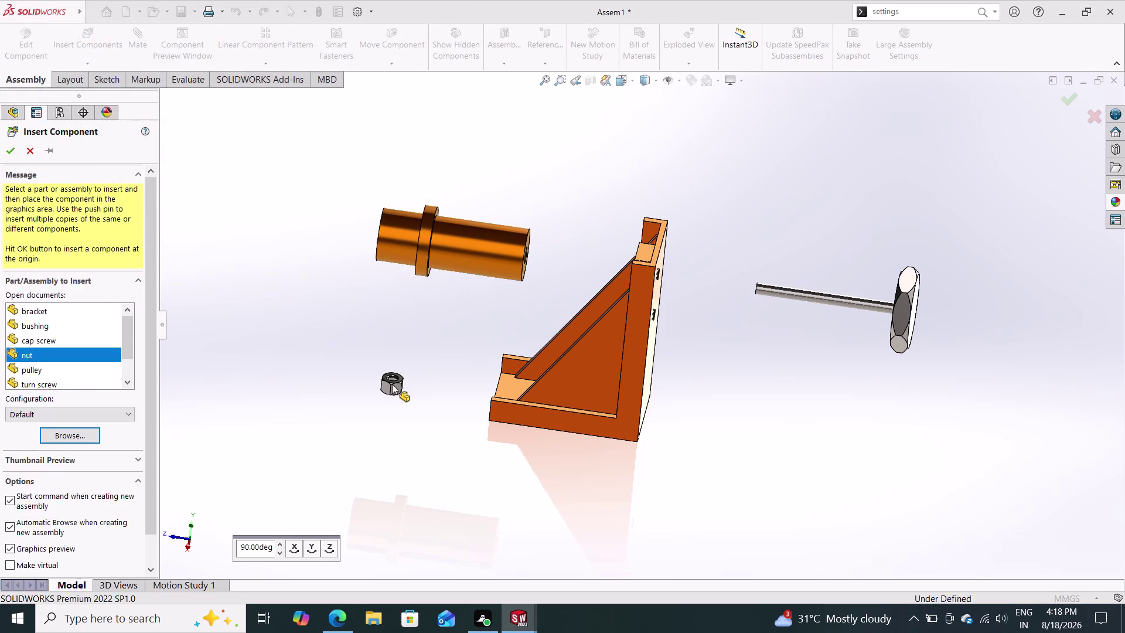
click(311, 545)
click(294, 546)
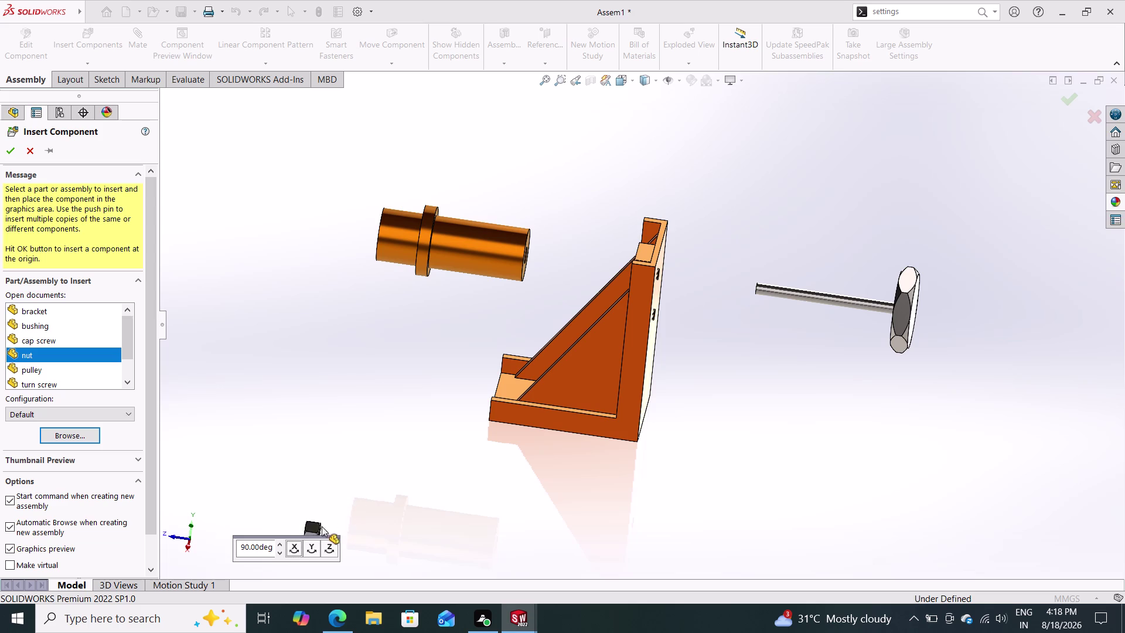
click(357, 461)
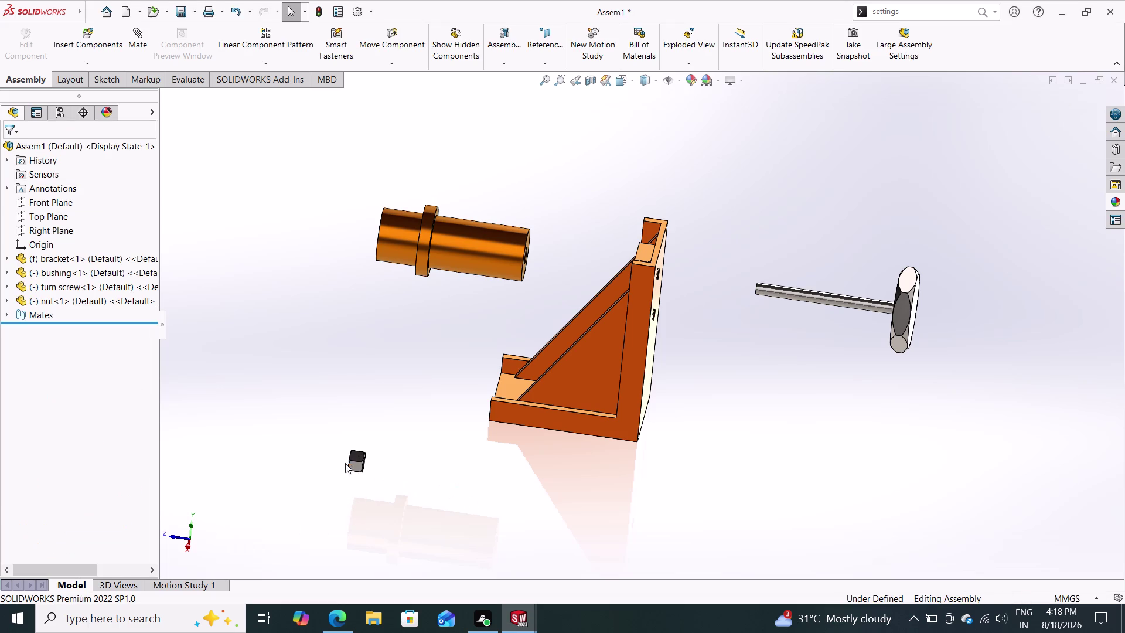
middle_drag(450, 479, 410, 484)
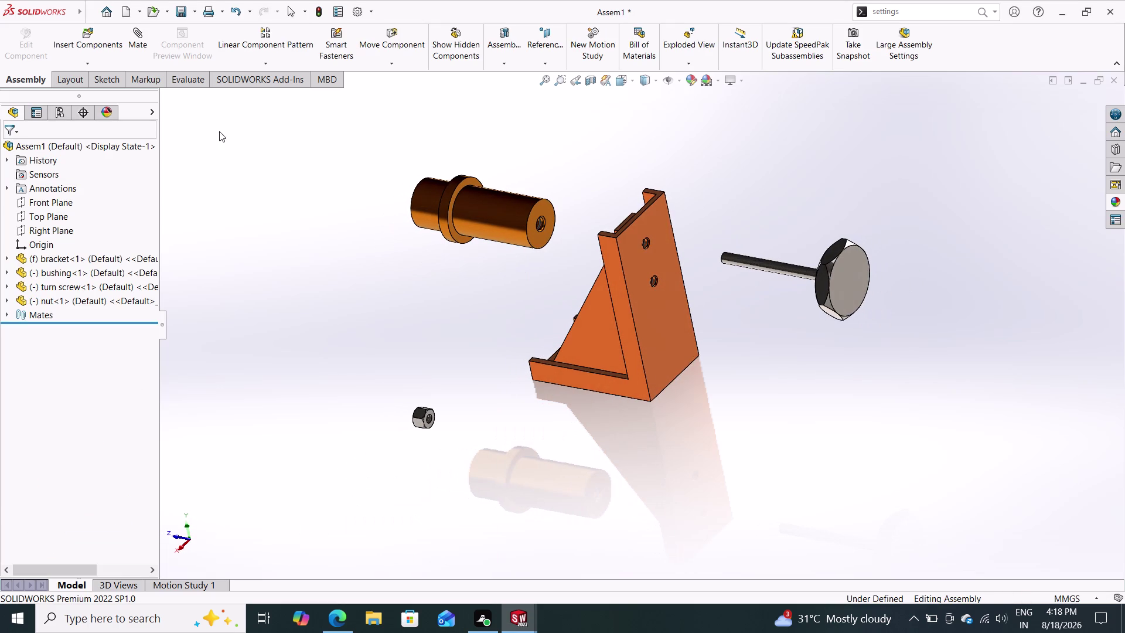
click(135, 37)
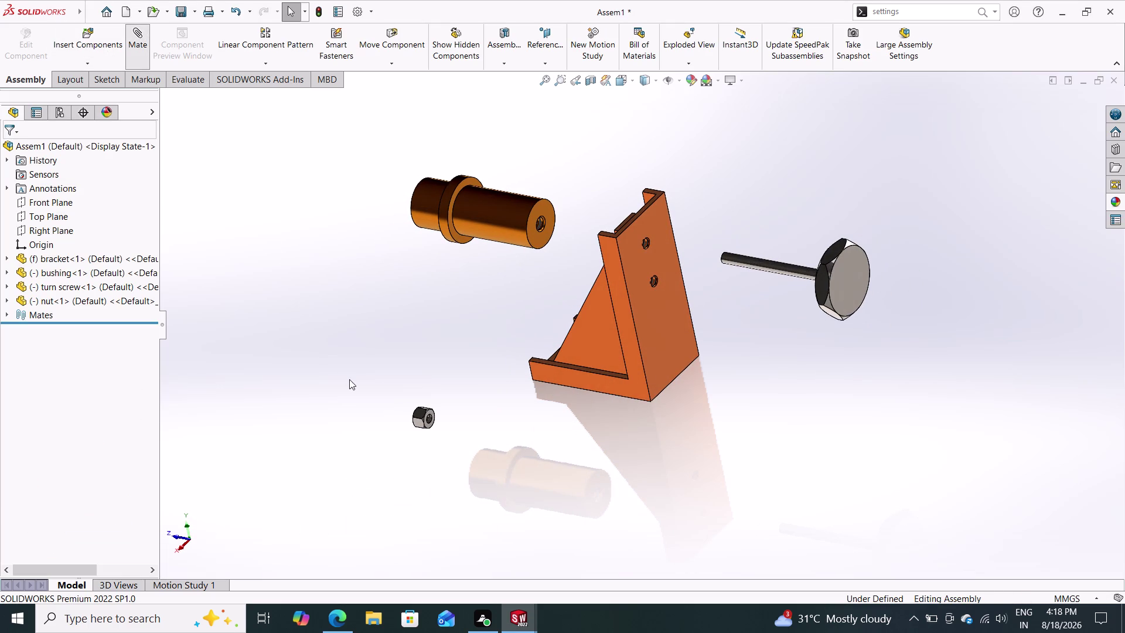
click(430, 419)
middle_drag(568, 393, 594, 402)
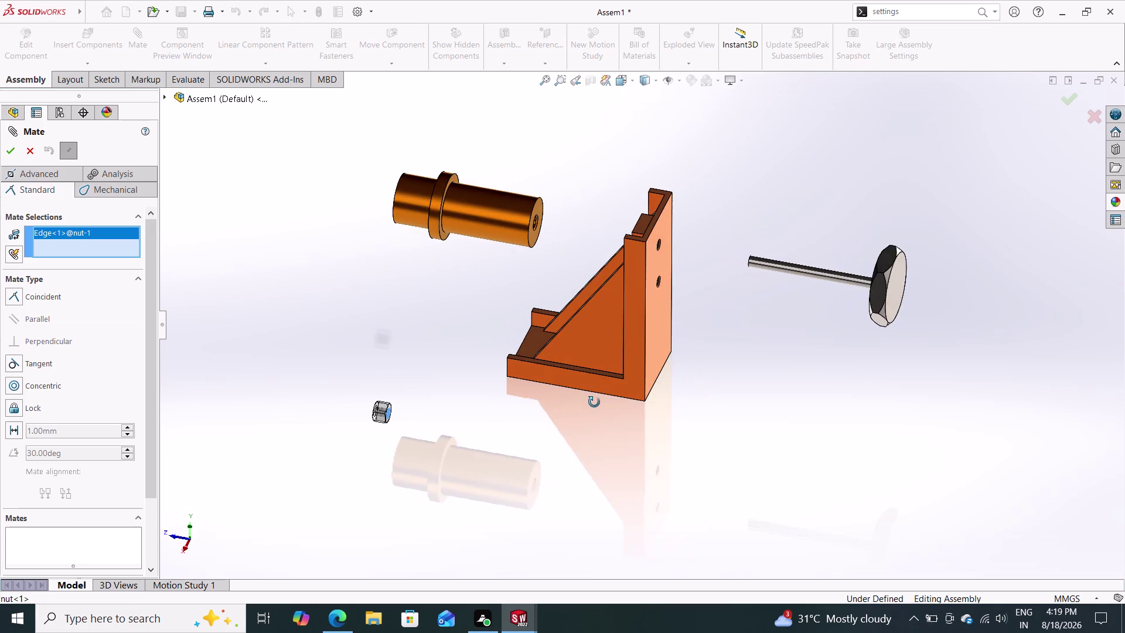
middle_drag(594, 402, 623, 404)
click(794, 266)
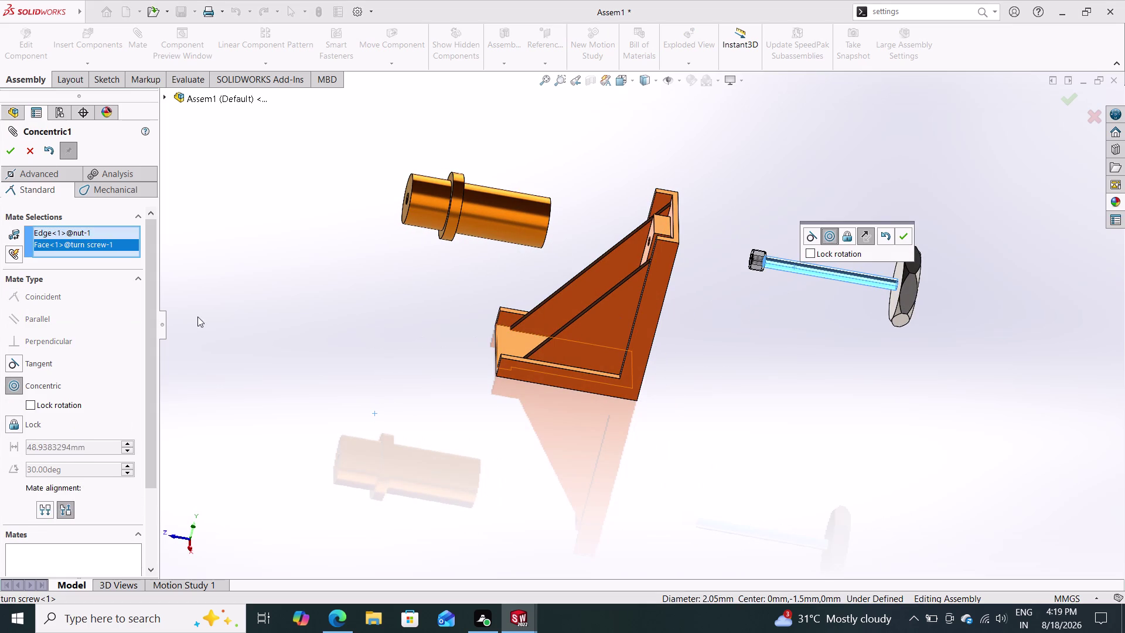
click(15, 152)
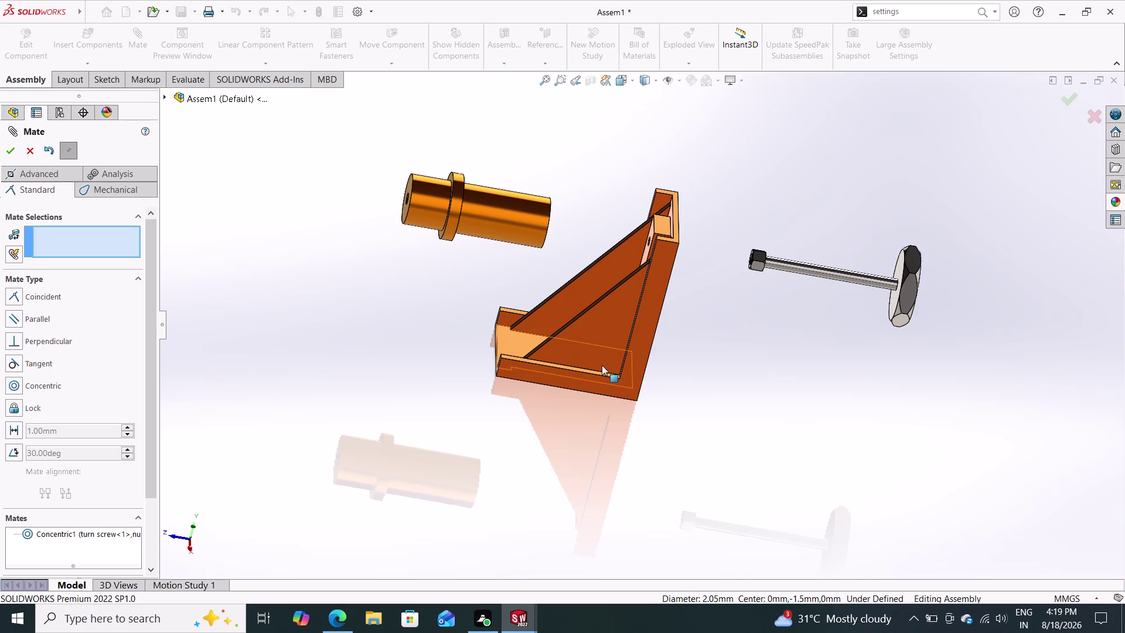
middle_drag(798, 380, 698, 383)
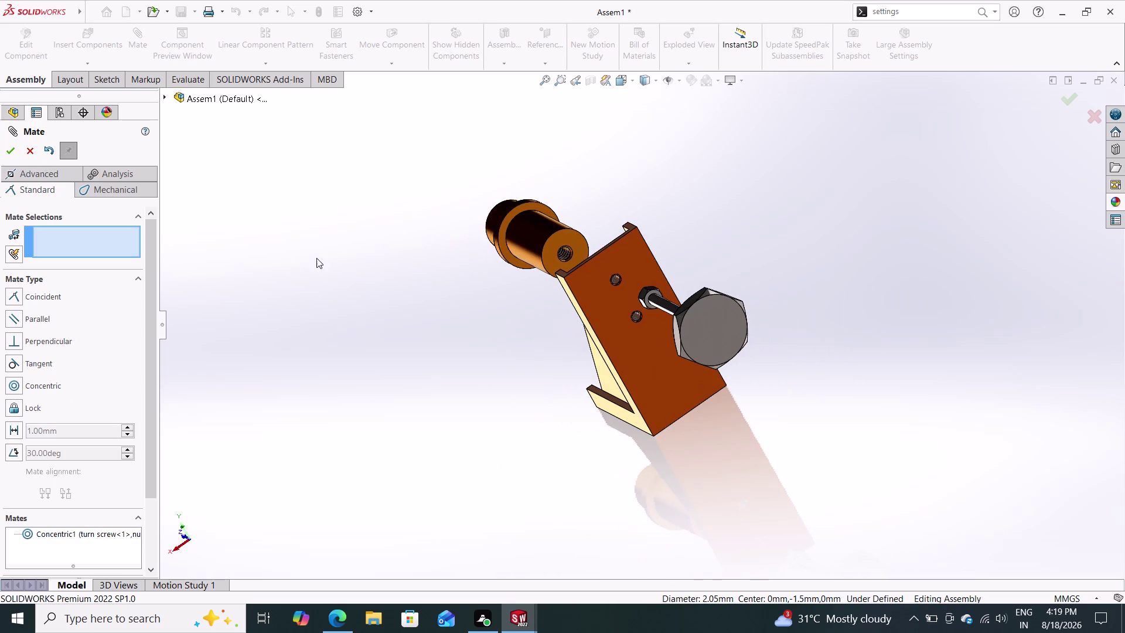
scroll(down, 3)
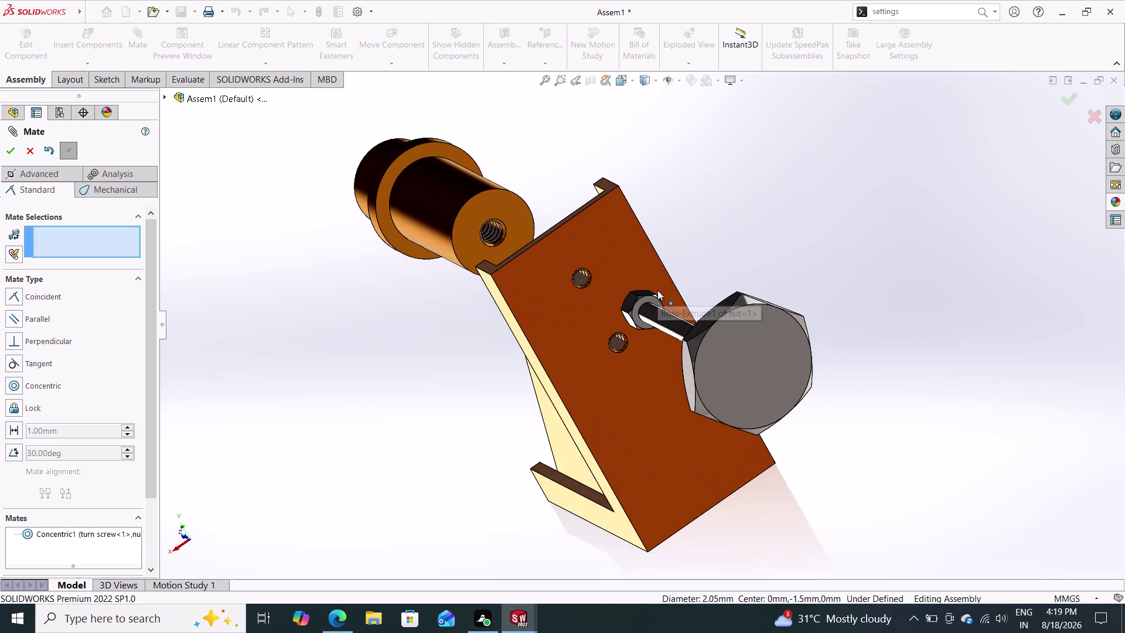
scroll(down, 3)
click(618, 332)
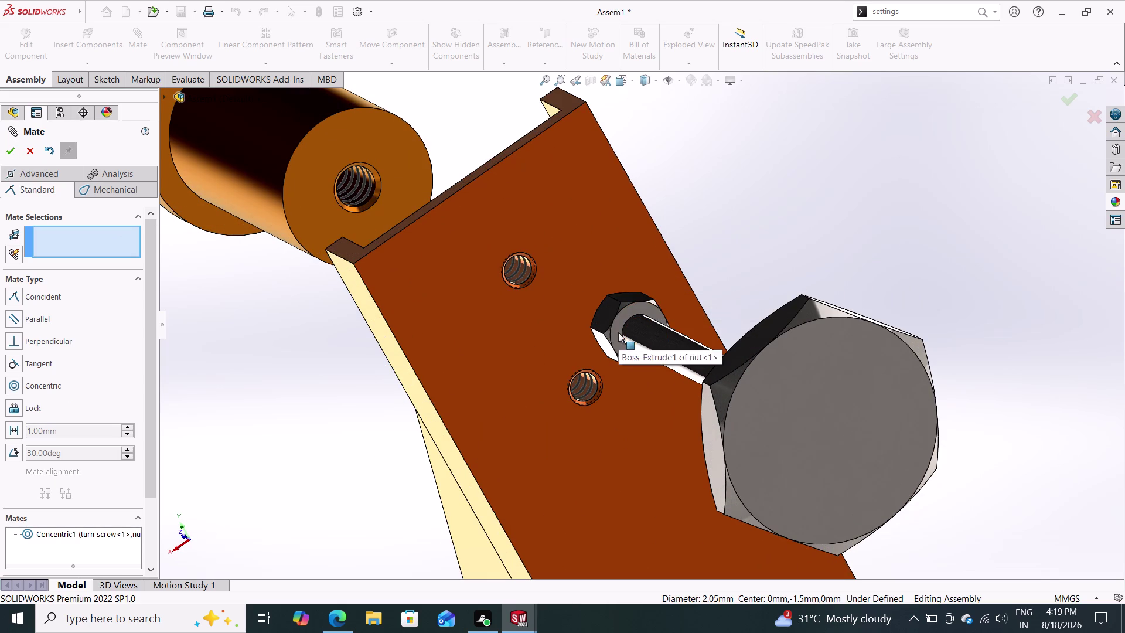
middle_drag(583, 397, 767, 402)
click(792, 314)
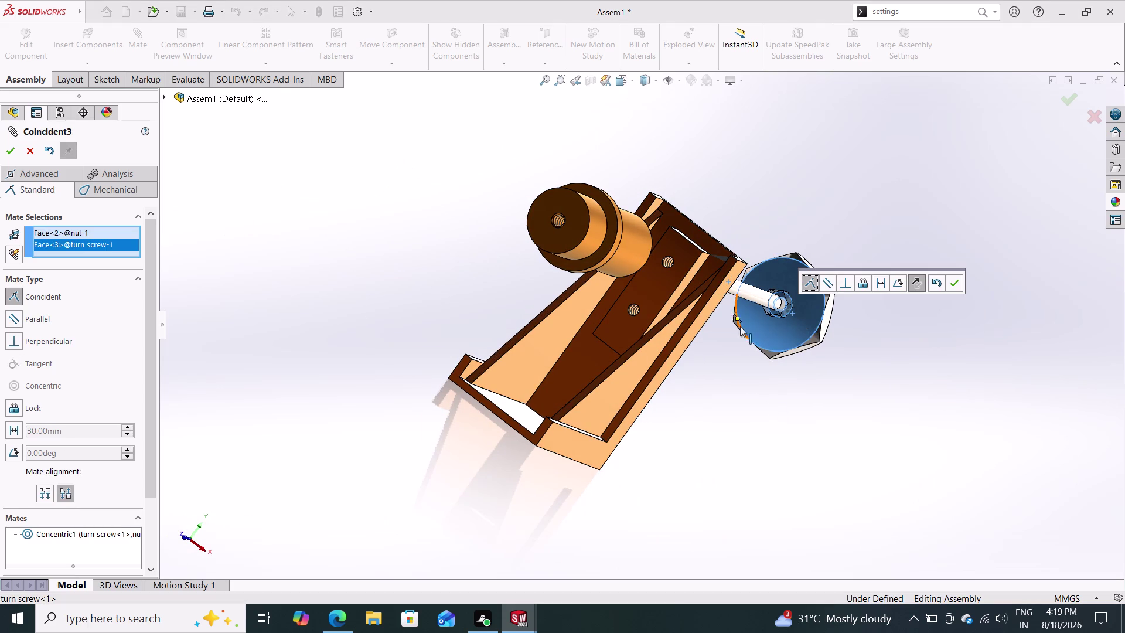
click(956, 279)
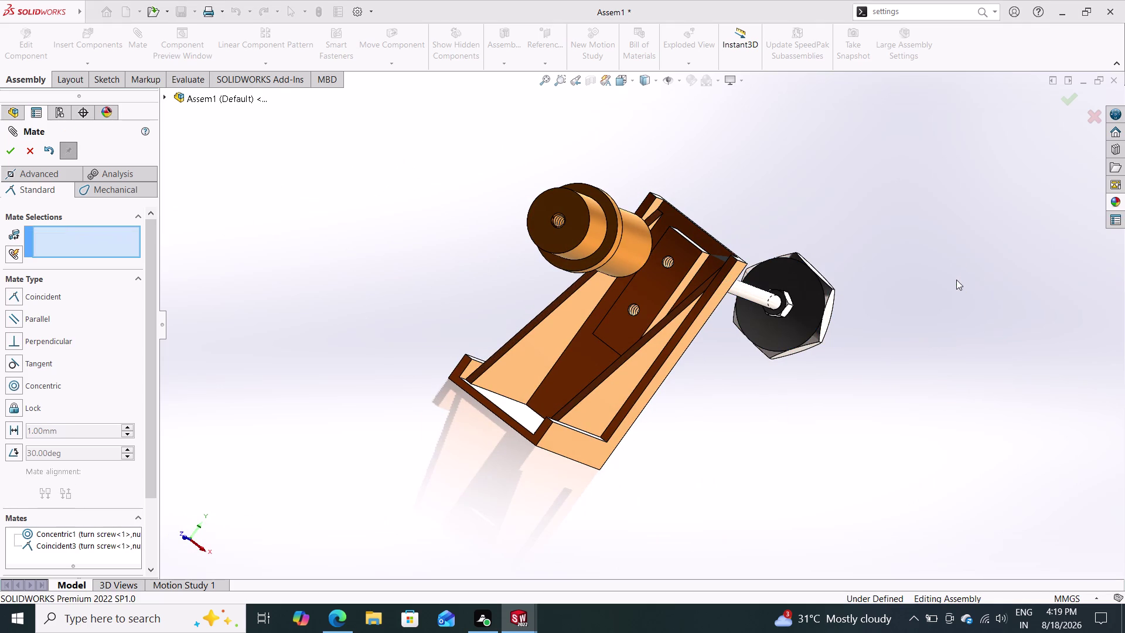
middle_drag(913, 331, 849, 348)
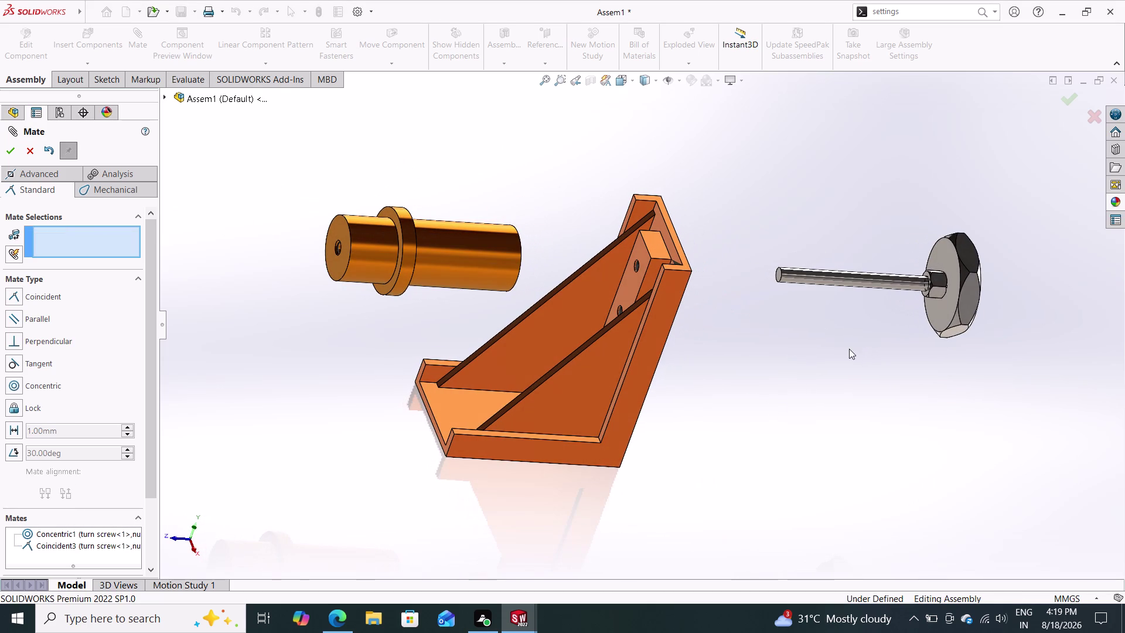
click(12, 155)
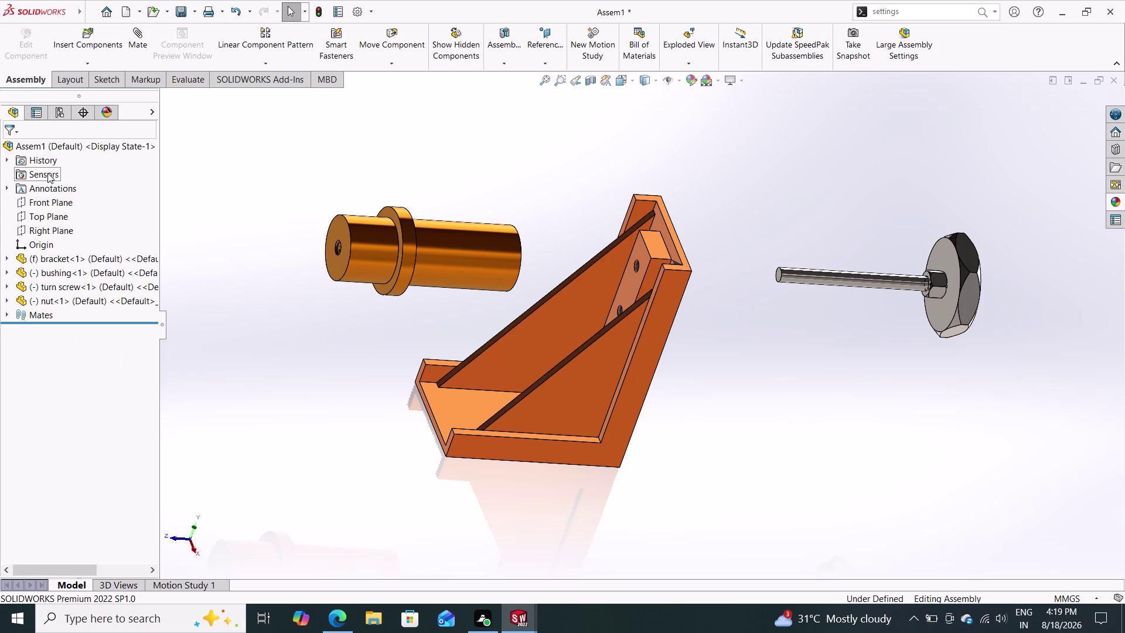
key(ctrl+z)
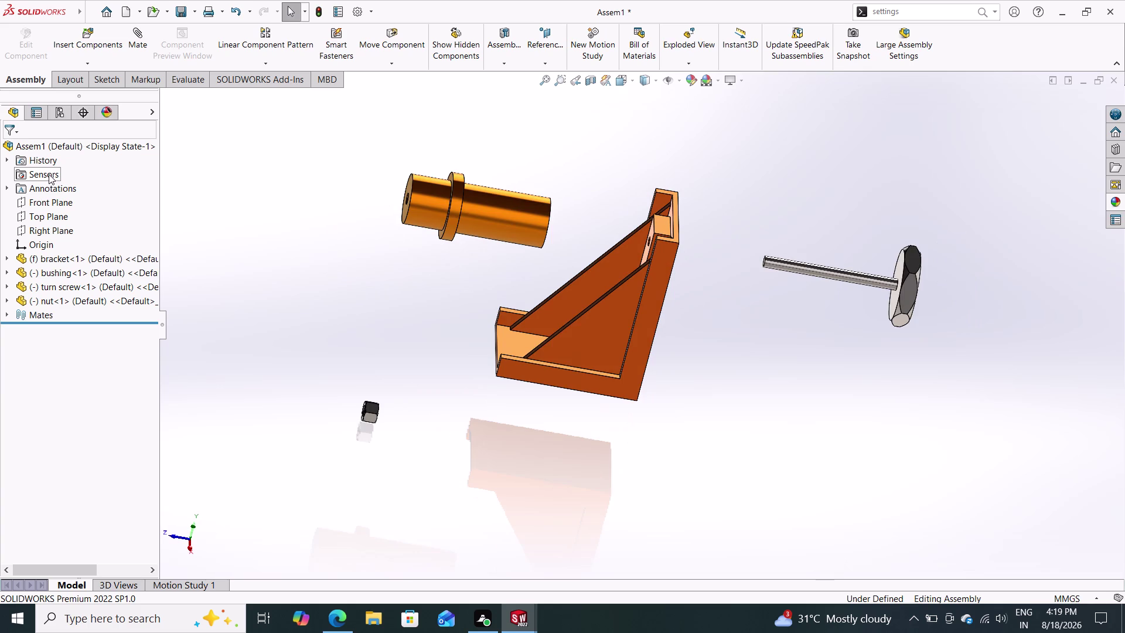
Mate the nut's axis coincident with a bracket hole's axis.
click(137, 52)
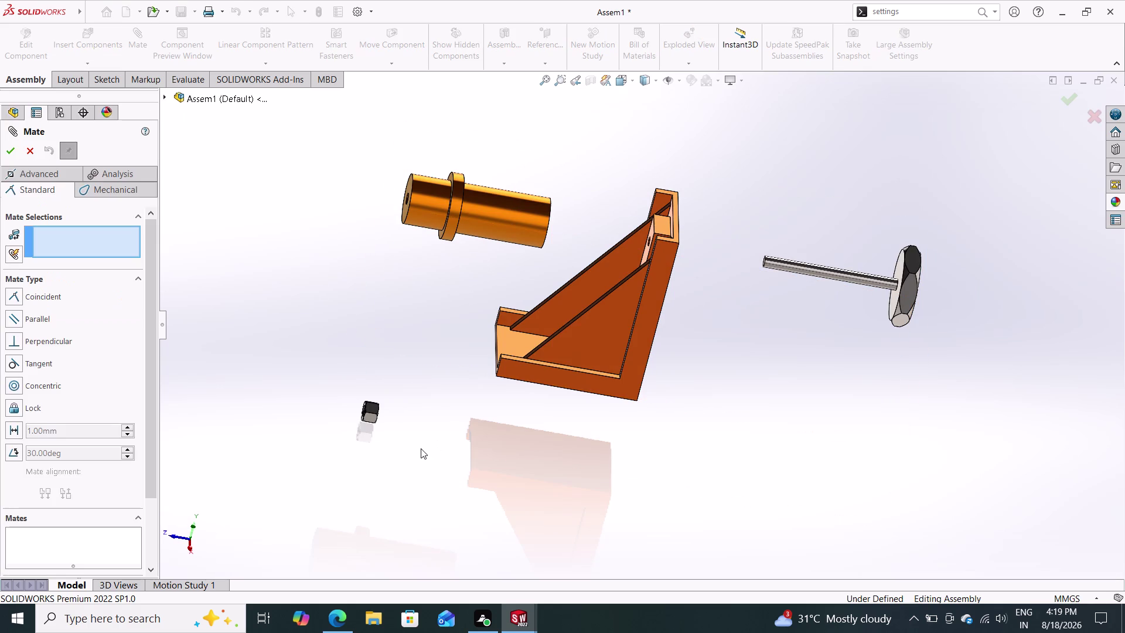
middle_drag(421, 448, 353, 438)
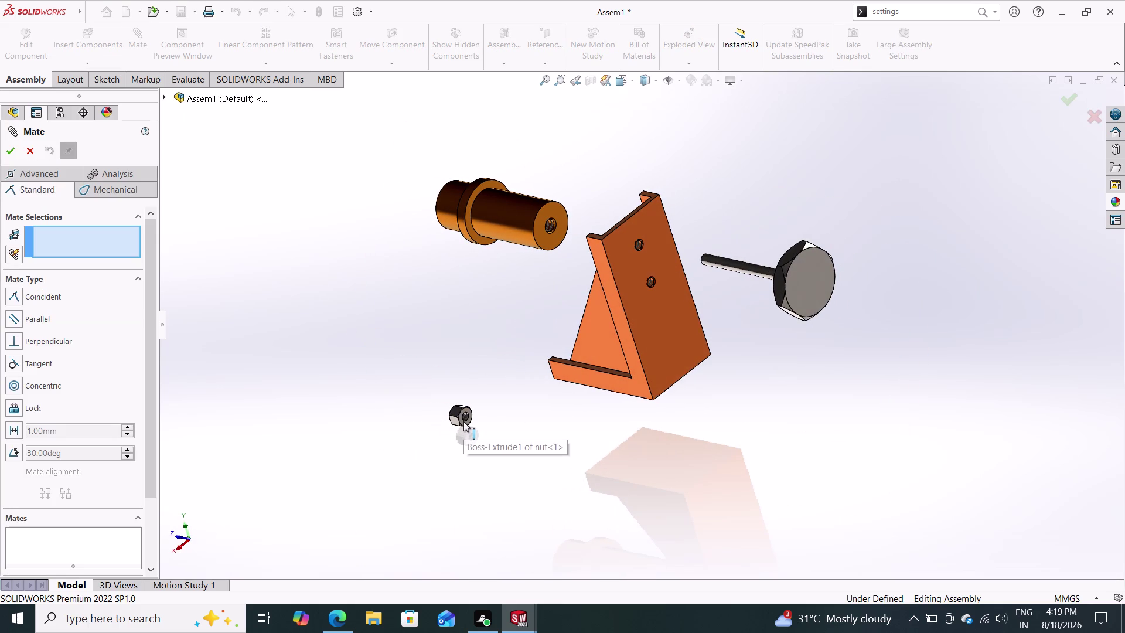
click(465, 418)
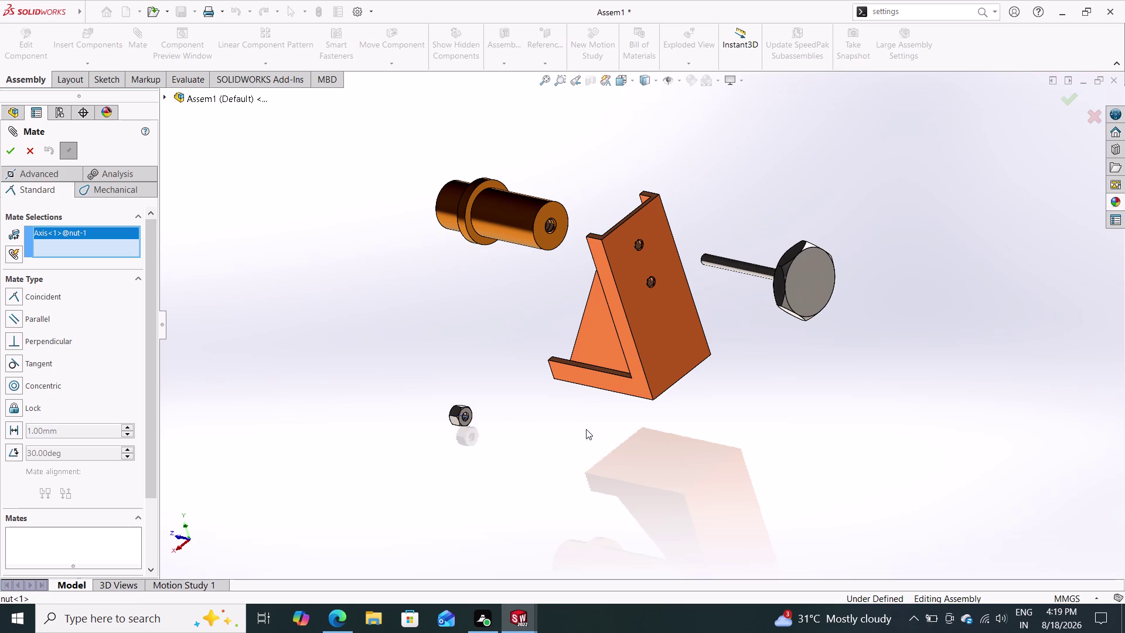
middle_drag(592, 428, 569, 434)
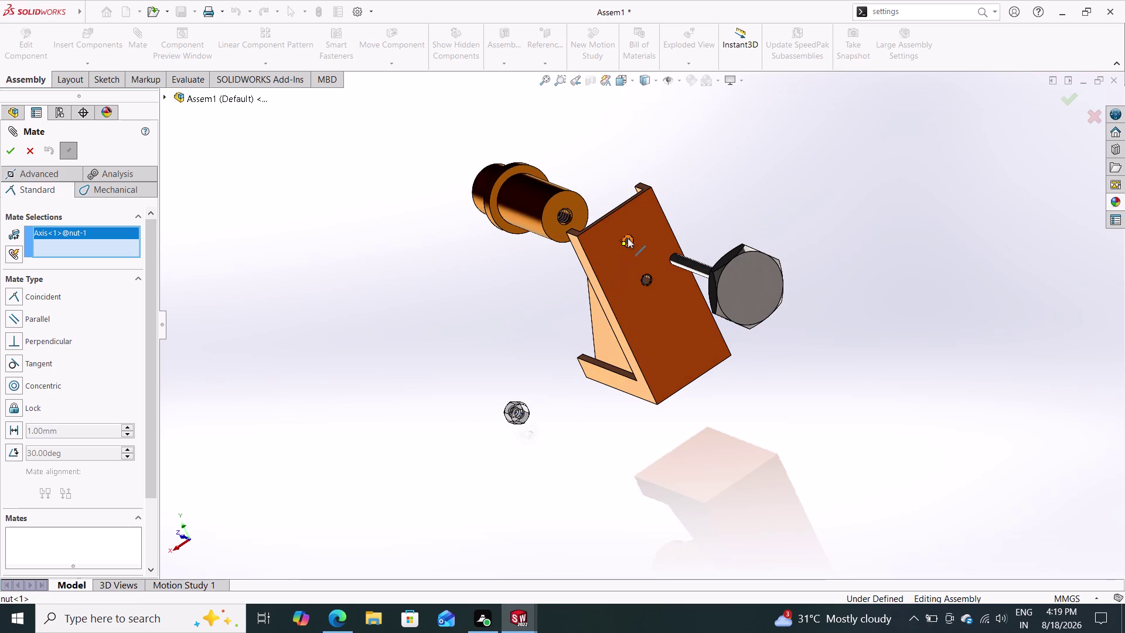
click(627, 240)
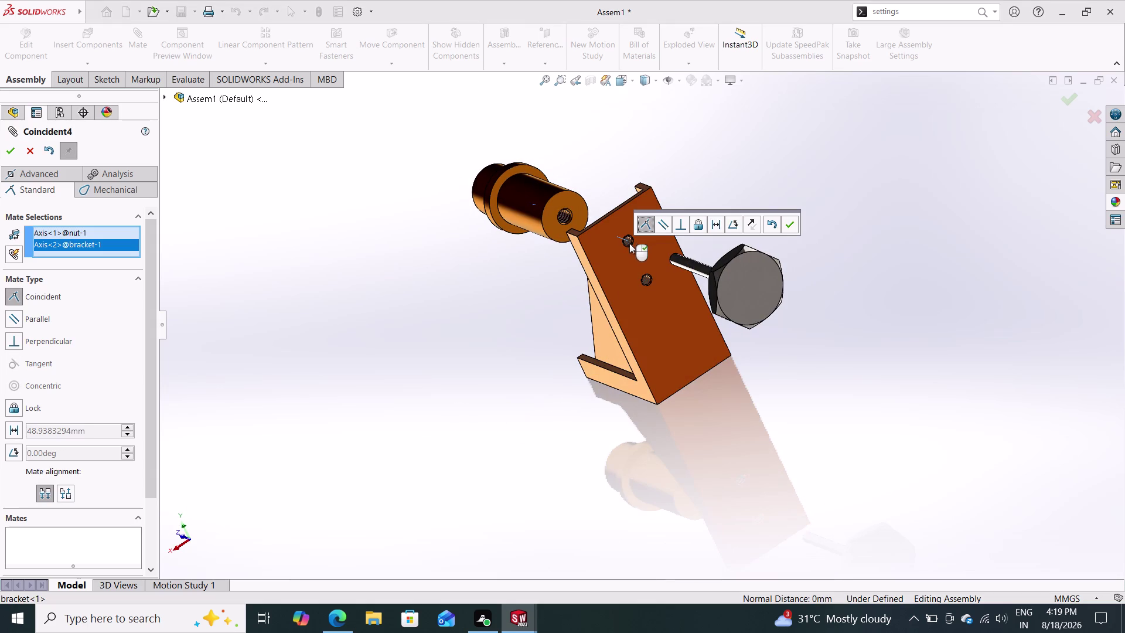
click(787, 222)
Inspect the result, undo the bracket-to-nut mate, and locate the loose nut.
middle_drag(690, 367, 796, 404)
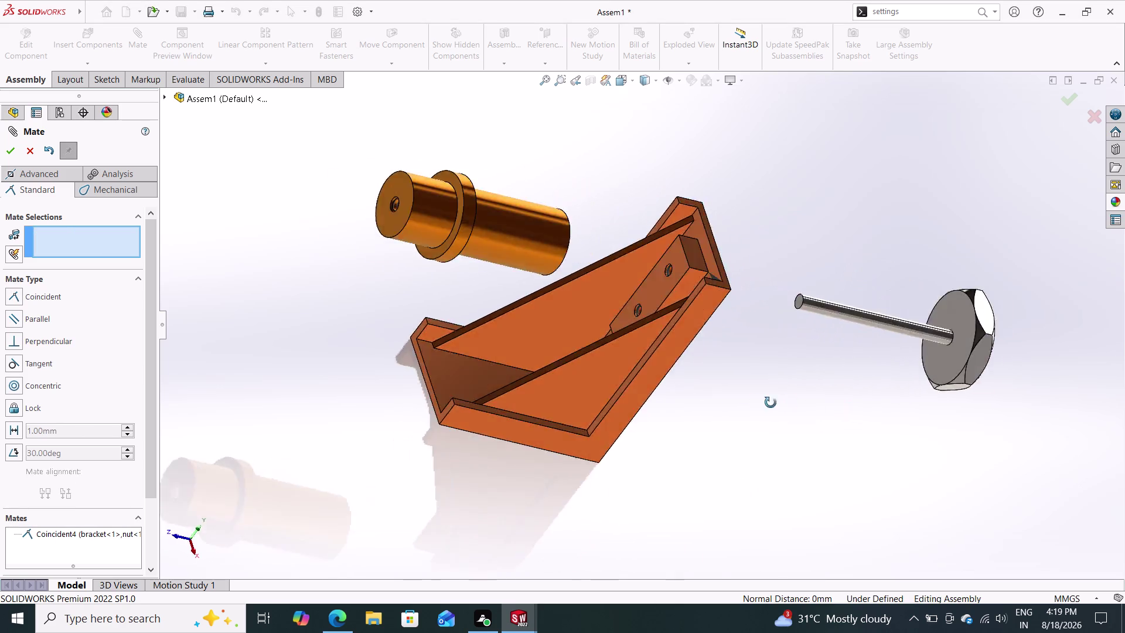
middle_drag(797, 404, 705, 398)
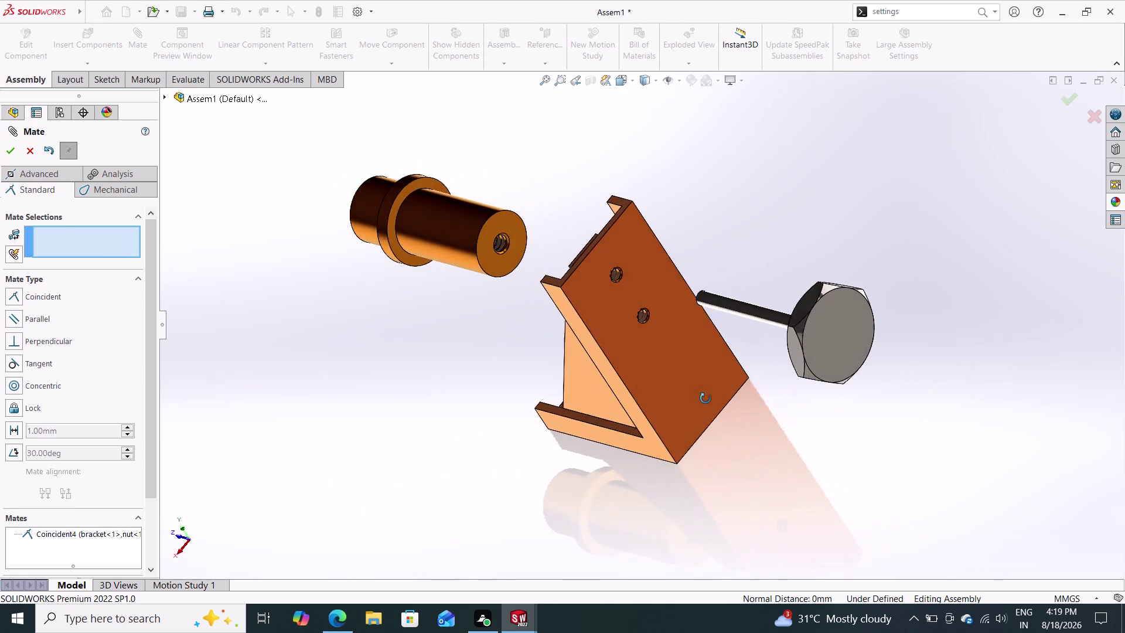
middle_drag(705, 398, 883, 416)
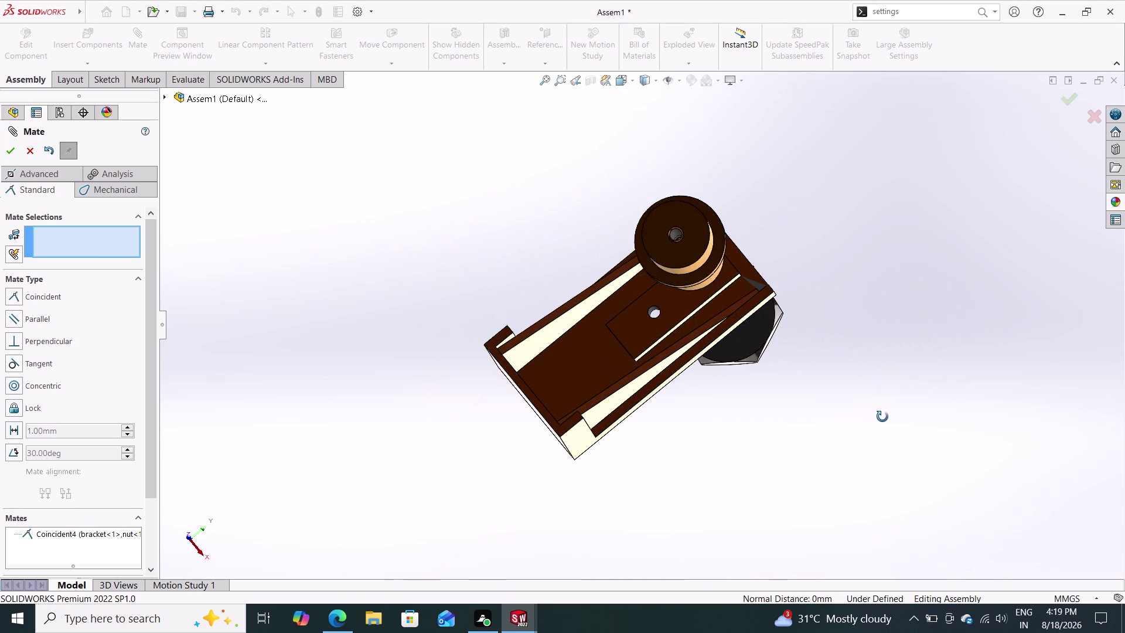
middle_drag(883, 416, 663, 433)
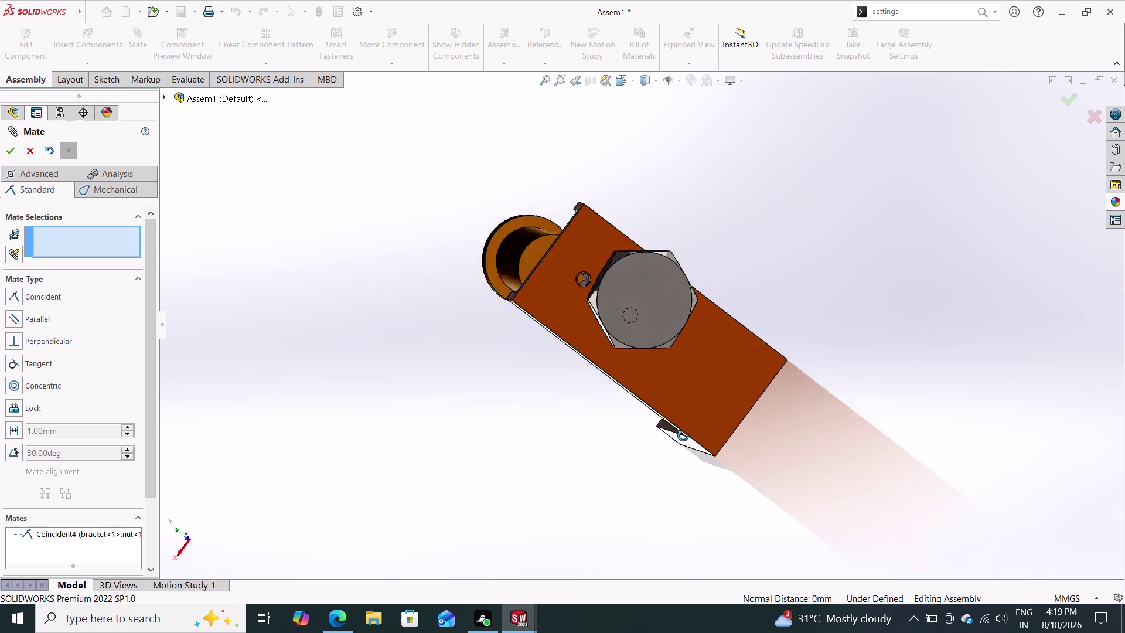
middle_drag(664, 433, 780, 415)
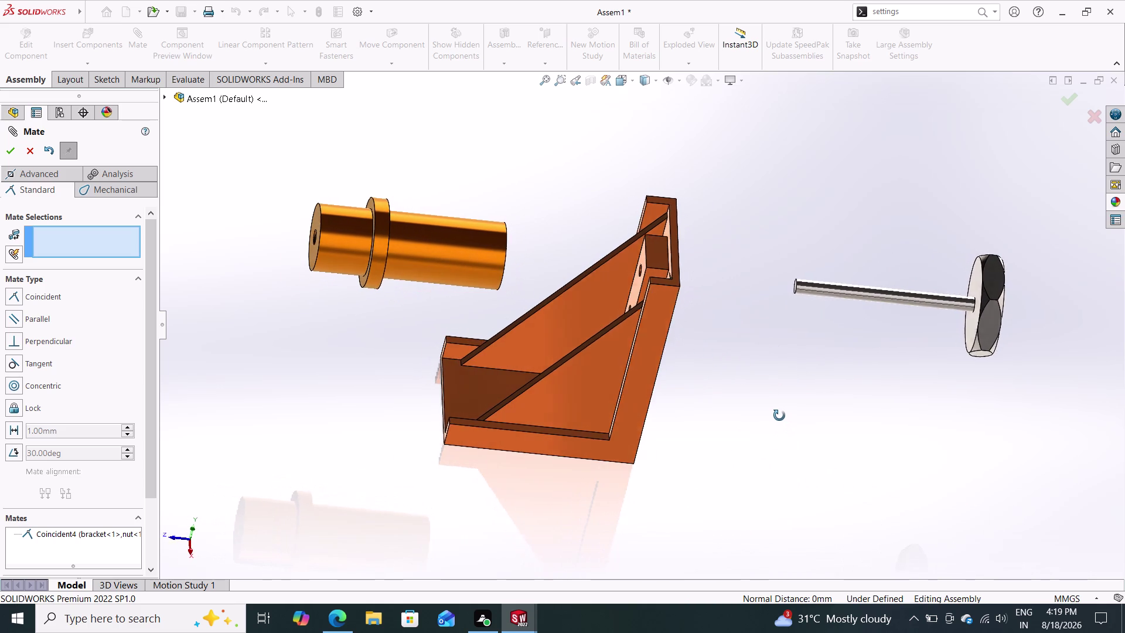
middle_drag(780, 415, 779, 415)
key(ctrl+z)
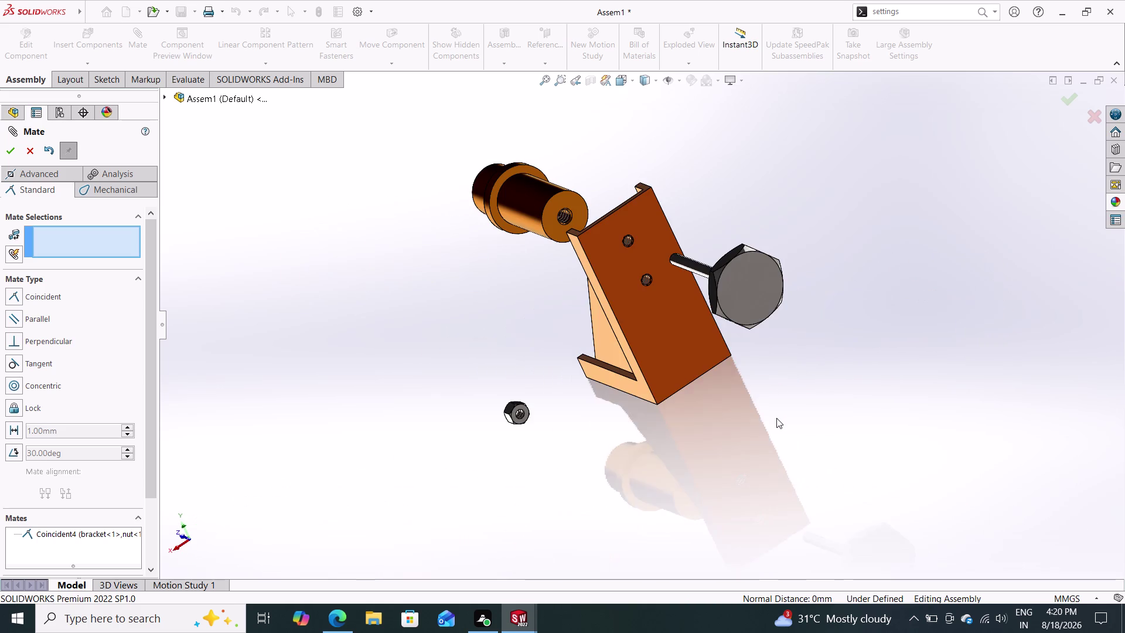
middle_drag(570, 453, 742, 467)
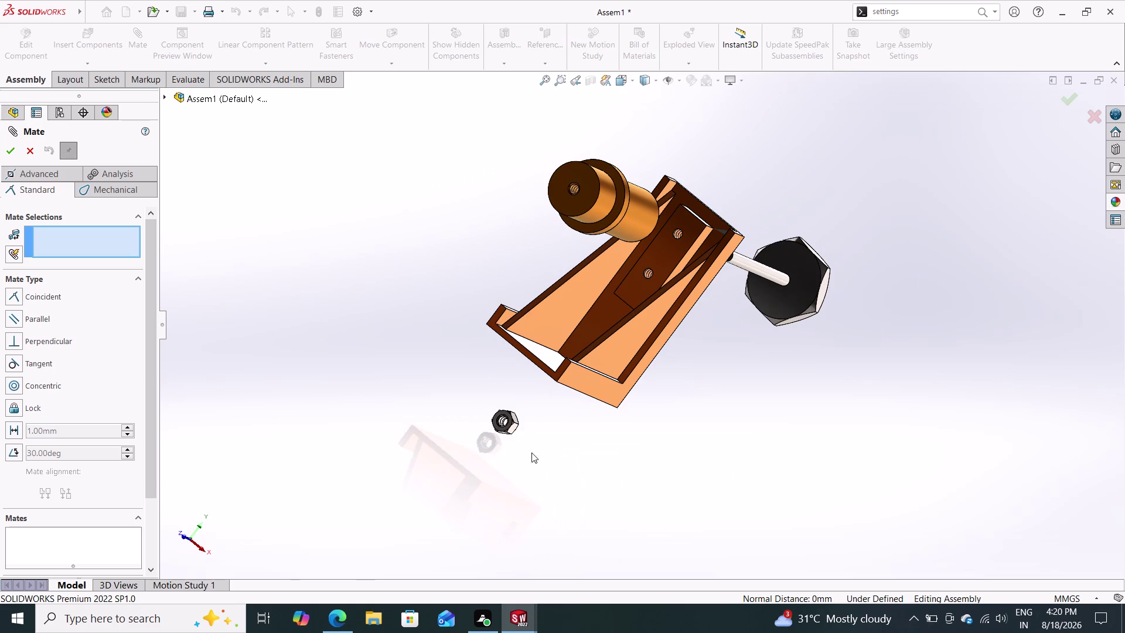
middle_drag(537, 453, 566, 458)
scroll(down, 3)
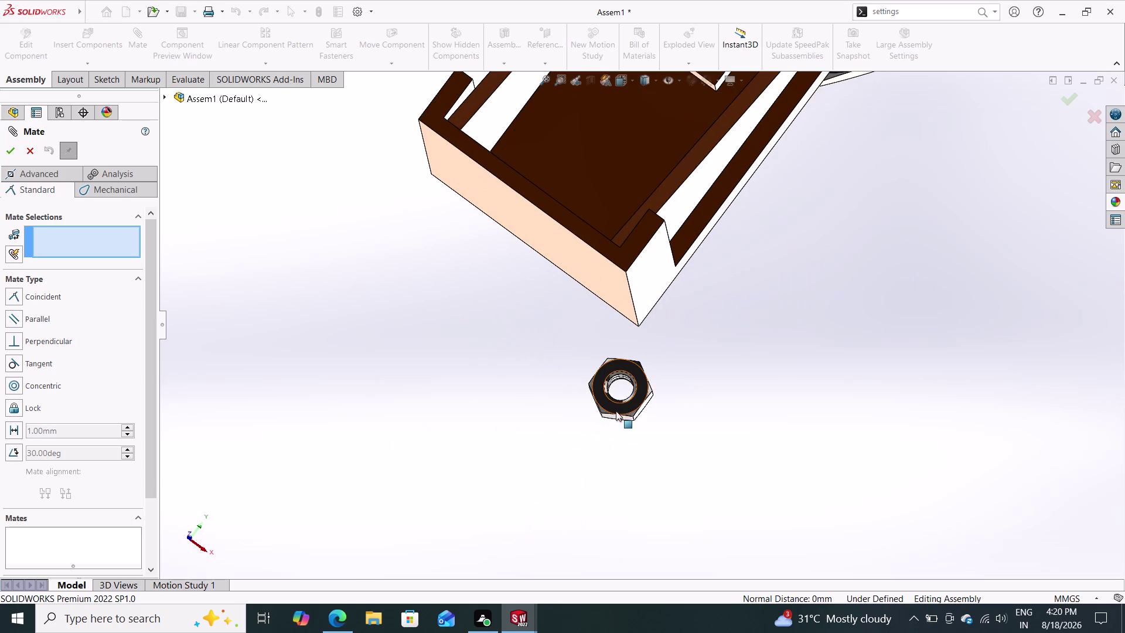
Mate the nut's flat face coincident with the bracket face and slide it over the upper hole.
click(612, 406)
middle_drag(709, 376, 543, 440)
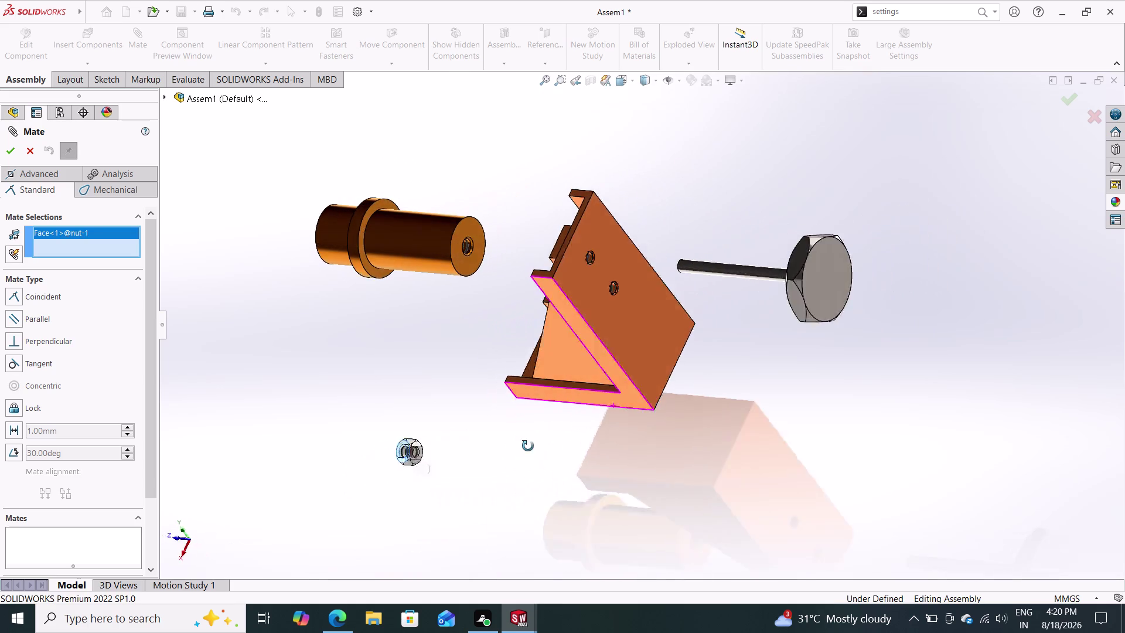
middle_drag(543, 441, 525, 446)
click(553, 267)
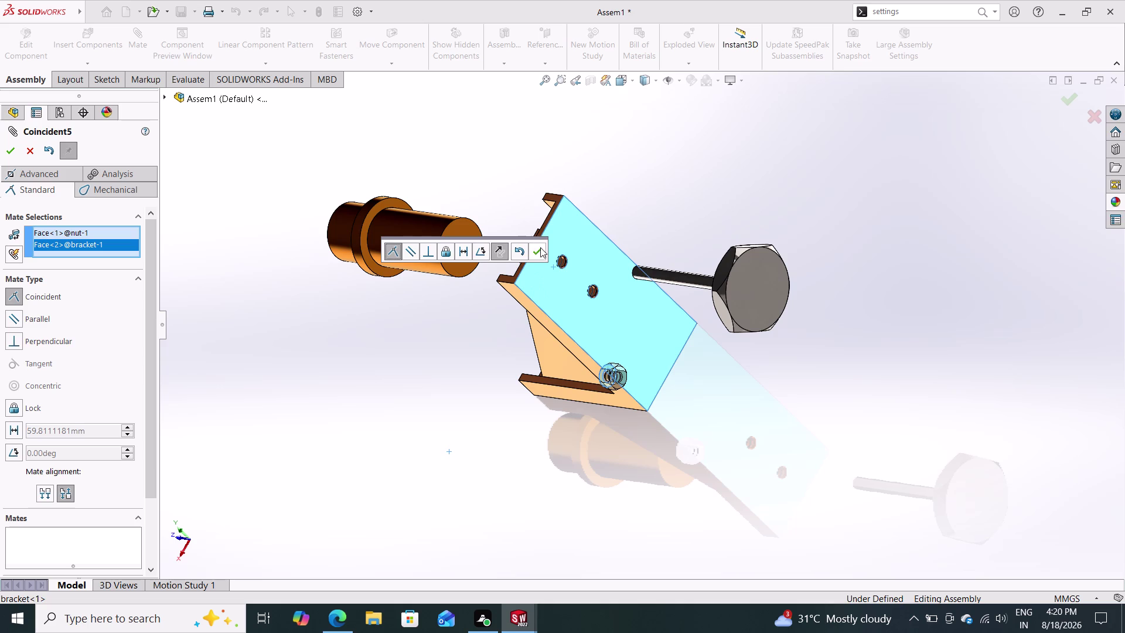
click(542, 249)
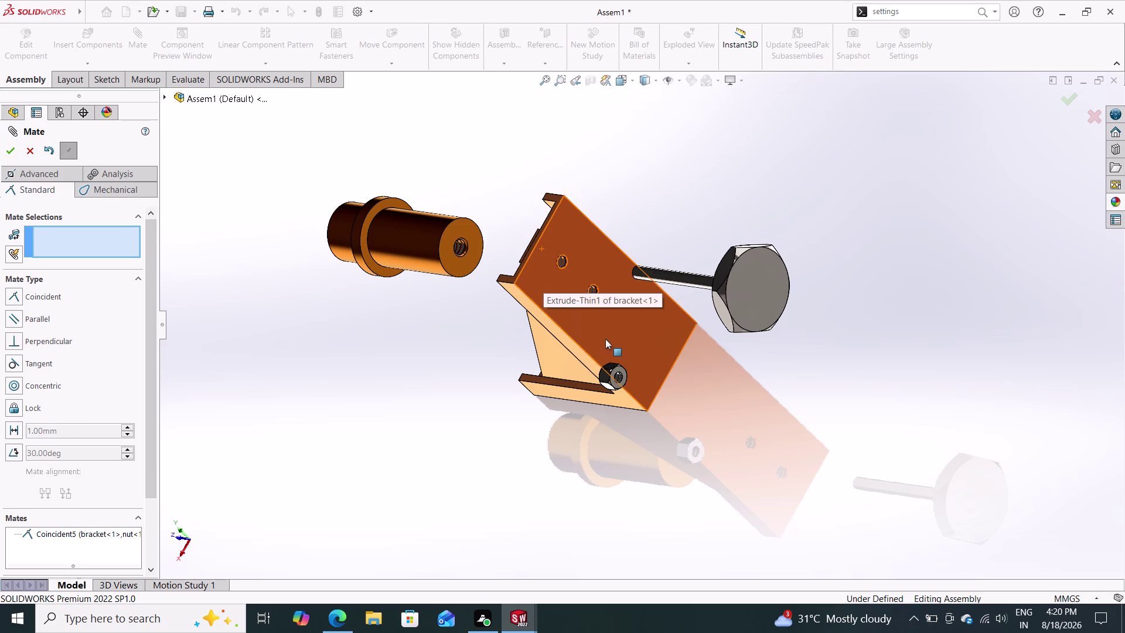
drag(608, 370, 600, 264)
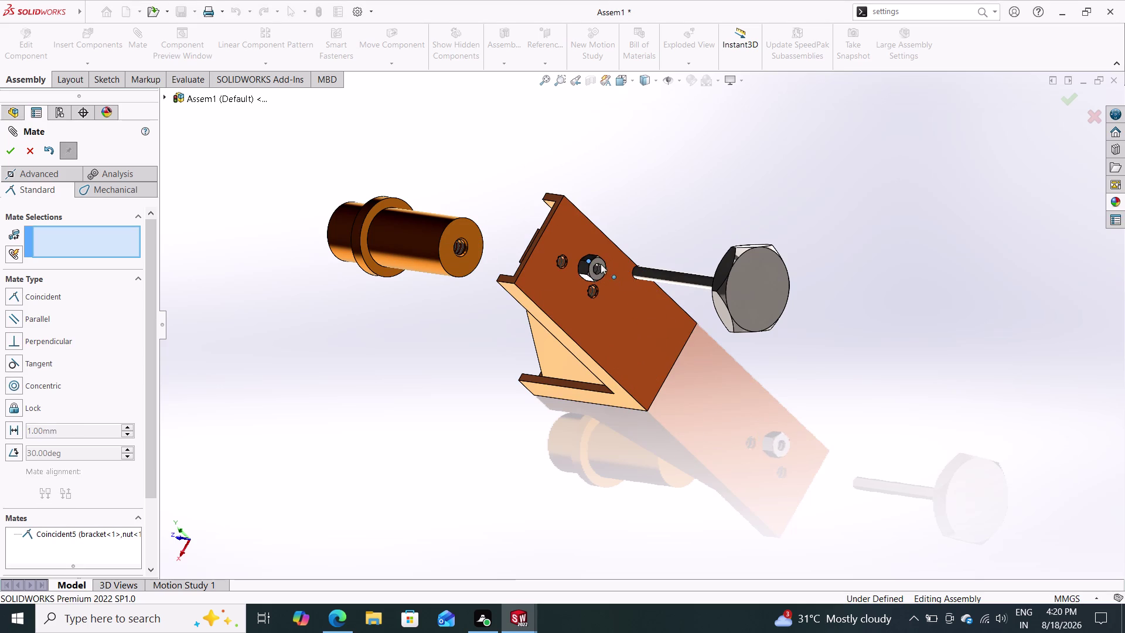
drag(601, 263, 602, 263)
Make the nut concentric with the bracket's upper hole.
middle_drag(658, 347, 659, 344)
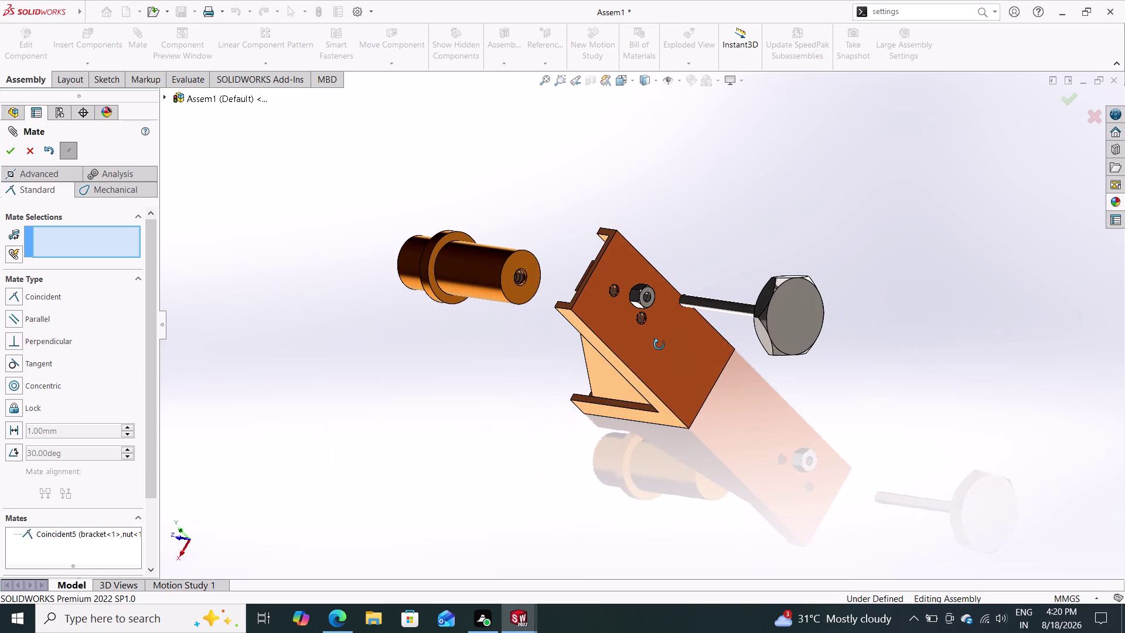
middle_drag(659, 345, 665, 346)
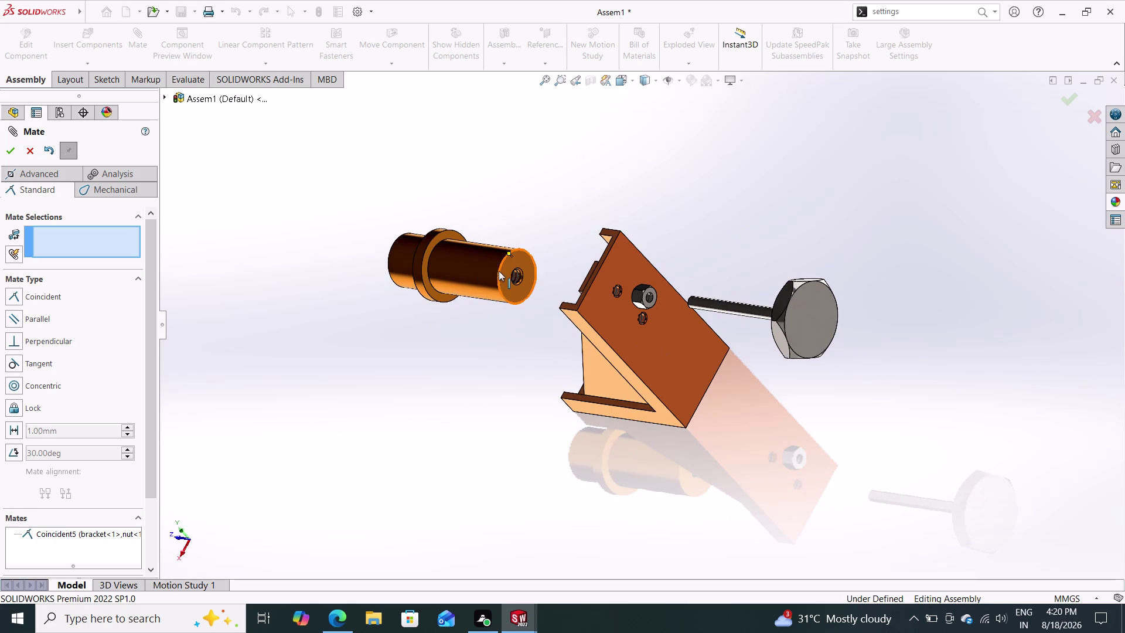
click(618, 290)
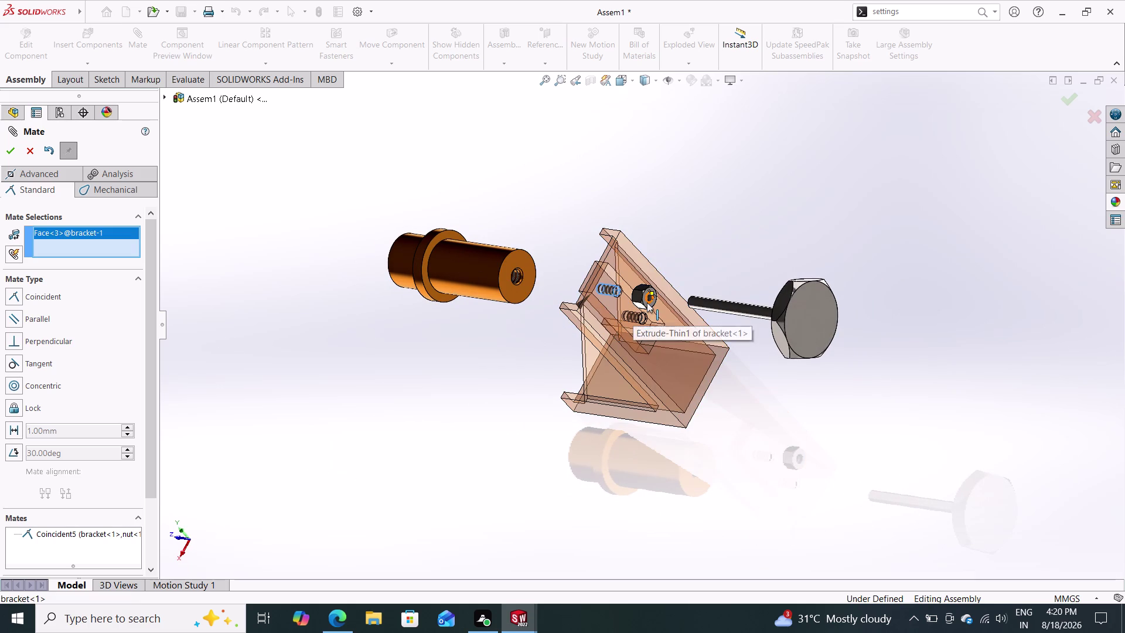
click(649, 299)
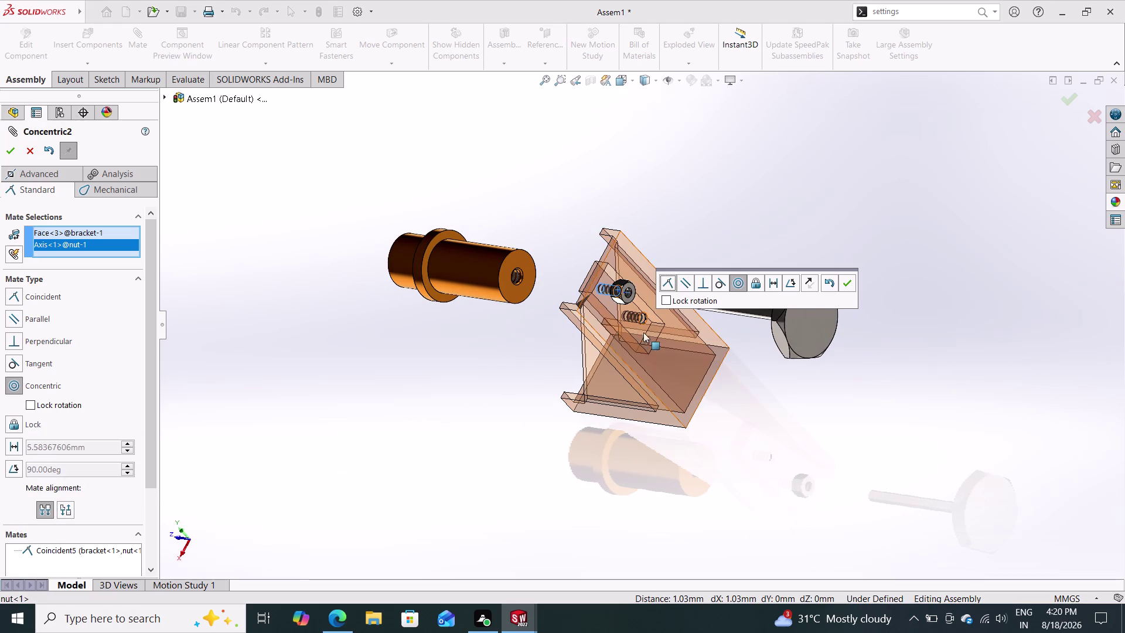
click(844, 283)
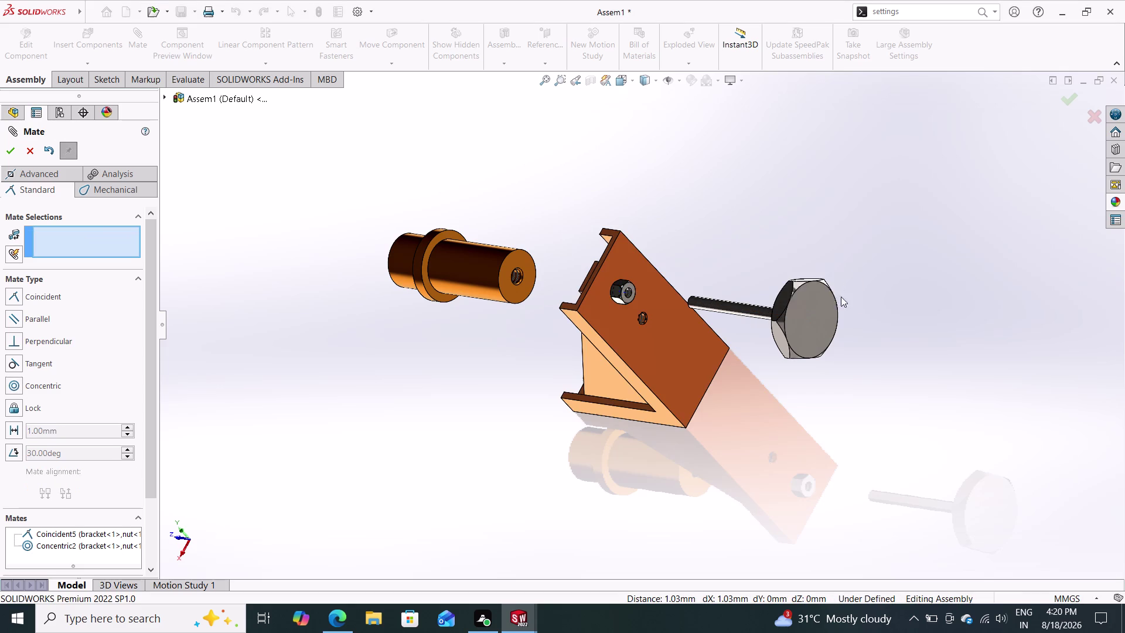
middle_drag(734, 449, 765, 385)
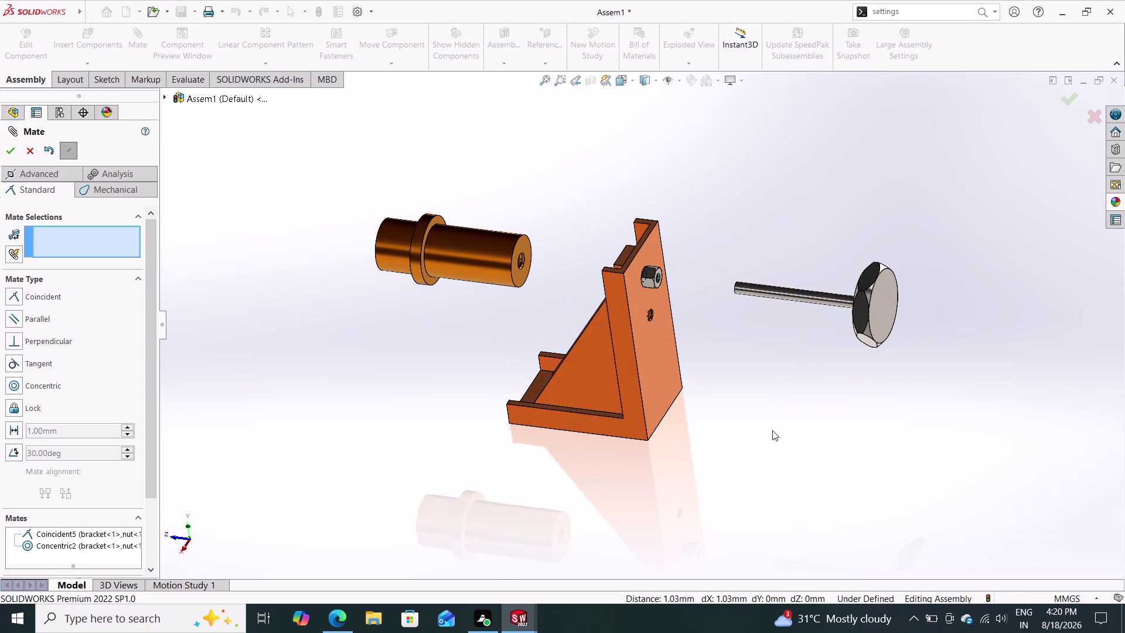
Mate the edge under the turn screw head coincident with the nut's outer face.
middle_drag(767, 423, 849, 416)
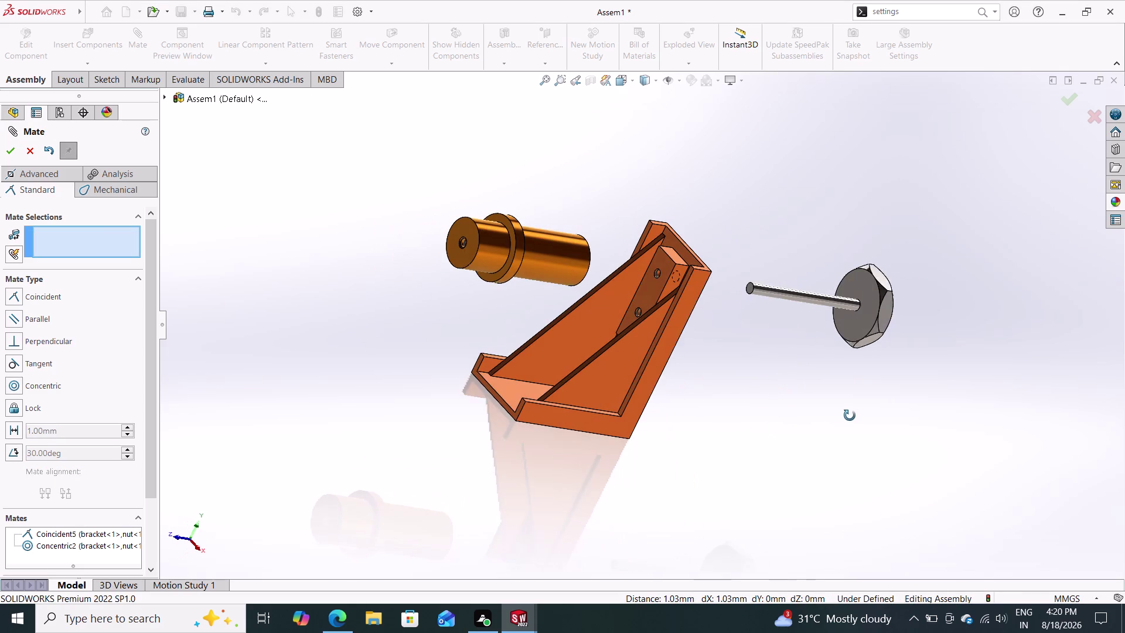
middle_drag(850, 416, 852, 415)
click(852, 311)
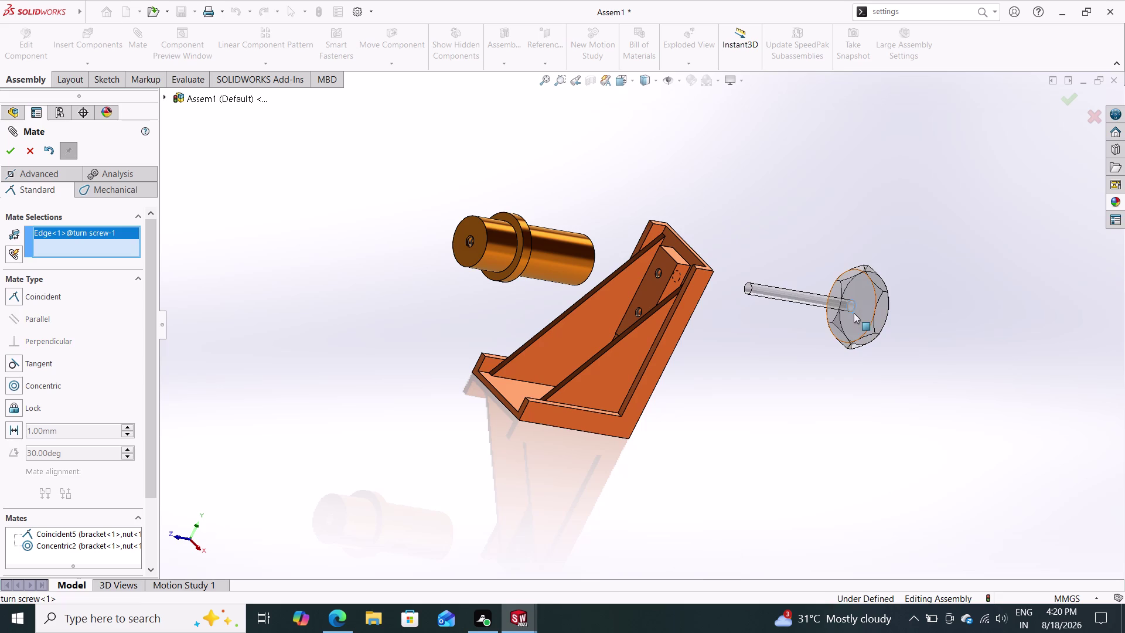
middle_drag(847, 347, 725, 393)
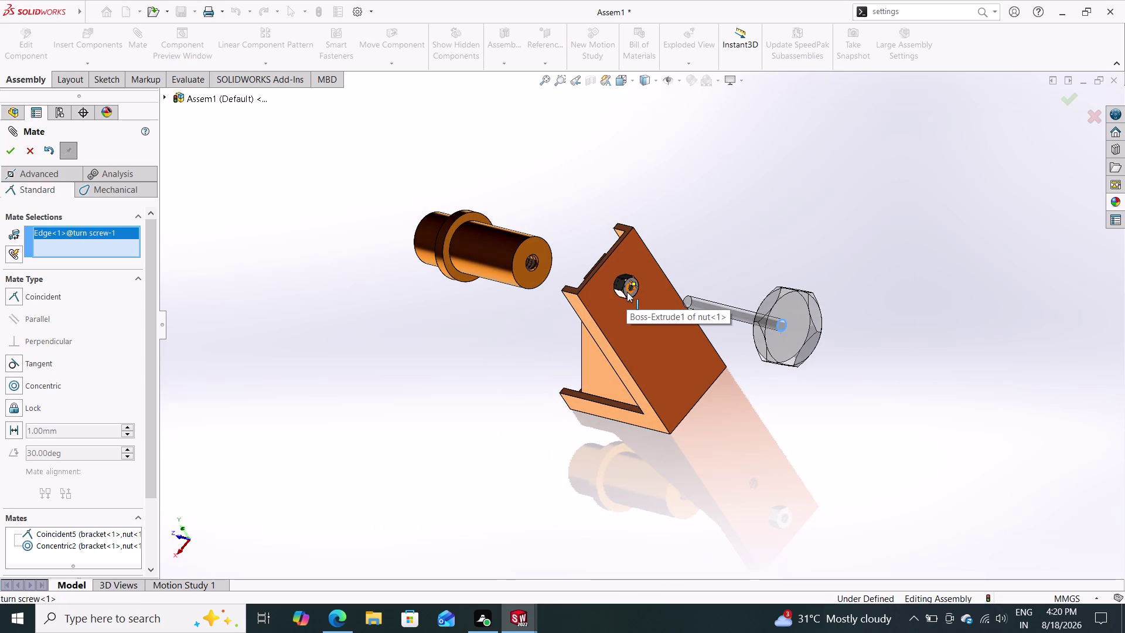
click(627, 293)
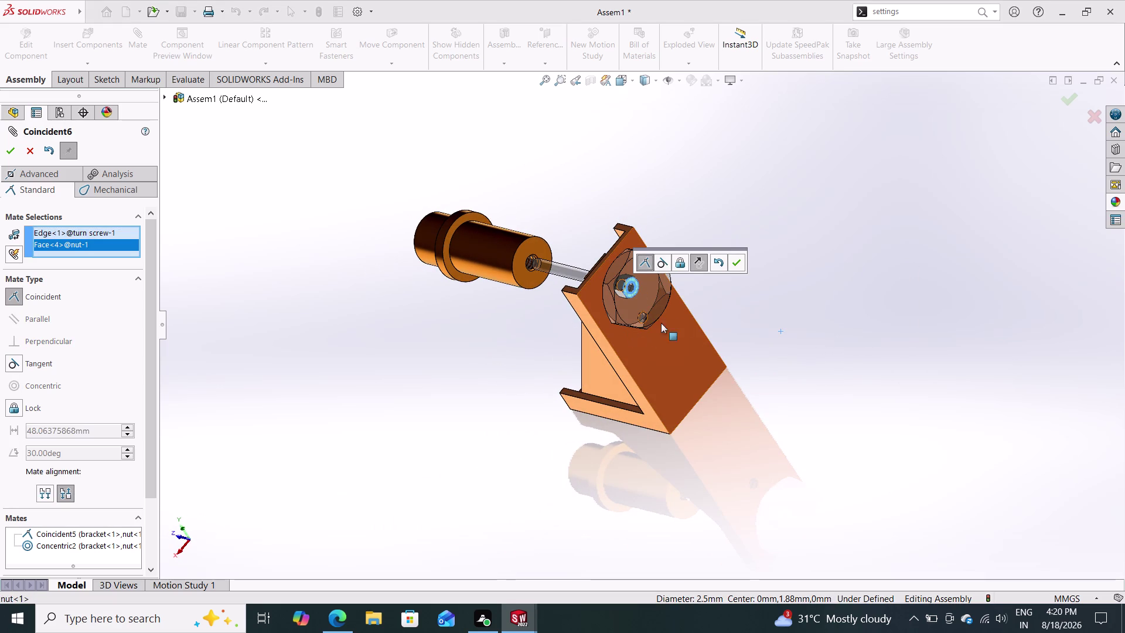
click(737, 263)
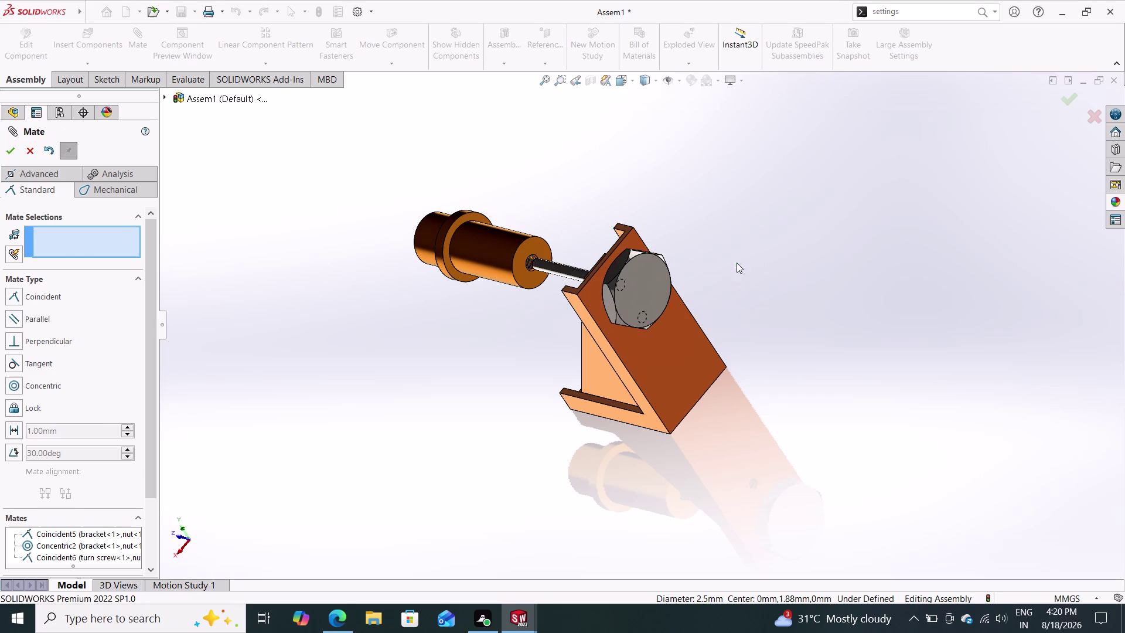
Make the bushing's end face coincident with the bracket face.
middle_drag(506, 442, 530, 447)
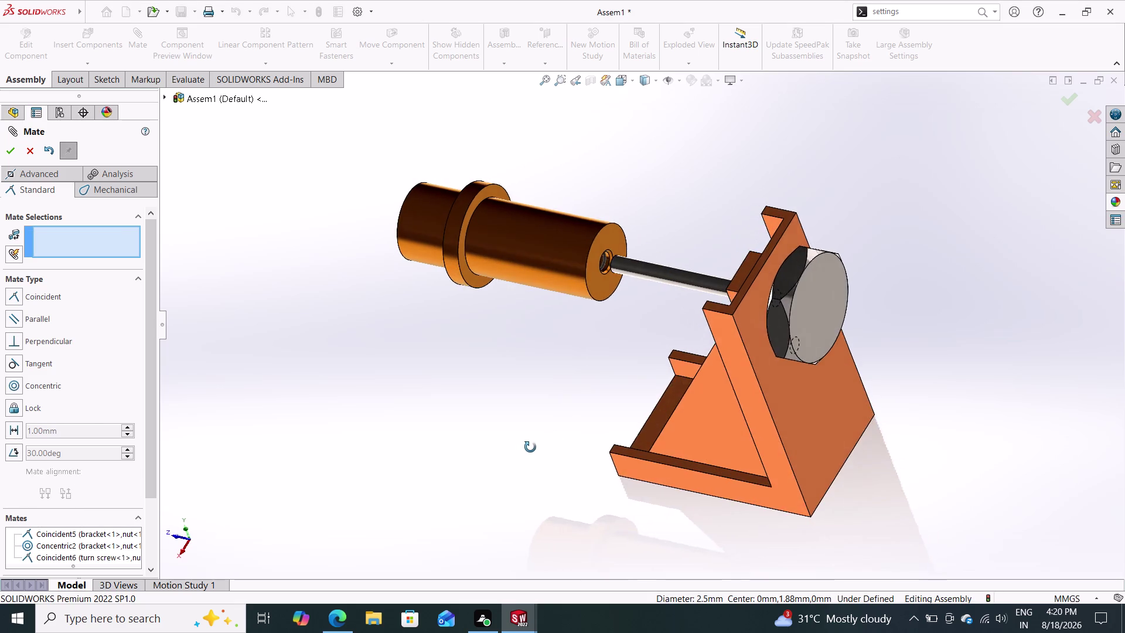
middle_drag(531, 447, 591, 436)
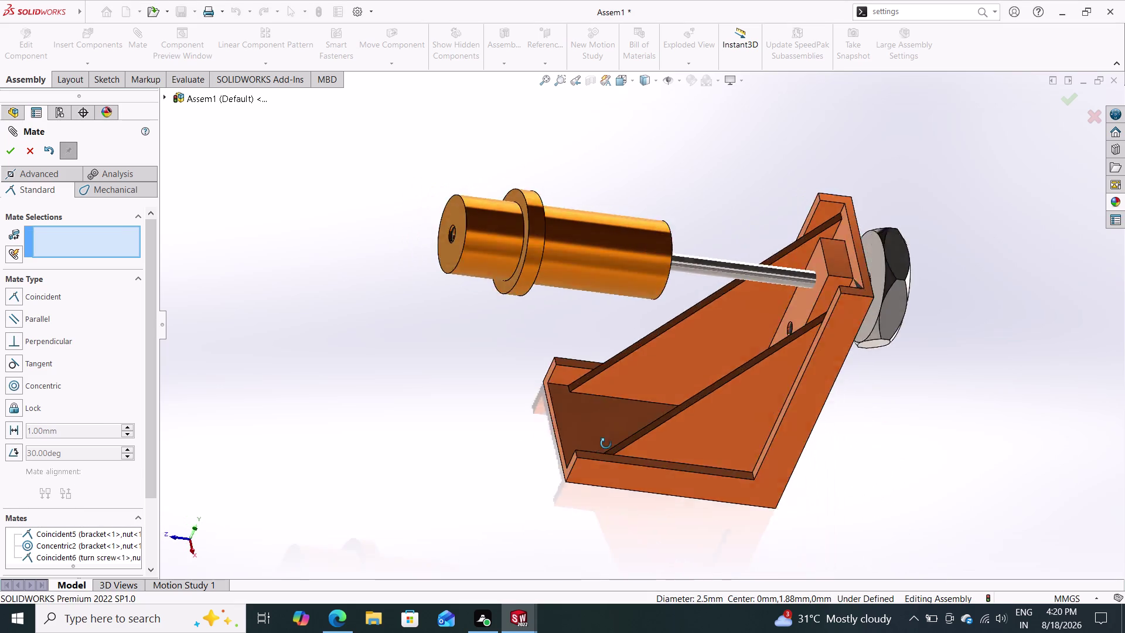
middle_drag(591, 437, 513, 418)
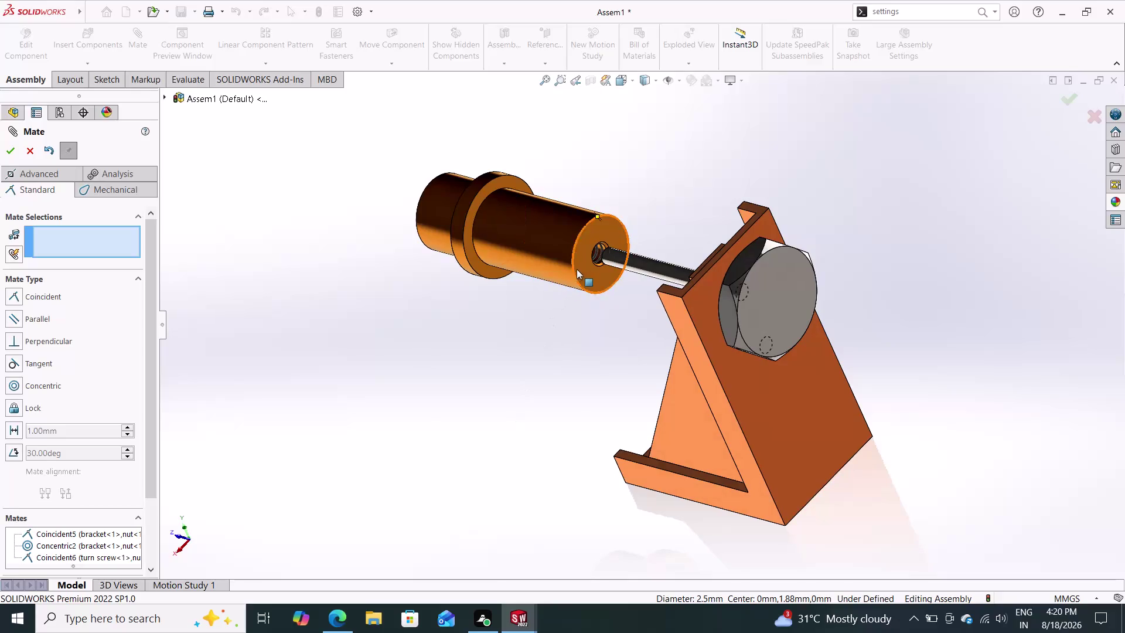
click(582, 266)
middle_drag(526, 361, 675, 397)
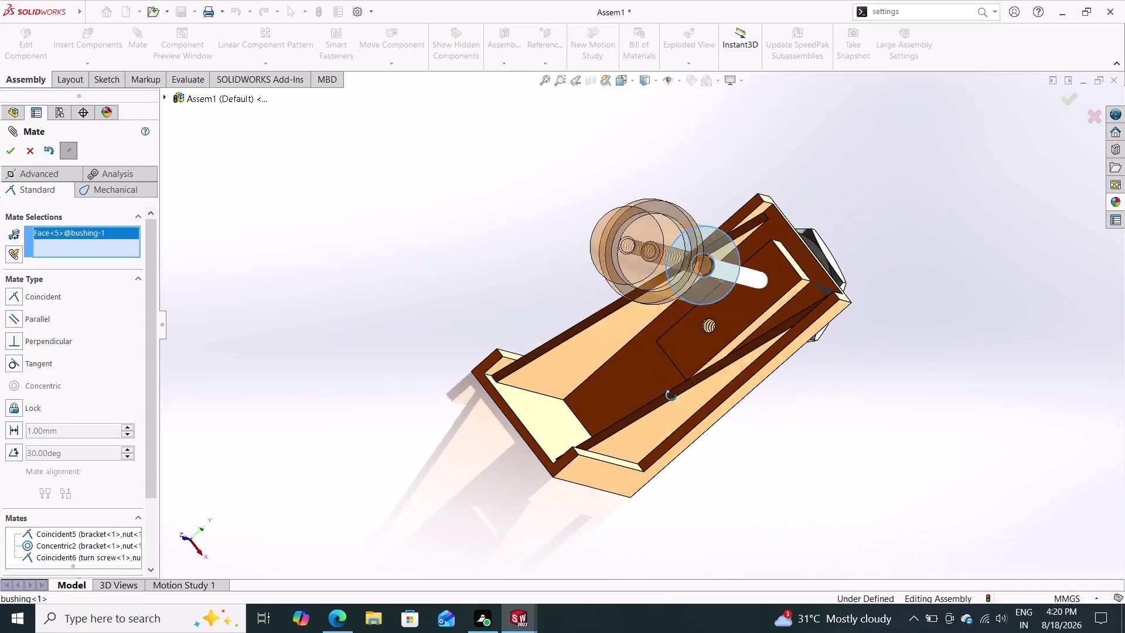
middle_drag(675, 398, 669, 395)
click(782, 273)
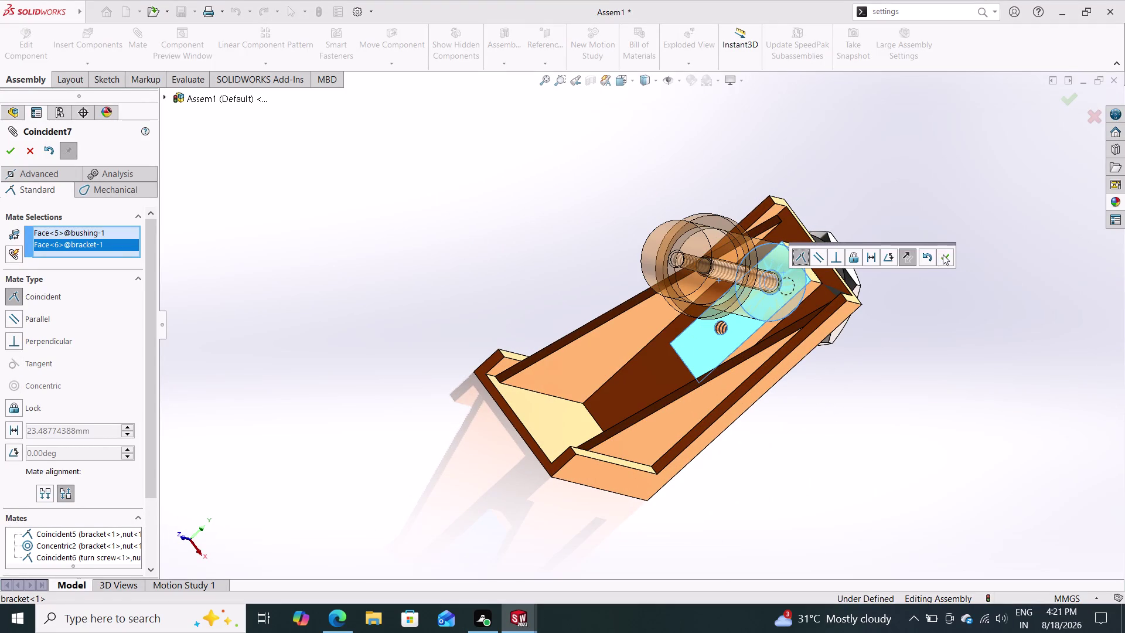
click(944, 255)
Inspect the mated parts, restore the earlier view, and finish mating.
middle_drag(937, 333, 934, 334)
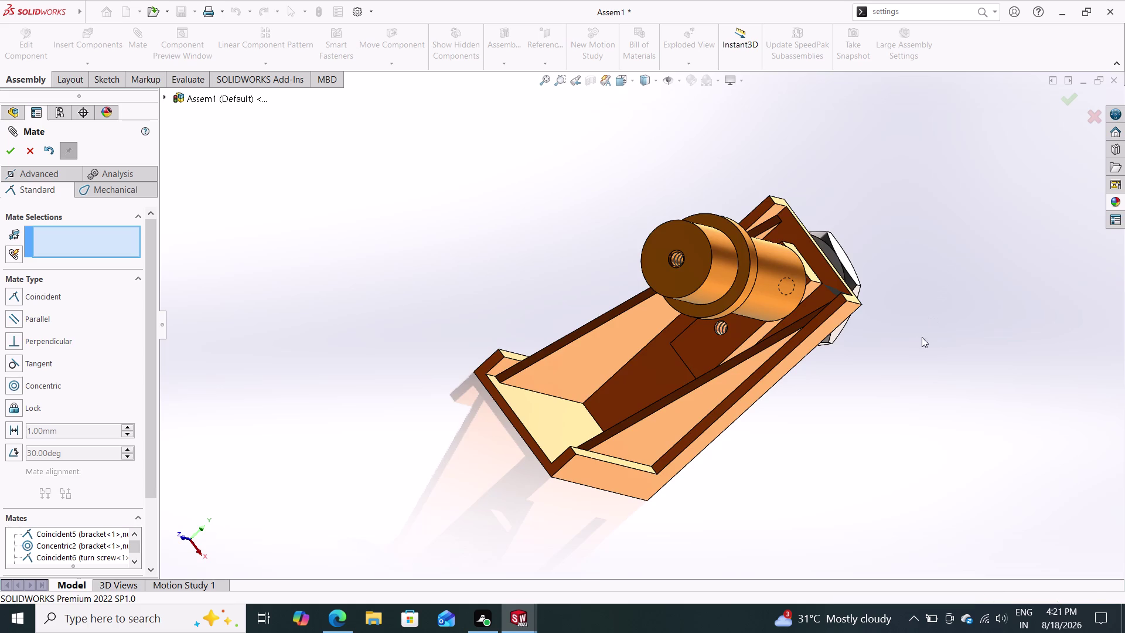
middle_drag(934, 333, 865, 309)
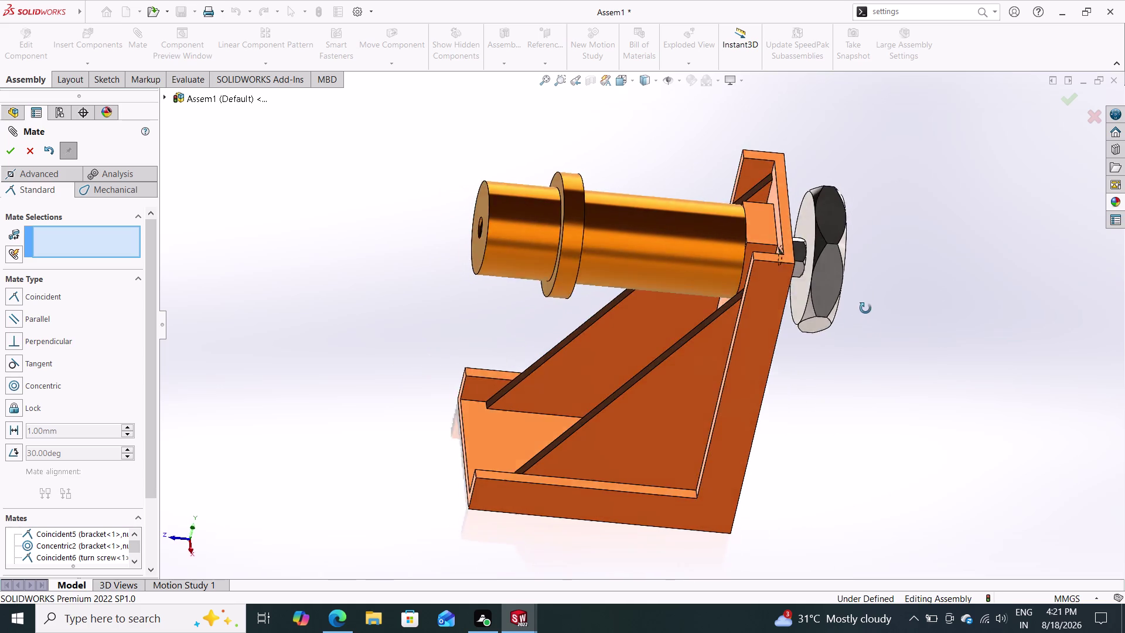
middle_drag(865, 310, 954, 315)
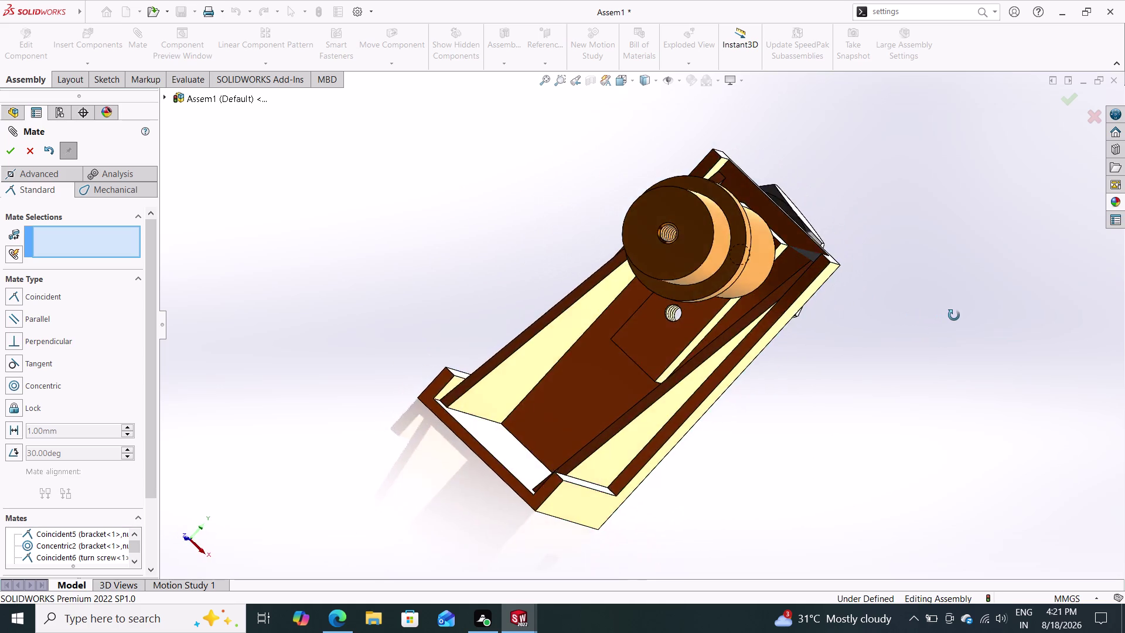
middle_drag(953, 316, 893, 325)
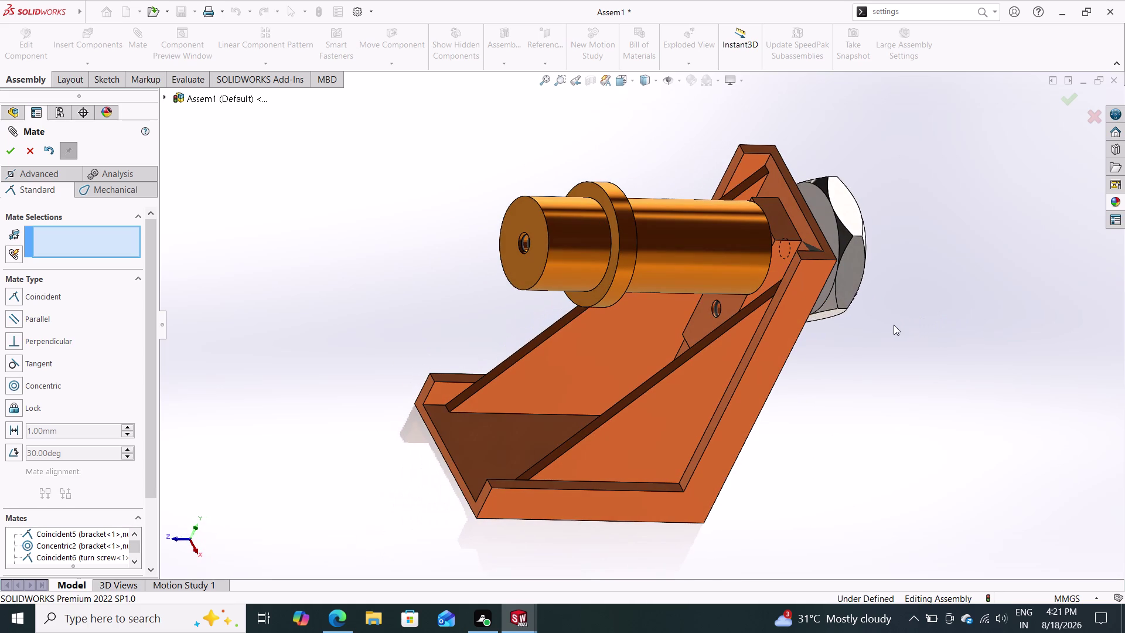
key(ctrl+z)
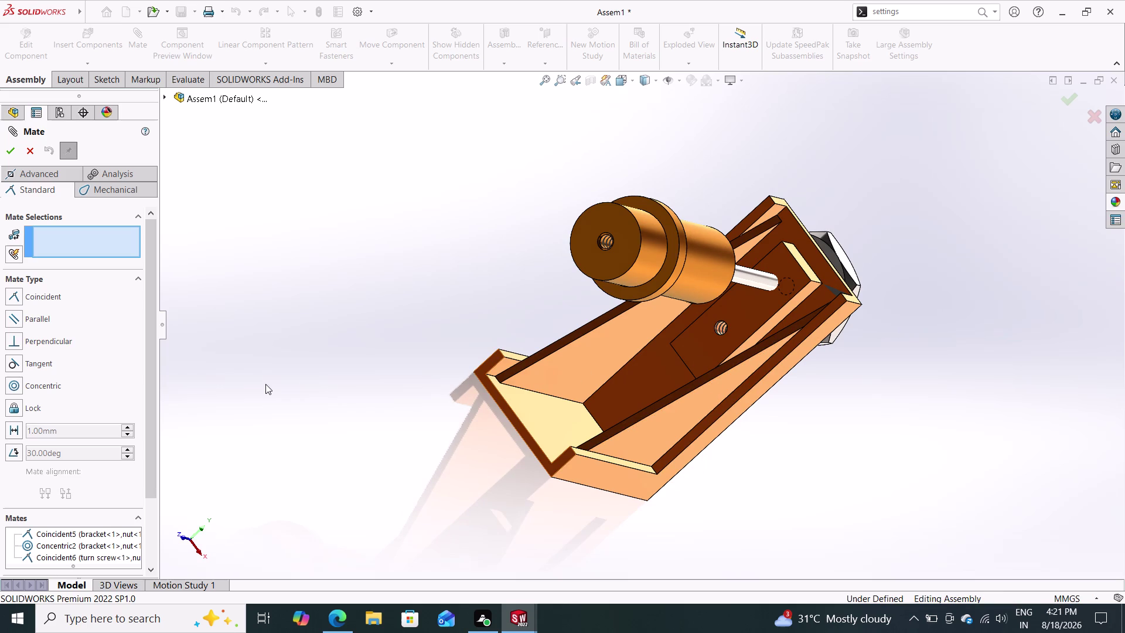
click(6, 146)
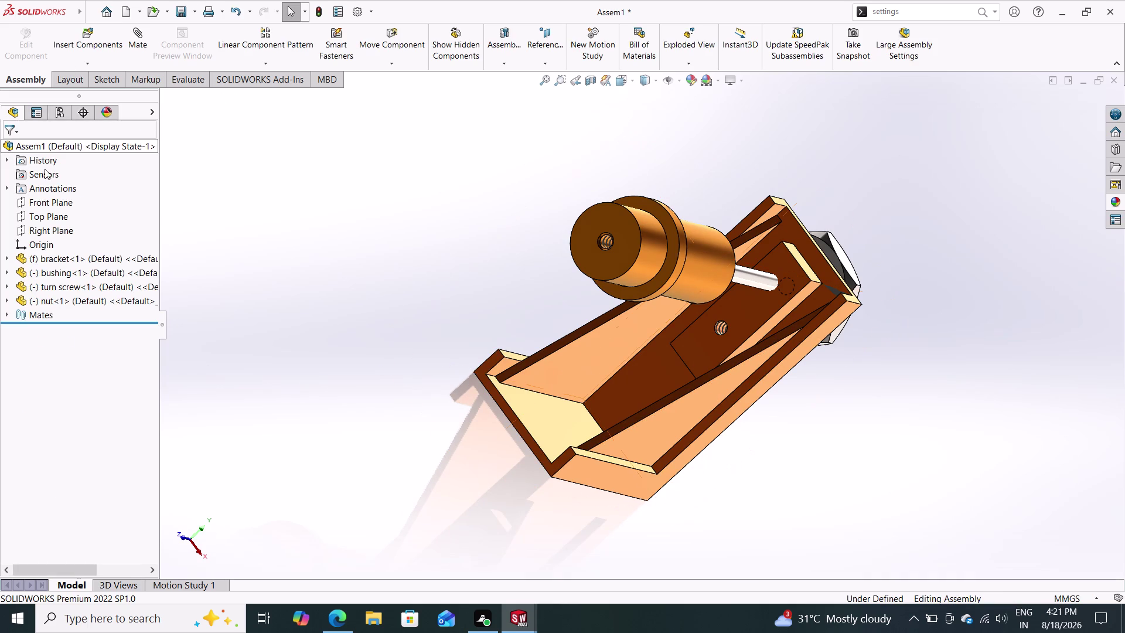
Insert a second nut instance and place it beside the bushing's end.
click(92, 39)
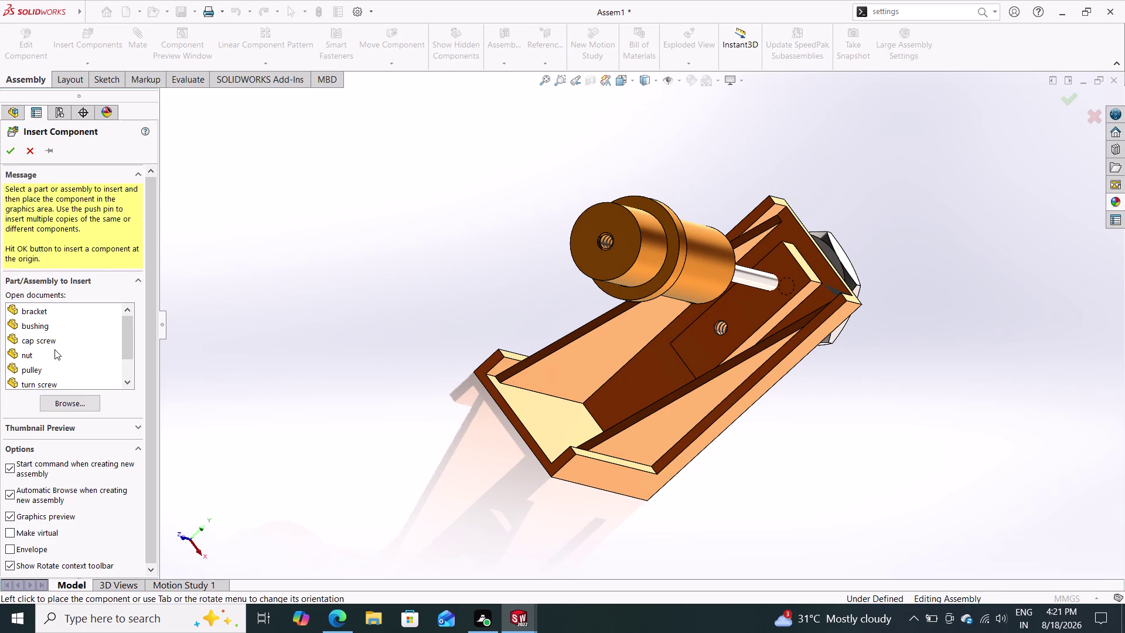
click(43, 352)
click(297, 359)
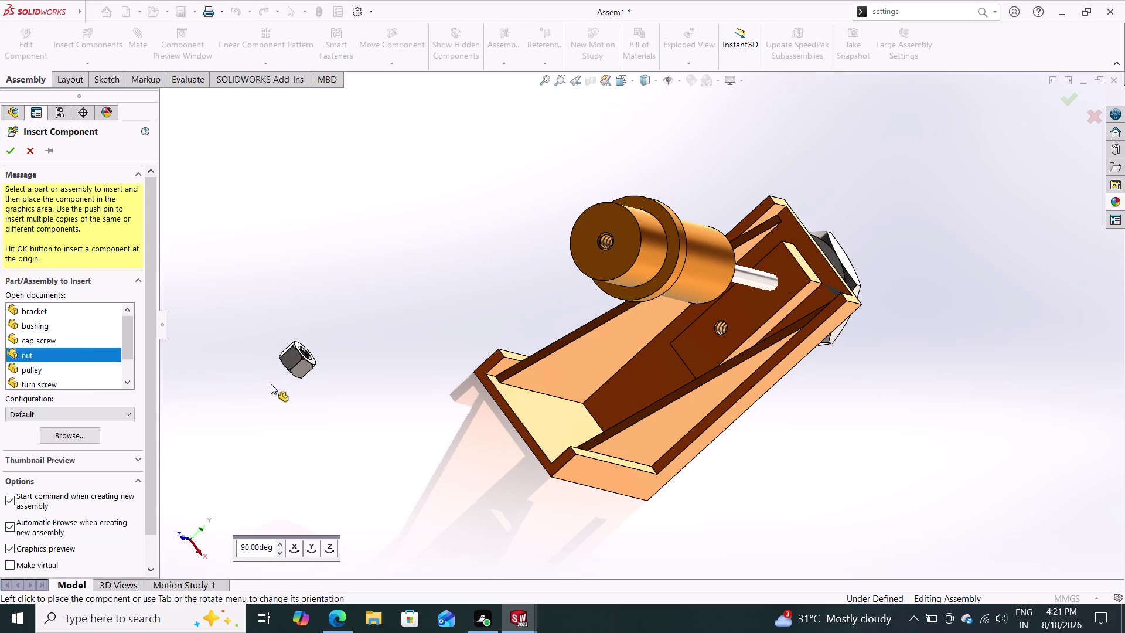
click(145, 35)
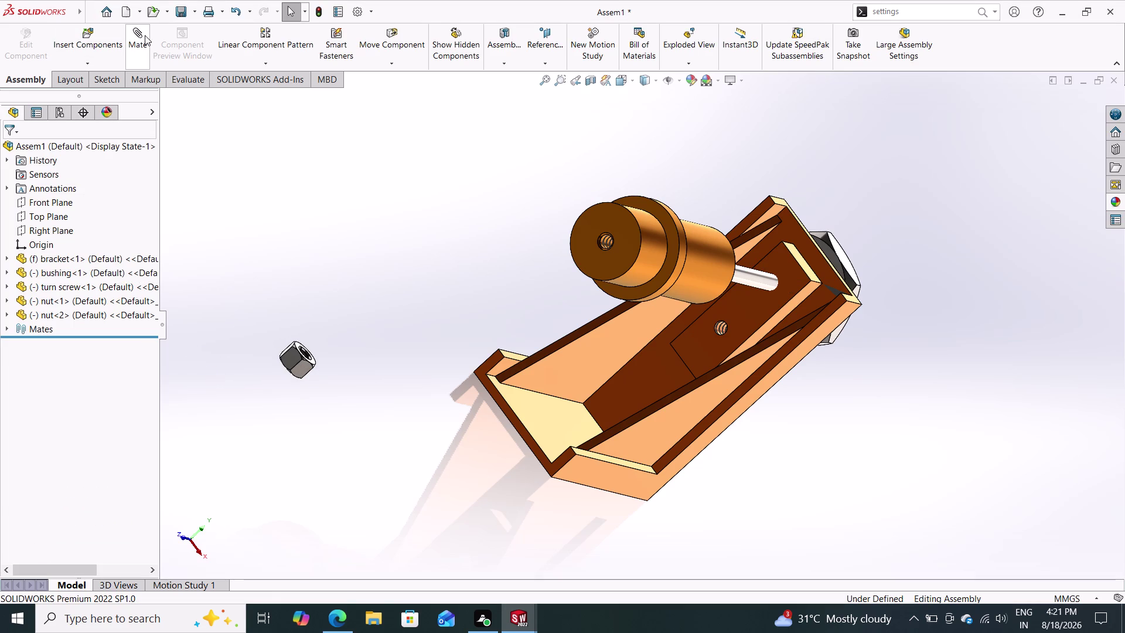
click(305, 349)
middle_drag(420, 365, 360, 399)
key(Escape)
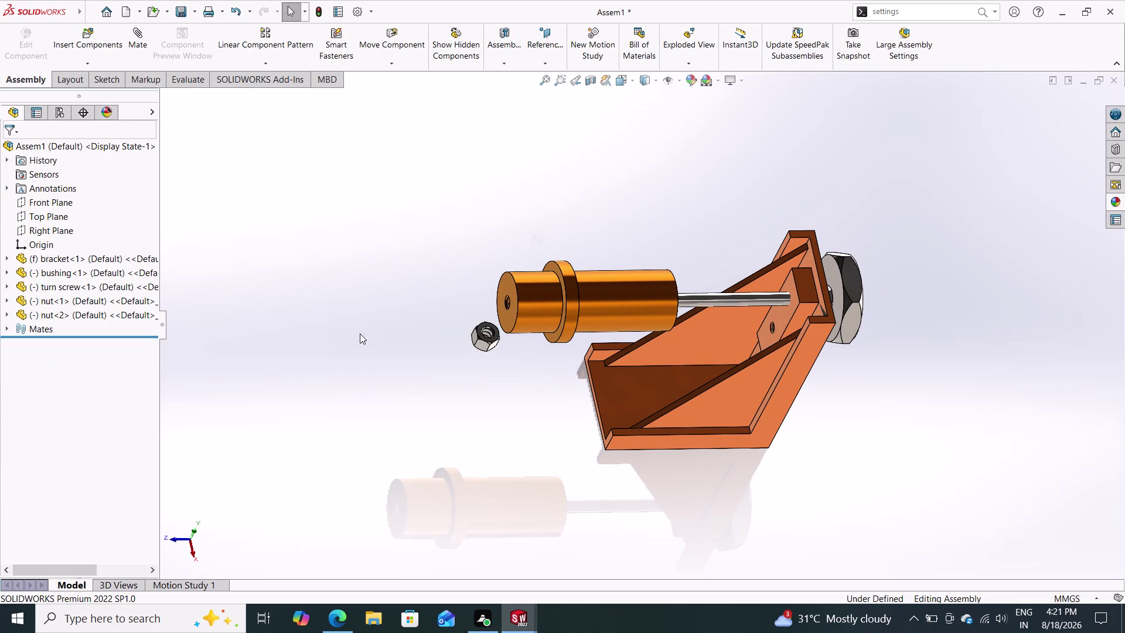
Make the second nut's threaded hole concentric with the turn screw.
click(142, 43)
scroll(up, 3)
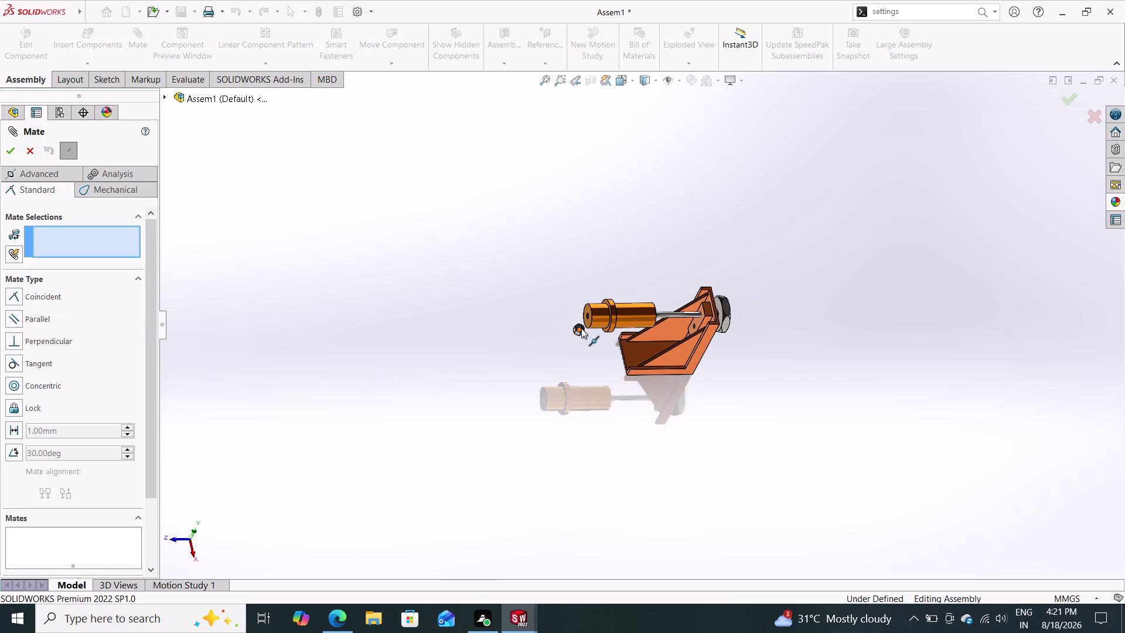
scroll(down, 3)
scroll(down, 3)
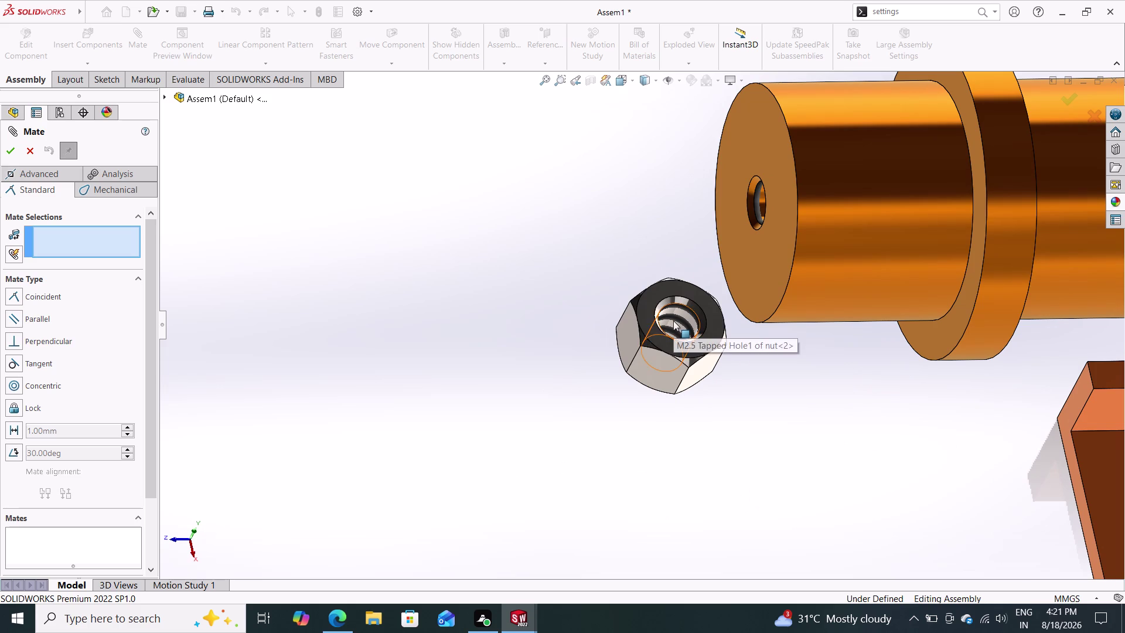
click(673, 320)
scroll(down, 3)
scroll(up, 3)
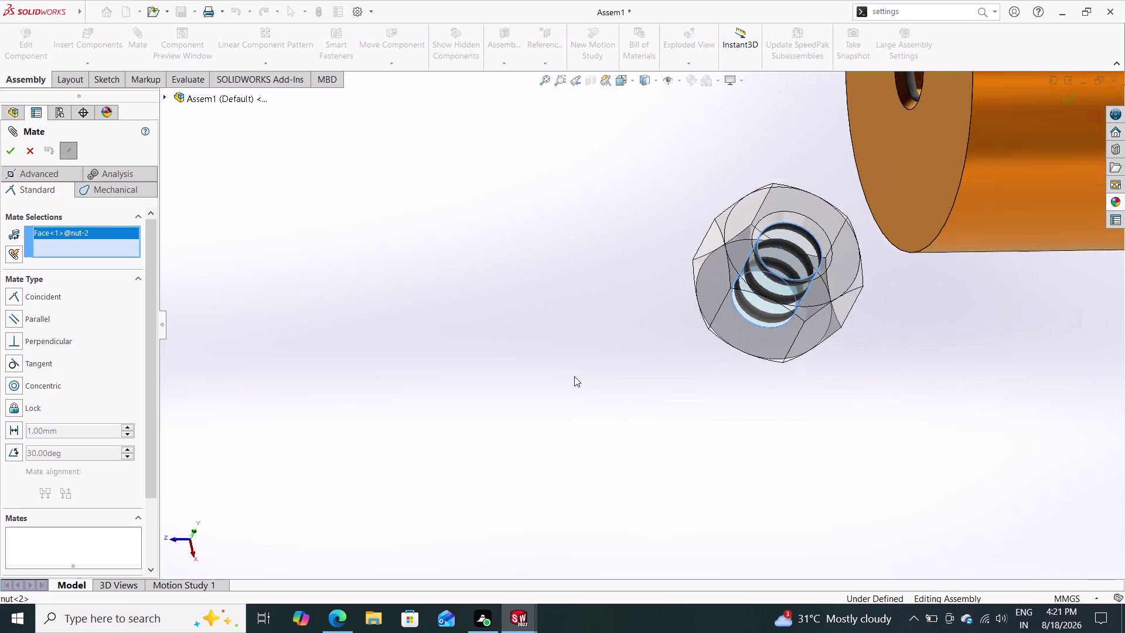
scroll(up, 3)
scroll(up, 3)
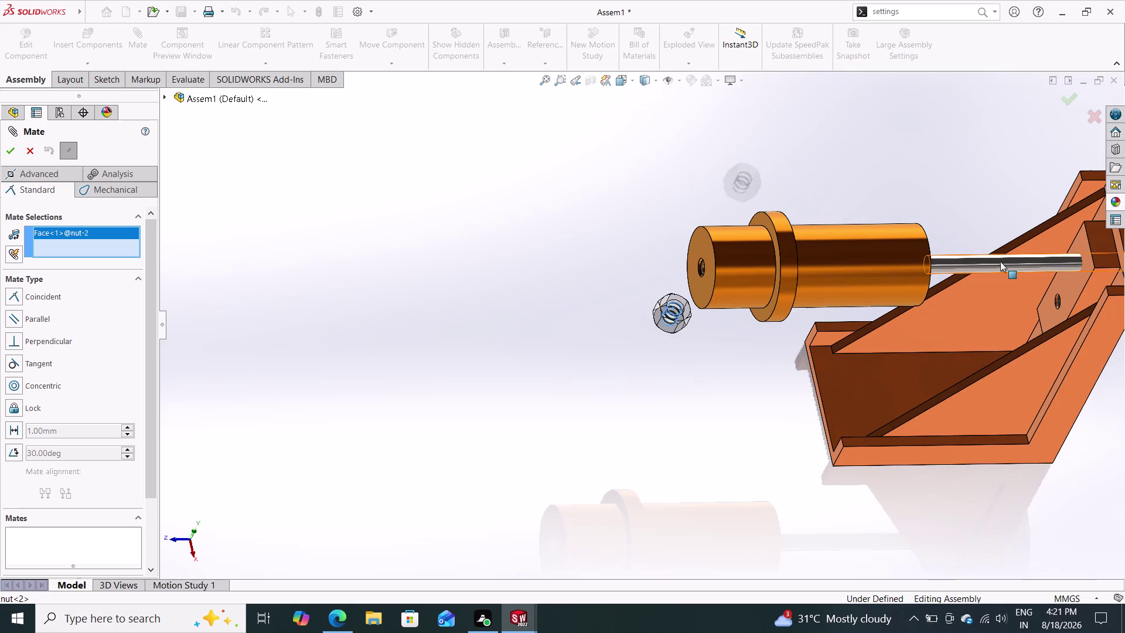
click(1000, 260)
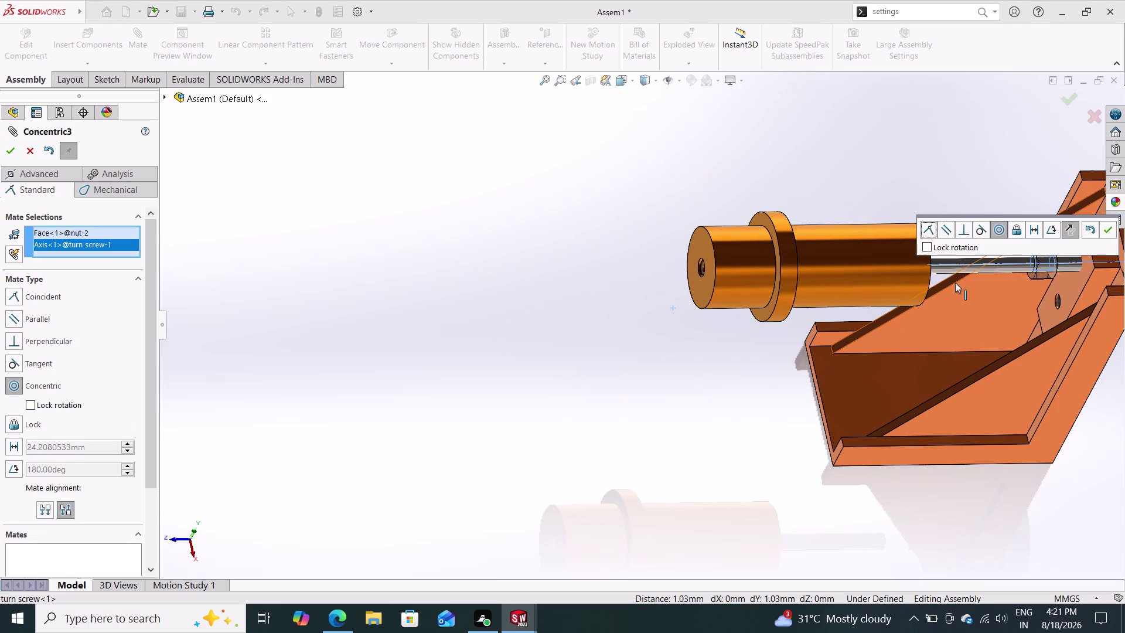
click(1106, 229)
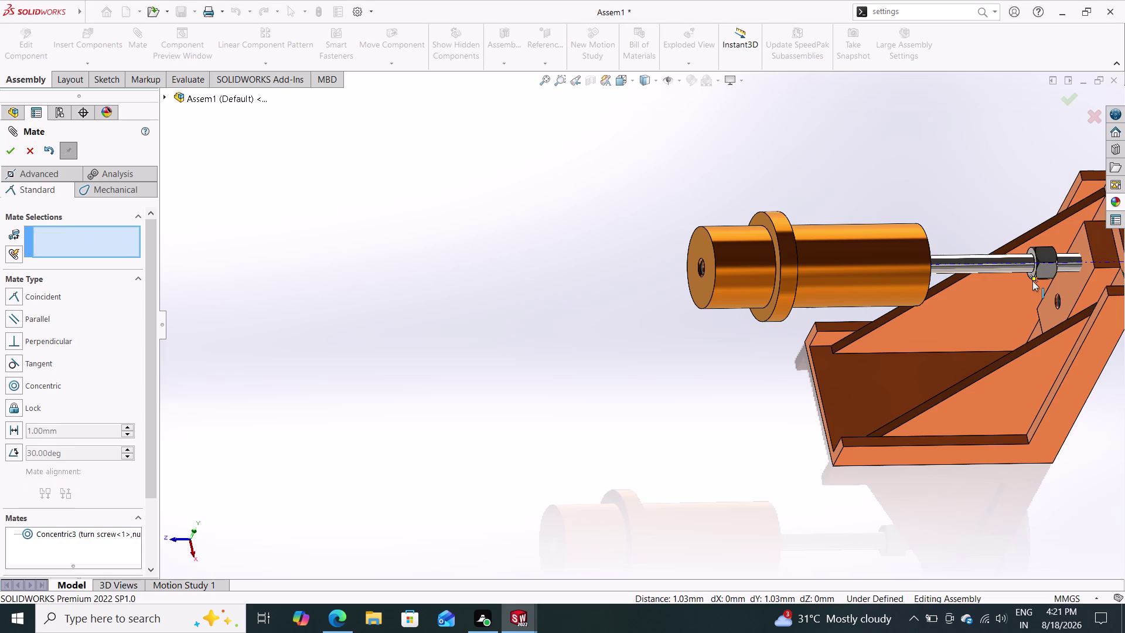
Make the second nut's flat face coincident with the bracket's upright plate.
middle_drag(1002, 414, 920, 426)
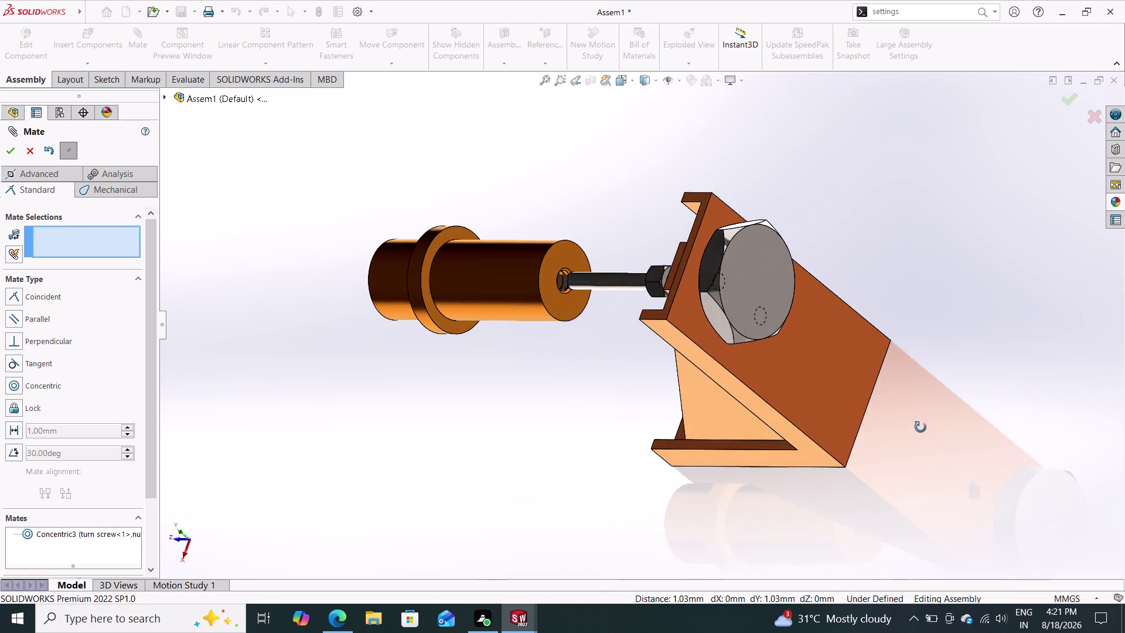
middle_drag(921, 427, 1038, 443)
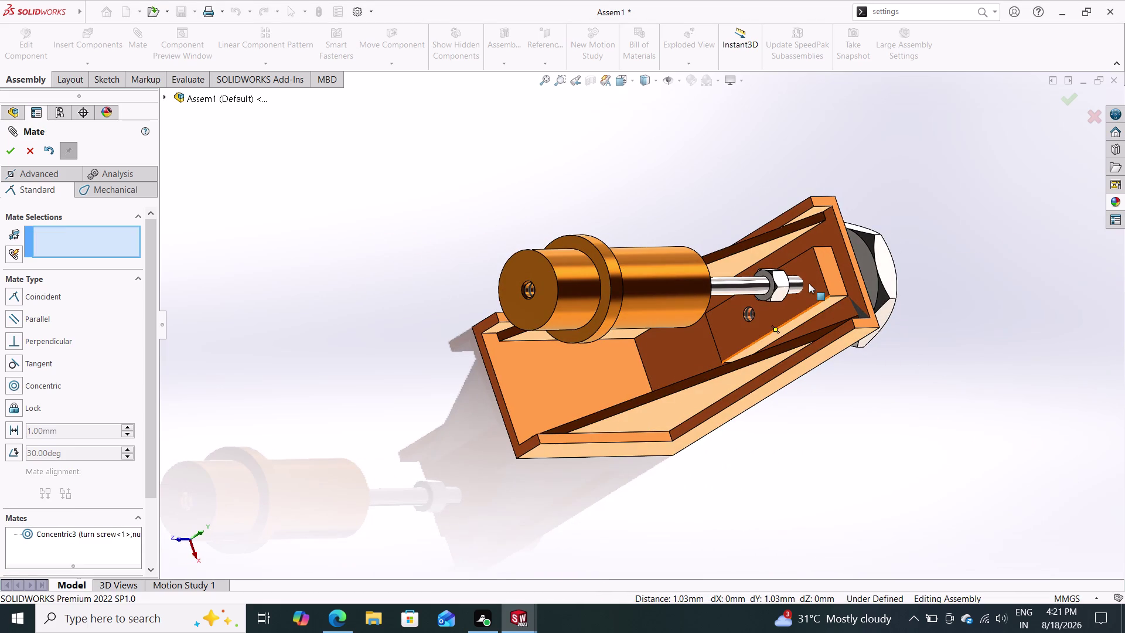
click(809, 283)
middle_drag(914, 382, 794, 405)
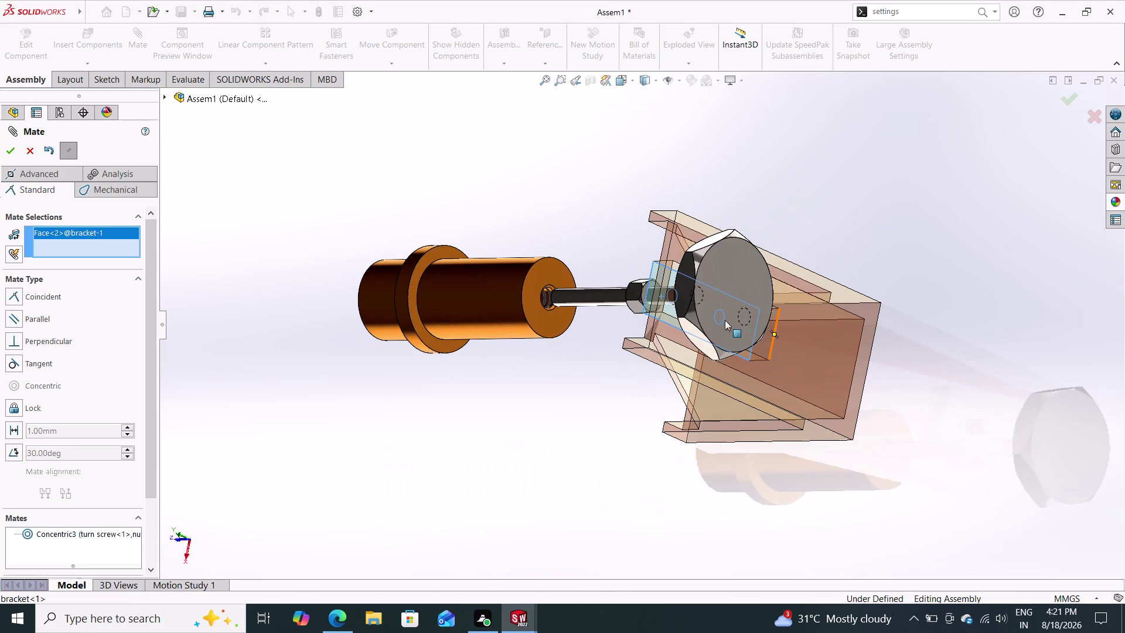
scroll(down, 3)
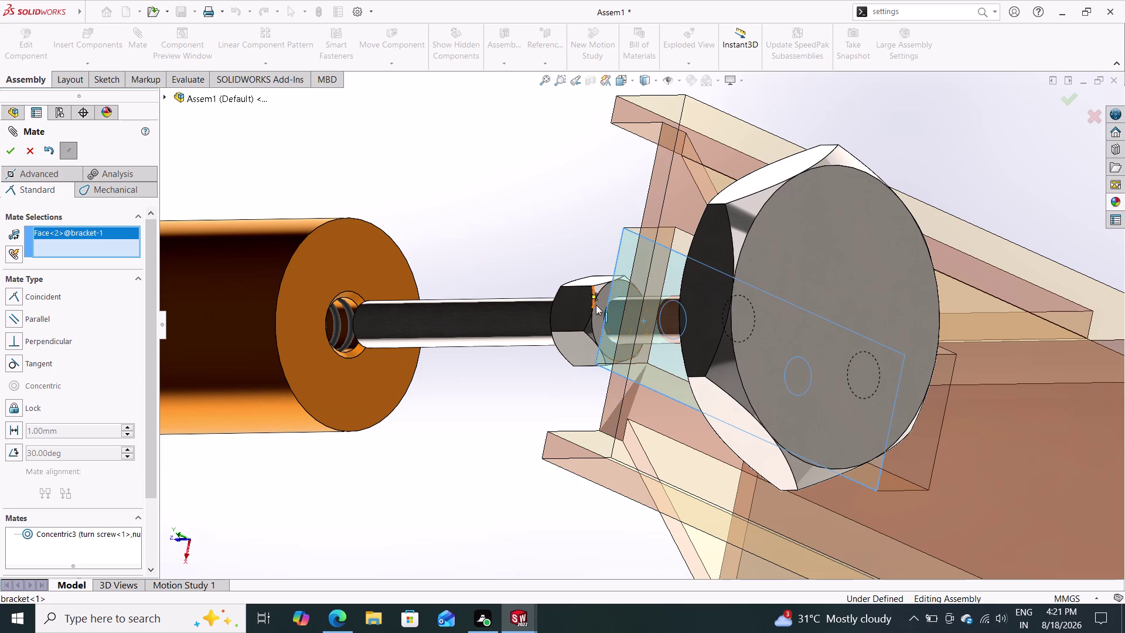
click(597, 309)
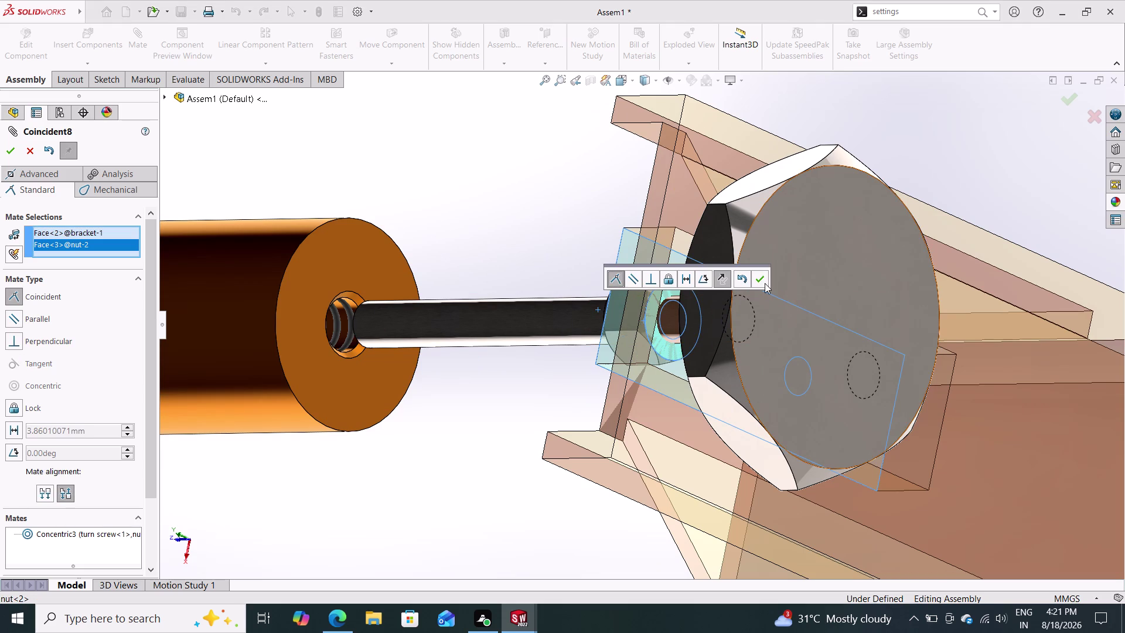
click(762, 280)
middle_drag(526, 451, 587, 432)
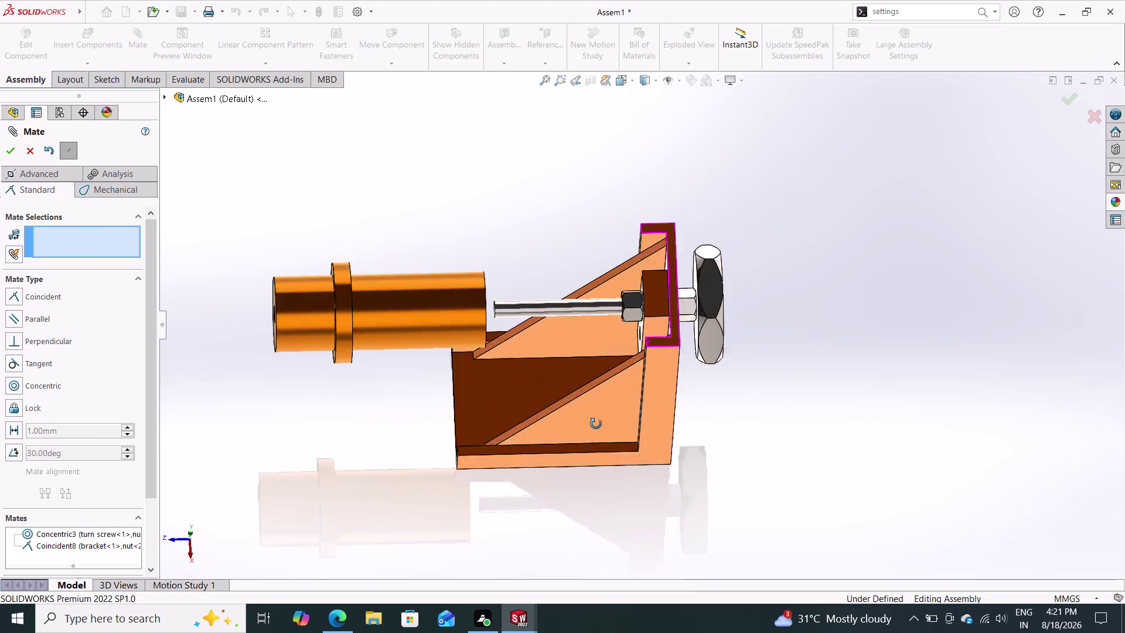
Make the bushing's end face coincident with the second nut's face, then orbit to check the fit.
middle_drag(586, 433, 594, 391)
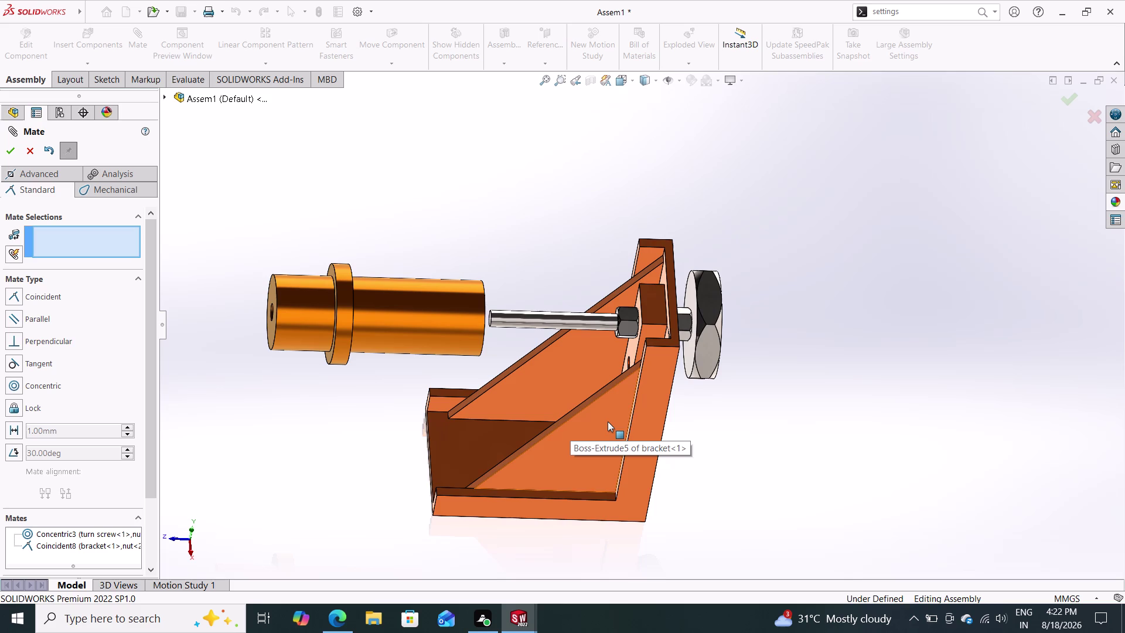
middle_drag(748, 419, 727, 419)
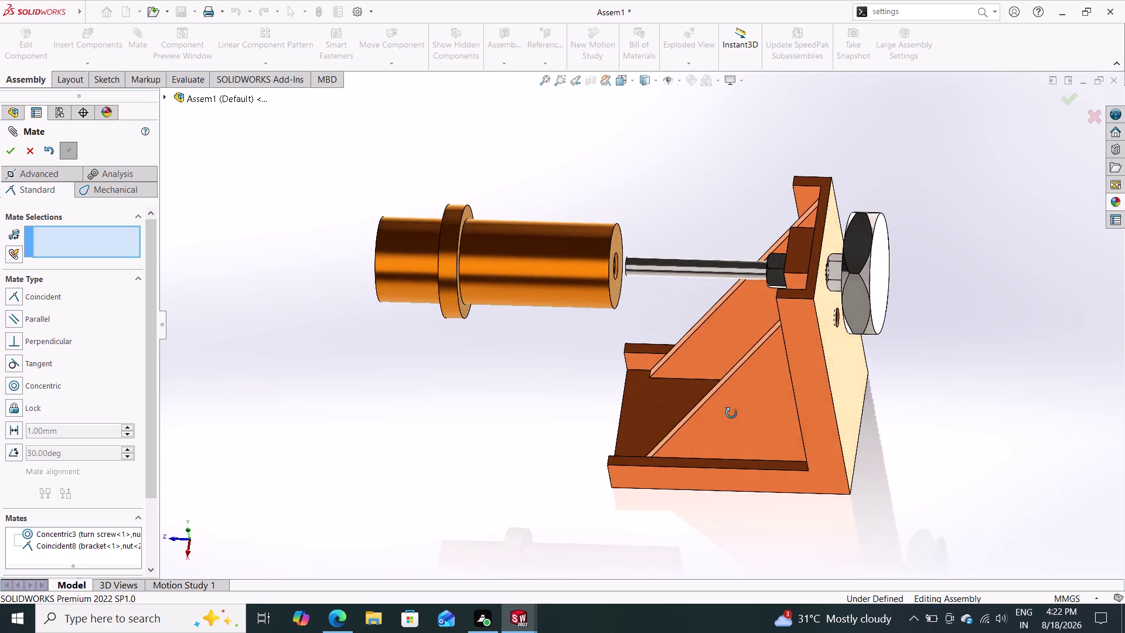
middle_drag(727, 419, 740, 398)
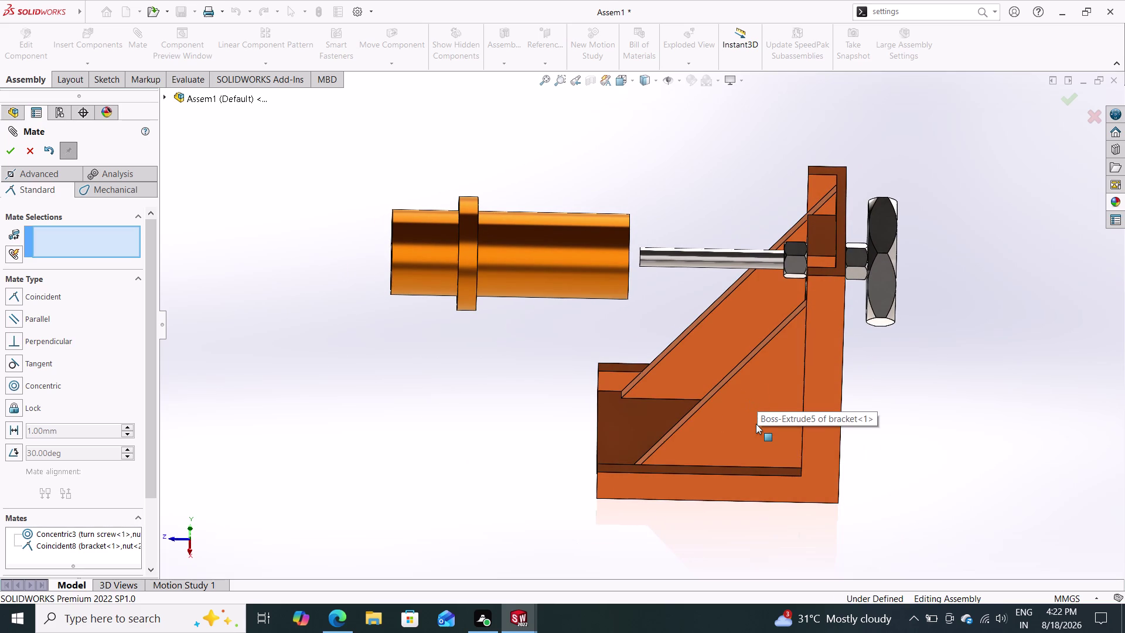
middle_click(750, 463)
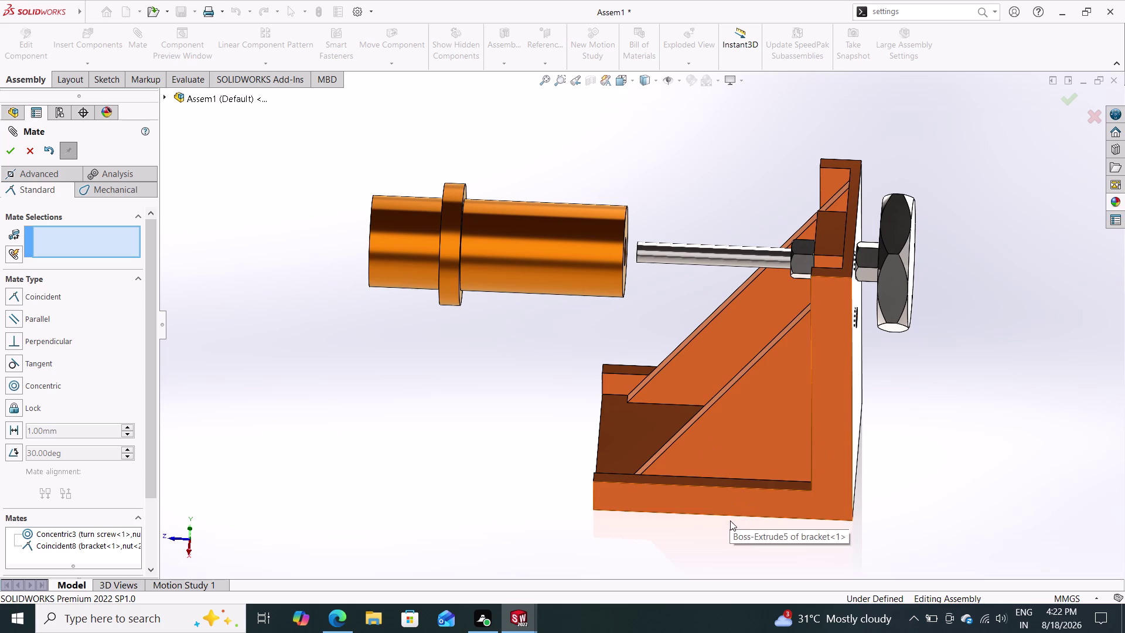
middle_drag(741, 542, 728, 535)
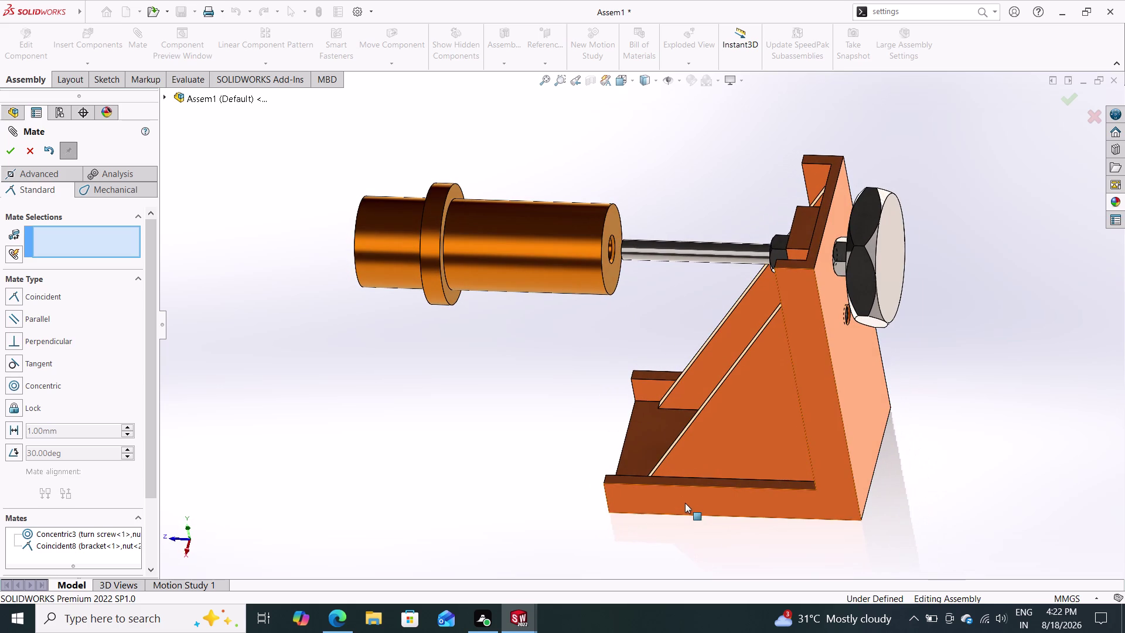
click(606, 260)
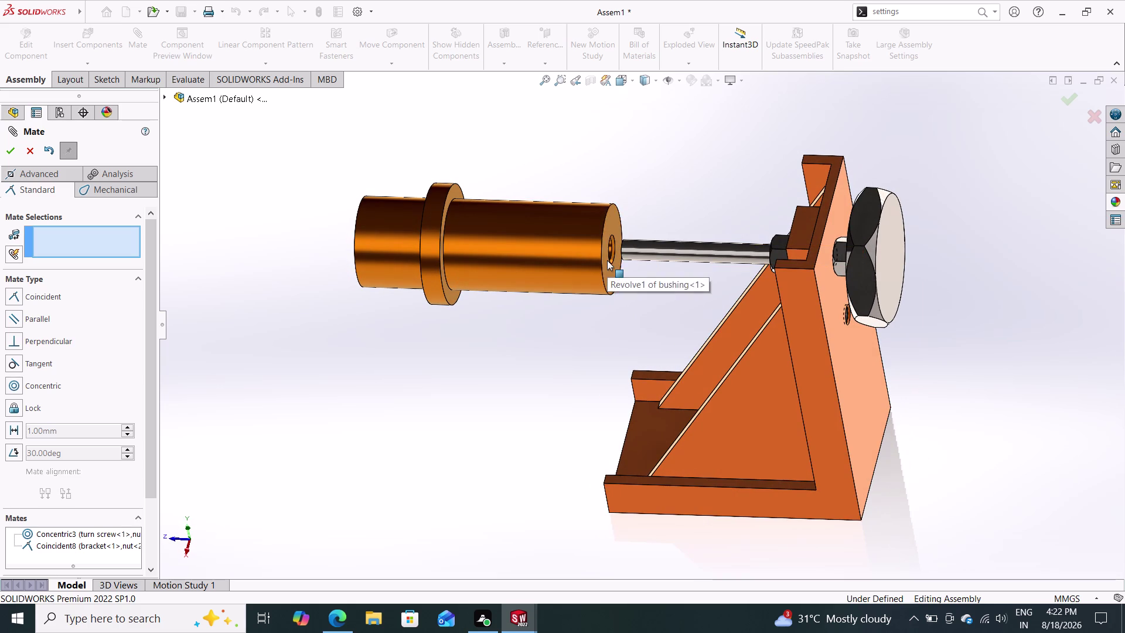
middle_drag(555, 353, 634, 367)
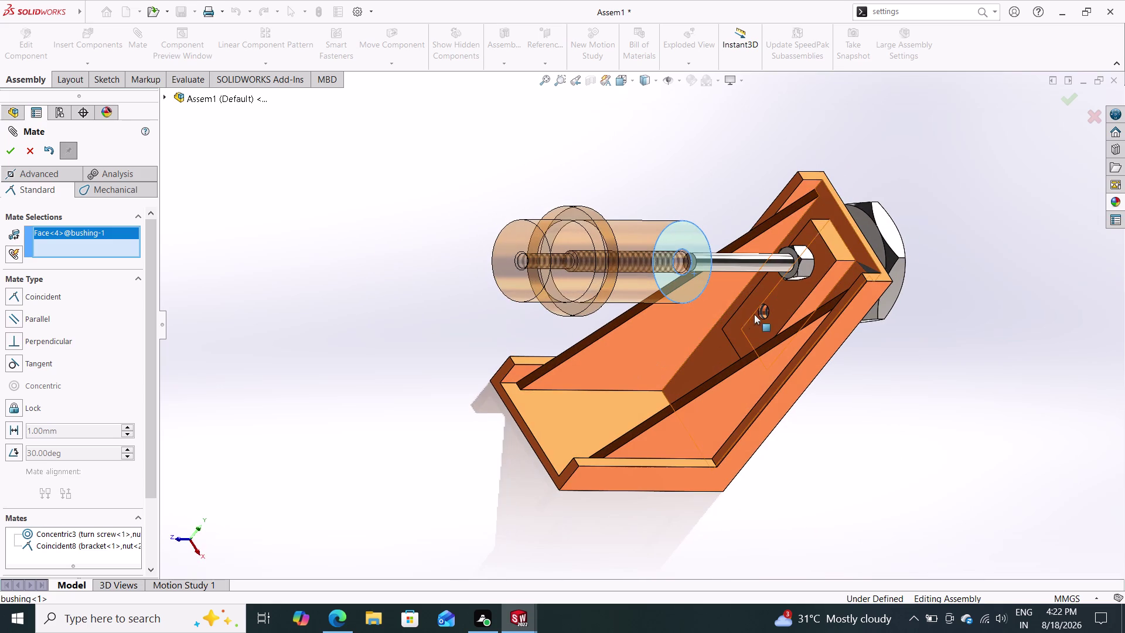
click(786, 275)
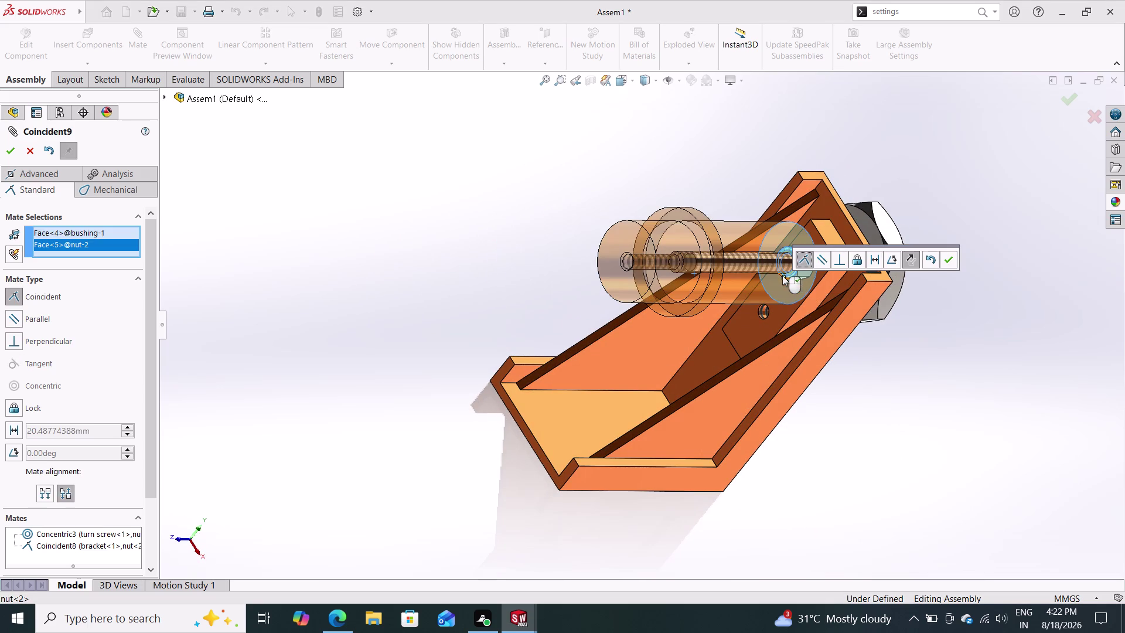
click(951, 260)
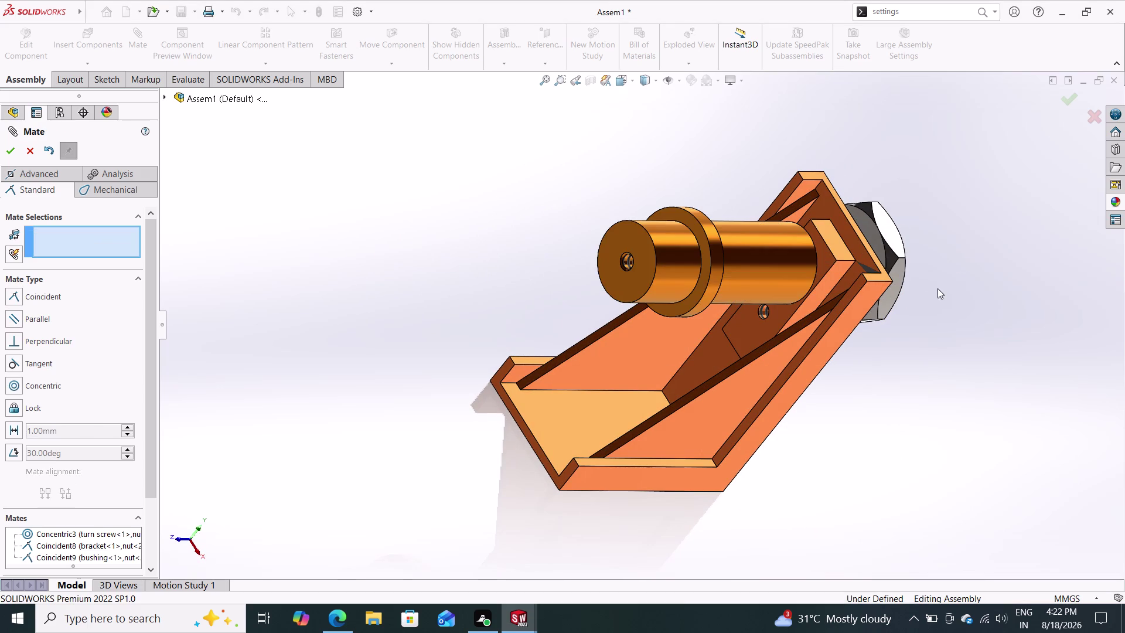
middle_drag(944, 308, 882, 337)
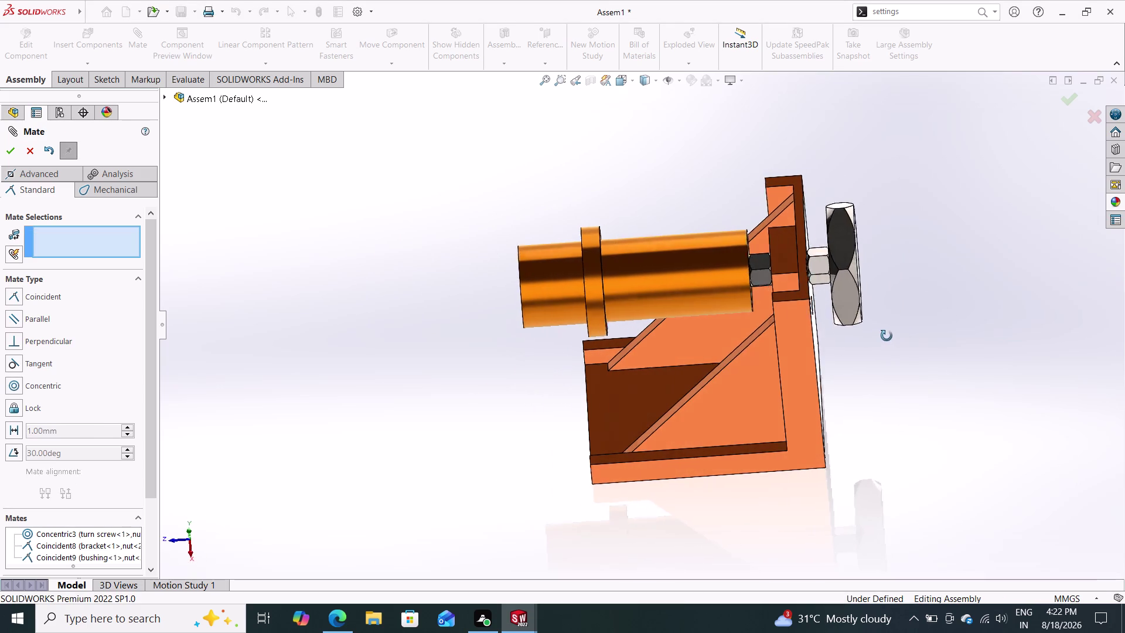
middle_drag(883, 337, 896, 299)
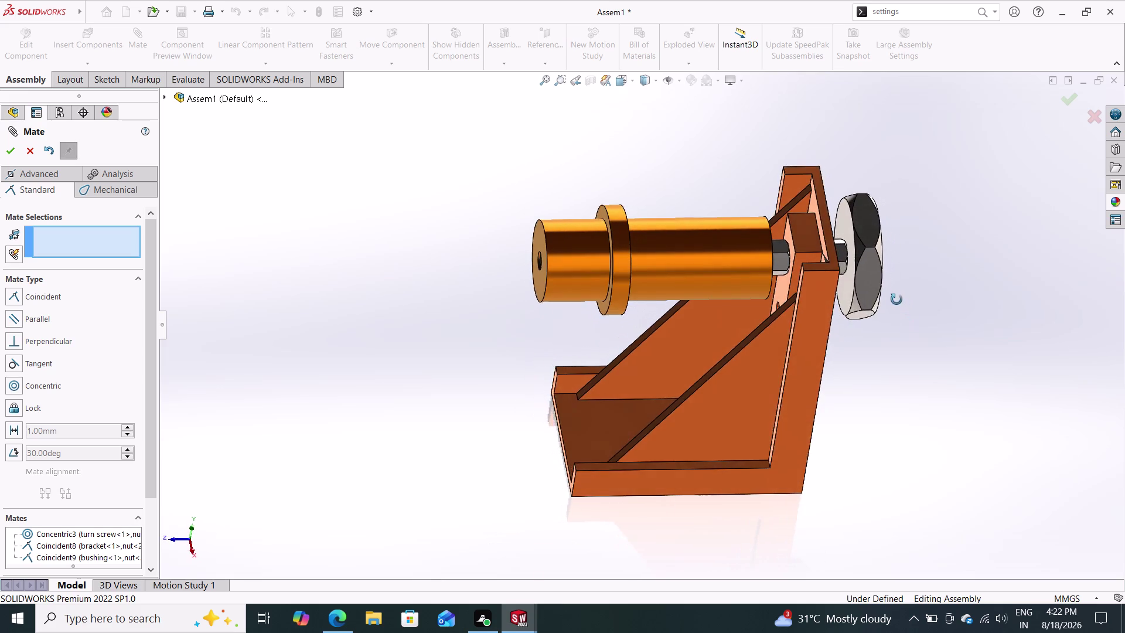
middle_drag(896, 299, 880, 283)
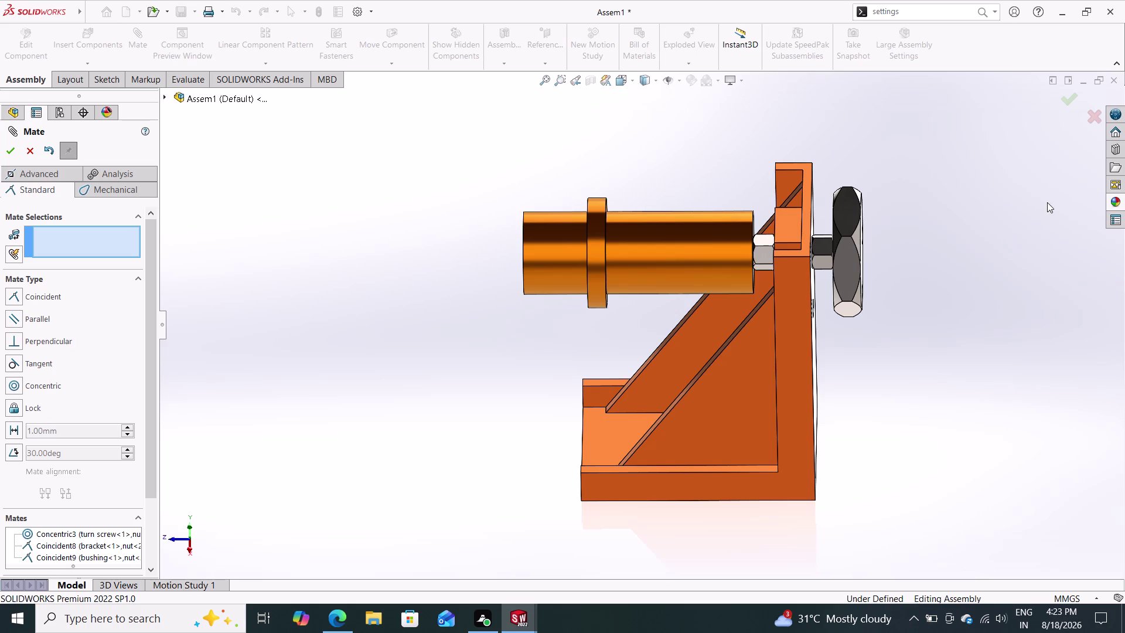
Try dropping candy apple red onto the bracket, dismiss the warning, and close mating.
click(1113, 200)
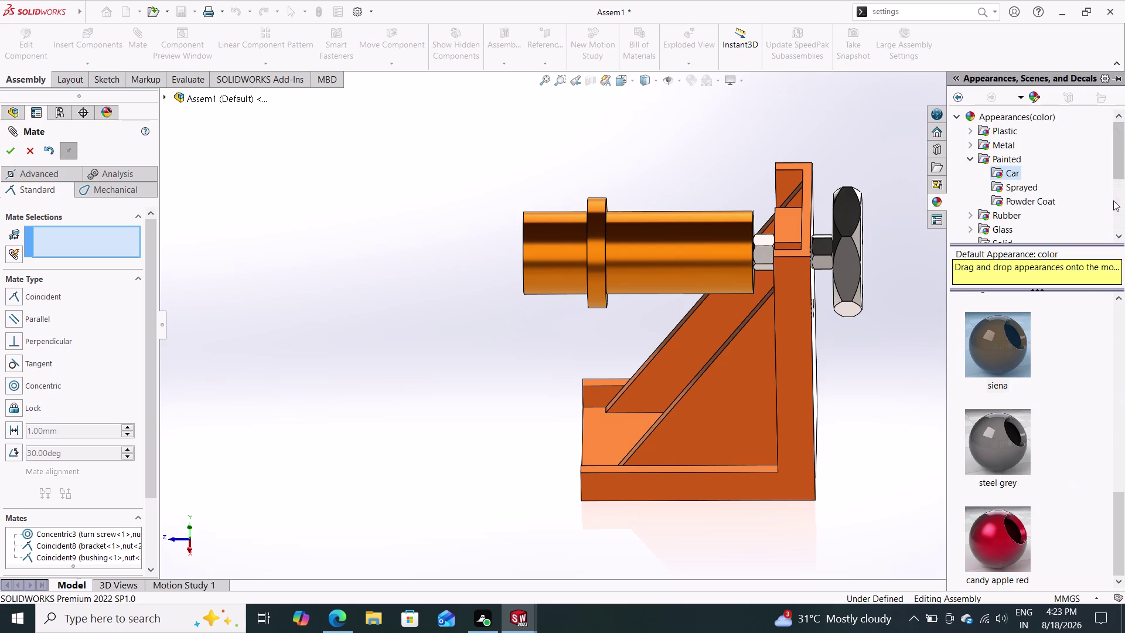
drag(999, 557, 797, 488)
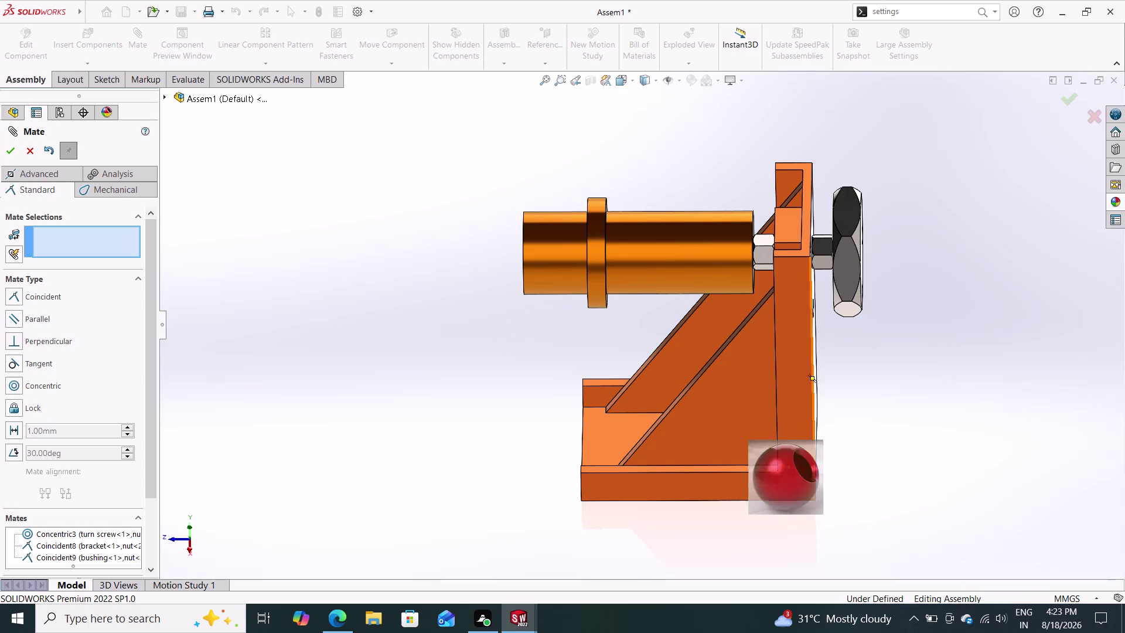
drag(797, 488, 619, 272)
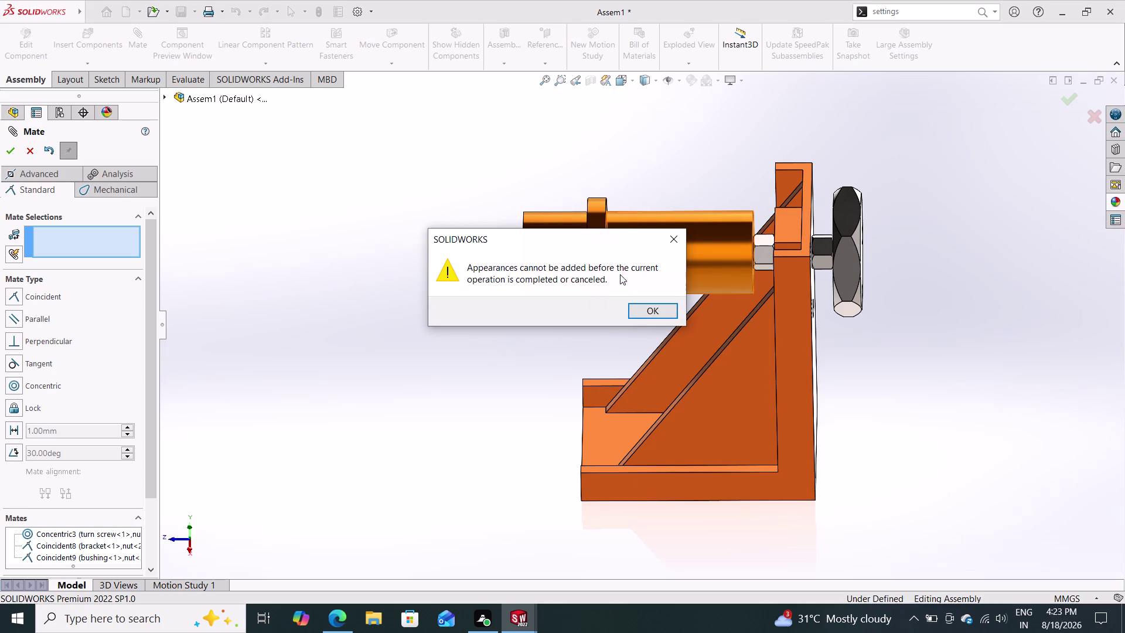
click(656, 317)
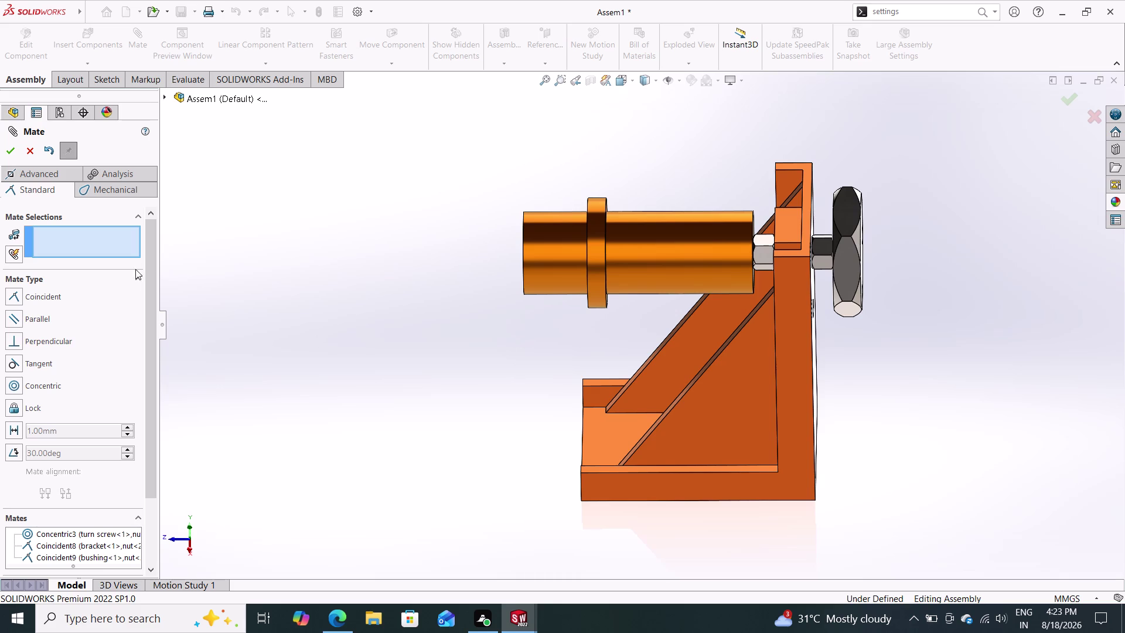
click(13, 146)
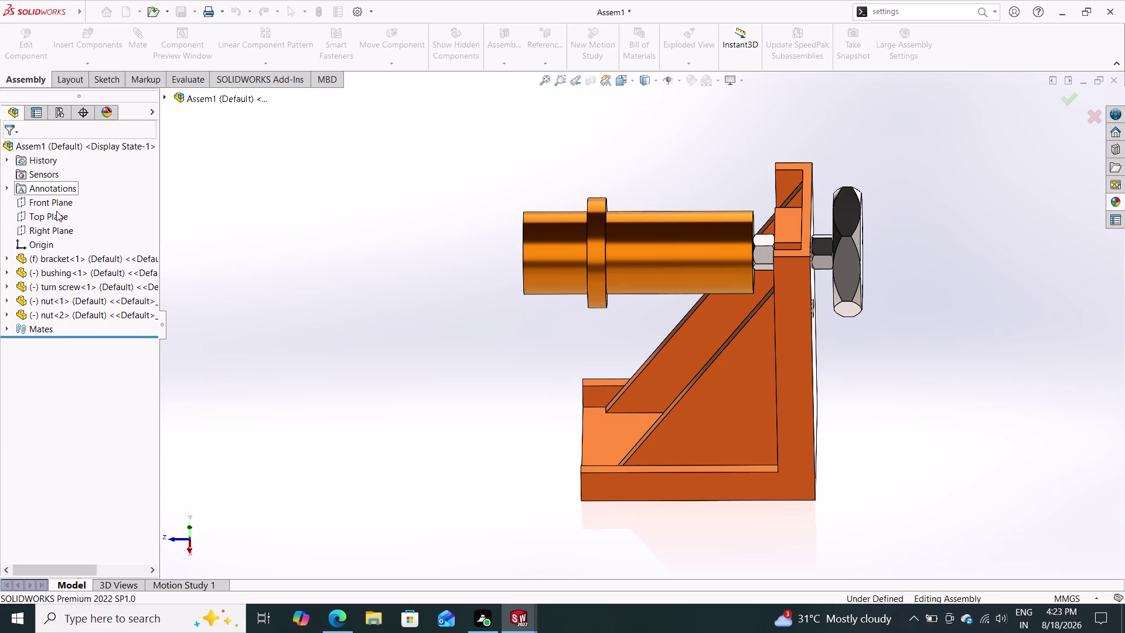
Insert the pulley part and place it beside the bushing and bracket.
click(87, 36)
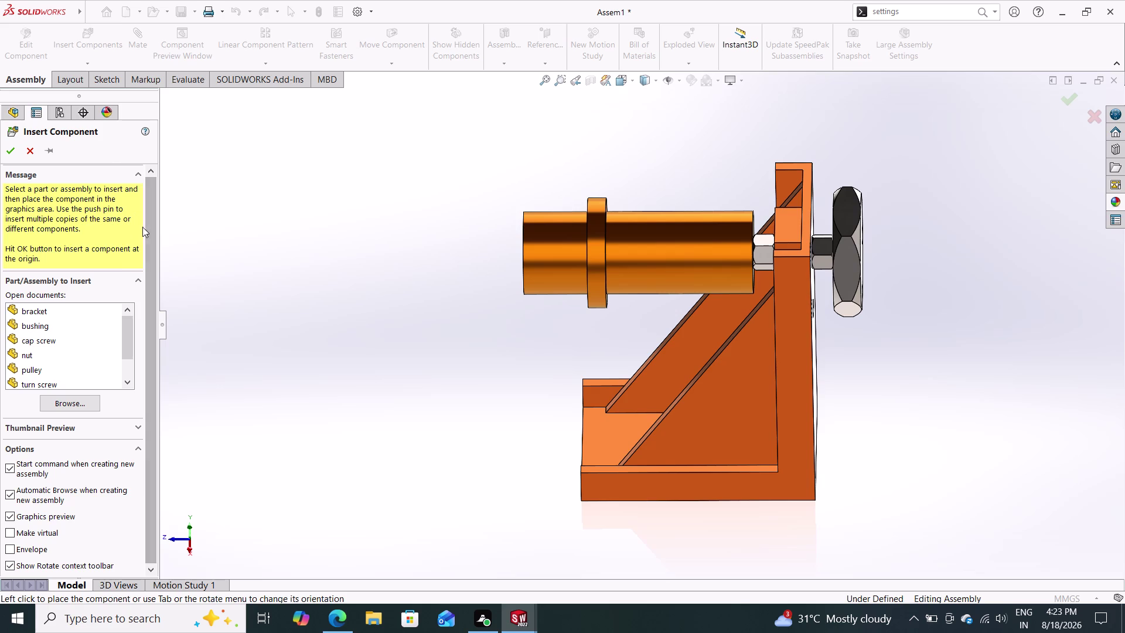
click(74, 405)
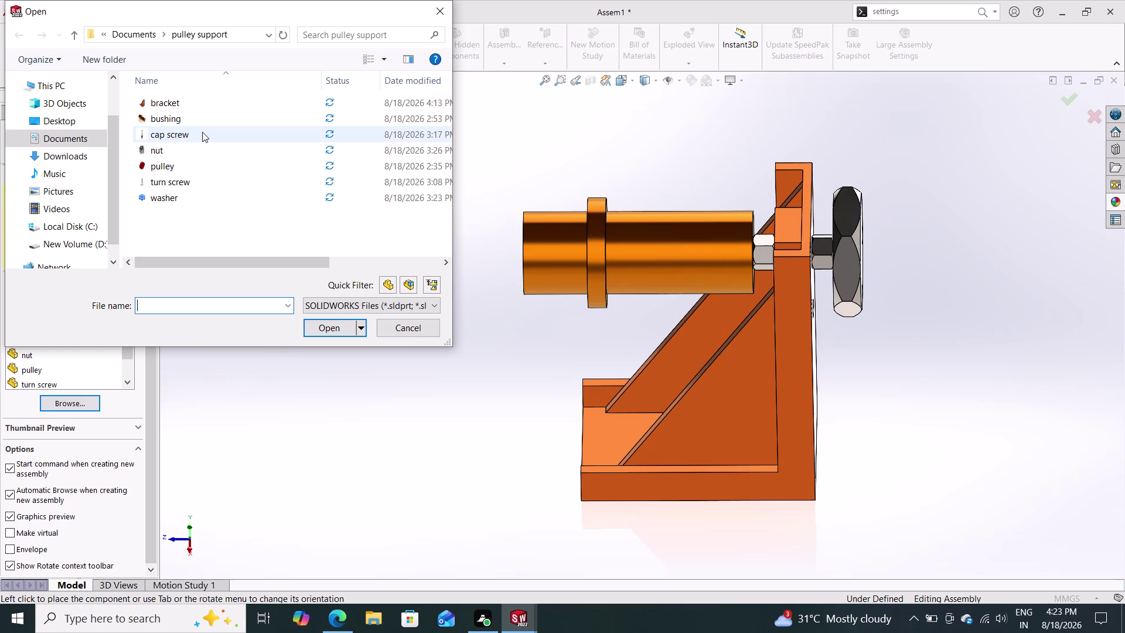
click(190, 166)
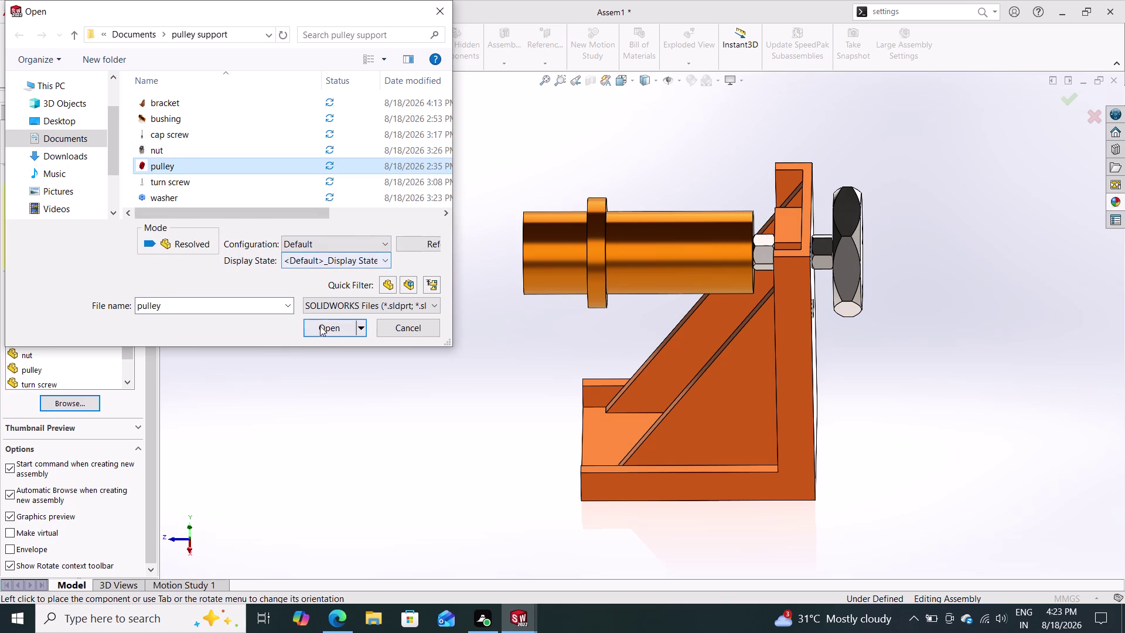
click(322, 328)
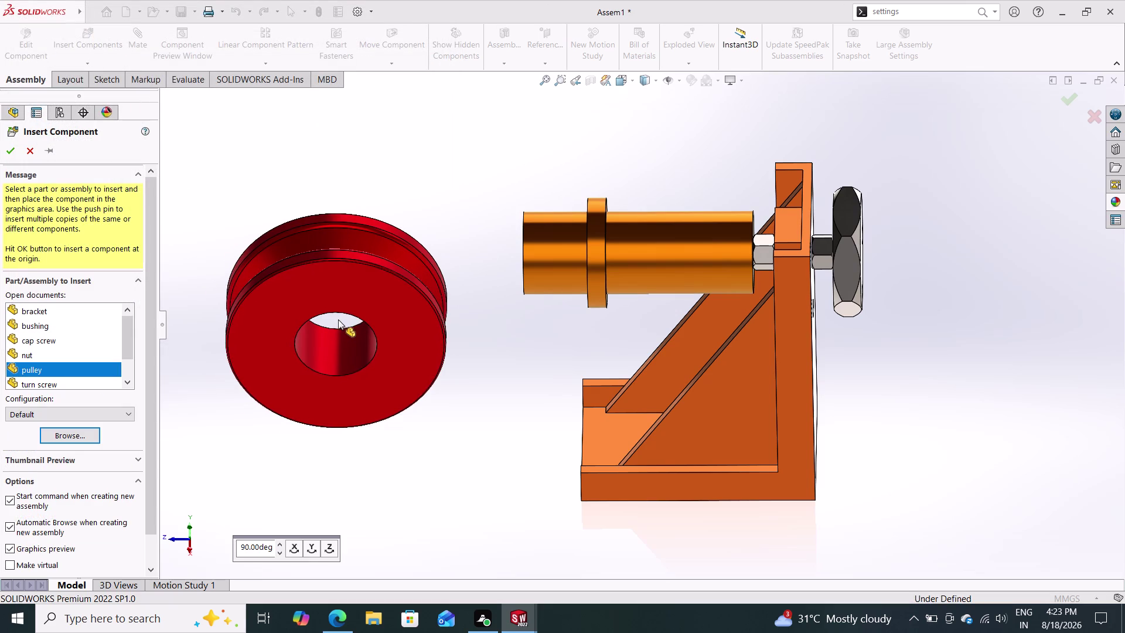
click(332, 291)
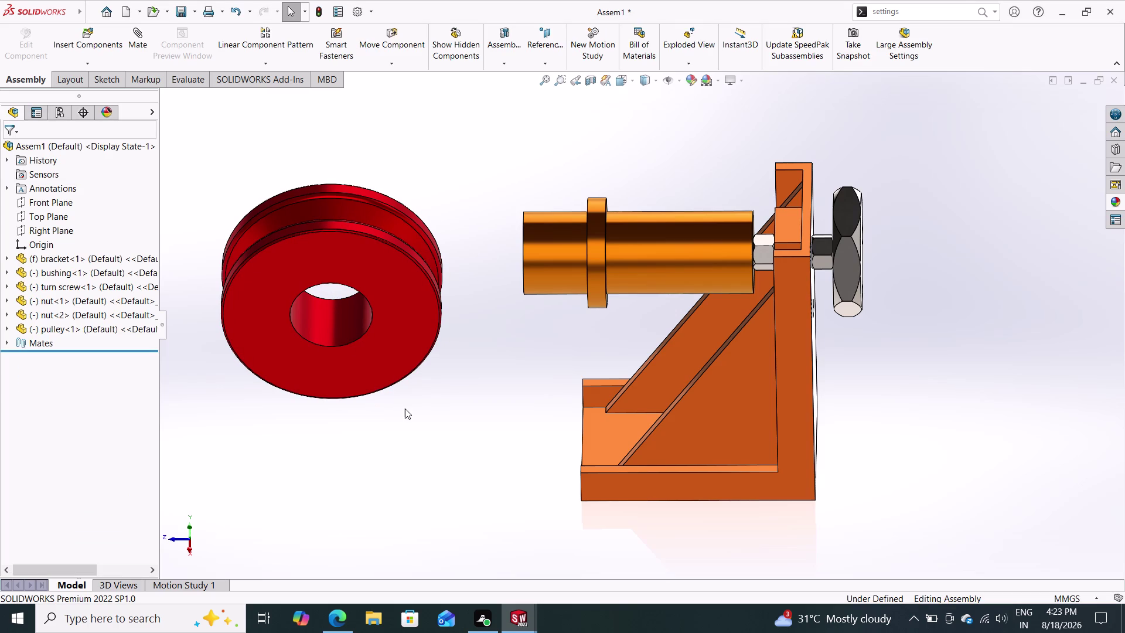
middle_drag(436, 430, 473, 419)
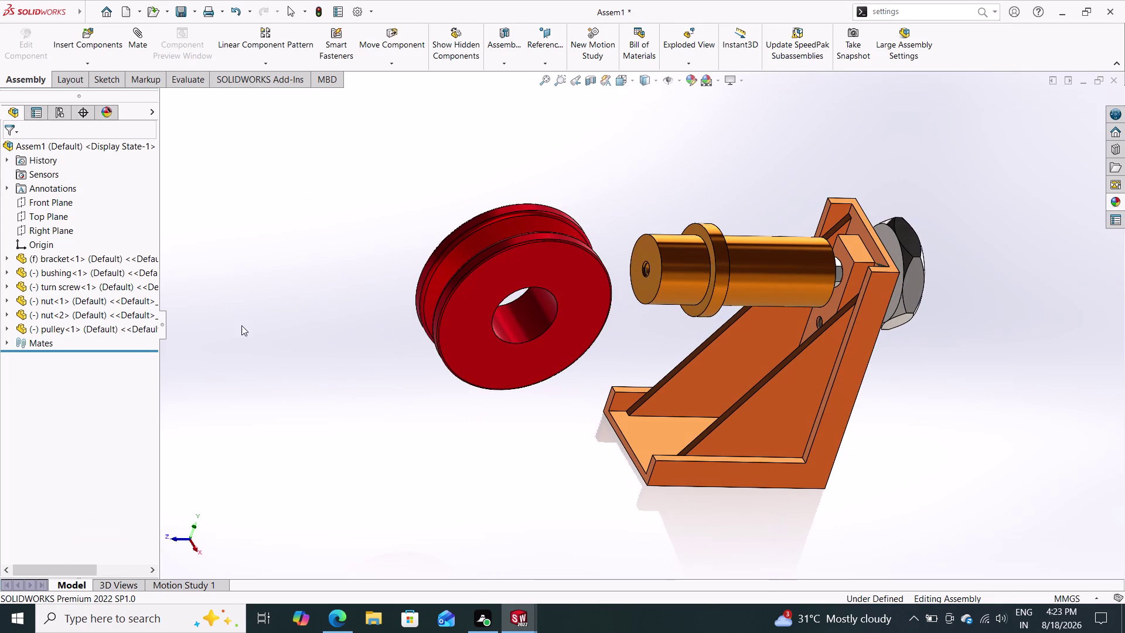
click(144, 25)
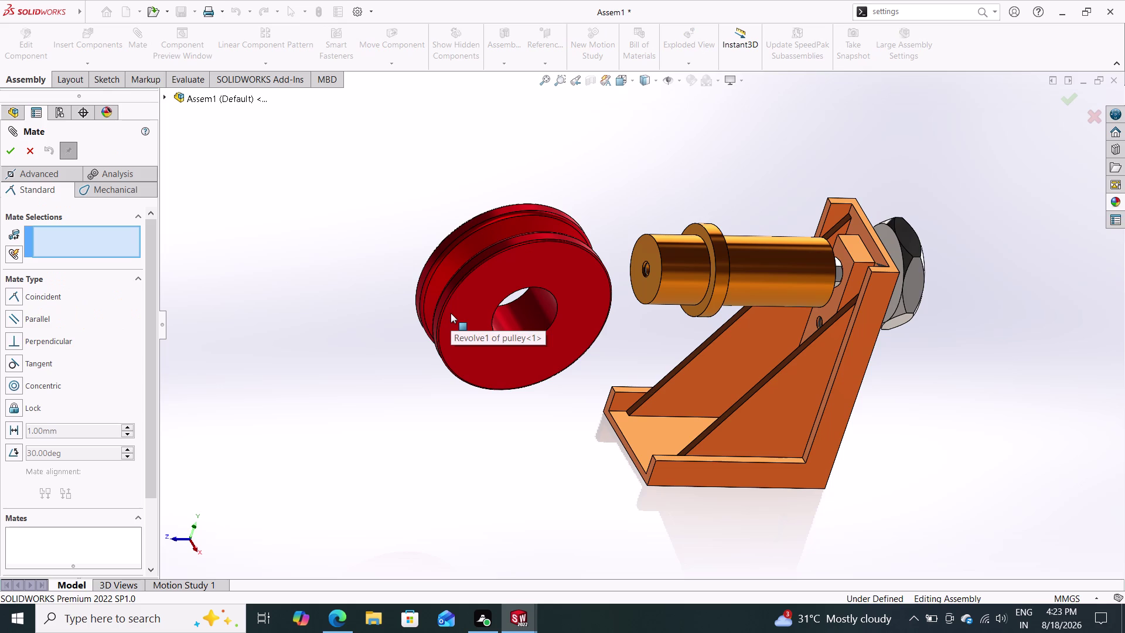
Make the pulley bore concentric with the bushing's outer cylinder.
click(521, 319)
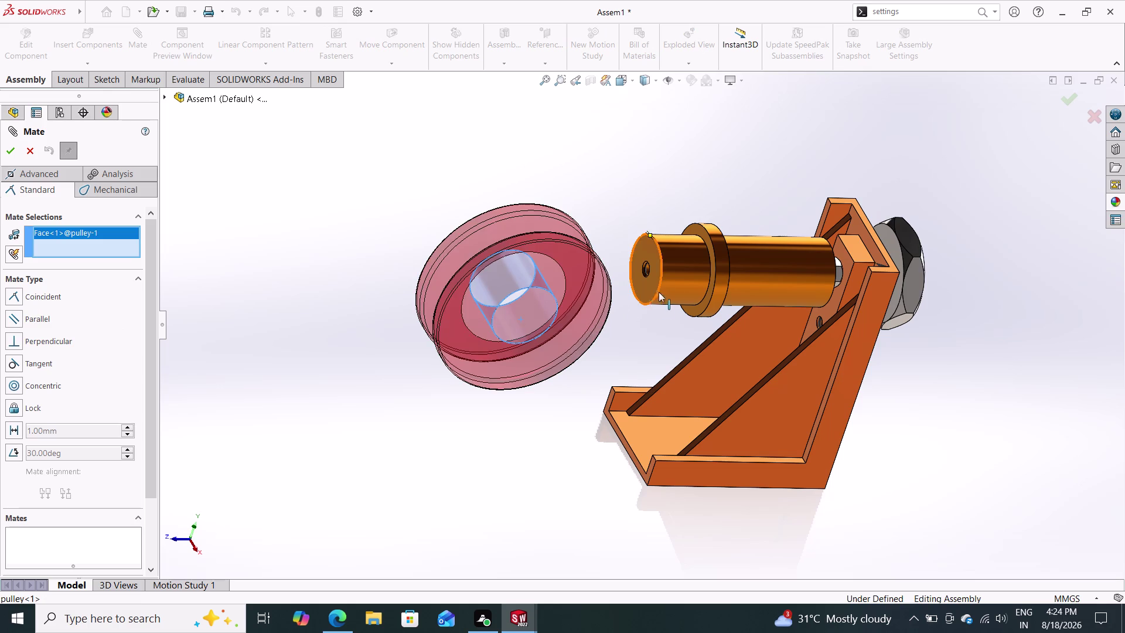
click(676, 285)
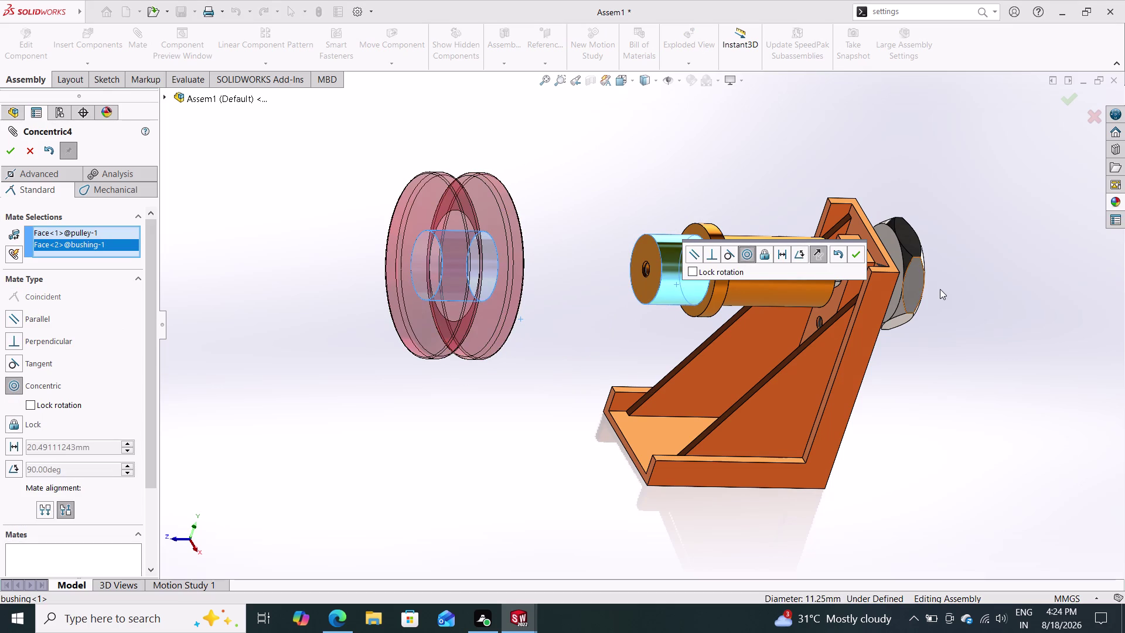
click(856, 252)
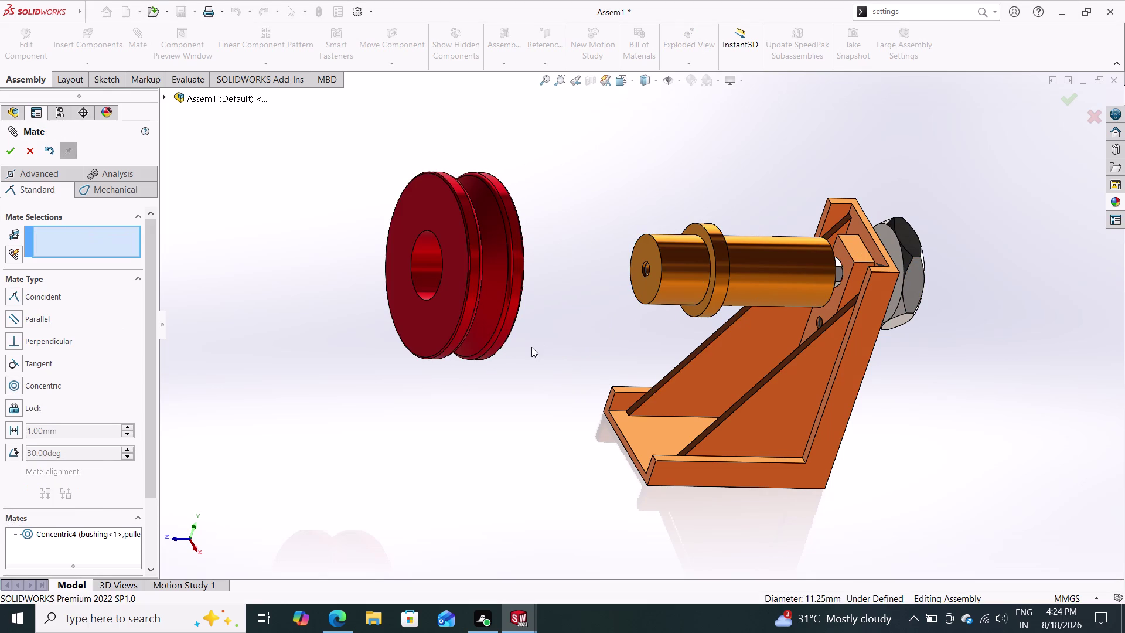
Make the pulley's side face coincident with the bushing's end face.
middle_drag(513, 377, 468, 383)
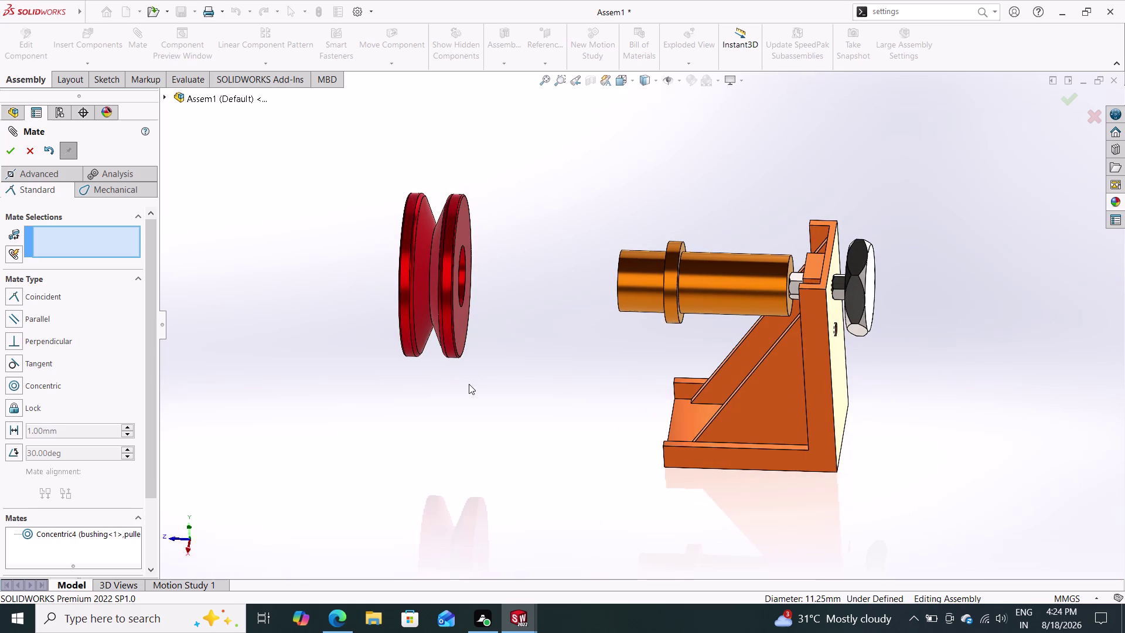
middle_drag(519, 390, 452, 389)
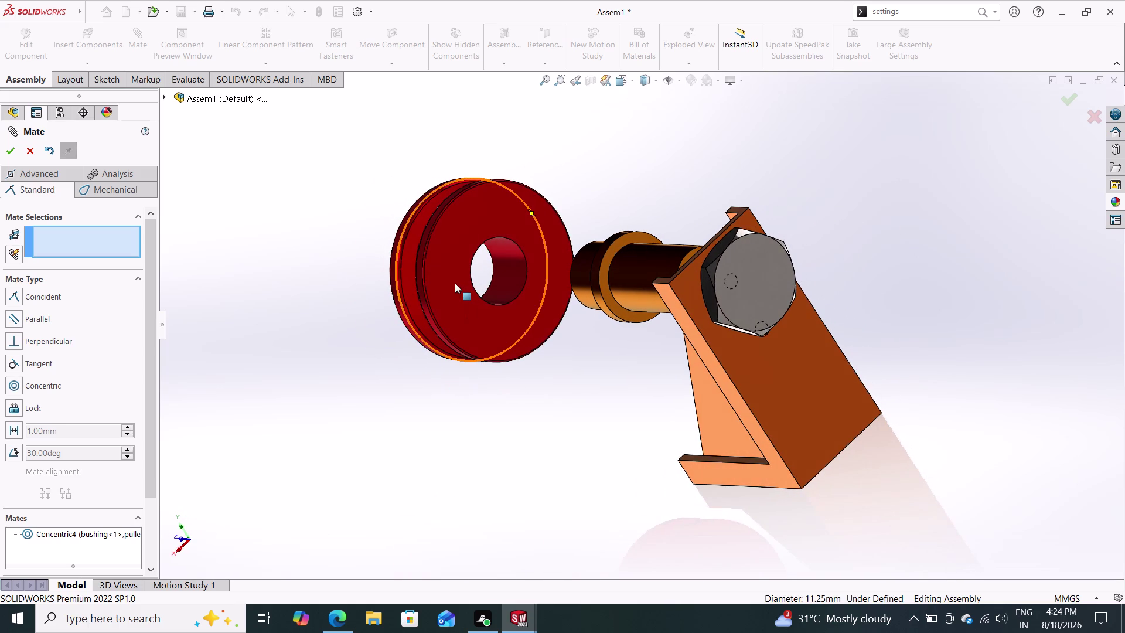
click(454, 283)
middle_drag(538, 377, 703, 409)
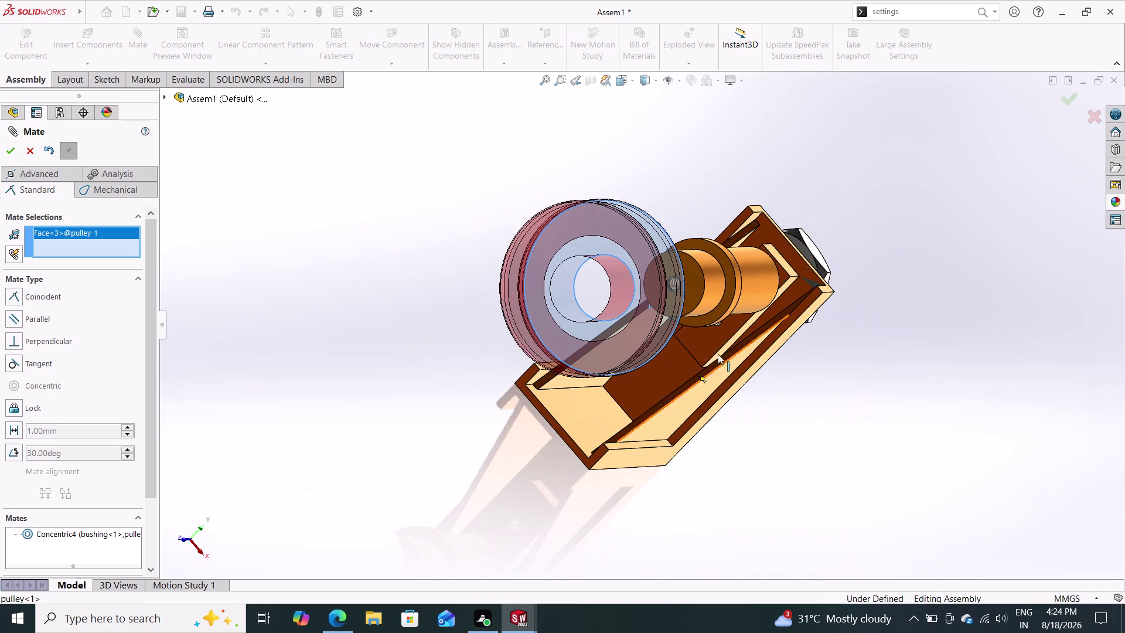
click(726, 300)
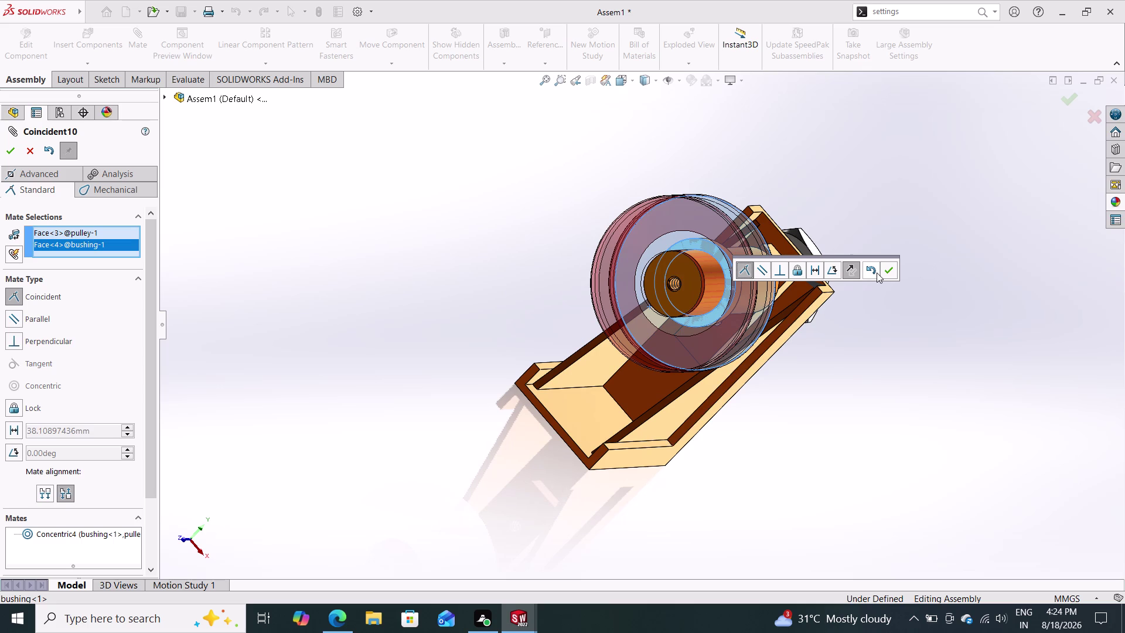
click(888, 269)
Orbit around the mounted pulley to check it, then close mating.
middle_drag(853, 382, 778, 382)
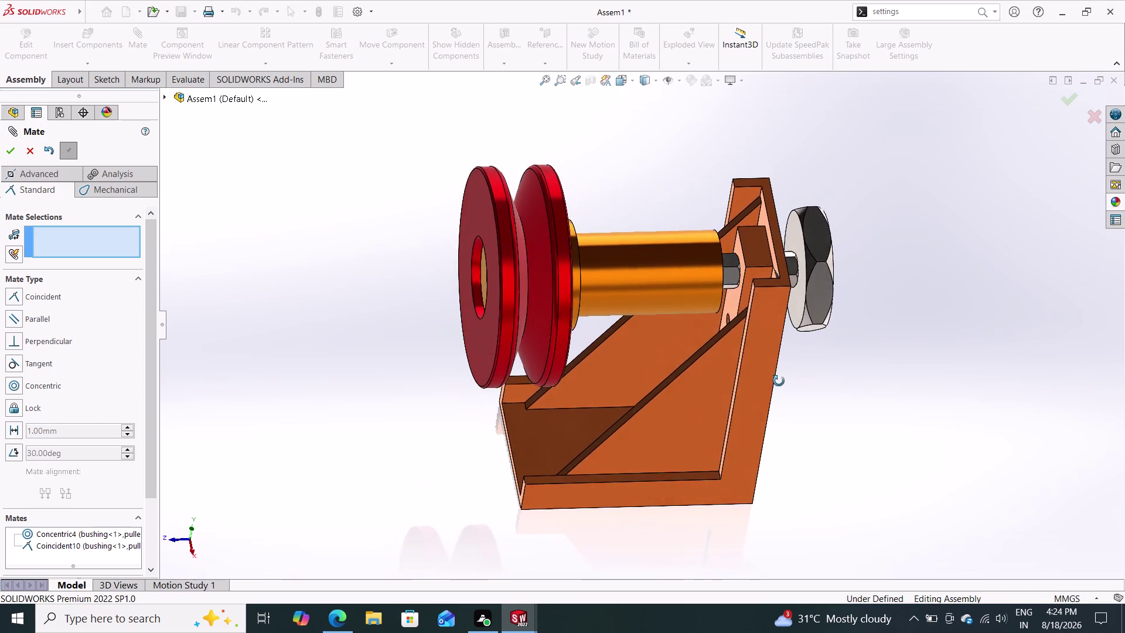
middle_drag(779, 382, 767, 366)
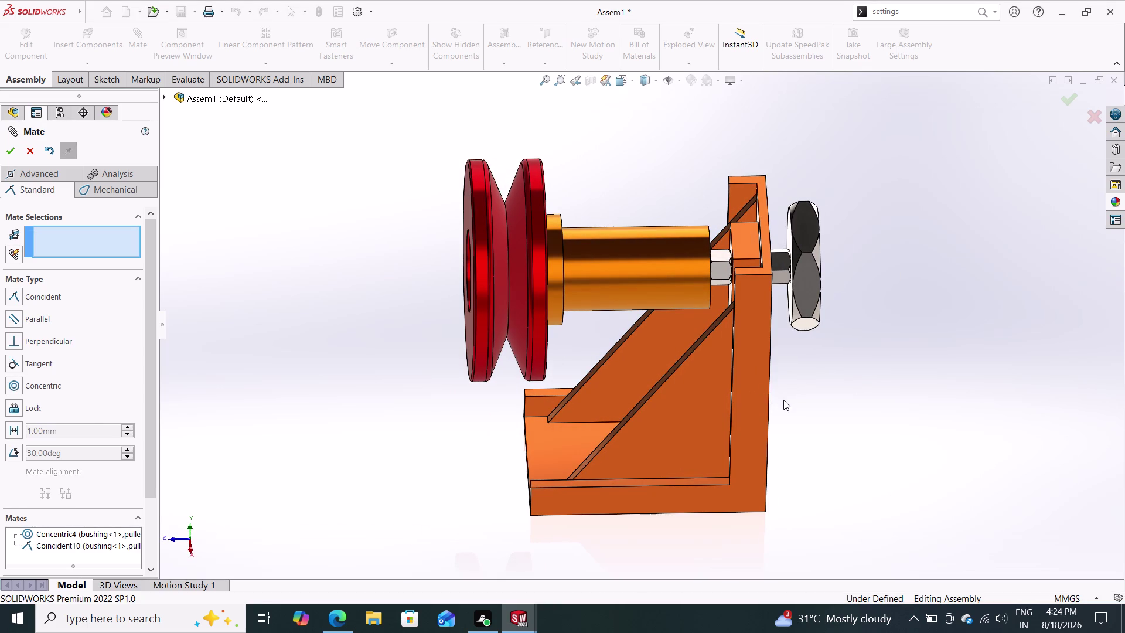
middle_drag(730, 492, 761, 445)
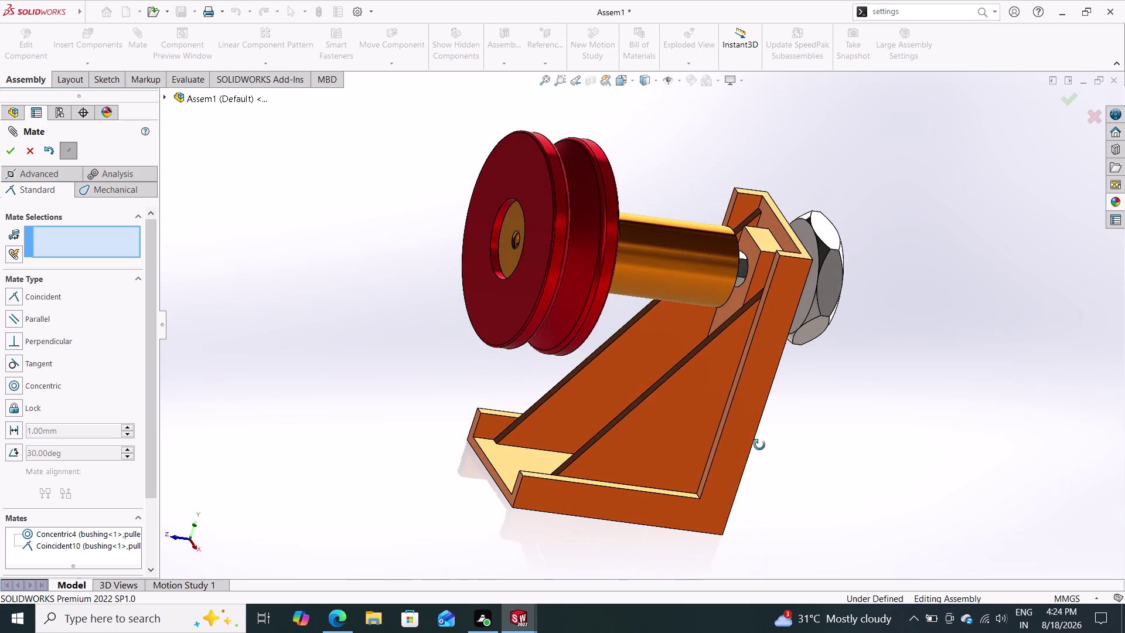
middle_drag(761, 445, 732, 462)
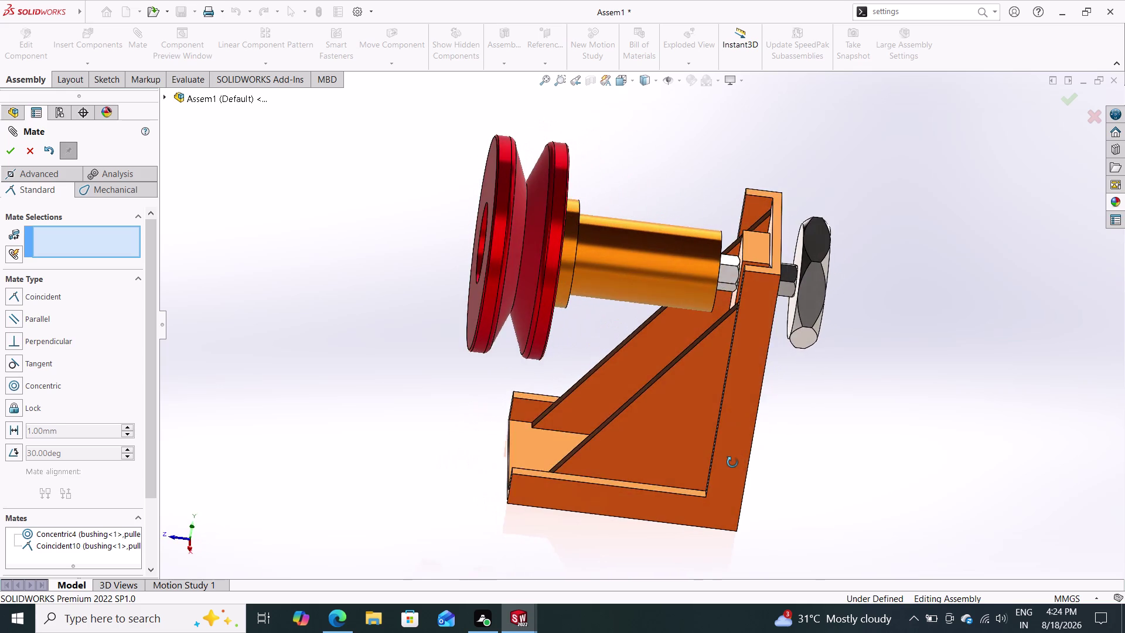
middle_drag(733, 463, 749, 455)
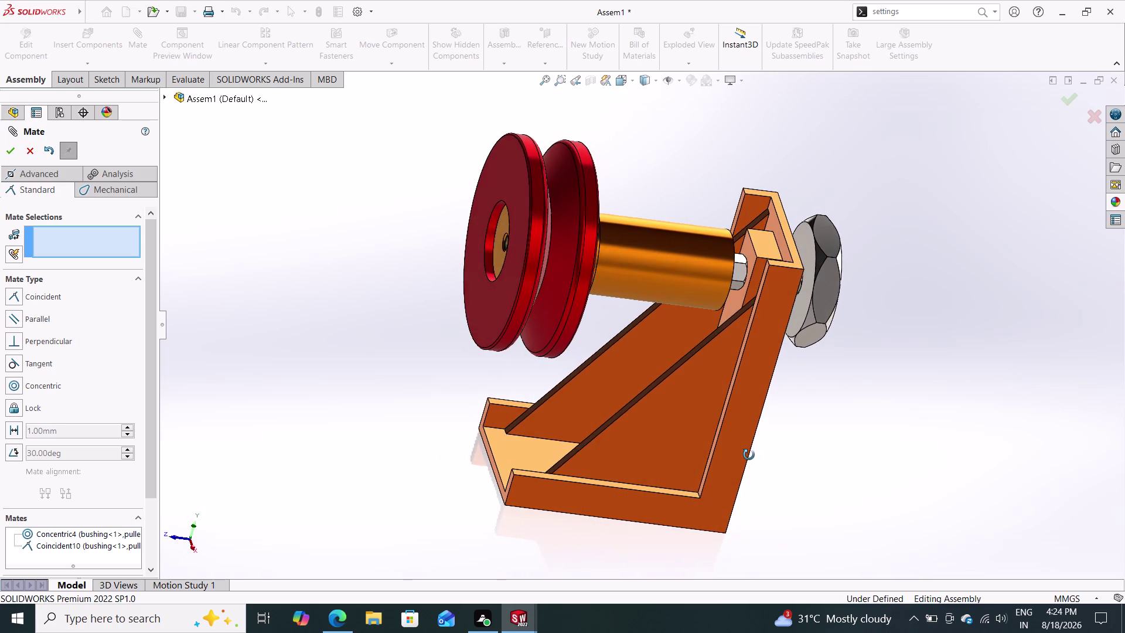
middle_drag(749, 454, 733, 453)
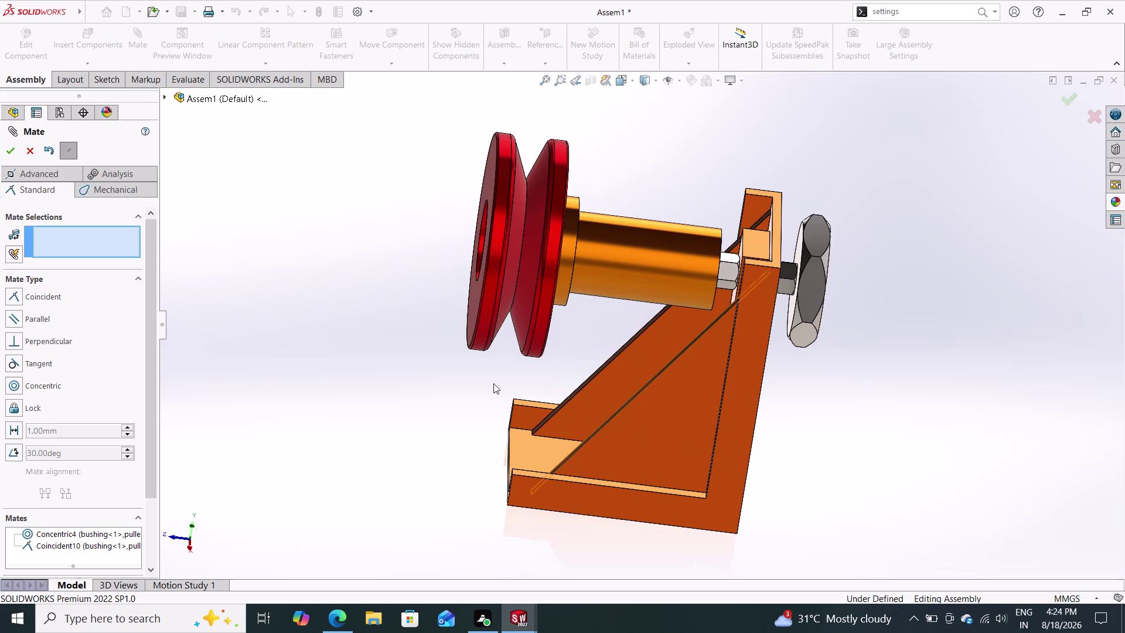
click(13, 147)
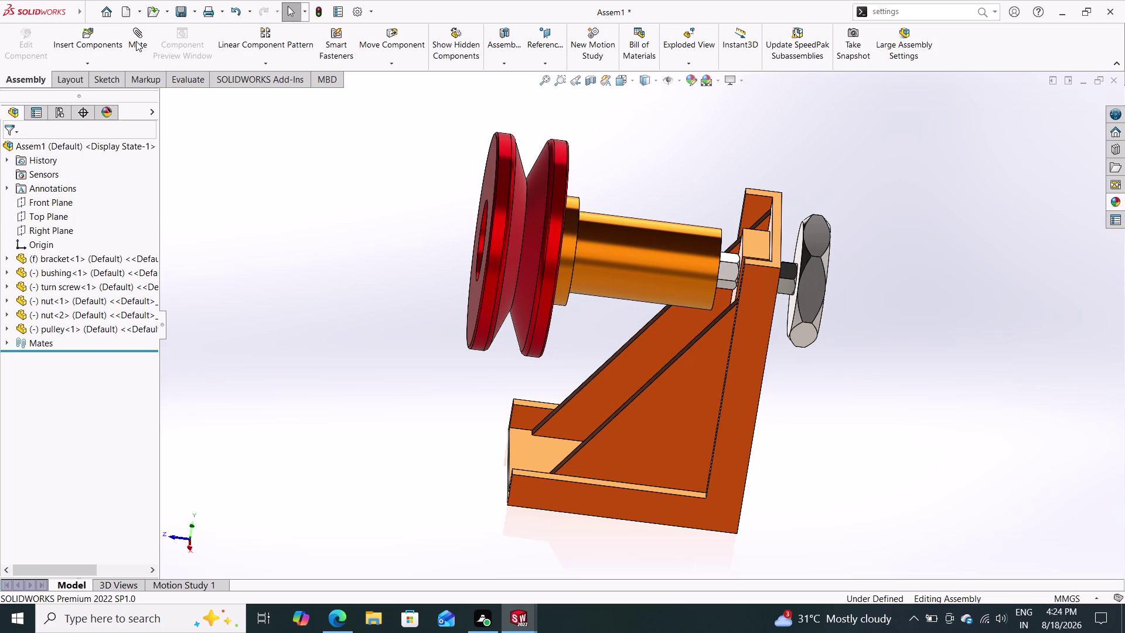
Insert the washer part from the open documents list beside the pulley.
click(94, 40)
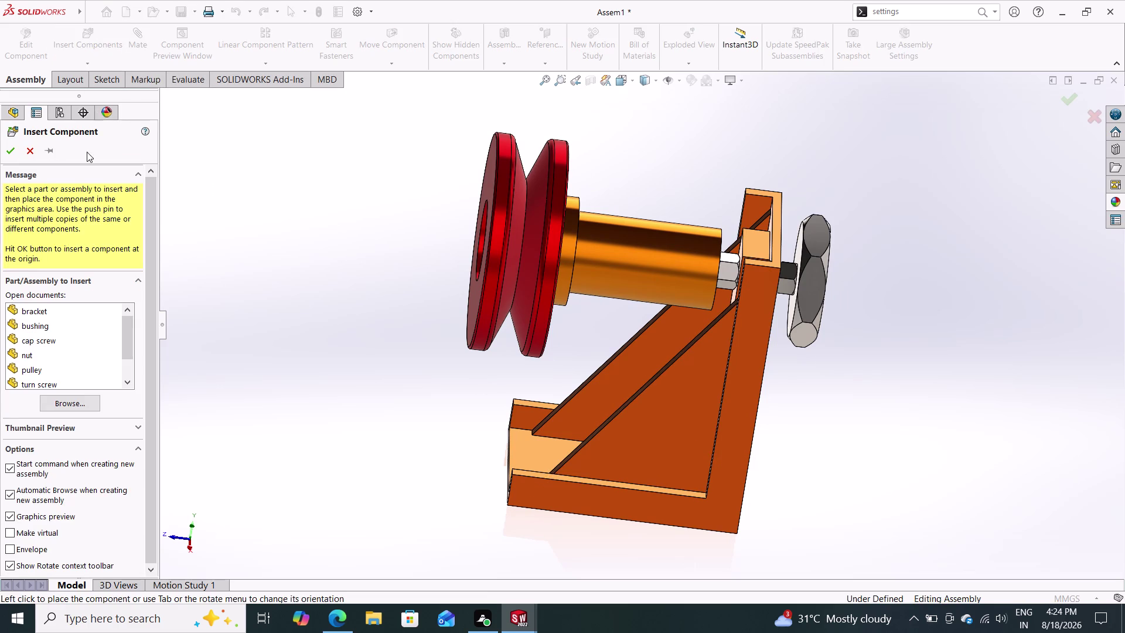
scroll(down, 3)
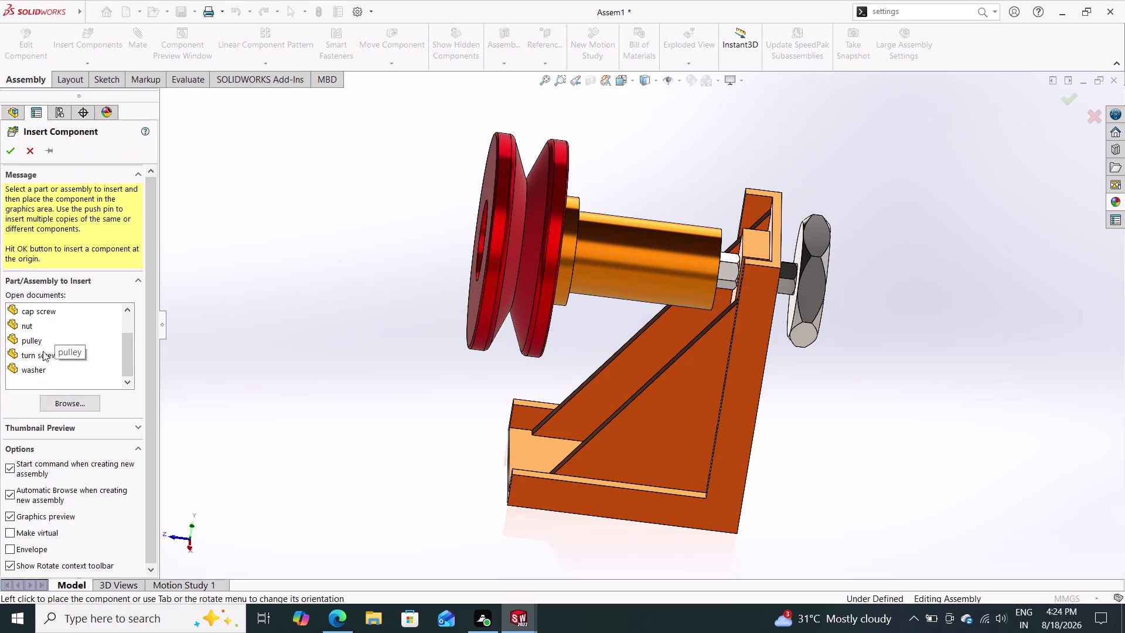
click(35, 367)
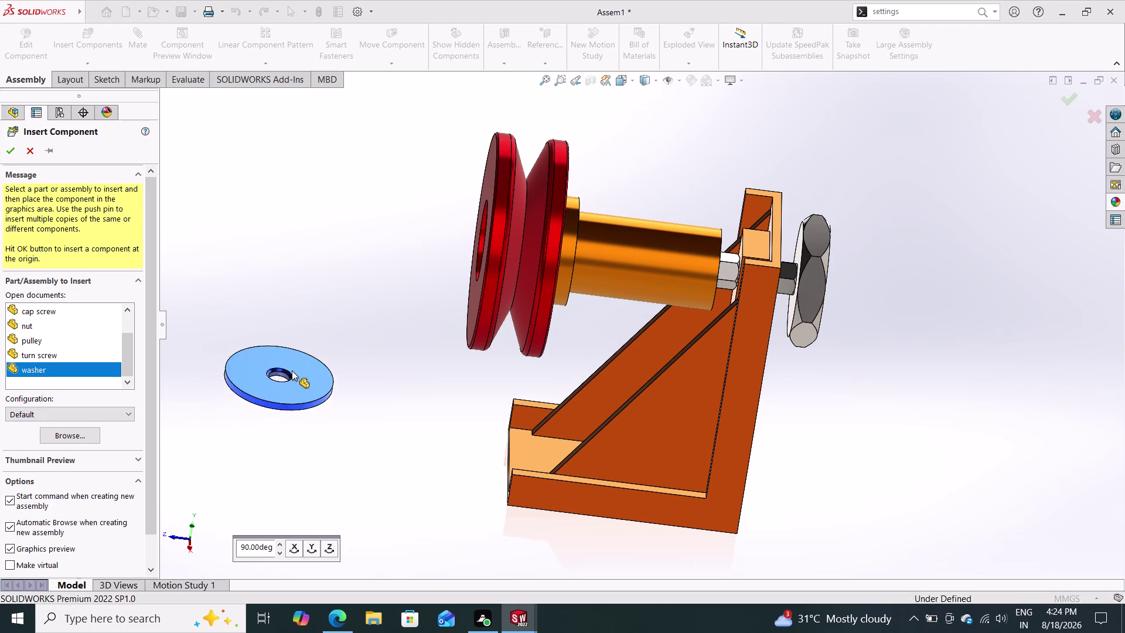
click(316, 364)
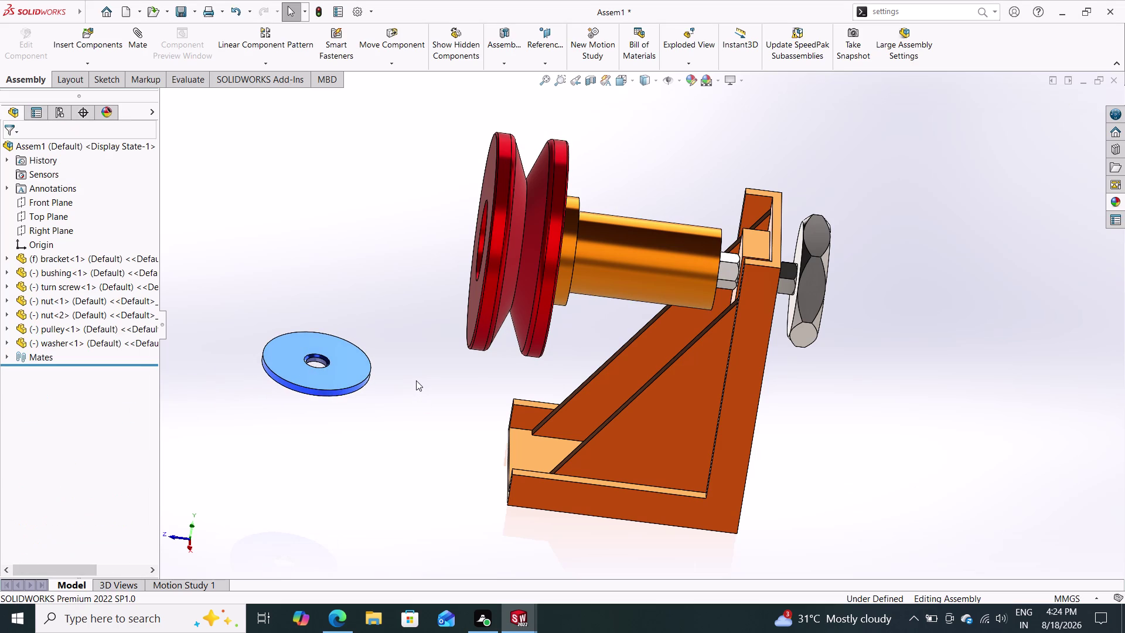
middle_drag(421, 379, 492, 404)
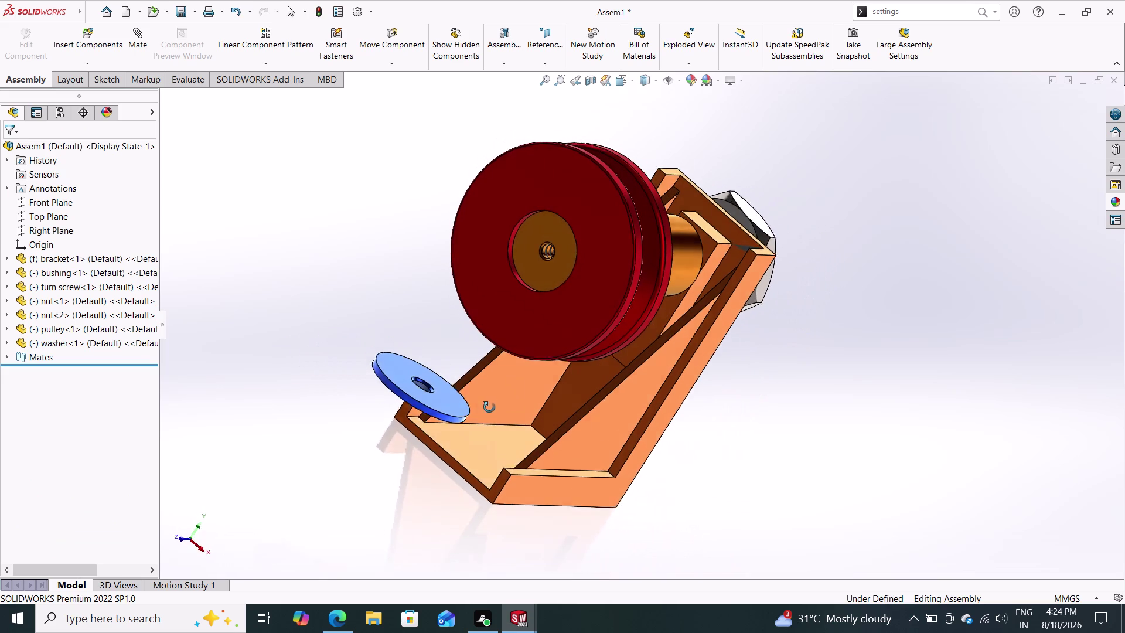
middle_drag(492, 404, 485, 413)
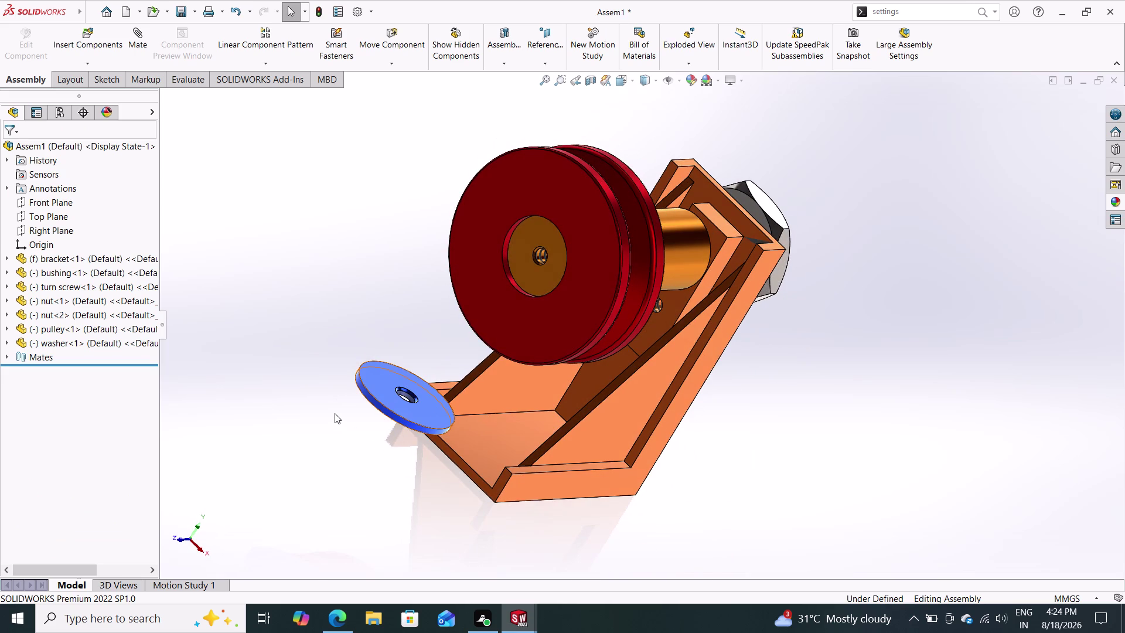
click(131, 33)
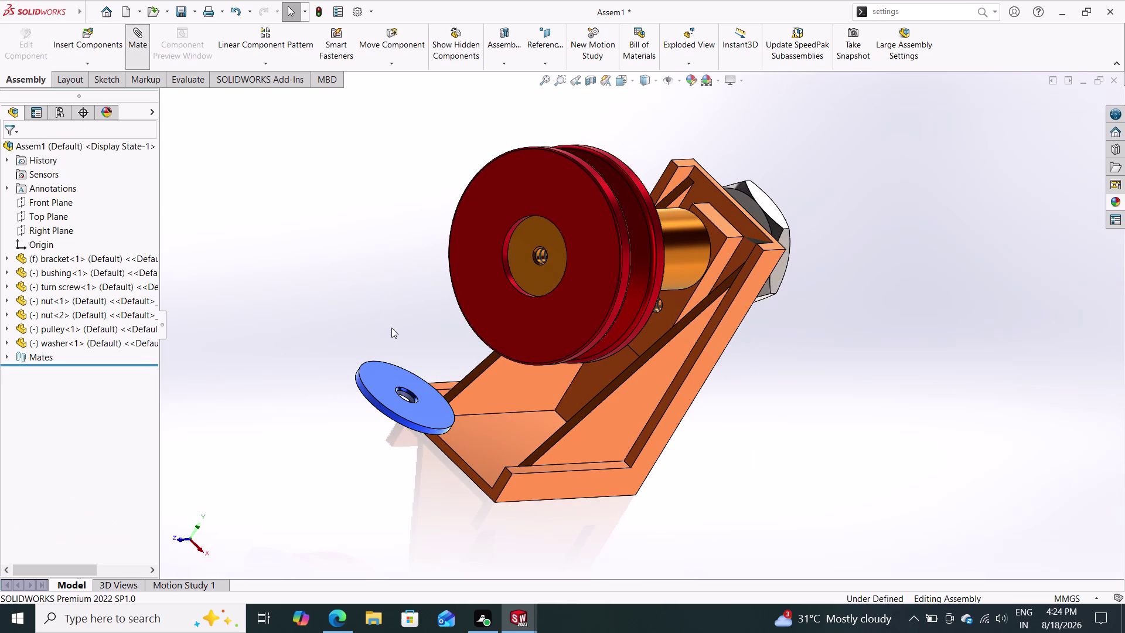
Make the washer hole concentric with the bushing and pull it in front of the pulley.
click(408, 393)
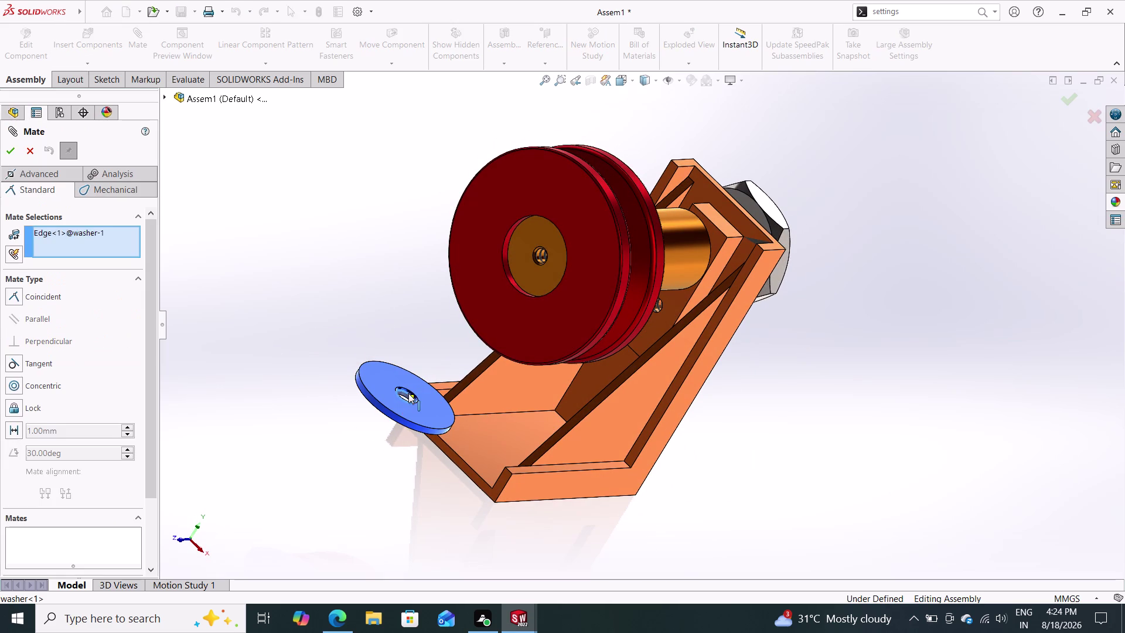
click(537, 259)
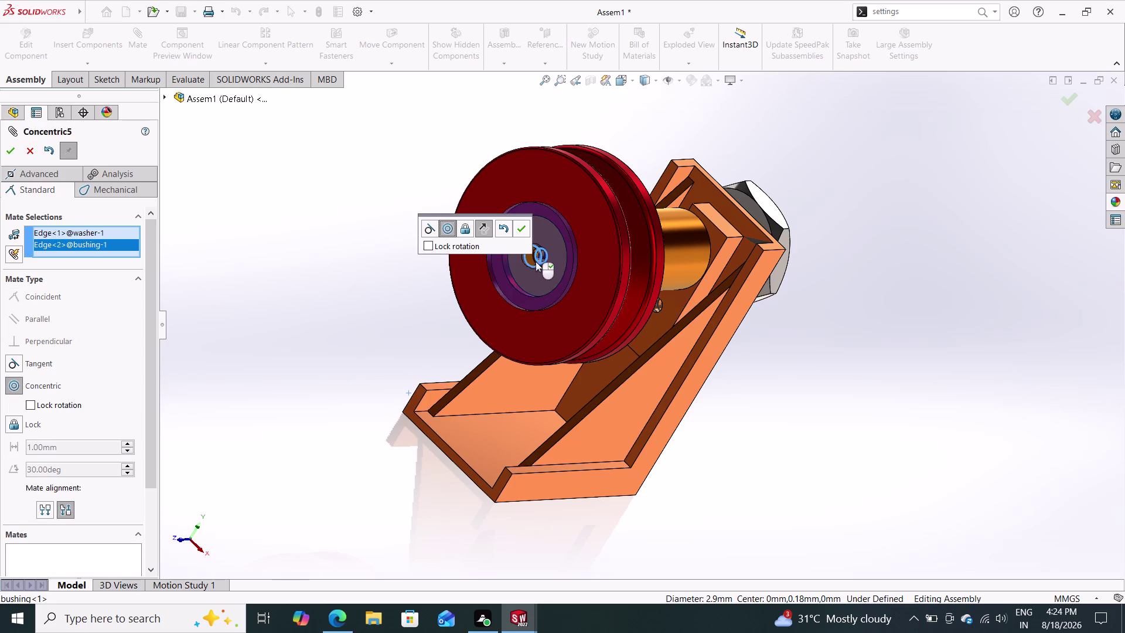
click(518, 228)
drag(534, 252, 472, 270)
drag(516, 267, 419, 284)
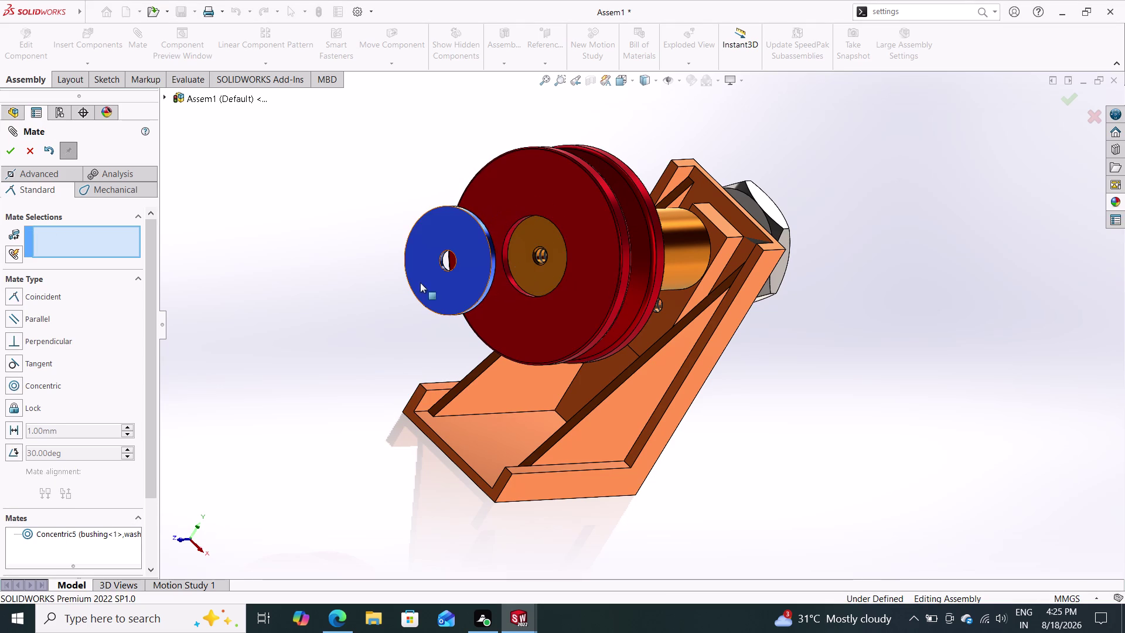
Mate the washer's flat face coincident with the pulley's outer face.
middle_drag(385, 394, 335, 405)
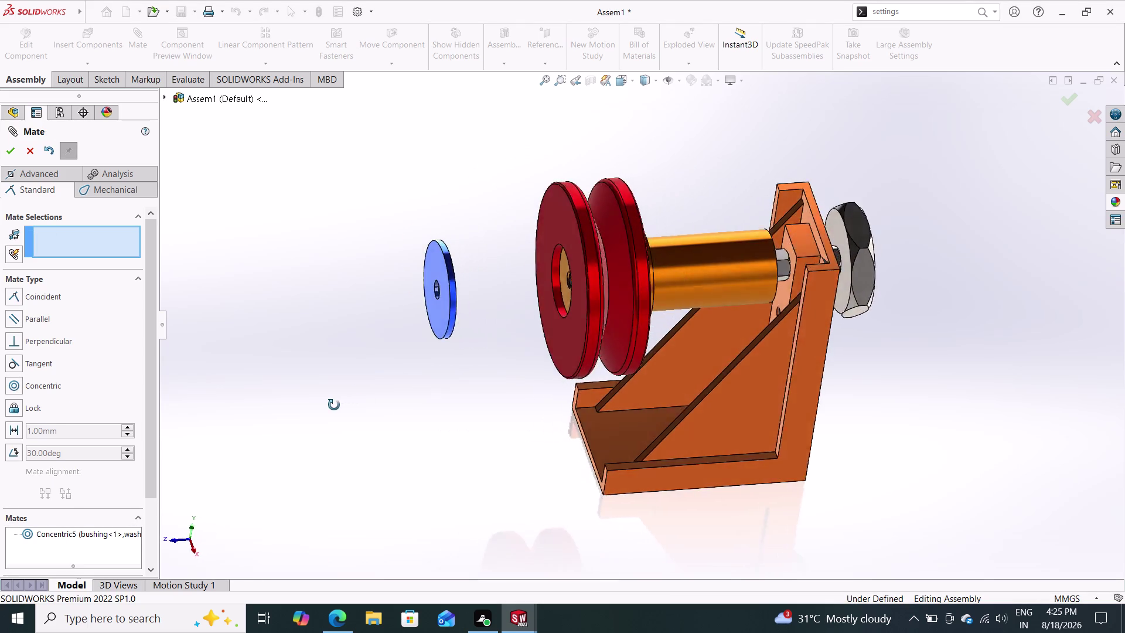
middle_drag(335, 405, 258, 407)
click(436, 307)
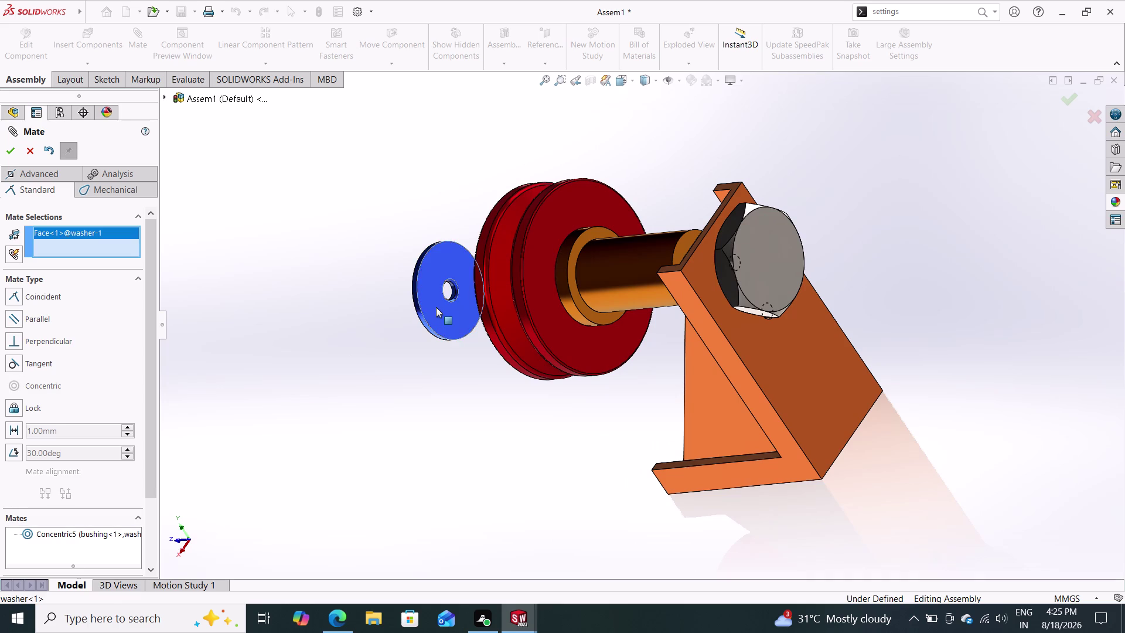
middle_drag(361, 377, 490, 383)
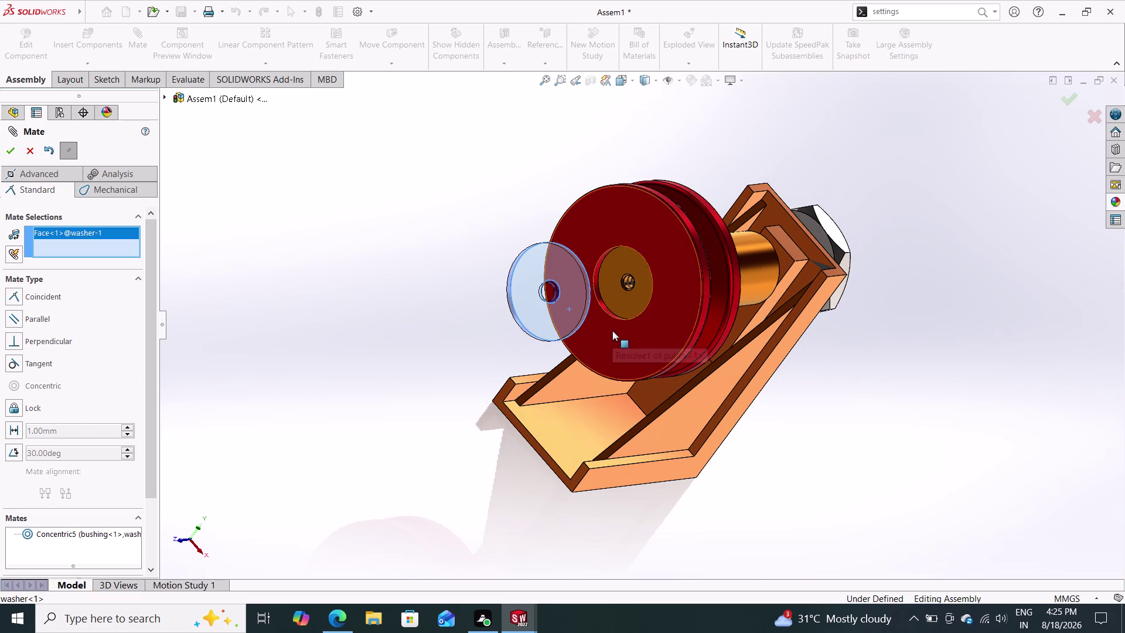
click(612, 330)
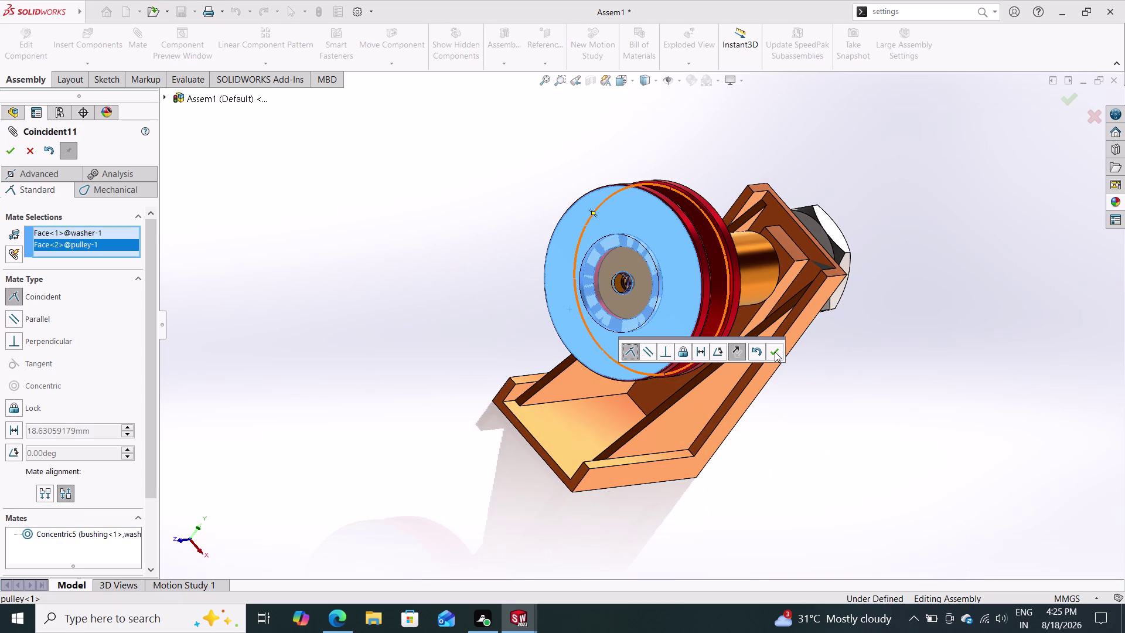
click(775, 352)
Orbit to inspect the seated washer and close the Mate PropertyManager.
middle_drag(398, 412, 353, 392)
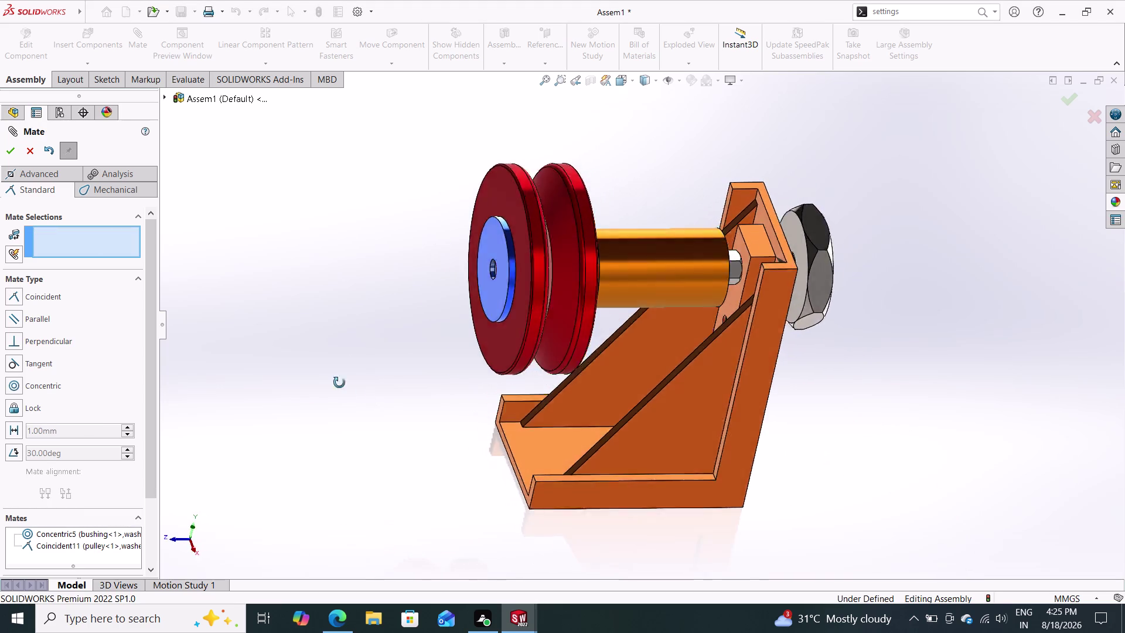
middle_drag(353, 392, 344, 368)
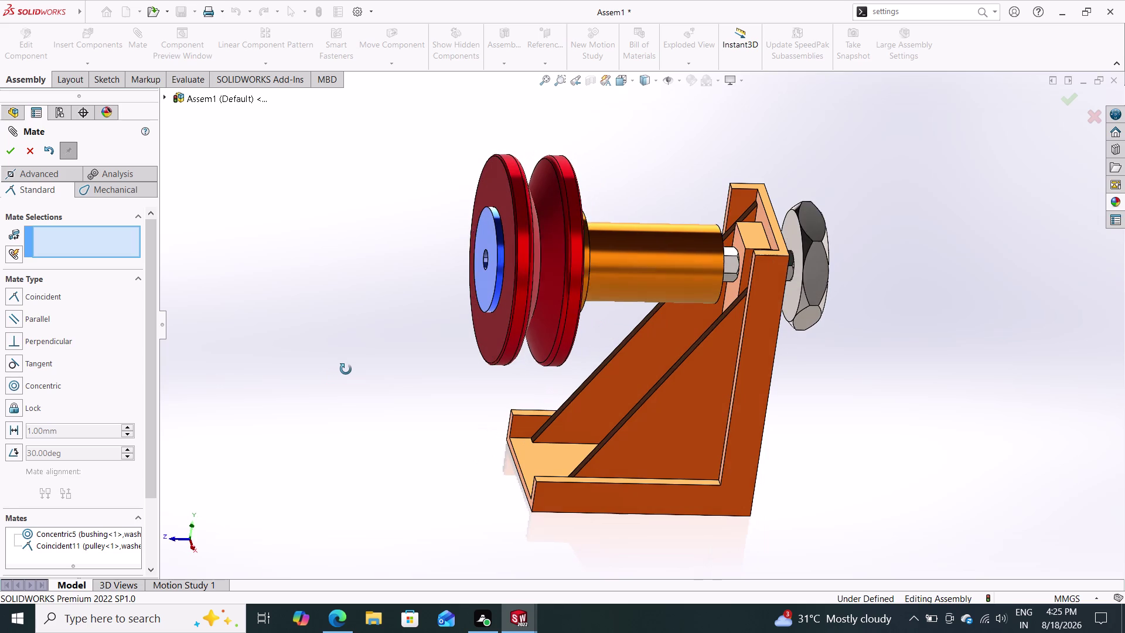
middle_drag(344, 369, 345, 369)
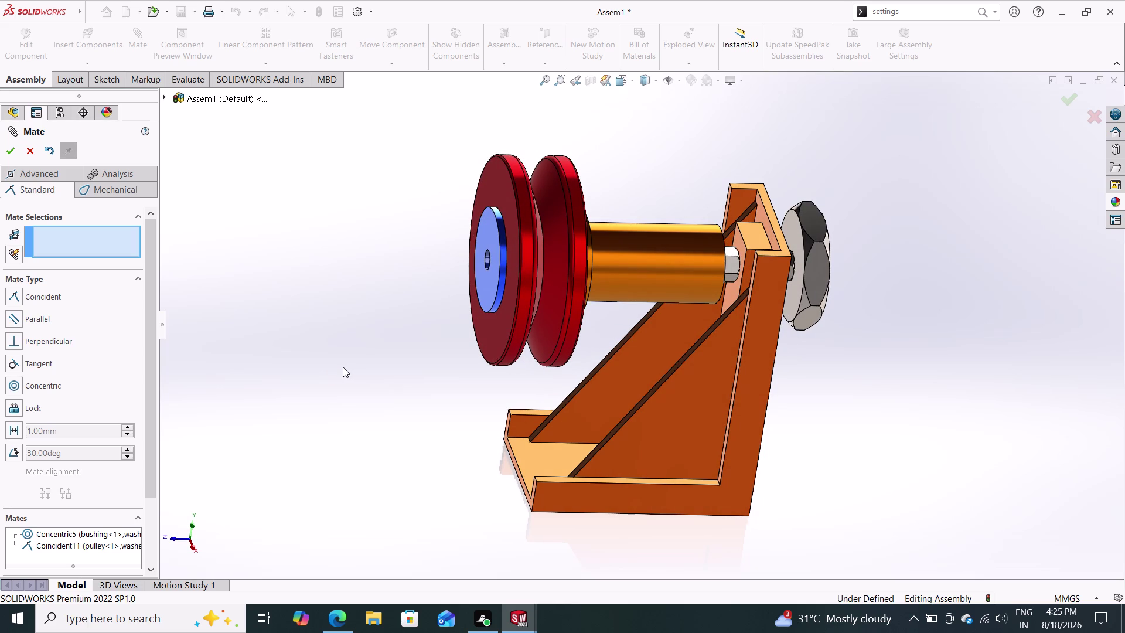
click(14, 151)
click(138, 49)
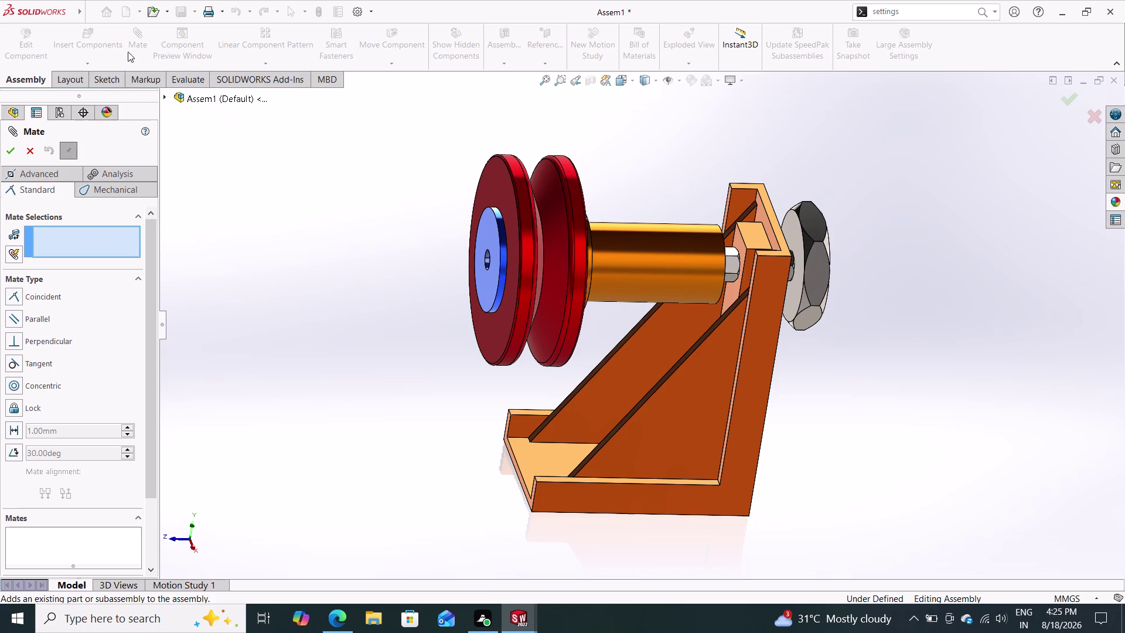
click(14, 146)
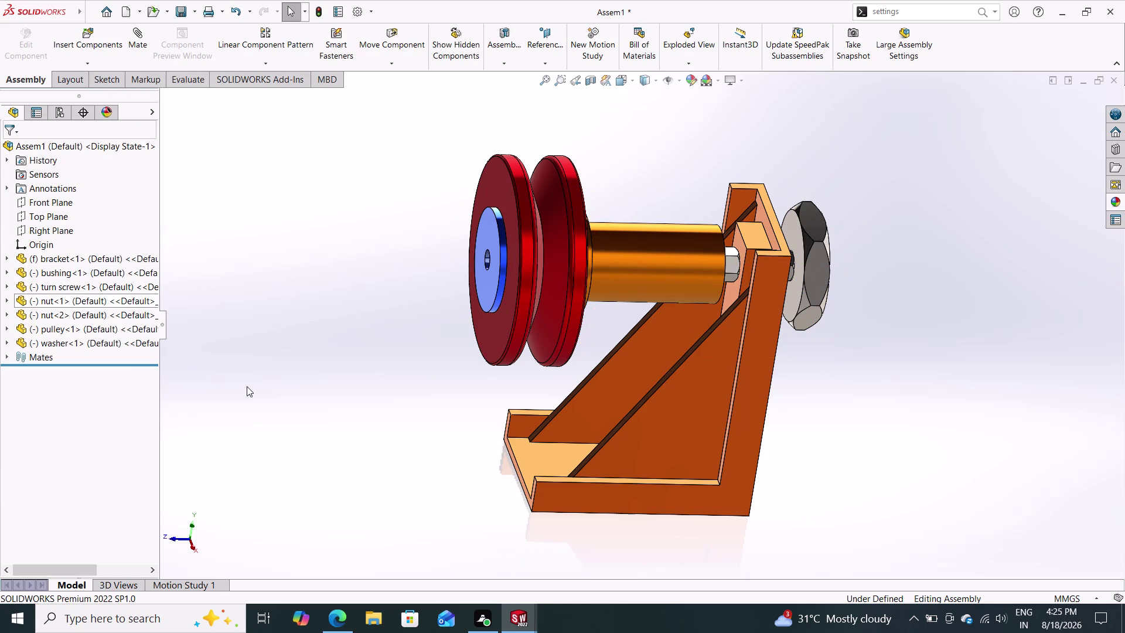
Orbit around the assembly and bracket, then start inserting another component.
middle_drag(287, 403, 227, 361)
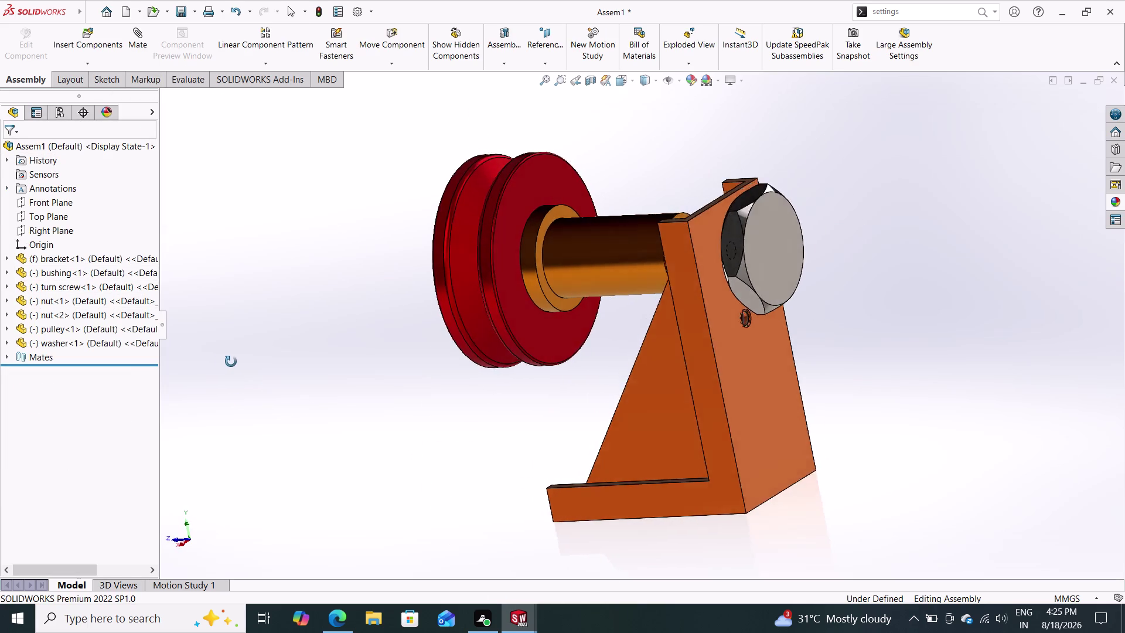
middle_drag(227, 362, 259, 365)
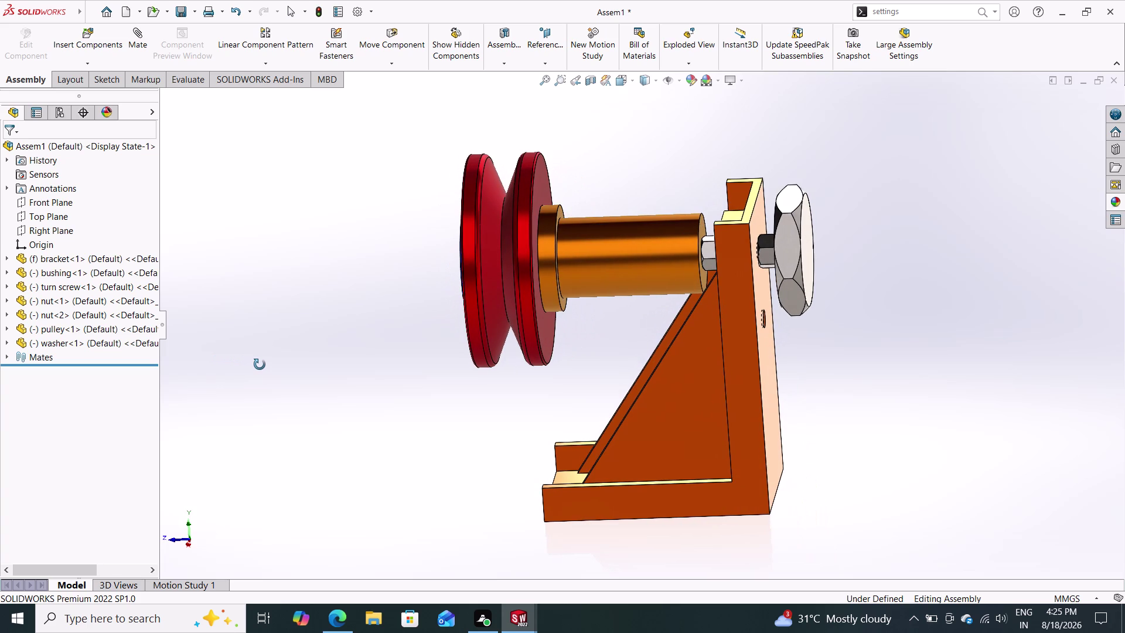
middle_drag(260, 365, 297, 362)
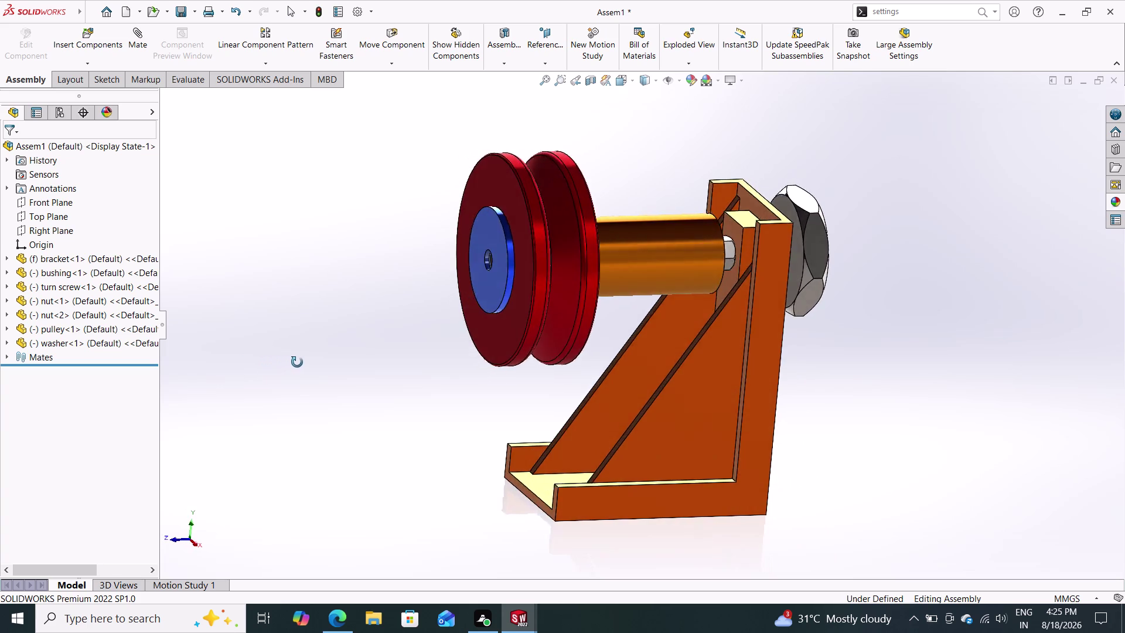
middle_drag(297, 362, 245, 385)
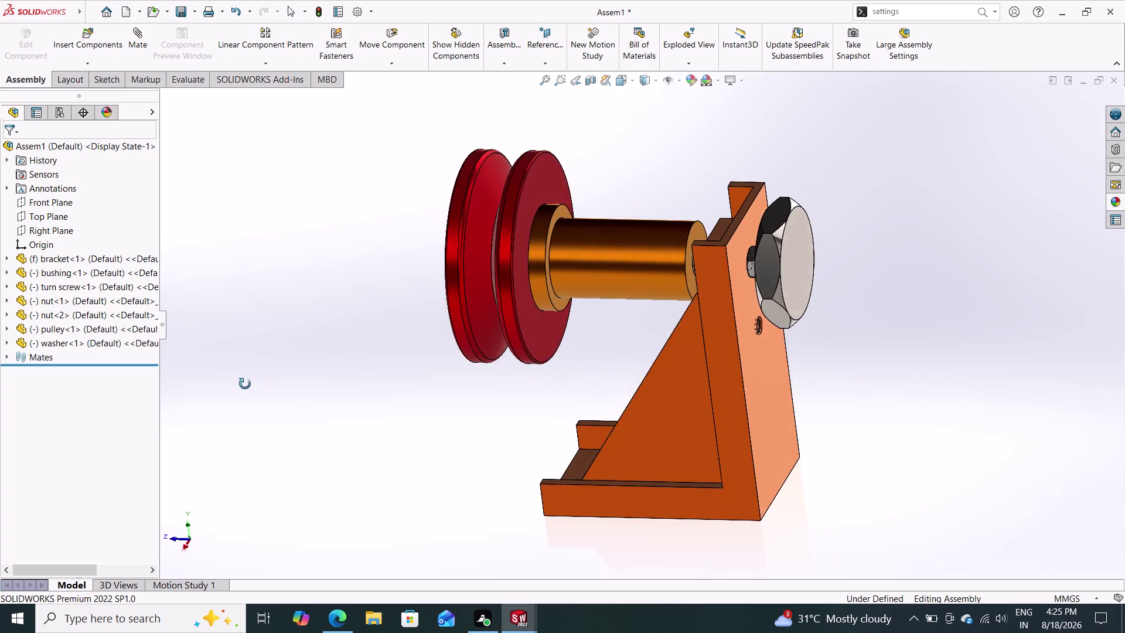
middle_drag(245, 384, 305, 362)
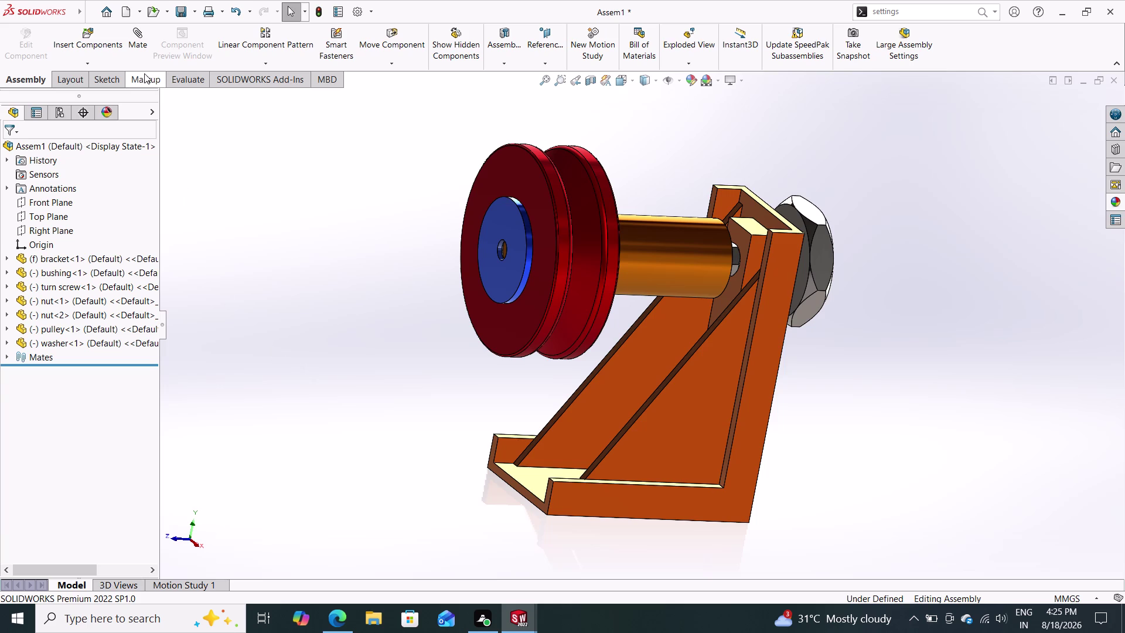
click(81, 32)
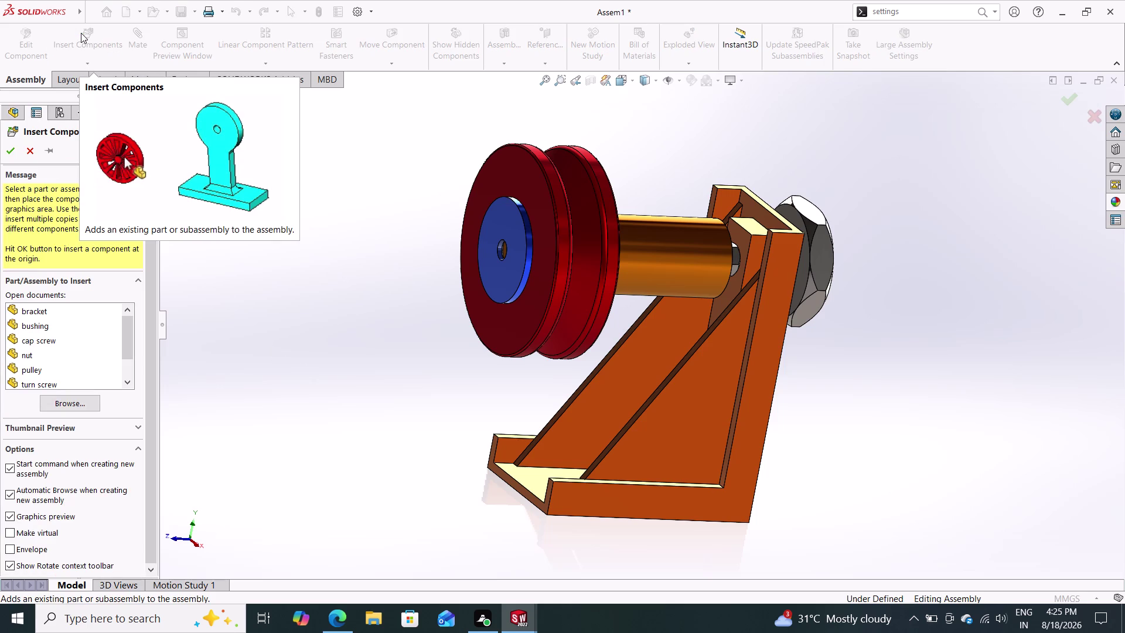
Browse to the cap screw part and place it left of the pulley.
click(69, 404)
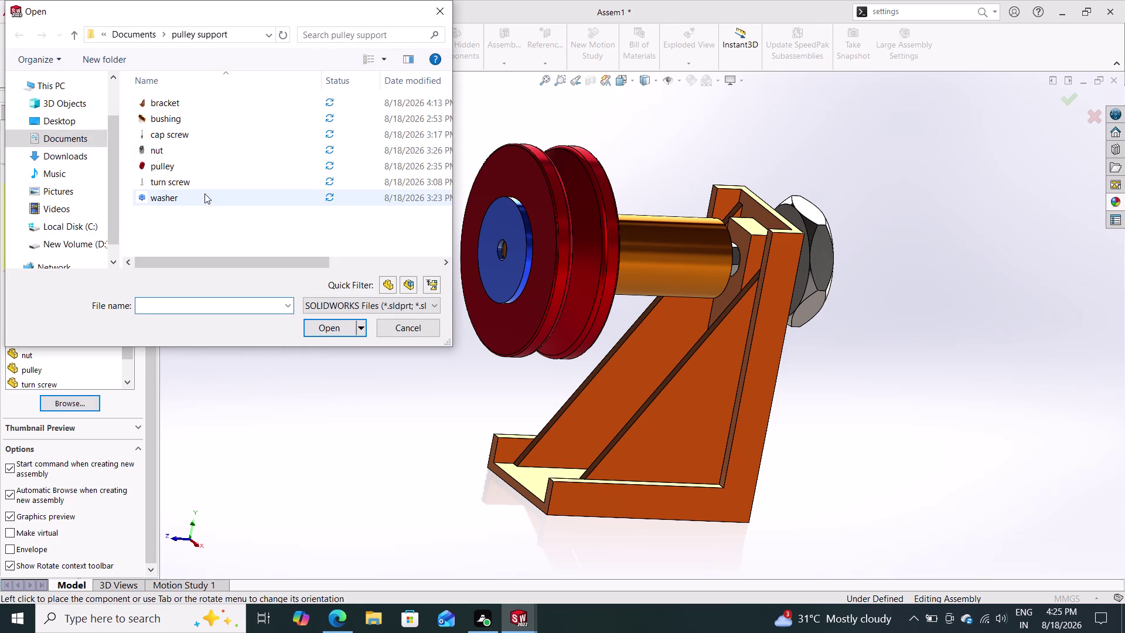
click(177, 131)
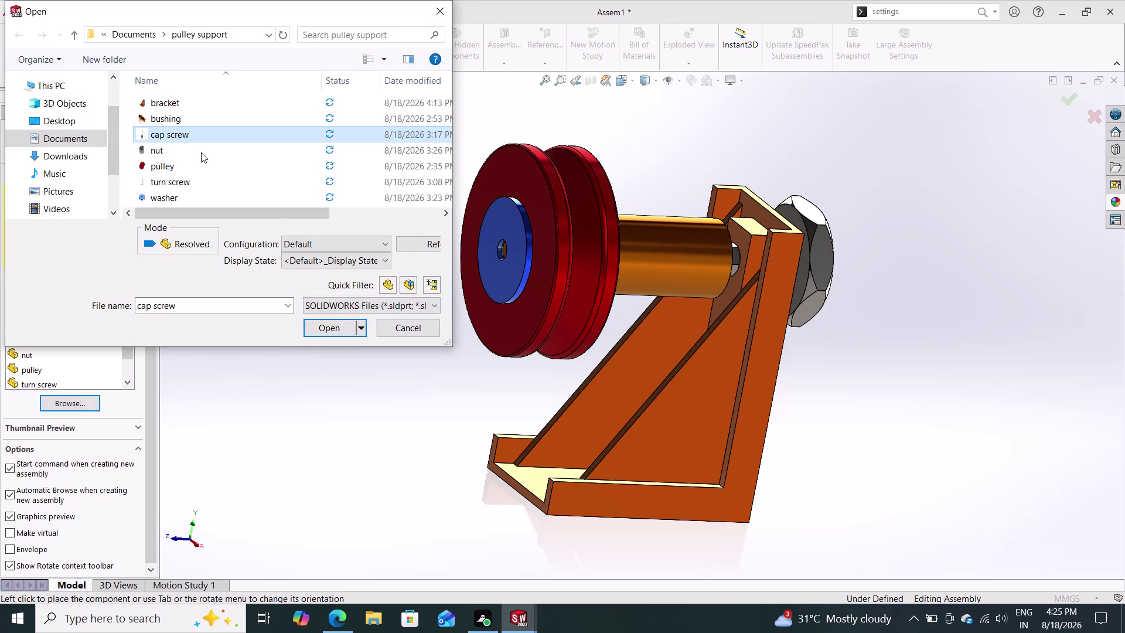
click(327, 322)
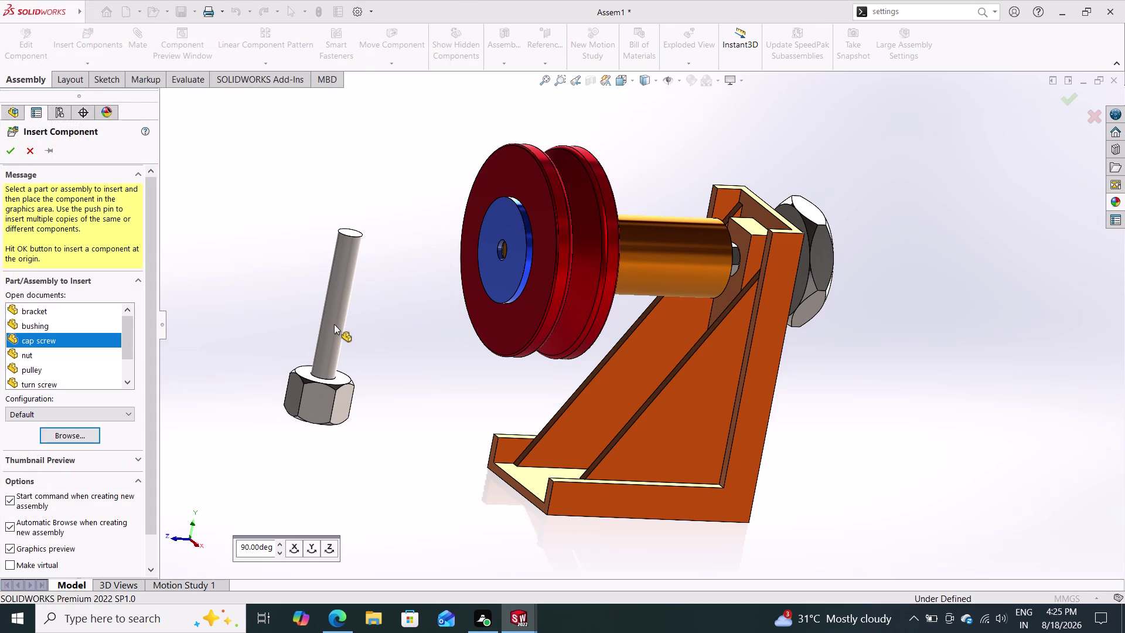
click(321, 324)
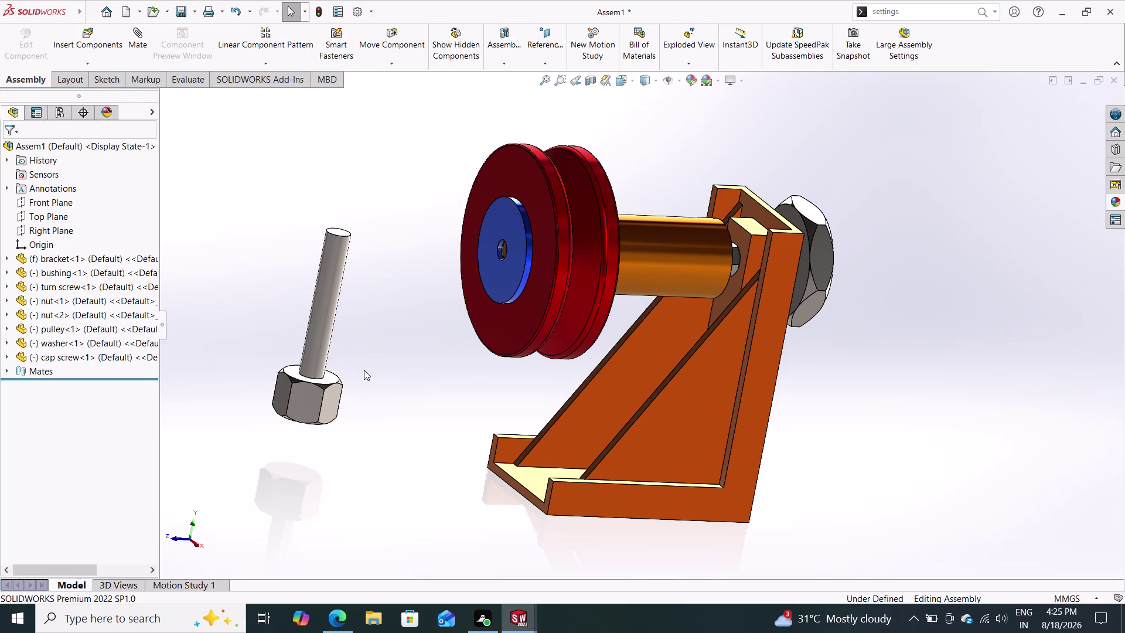
click(141, 41)
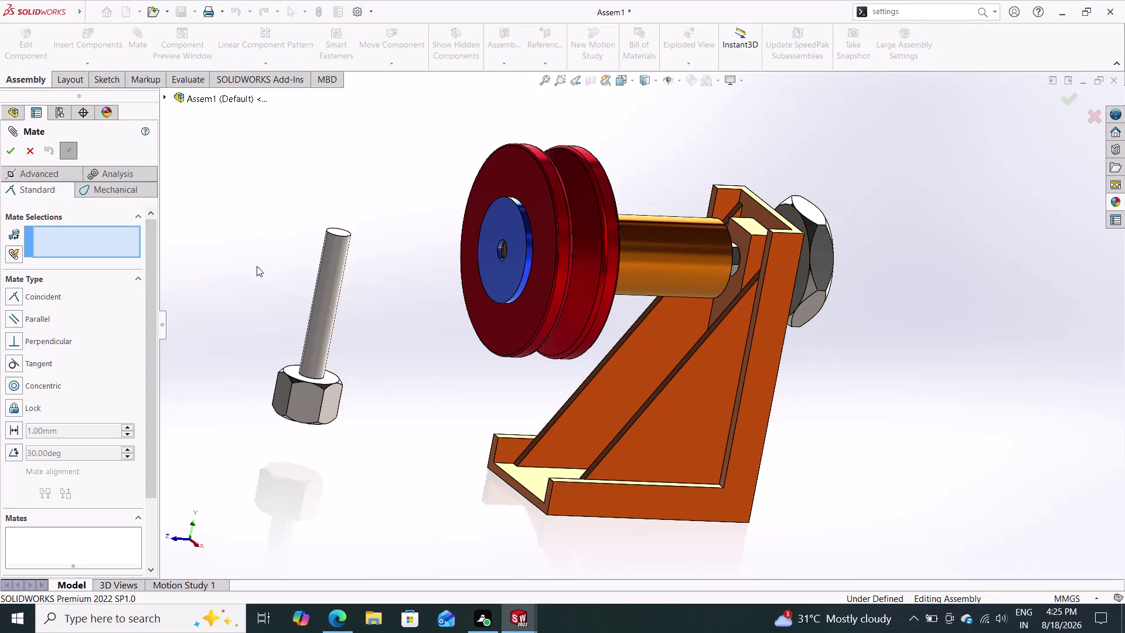
Make the cap screw shank concentric with the washer's centre hole.
click(325, 294)
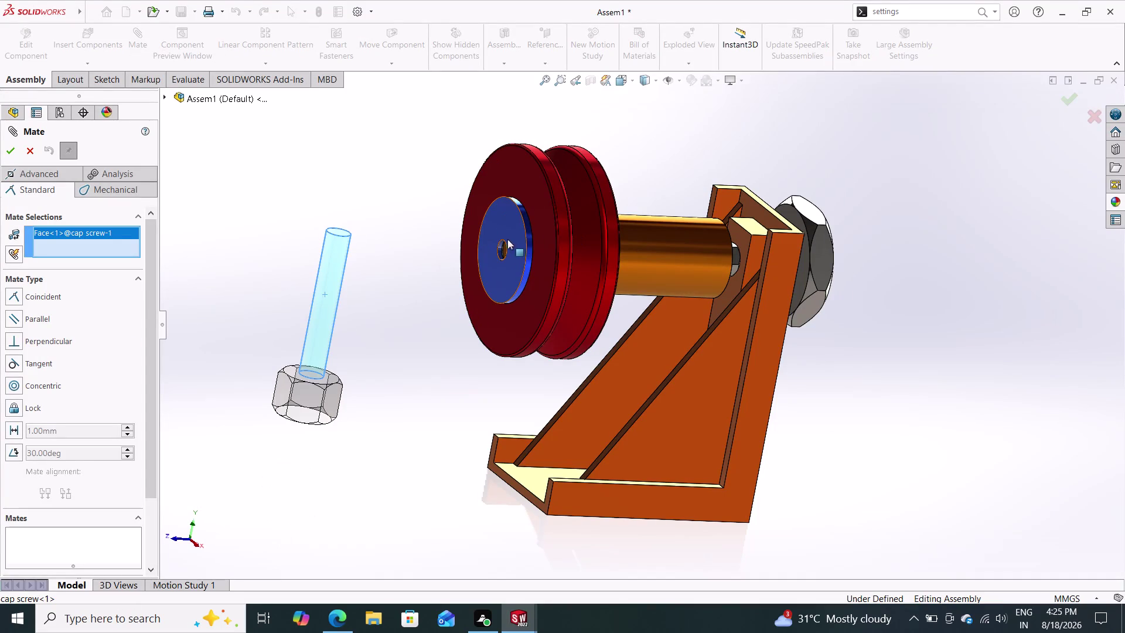
click(498, 247)
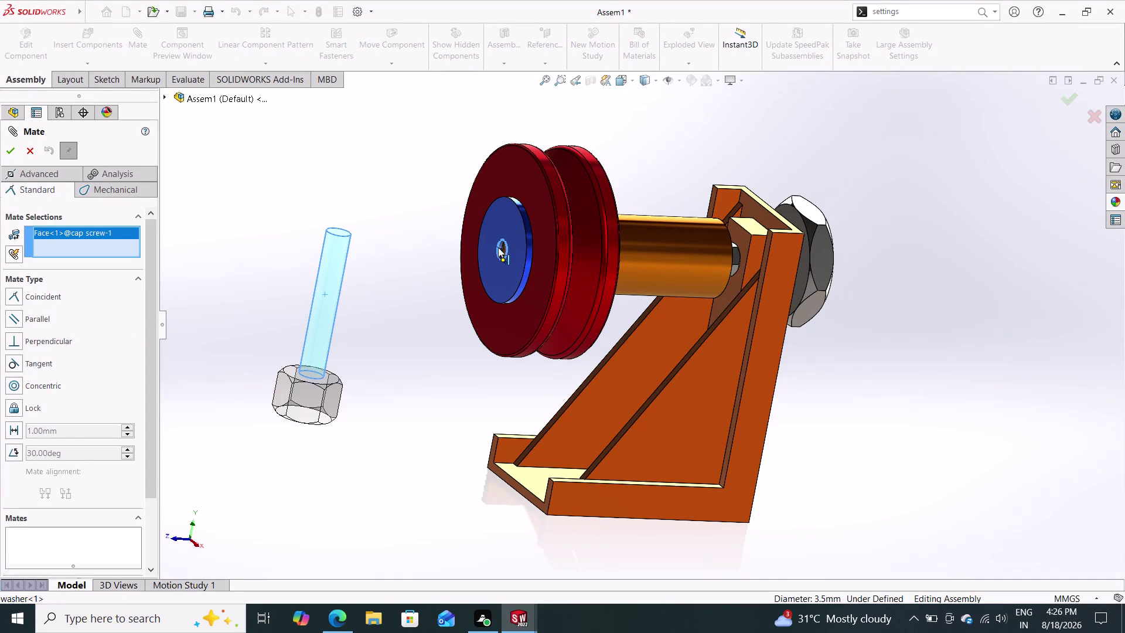
click(468, 215)
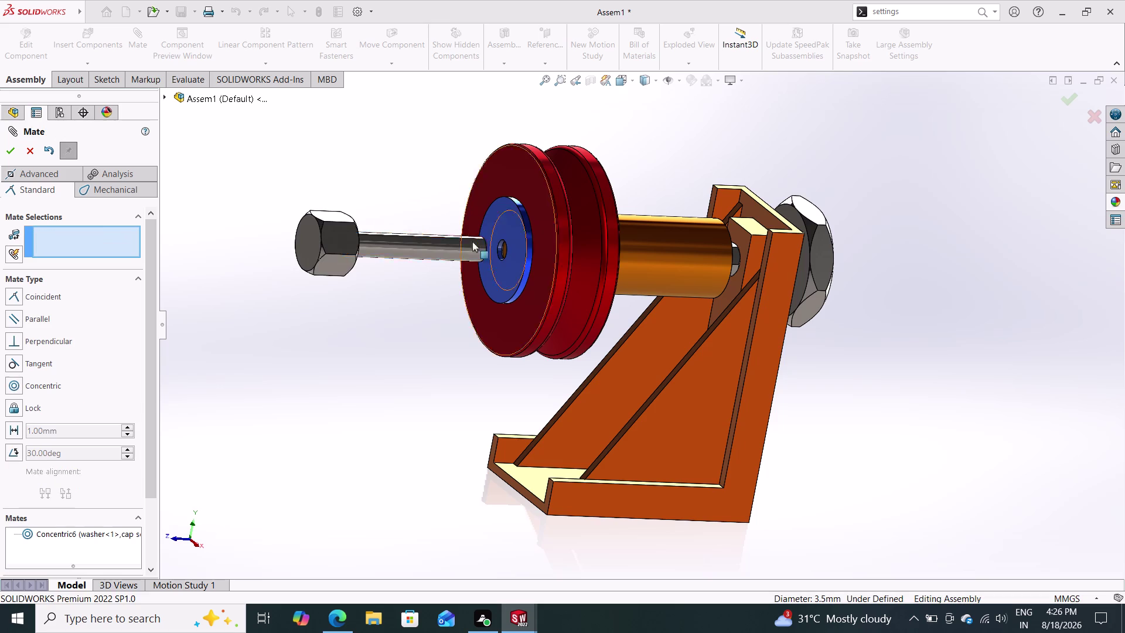
Mate the screw head underside coincident with the washer's outer face.
middle_drag(418, 331, 326, 362)
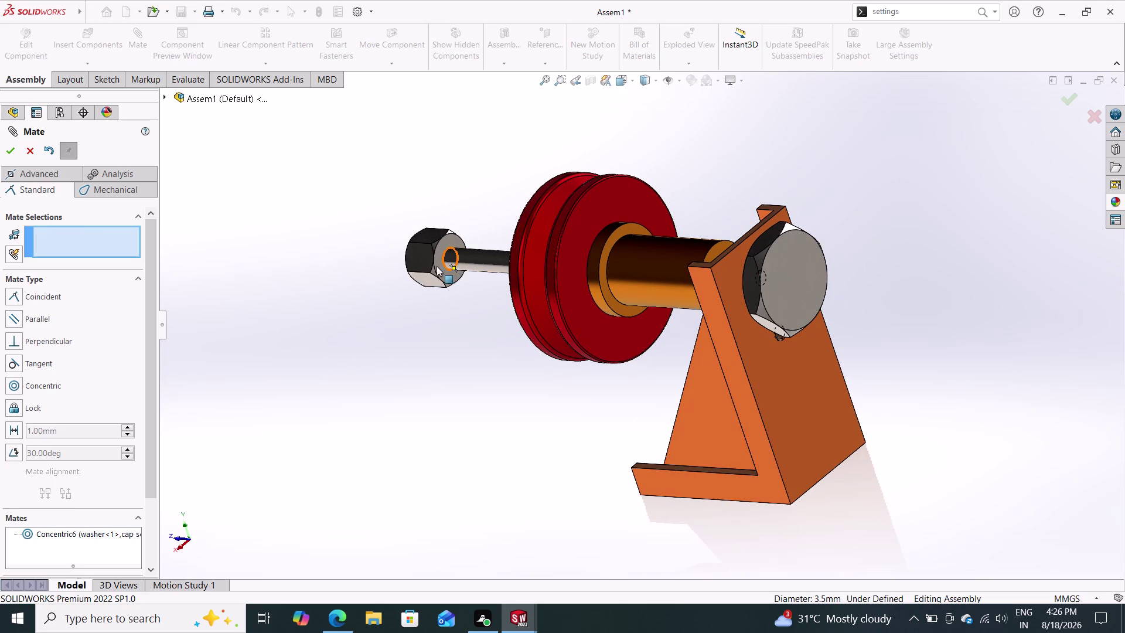
click(437, 266)
middle_drag(450, 348, 583, 361)
click(653, 282)
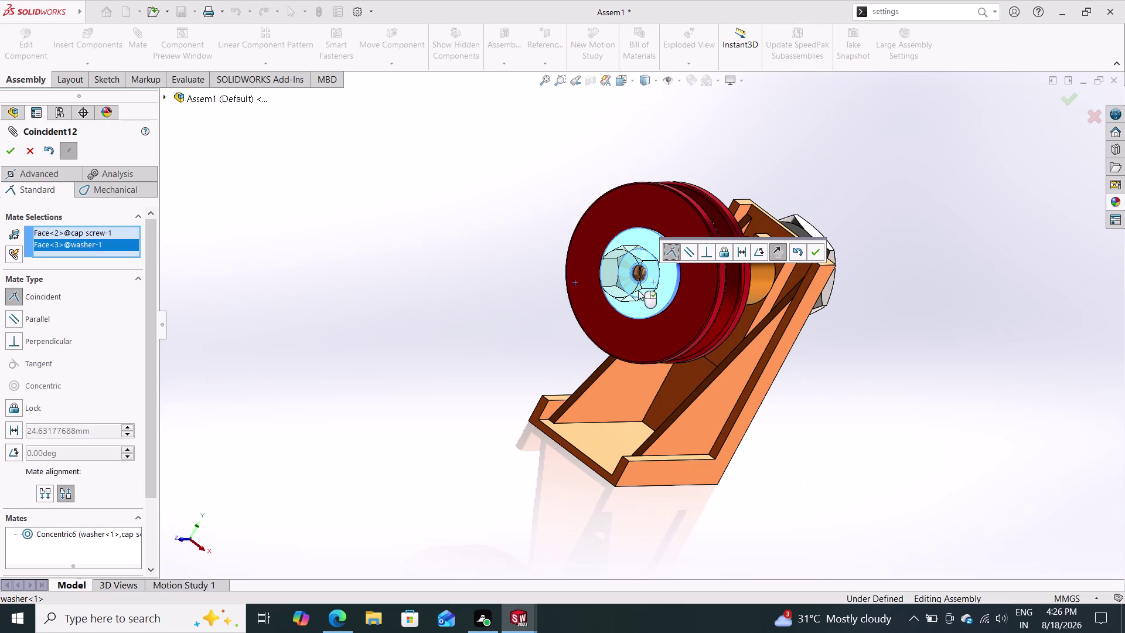
click(814, 250)
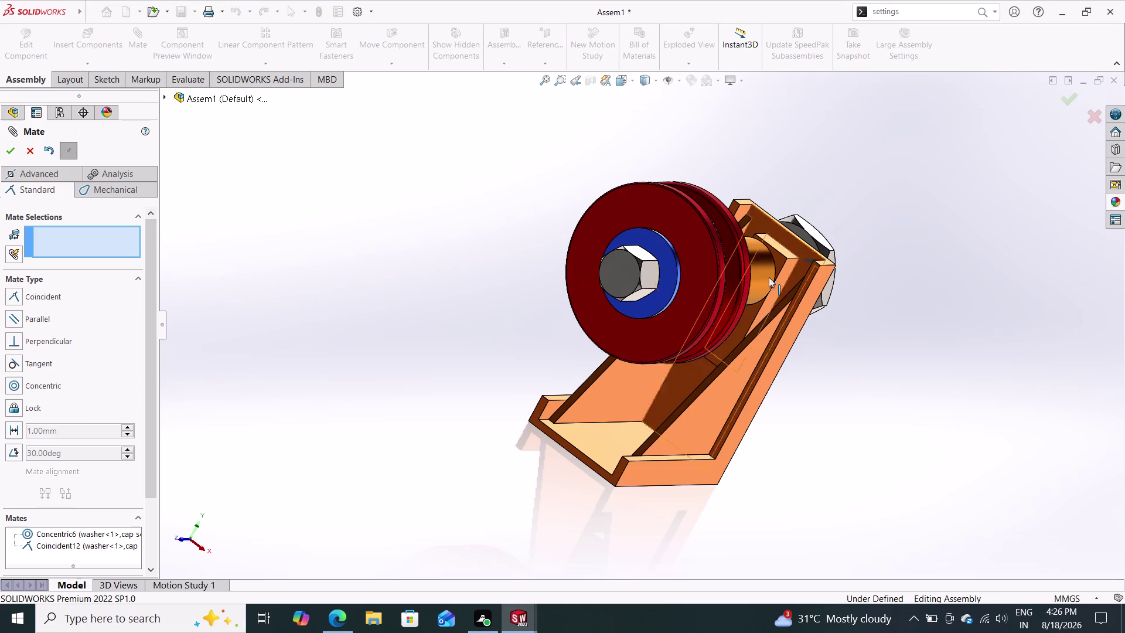
middle_drag(825, 418, 749, 420)
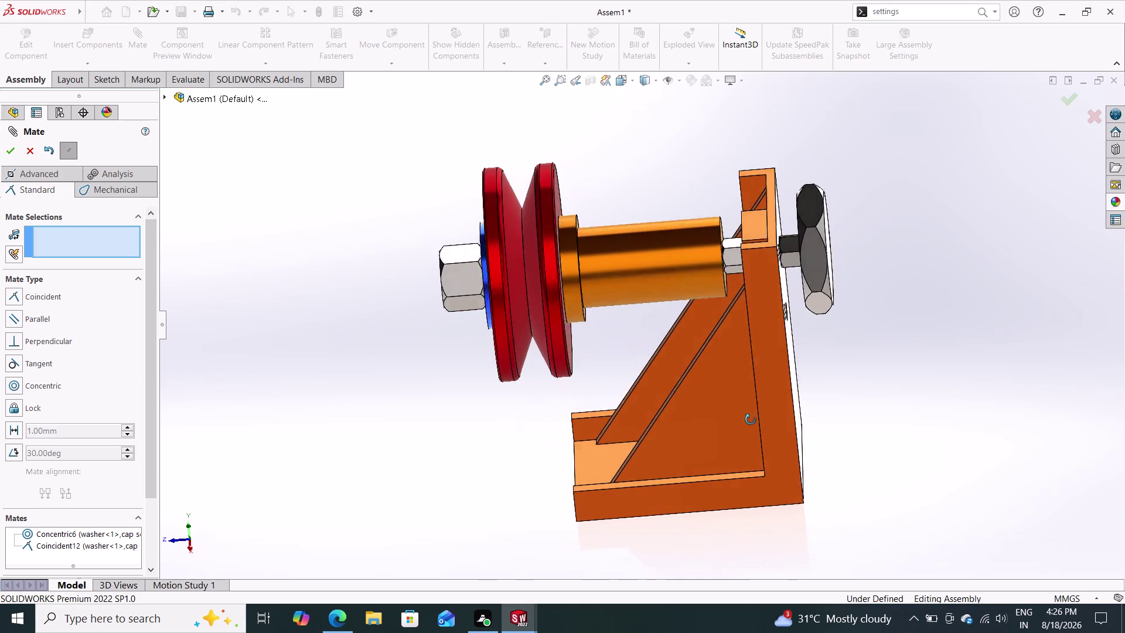
Orbit the assembly to inspect all parts from several angles.
middle_drag(749, 421, 744, 416)
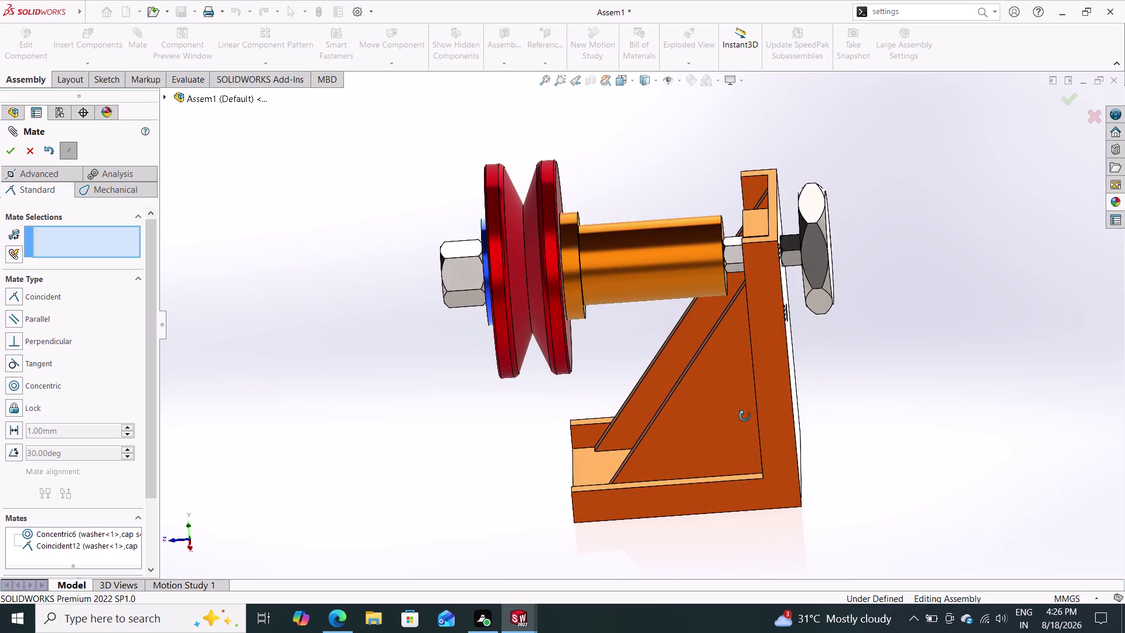
middle_drag(744, 416, 772, 398)
middle_drag(898, 419, 894, 419)
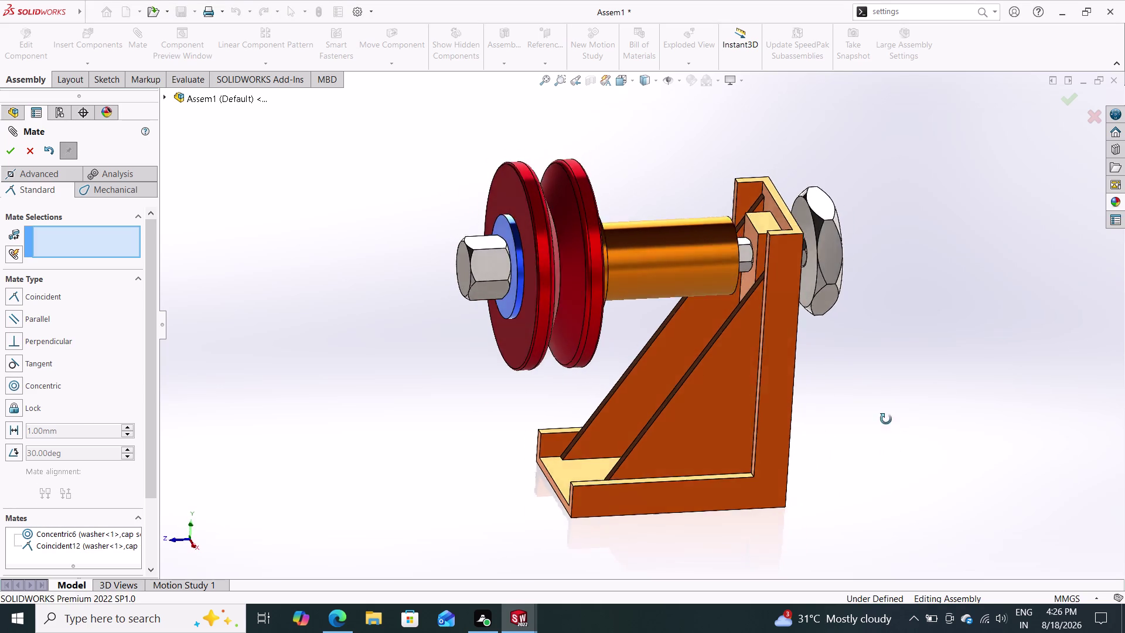
middle_drag(894, 419, 873, 424)
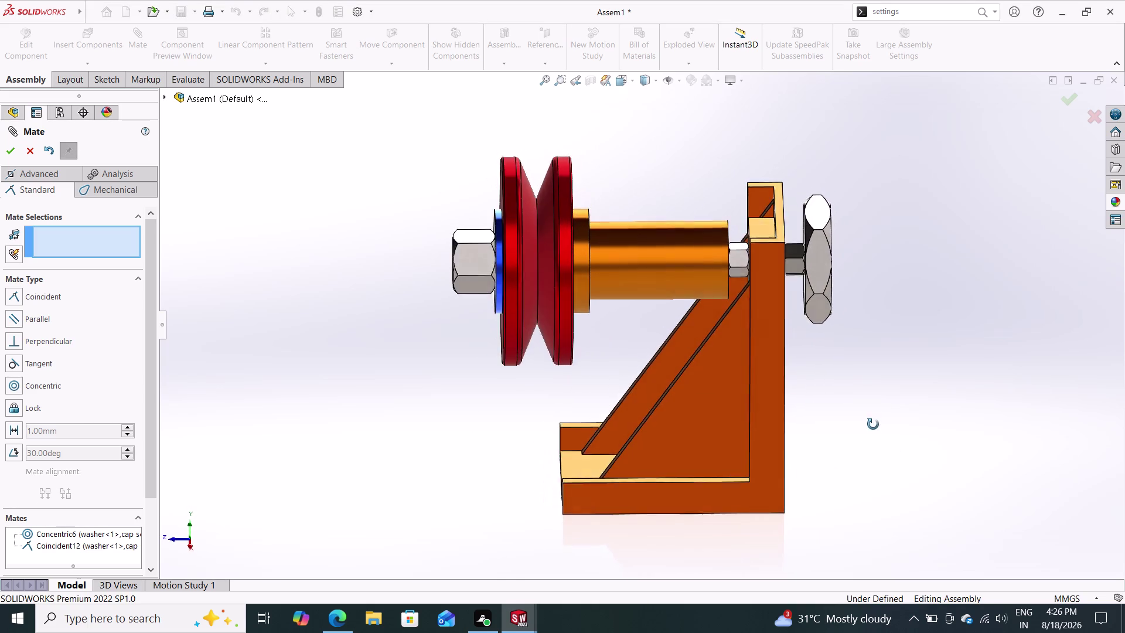
middle_drag(873, 423, 874, 406)
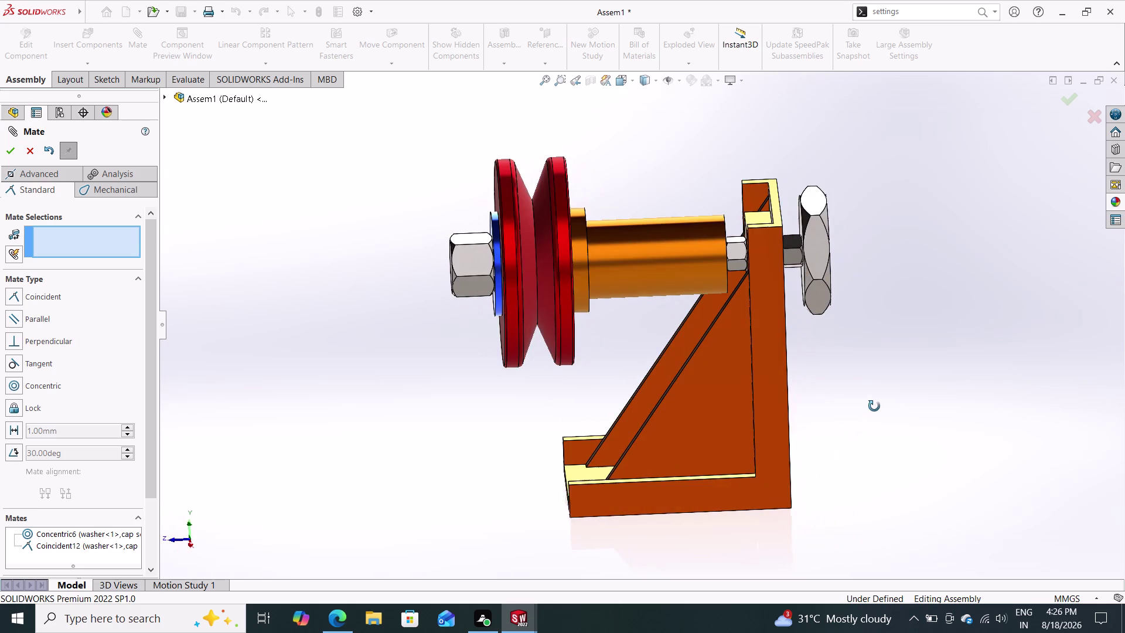
middle_drag(874, 406, 903, 390)
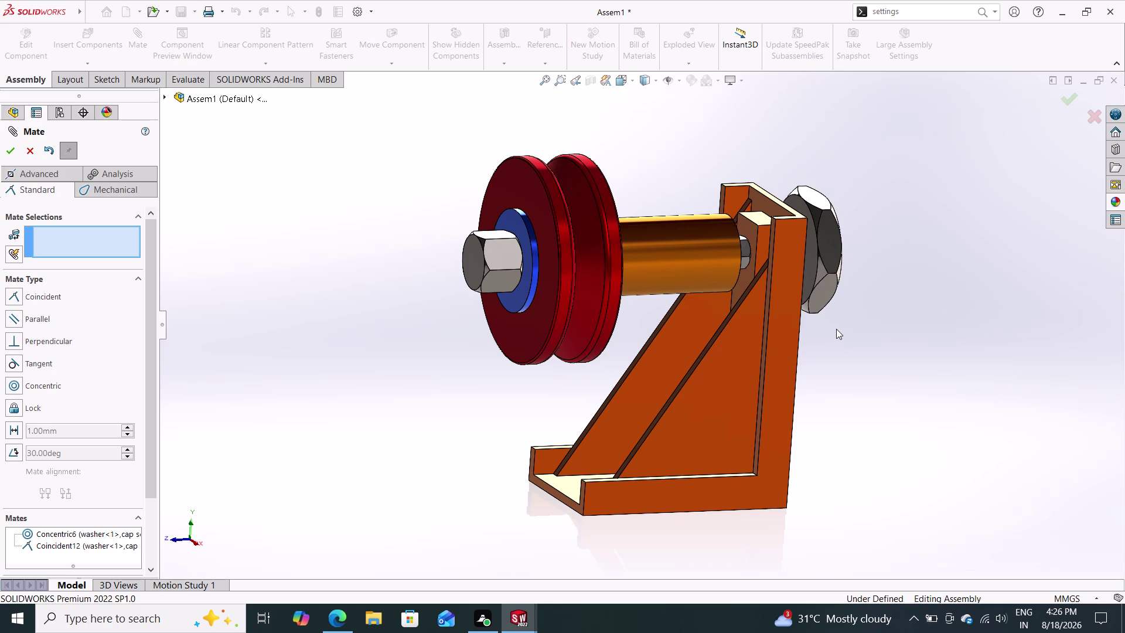
middle_drag(844, 381, 770, 407)
middle_drag(828, 405, 831, 406)
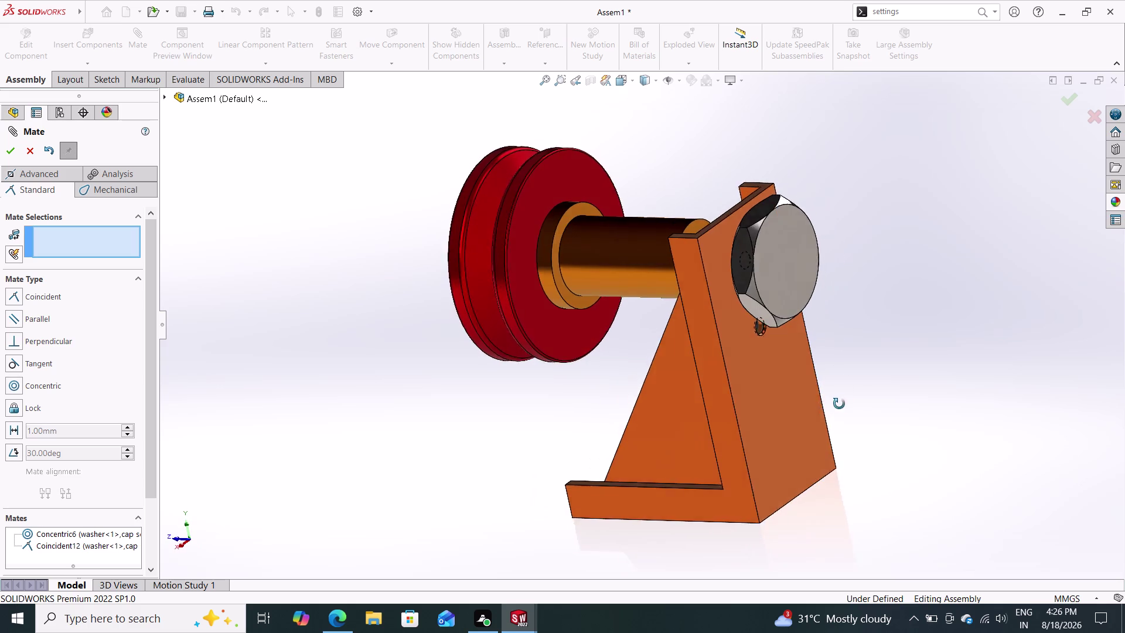
middle_drag(832, 405, 870, 392)
Drag-select around the large hex knob without adding new mates.
drag(814, 277, 843, 277)
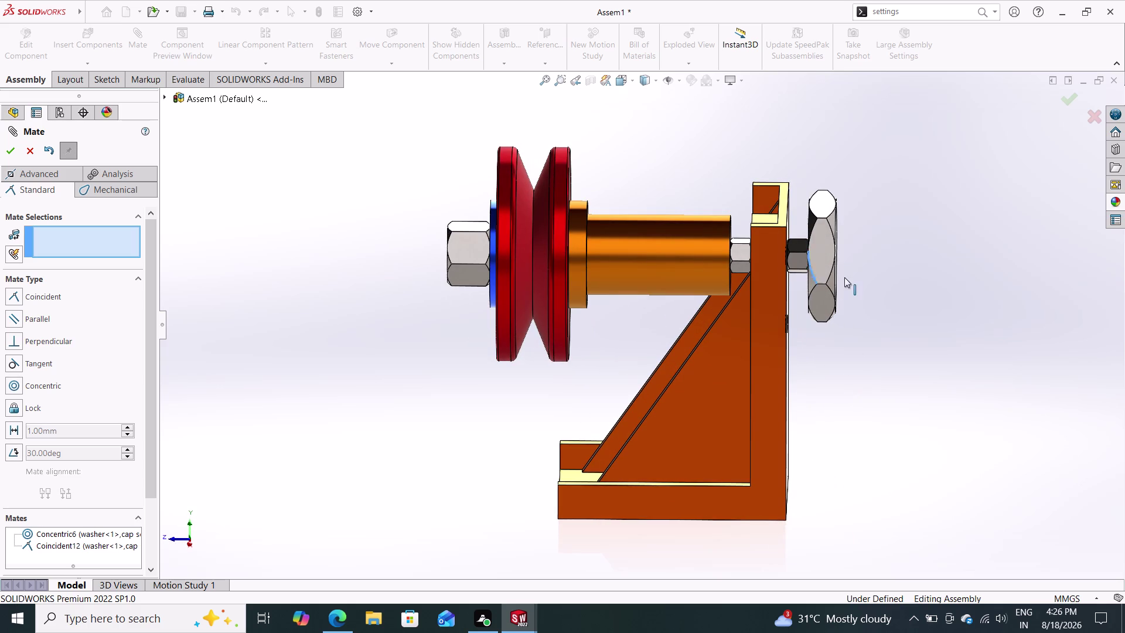
drag(843, 277, 878, 282)
drag(866, 282, 836, 325)
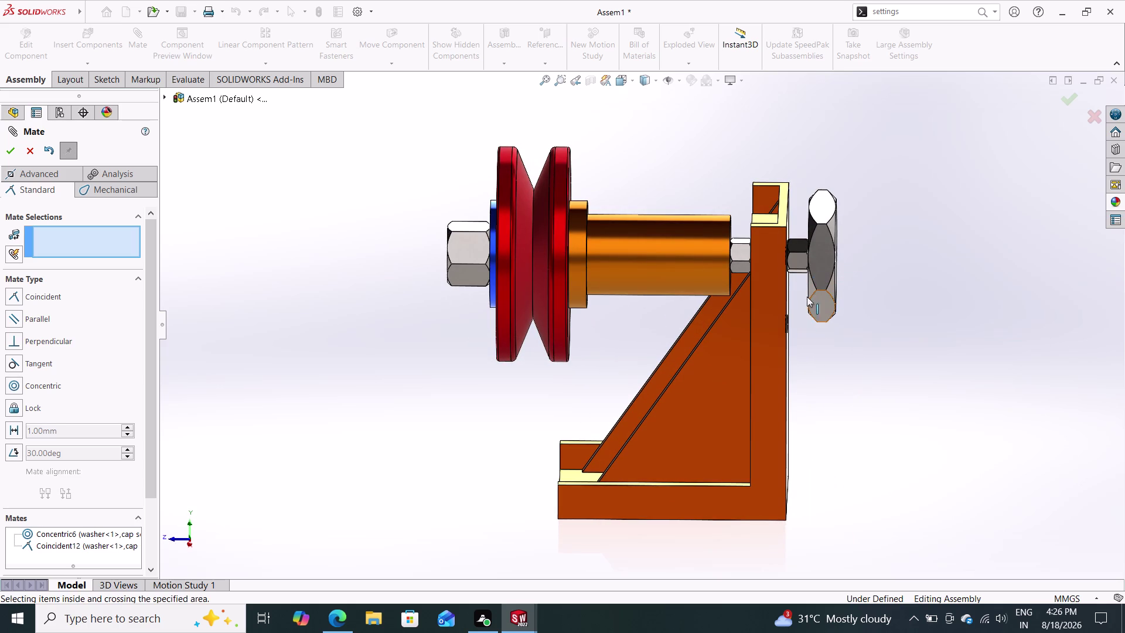
drag(806, 288, 819, 294)
drag(817, 309, 825, 348)
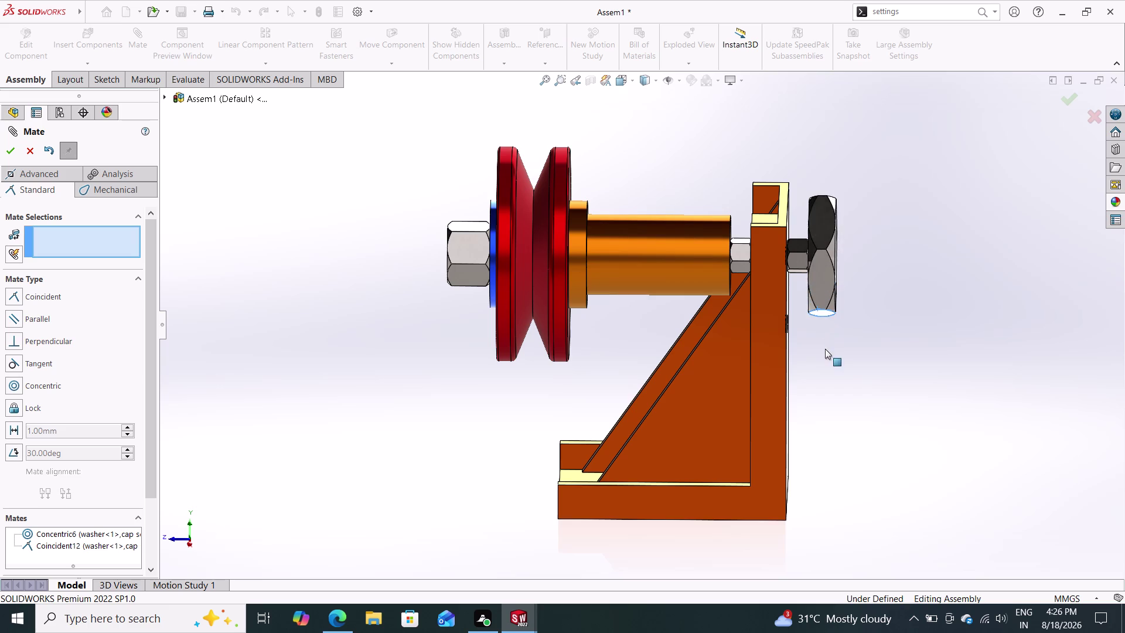
drag(825, 349, 819, 172)
drag(640, 212, 640, 243)
drag(617, 263, 615, 274)
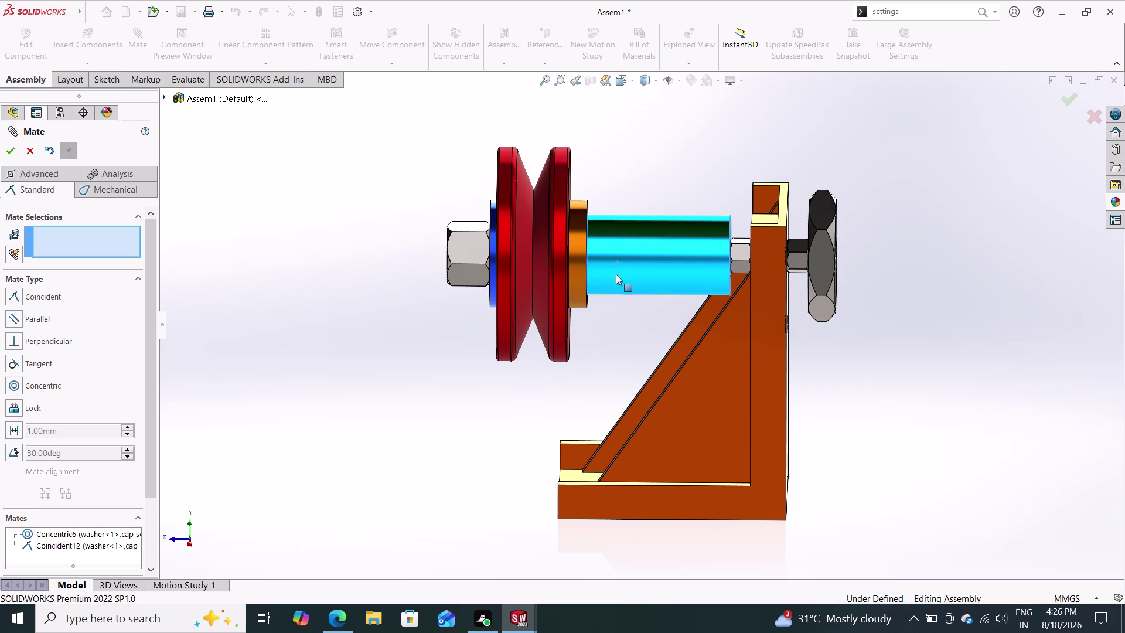
drag(615, 273, 616, 274)
click(29, 151)
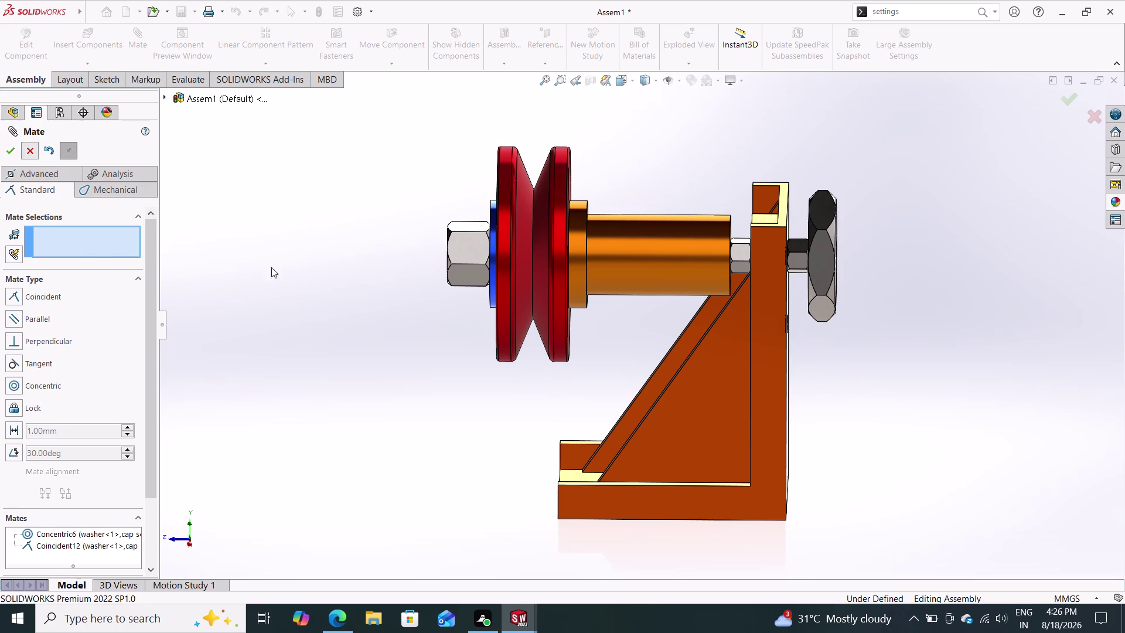
Drag across the components in the graphics area, then clear the selection with Escape.
drag(458, 244, 448, 287)
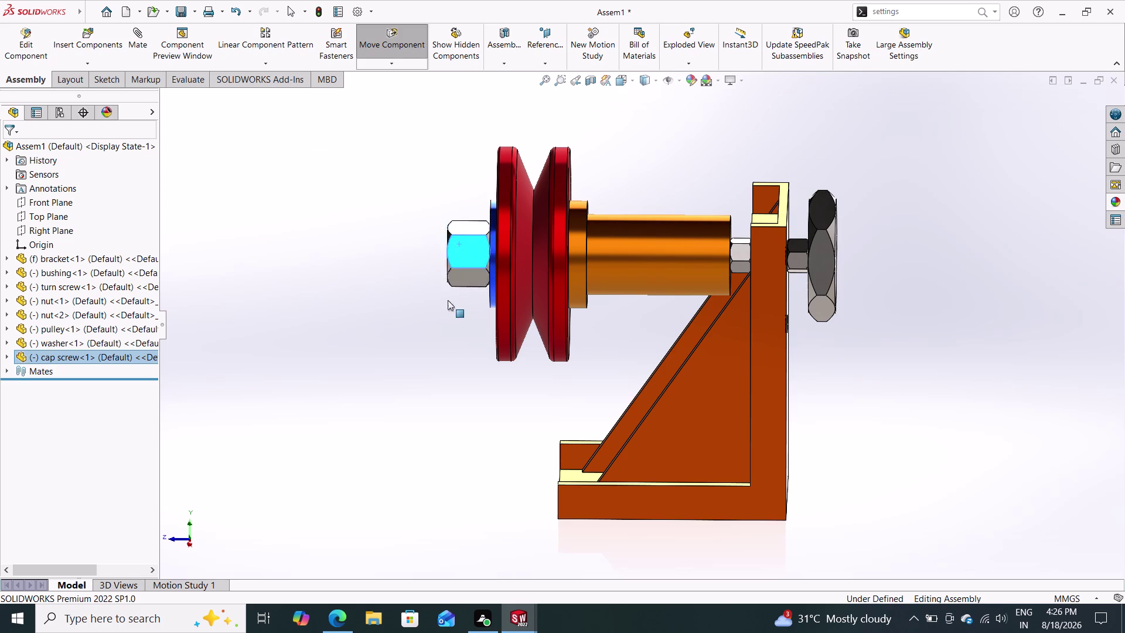
drag(448, 287, 453, 235)
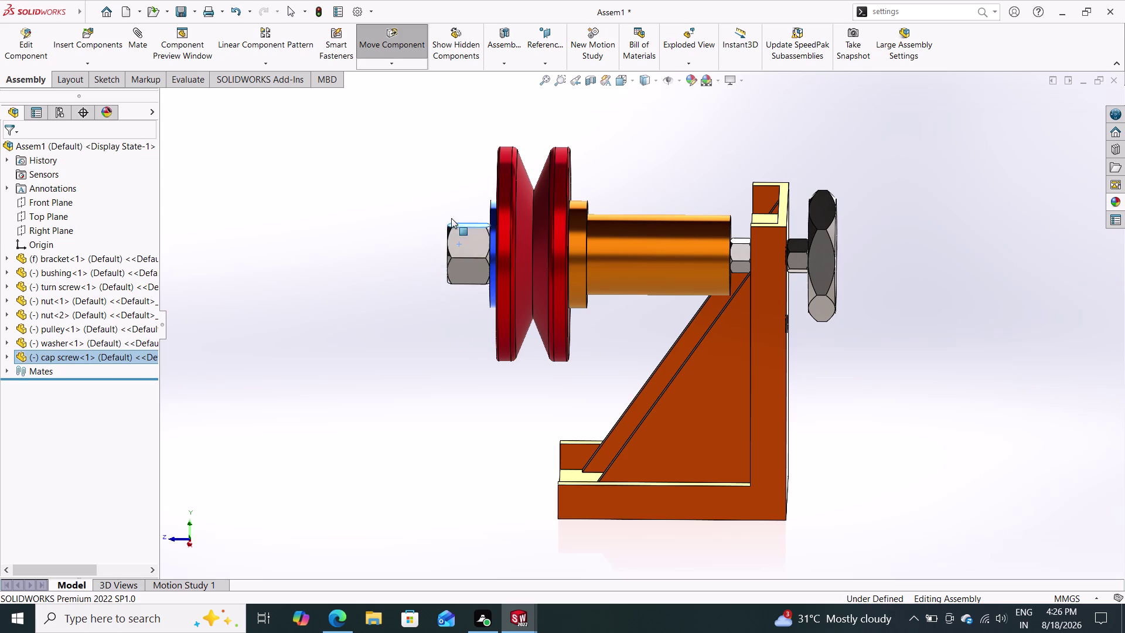
drag(453, 235, 464, 305)
drag(494, 248, 479, 253)
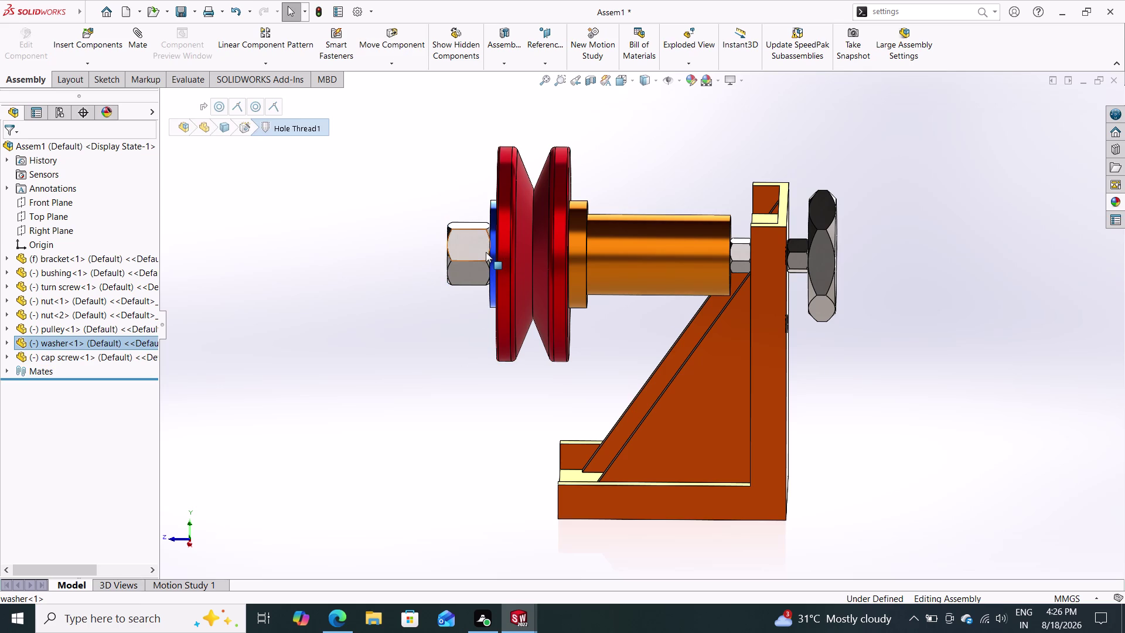
drag(490, 252, 501, 251)
drag(525, 222, 534, 264)
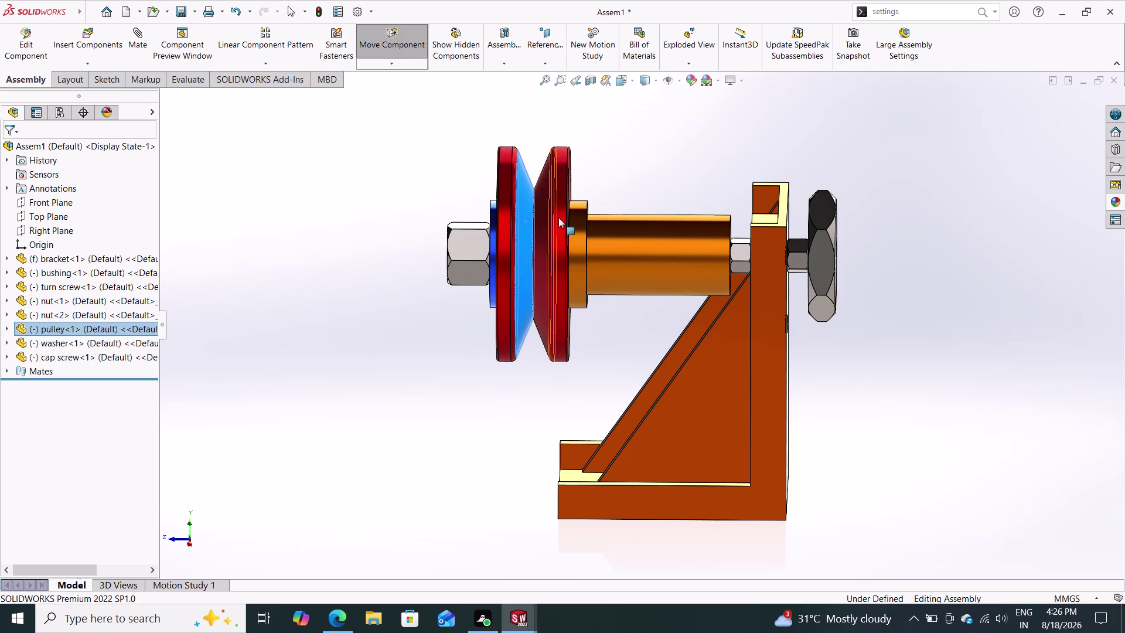
drag(560, 213, 561, 261)
drag(595, 237, 608, 246)
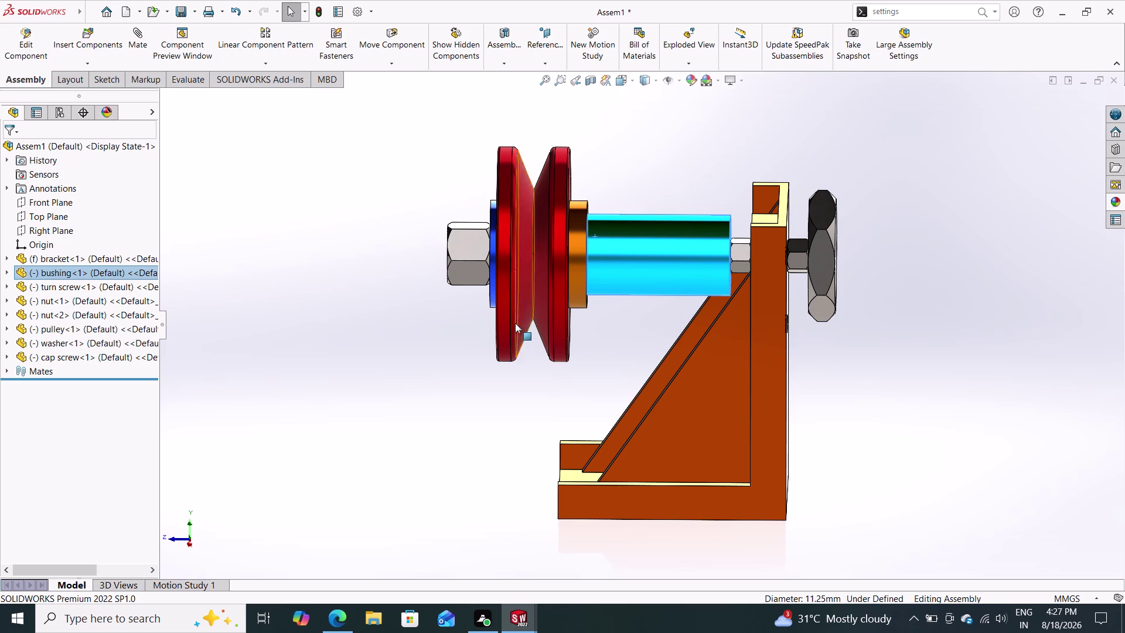
key(Escape)
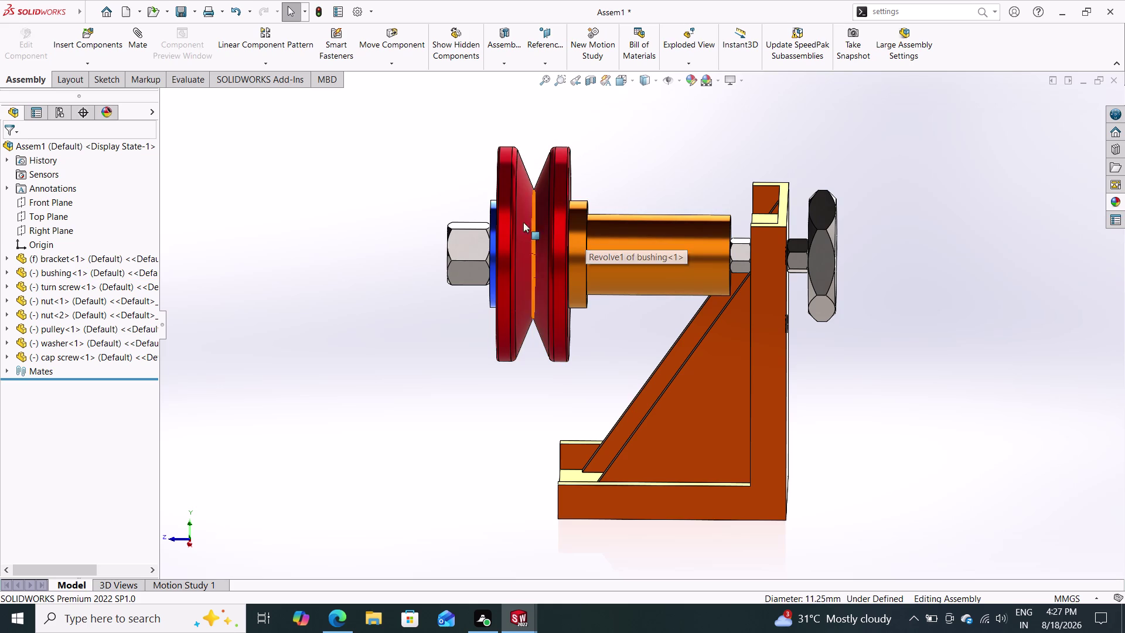
Orbit the completed assembly to view the pulley face, bracket side and top.
middle_drag(436, 366, 538, 342)
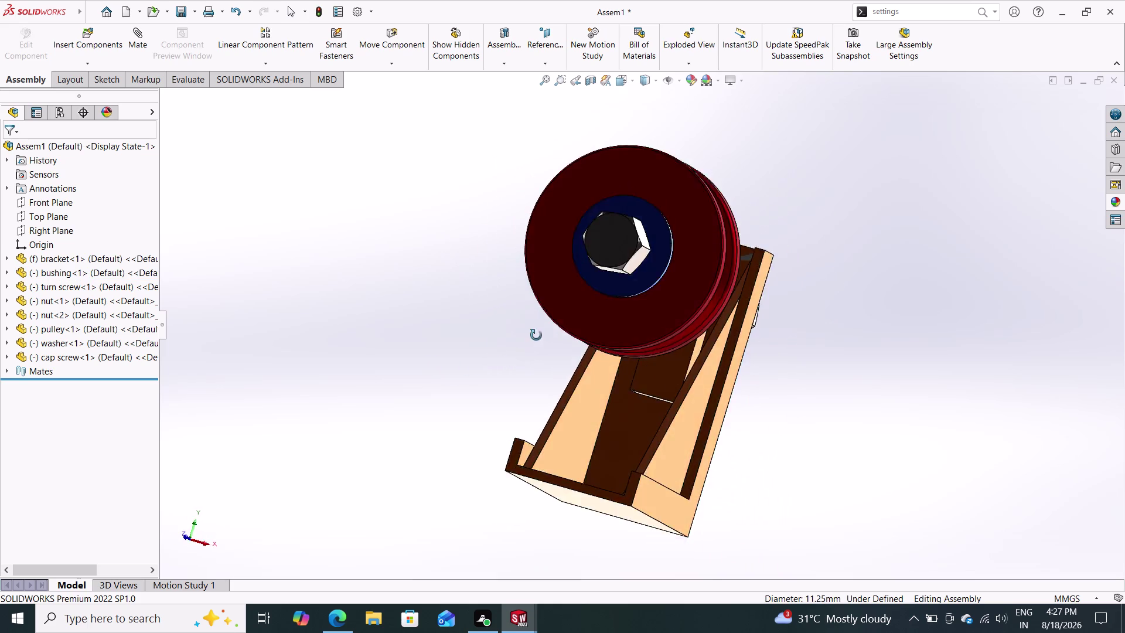
middle_drag(538, 342, 391, 325)
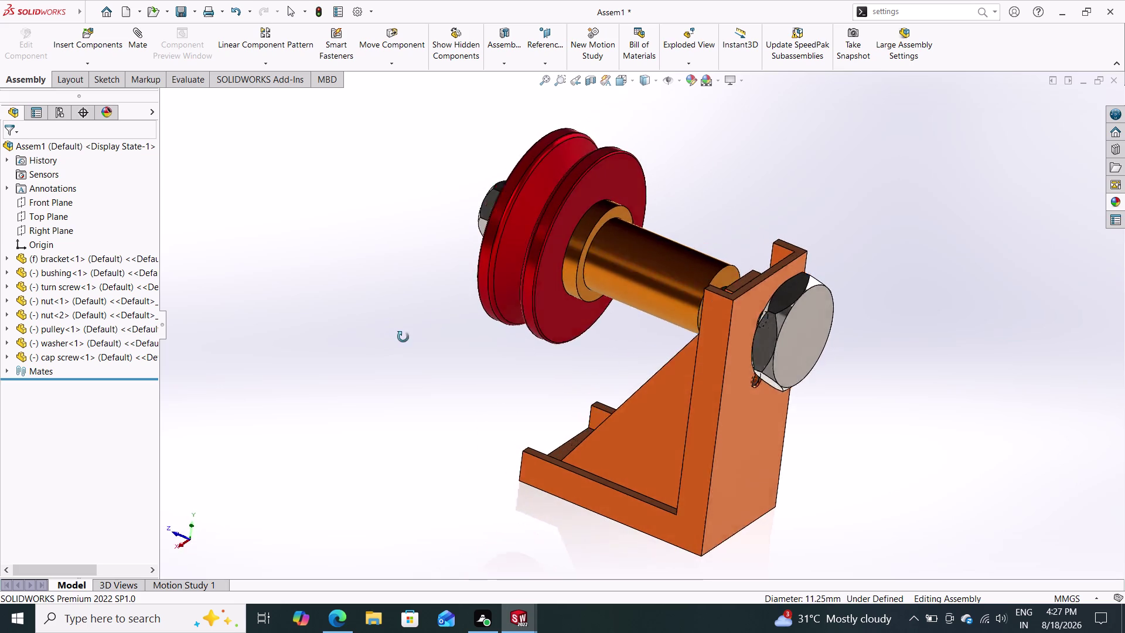
middle_drag(392, 325, 420, 350)
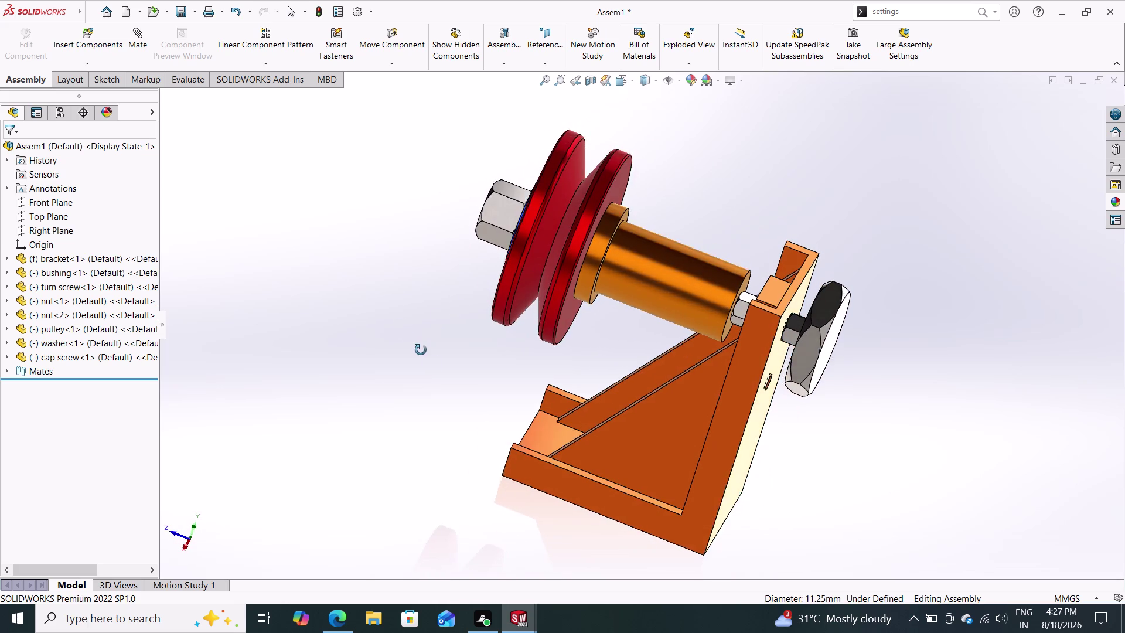
middle_drag(421, 350, 541, 408)
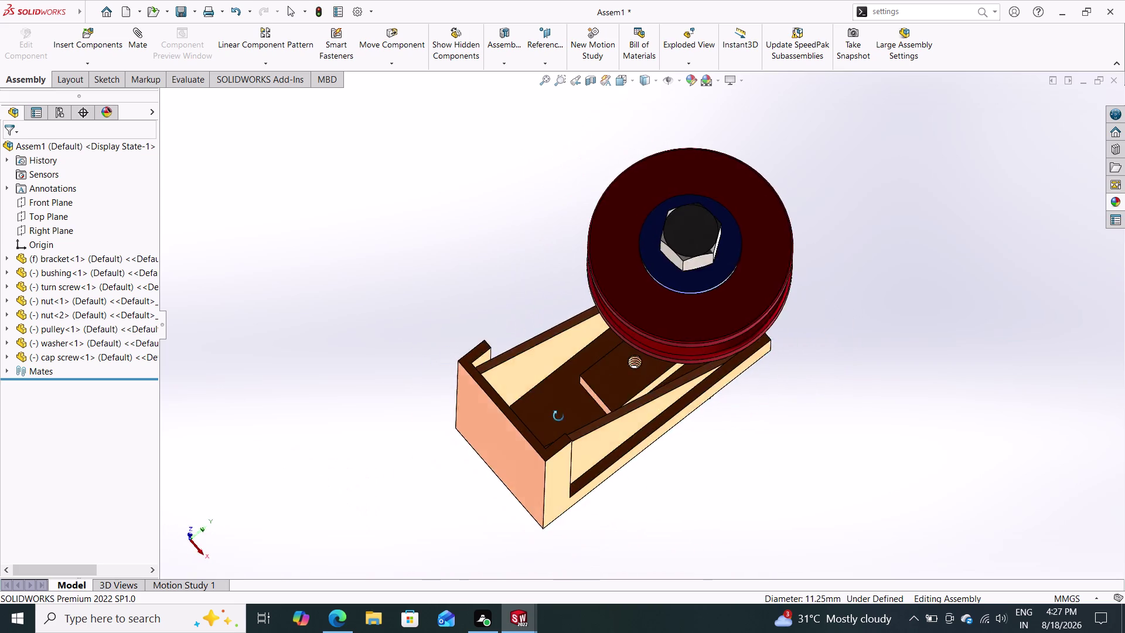
middle_drag(541, 408, 411, 427)
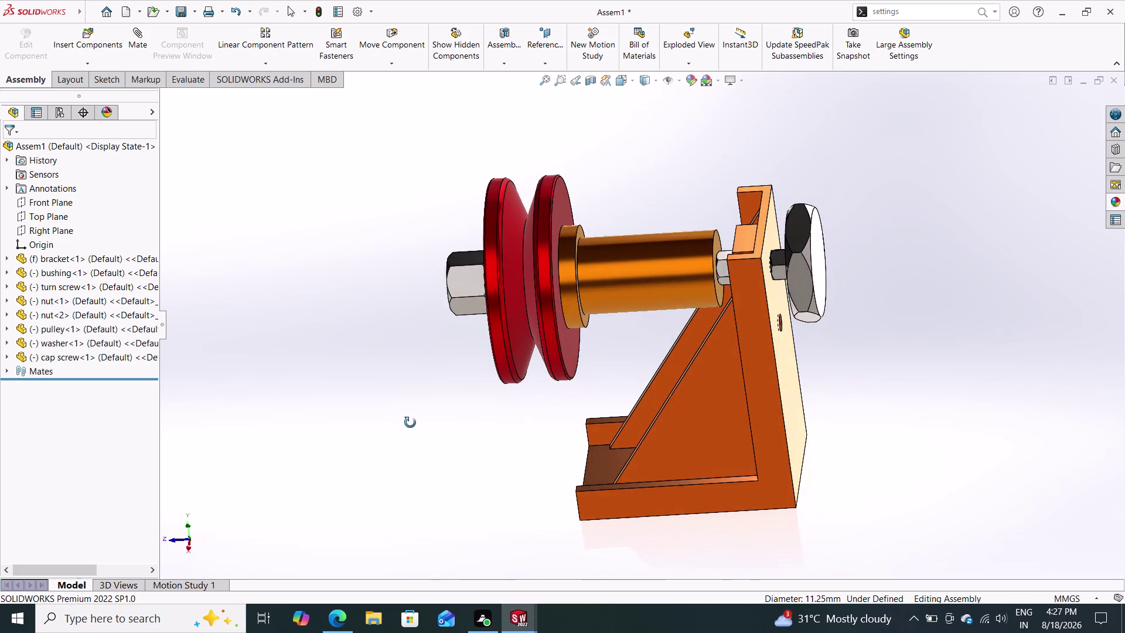
middle_drag(410, 427, 418, 406)
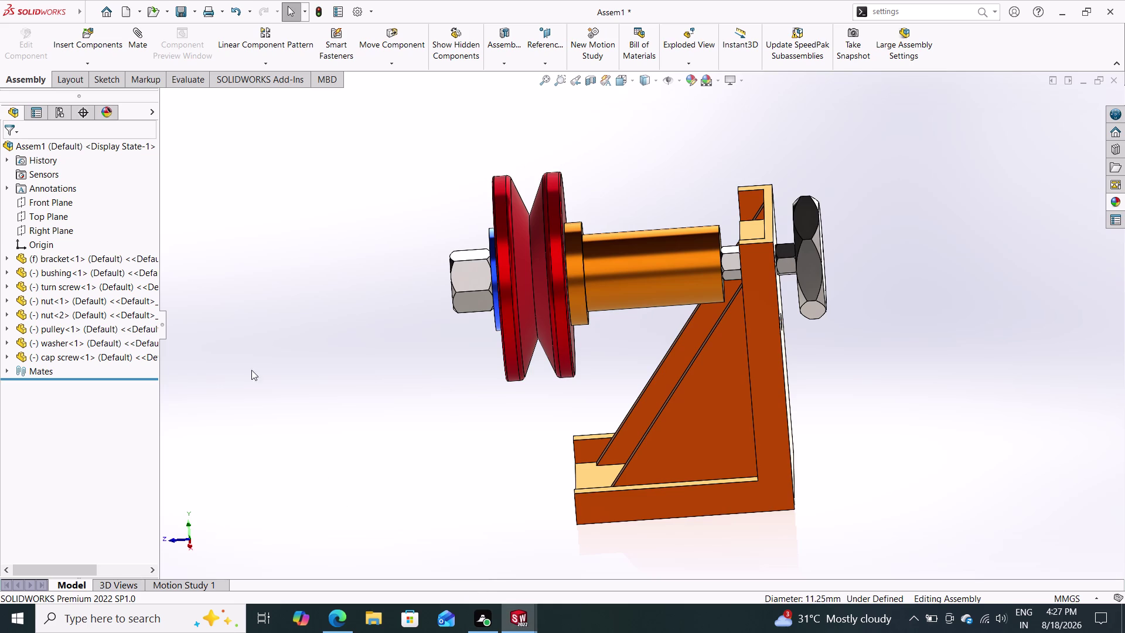
Begin saving the assembly, then cancel the save for now.
click(192, 15)
click(199, 46)
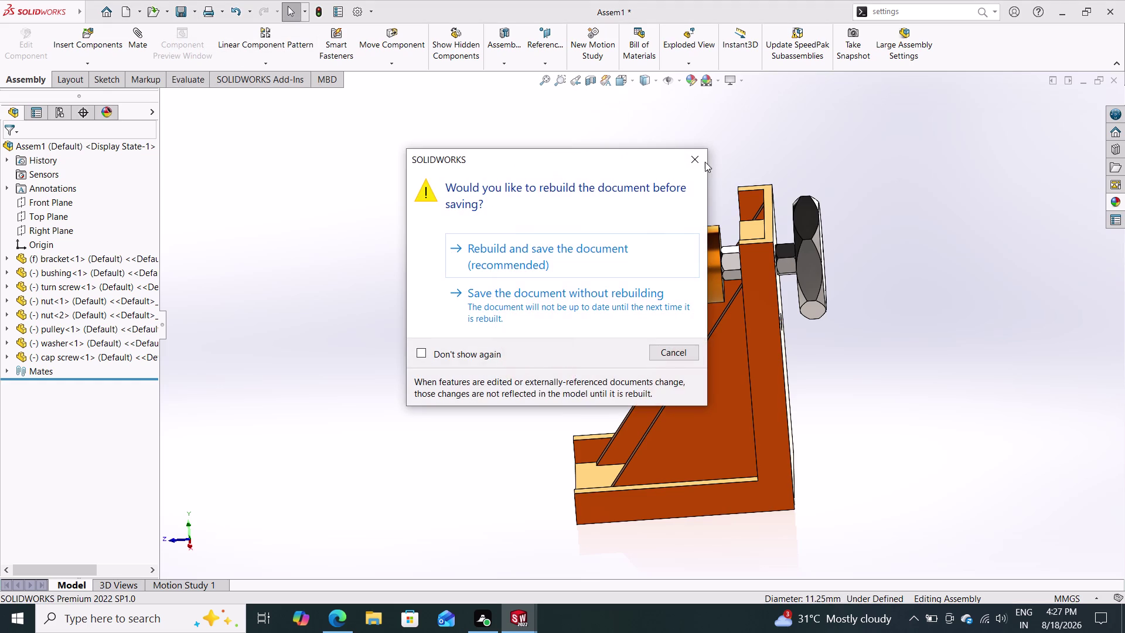
click(696, 154)
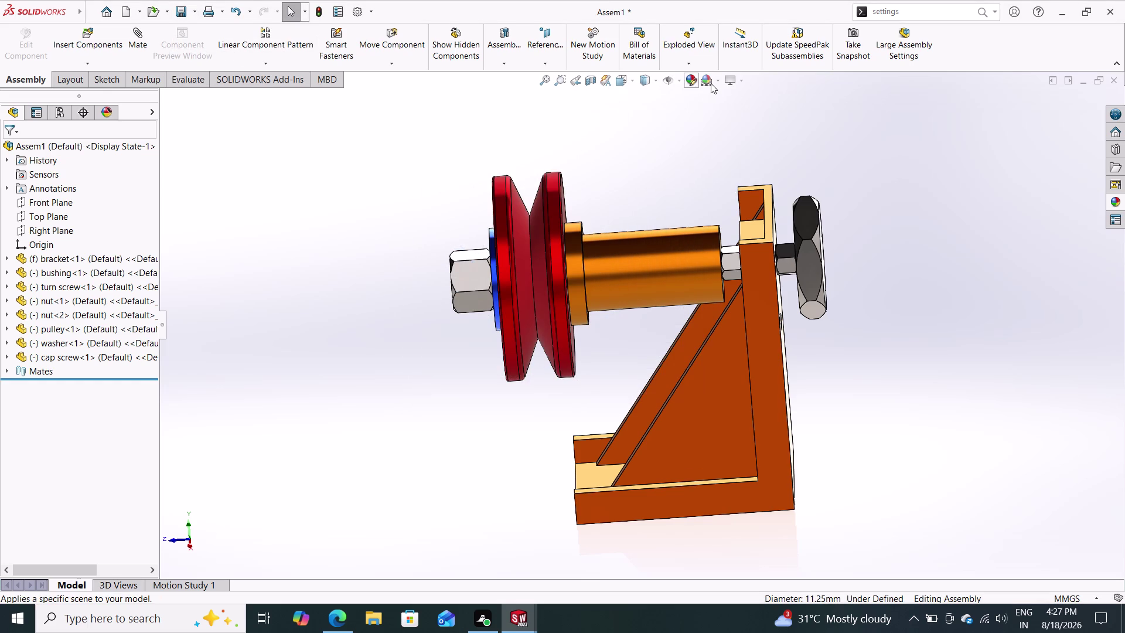
Apply the Plain White scene behind the assembly.
click(715, 82)
click(723, 119)
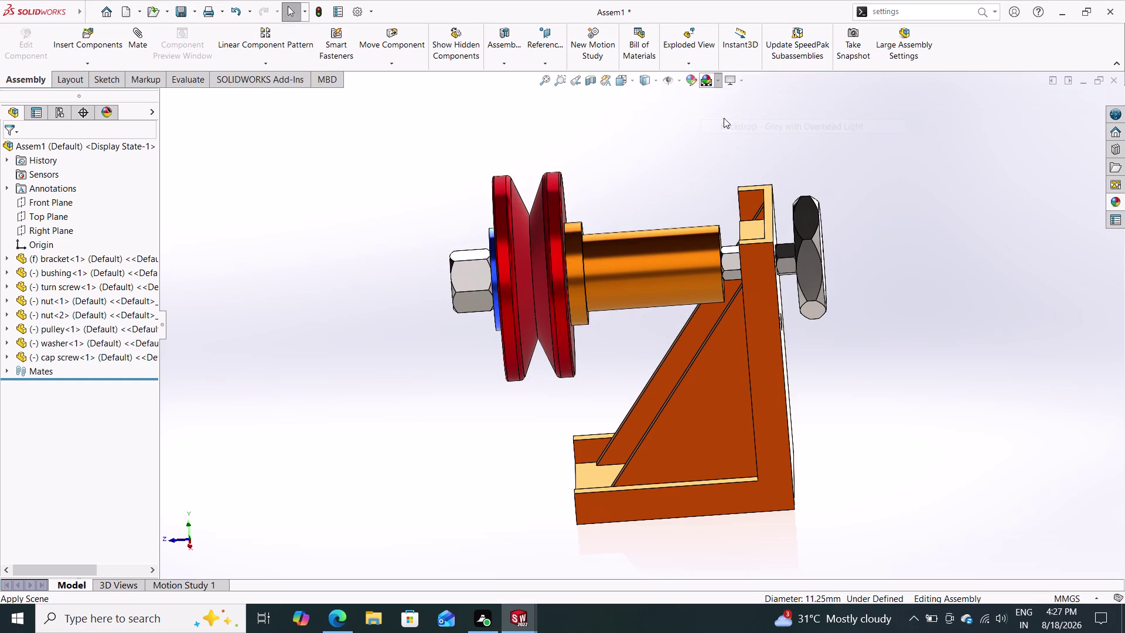
click(719, 81)
click(724, 111)
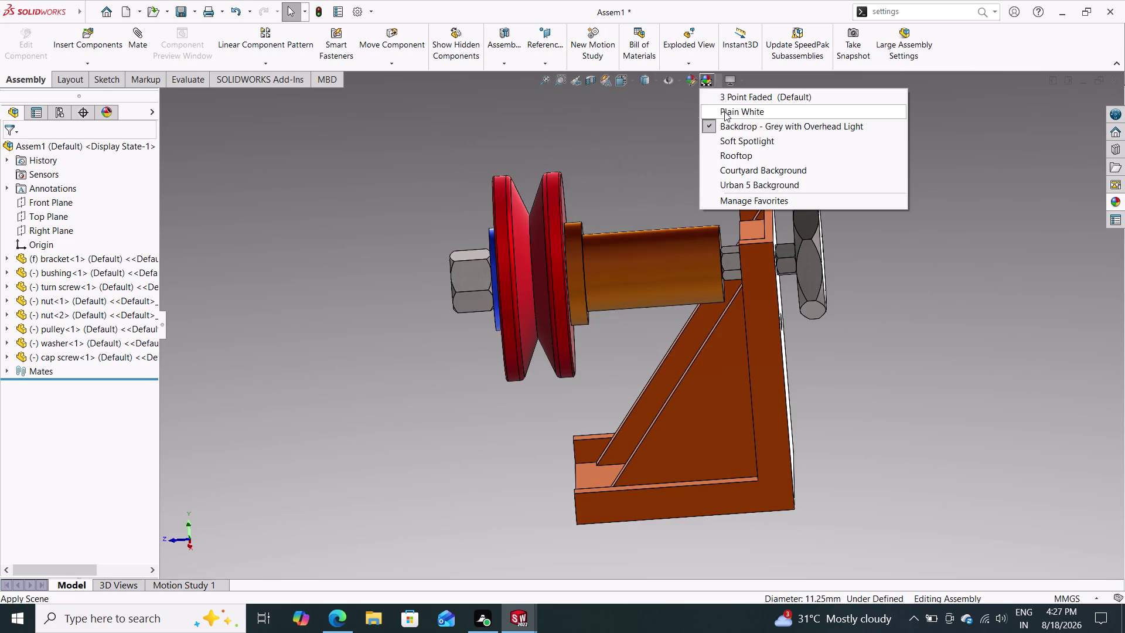
middle_drag(666, 165, 699, 154)
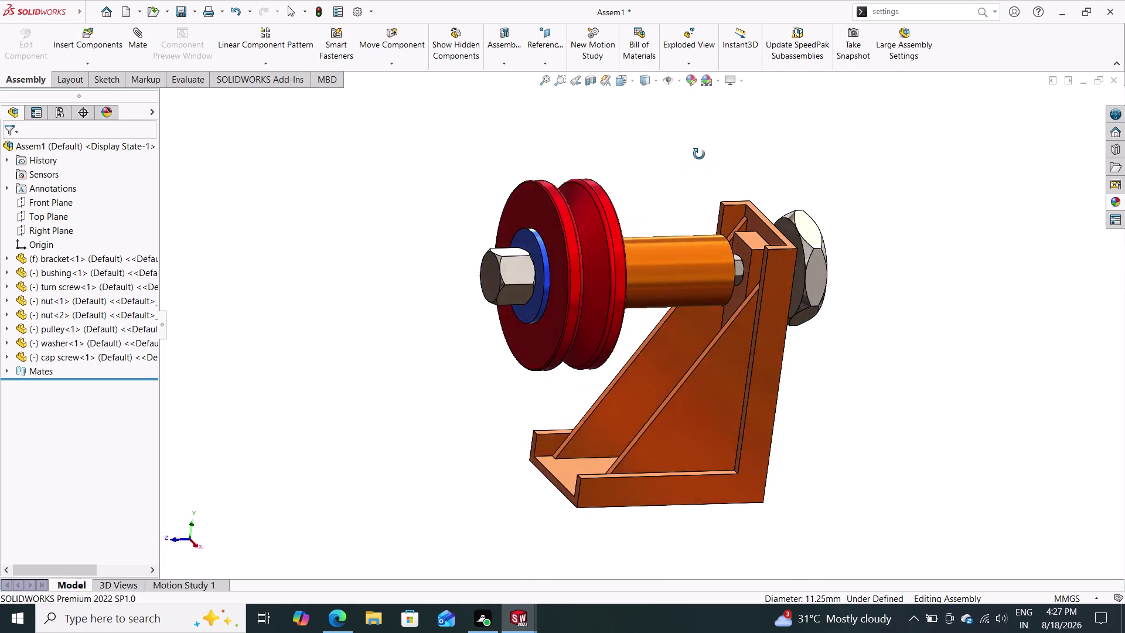
Rebuild and save the assembly as Assem1 in pulley support, saving all modified components.
middle_drag(699, 154, 694, 153)
click(197, 4)
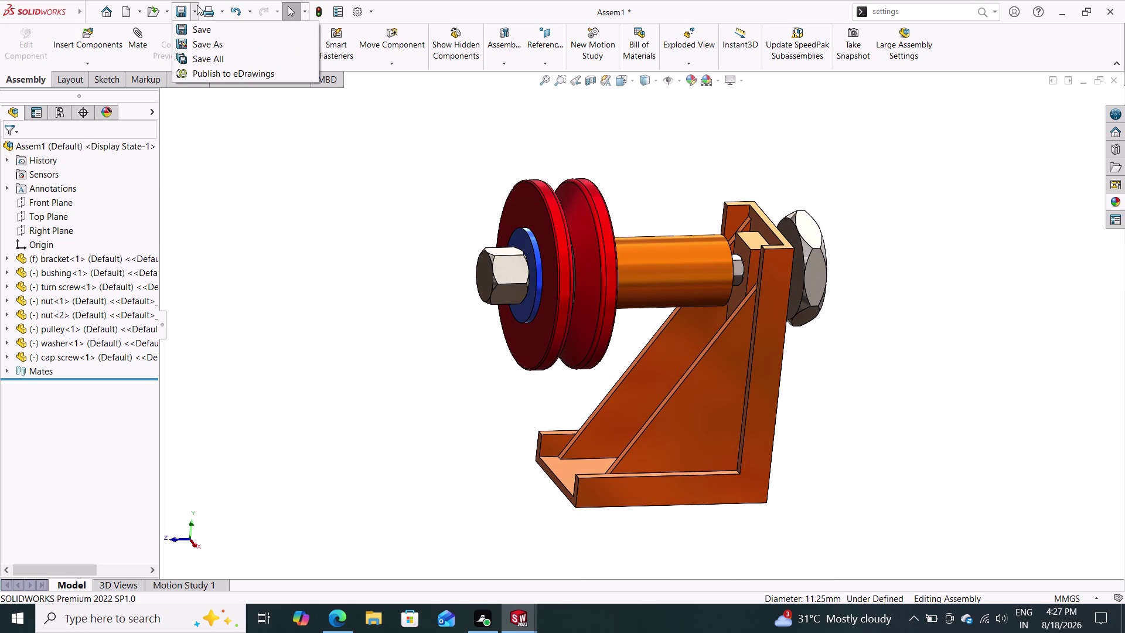
click(200, 39)
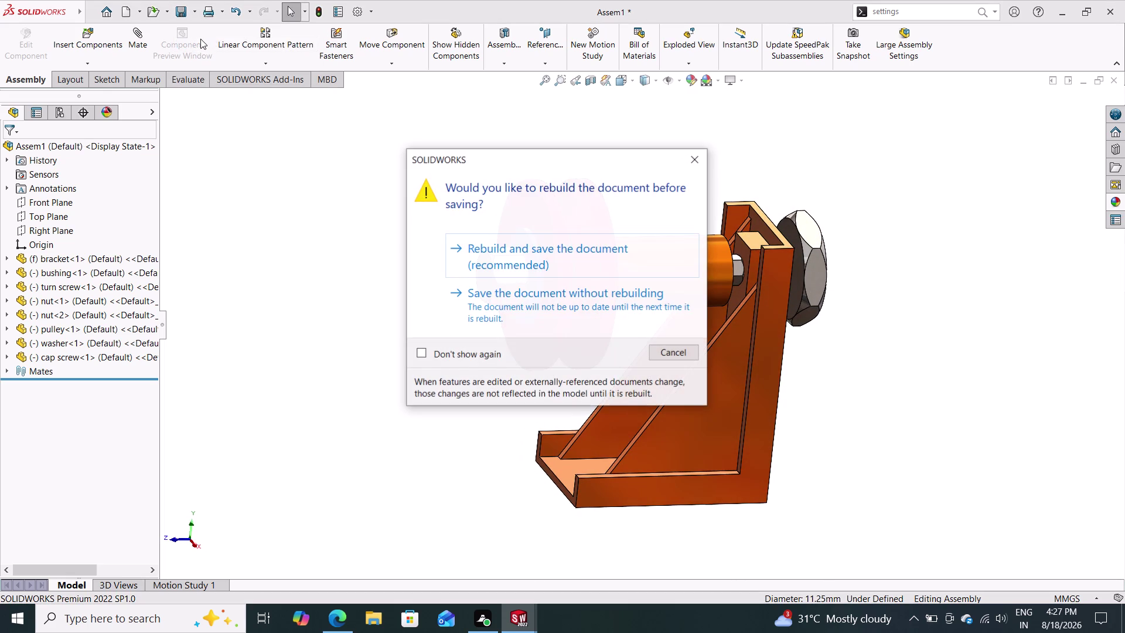
click(506, 246)
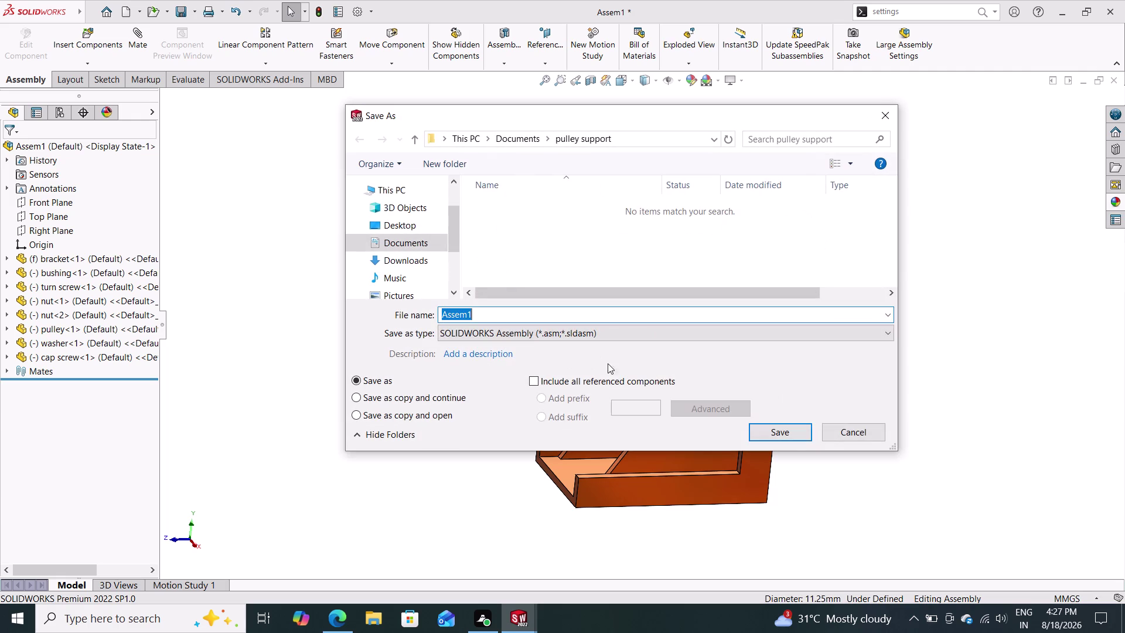
click(787, 433)
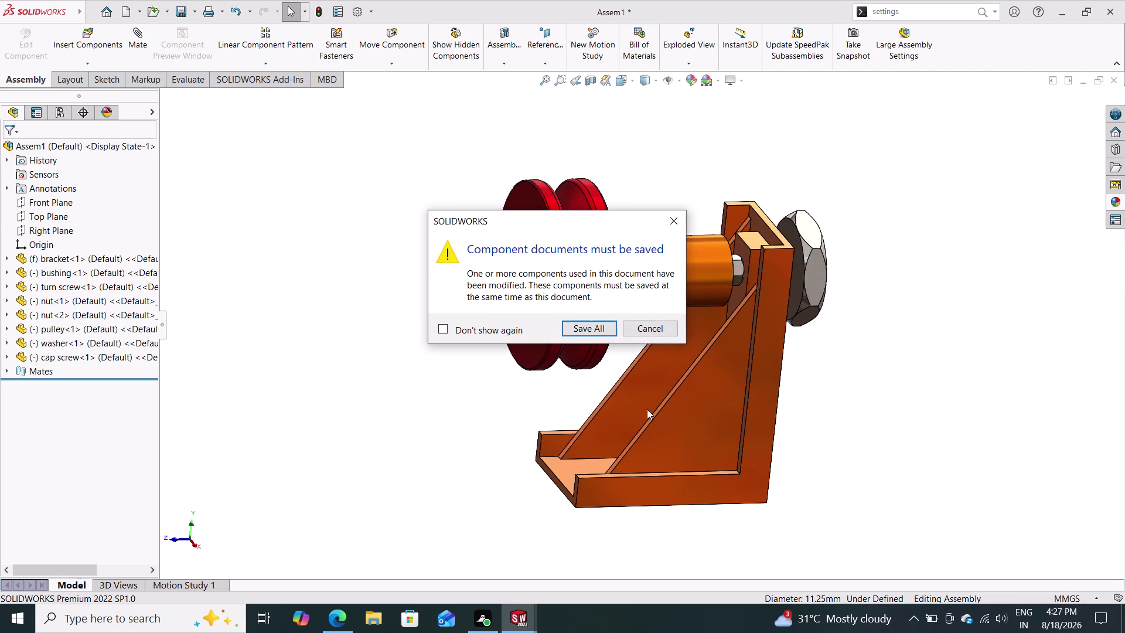
click(595, 322)
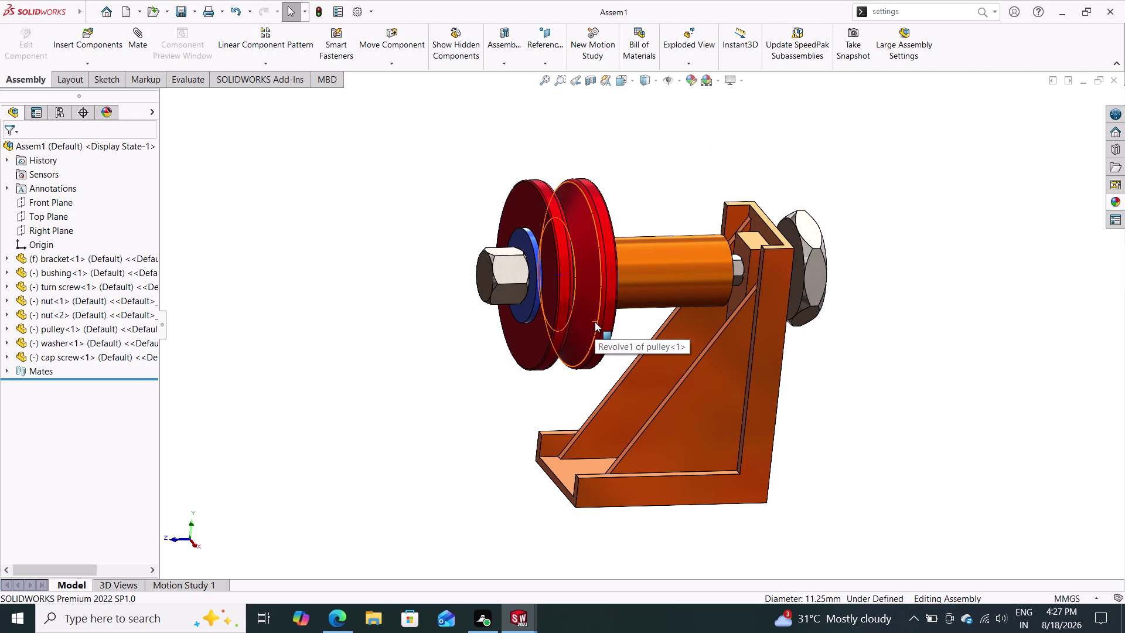
Save a copy of the assembly as an Adobe PDF.
click(198, 9)
click(200, 38)
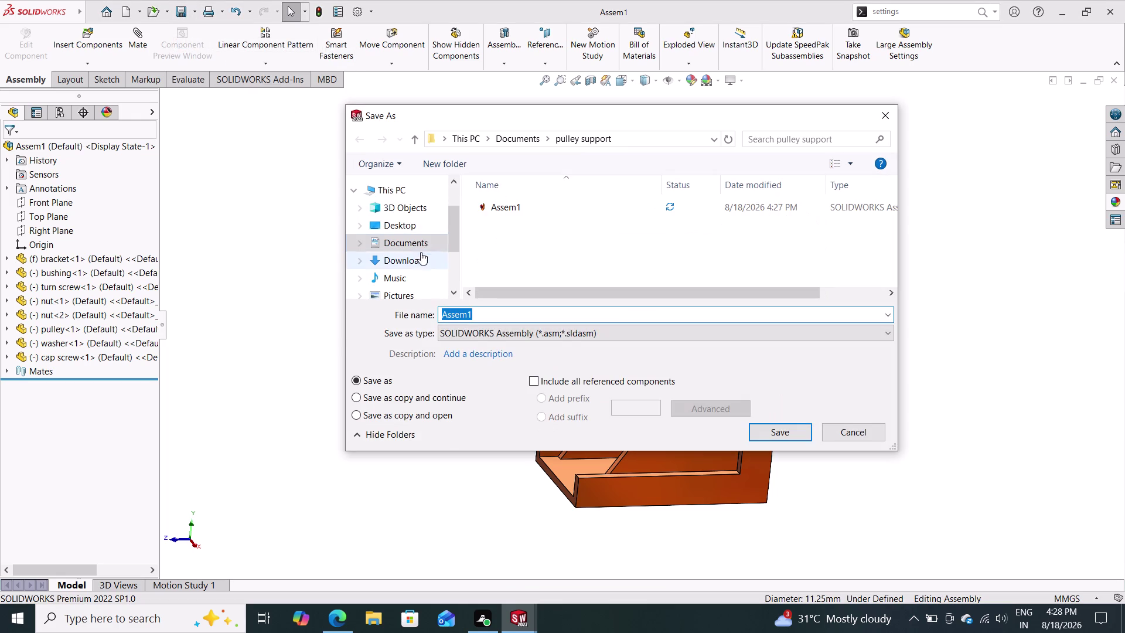
click(517, 335)
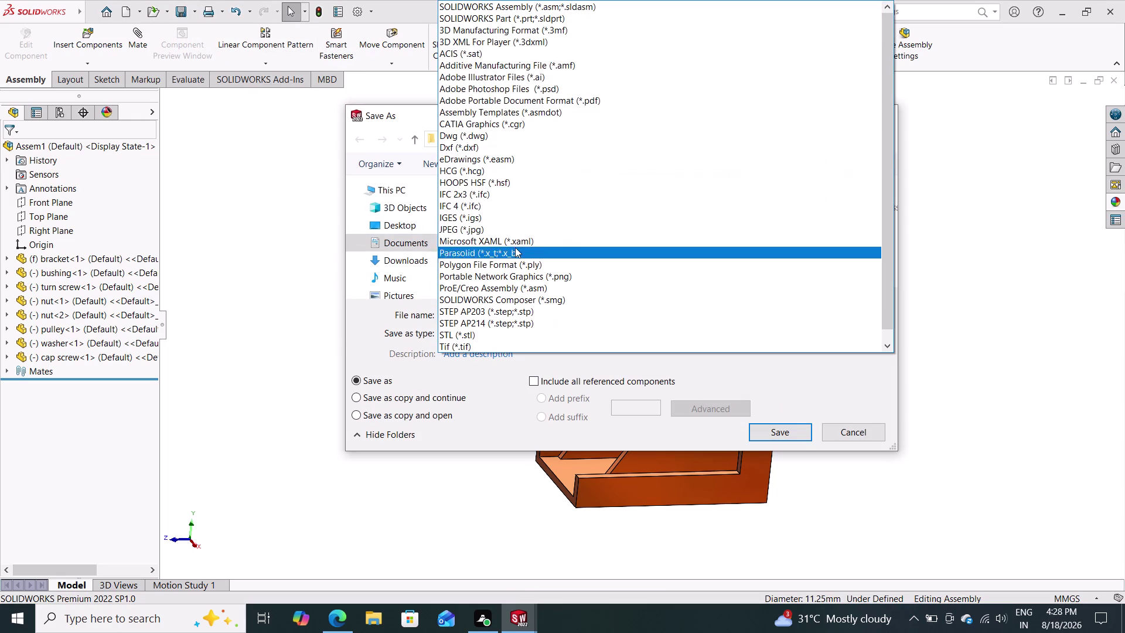
click(551, 105)
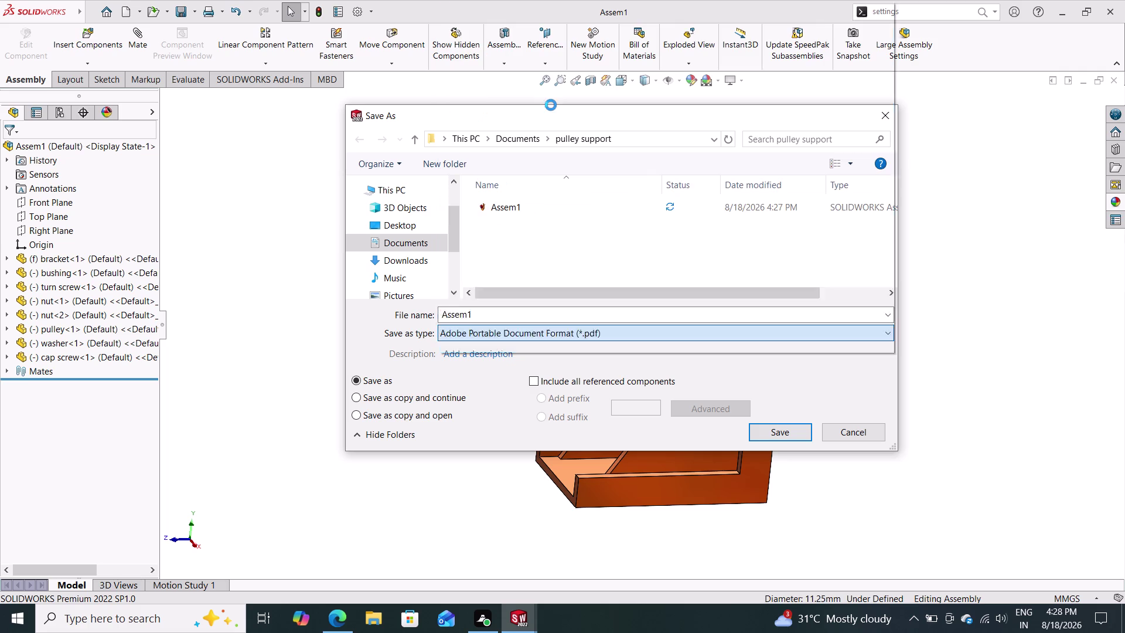
click(773, 457)
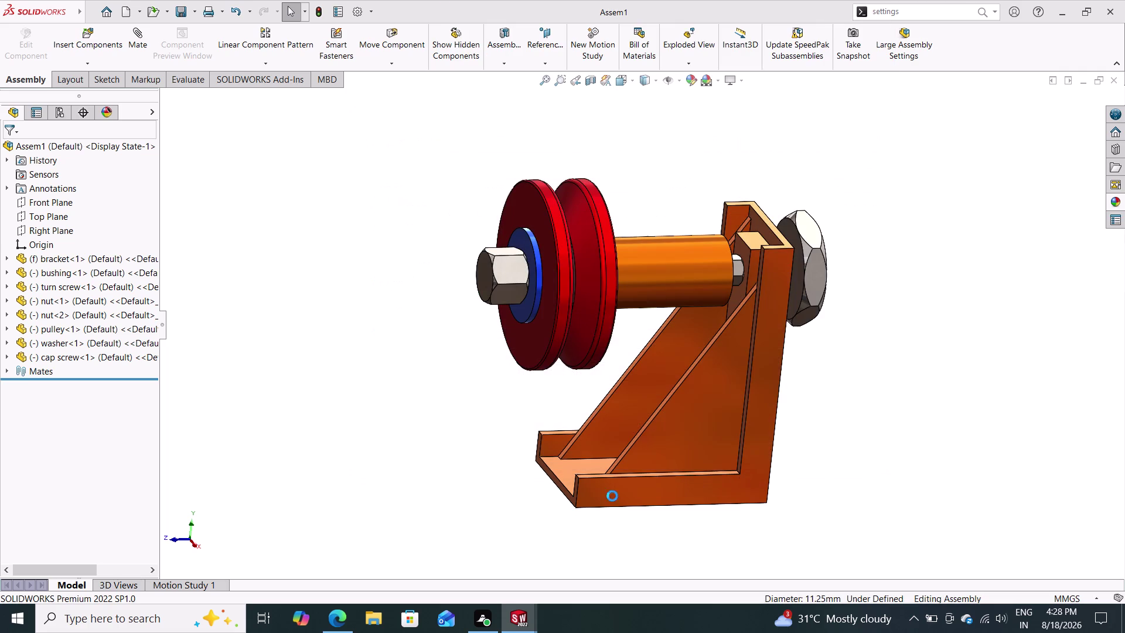